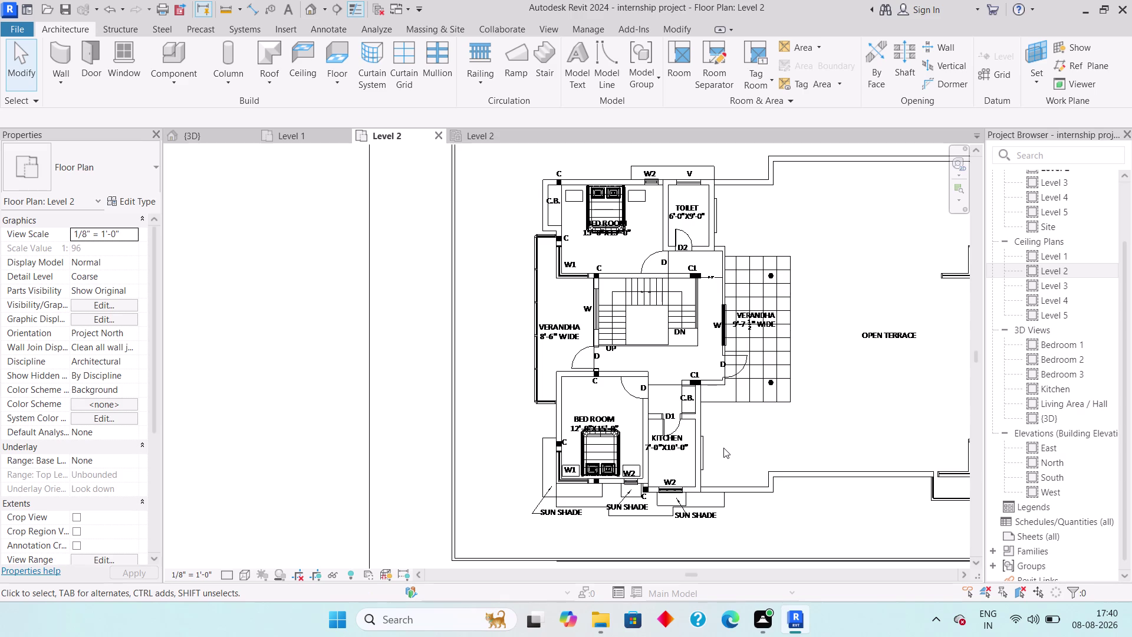
Pan and zoom the Level 2 plan over the lower bedroom, kitchen and staircase.
middle_drag(735, 431, 724, 445)
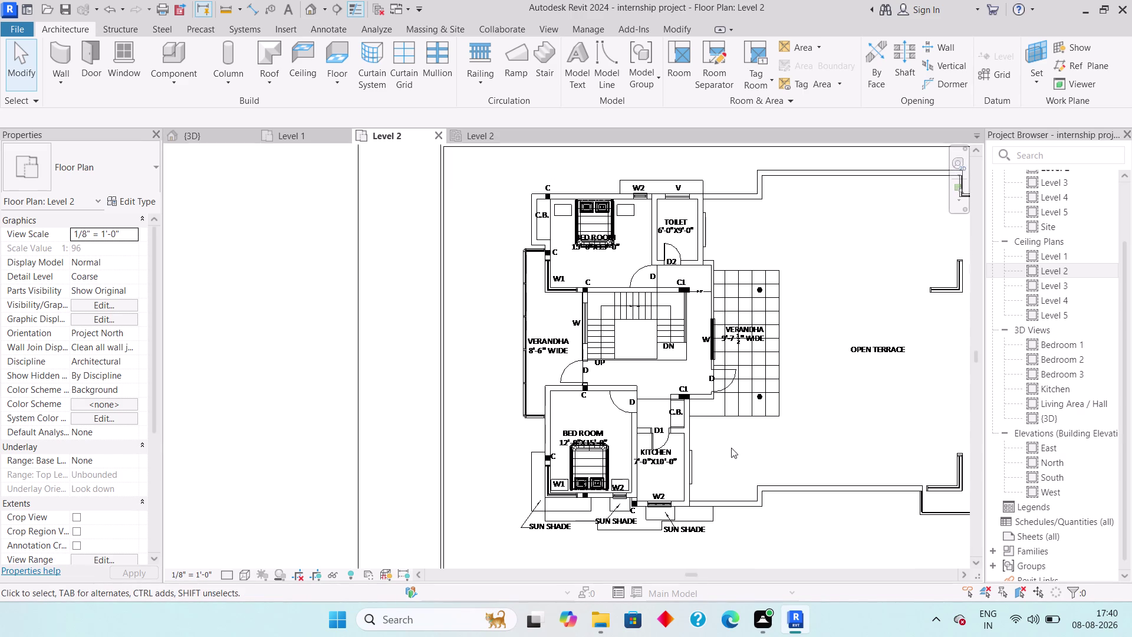
scroll(down, 3)
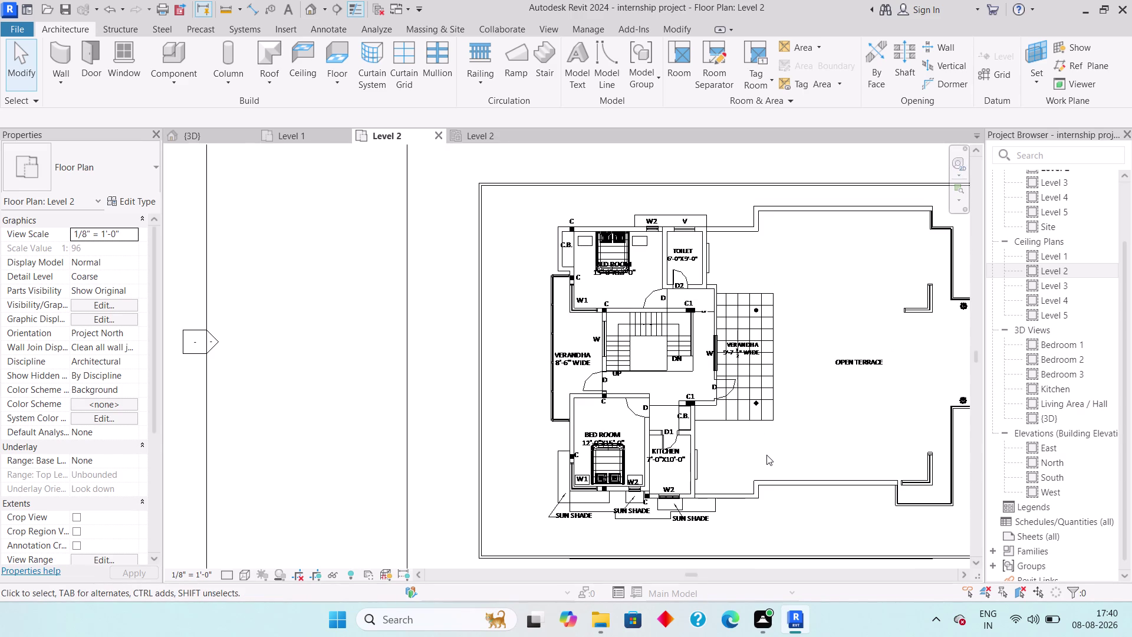
scroll(up, 3)
scroll(up, 3)
scroll(down, 3)
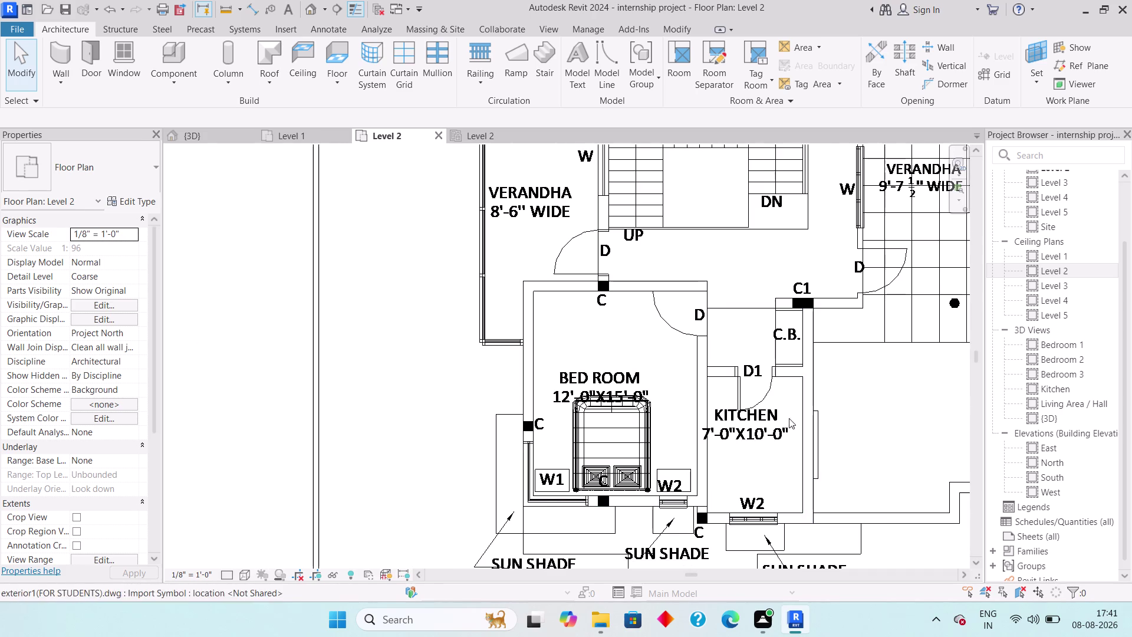
scroll(up, 3)
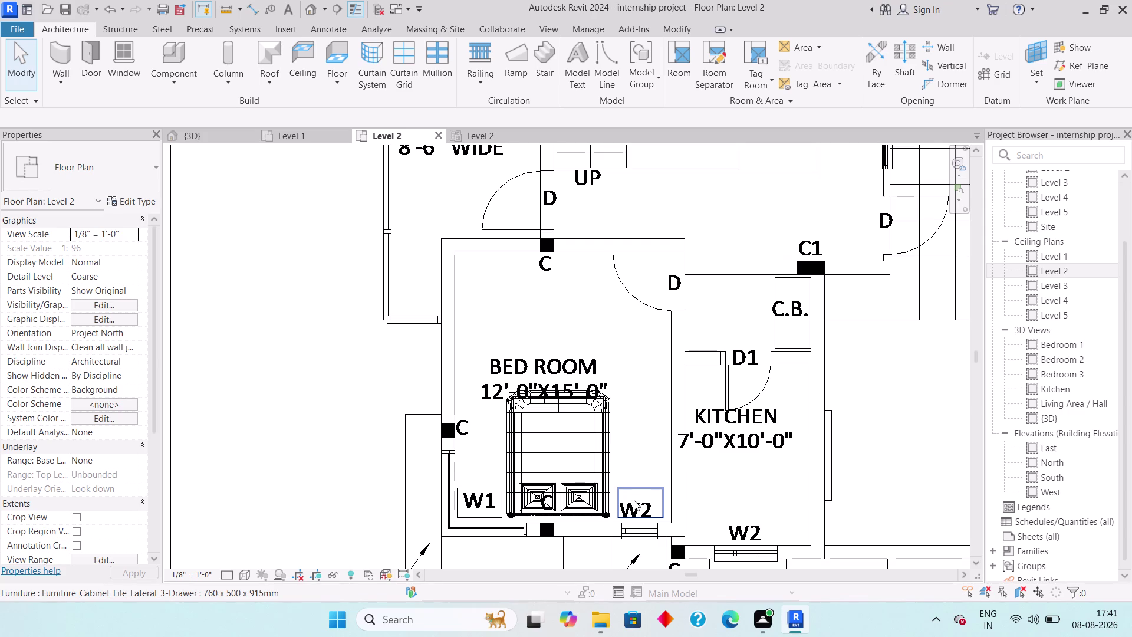
middle_drag(584, 312, 549, 505)
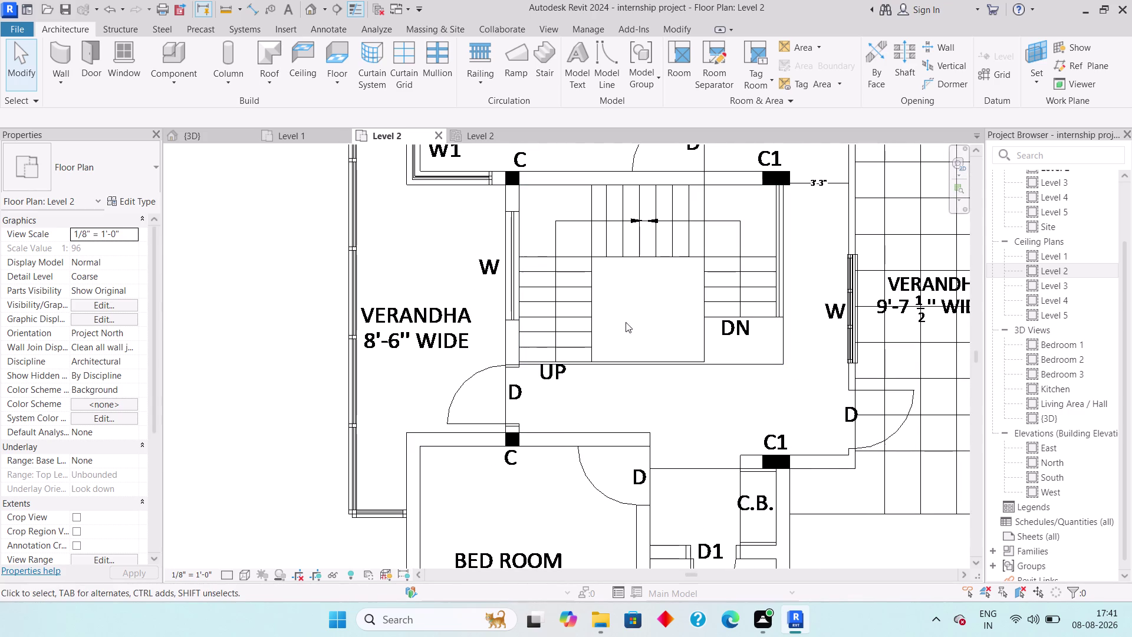
middle_drag(612, 290, 579, 475)
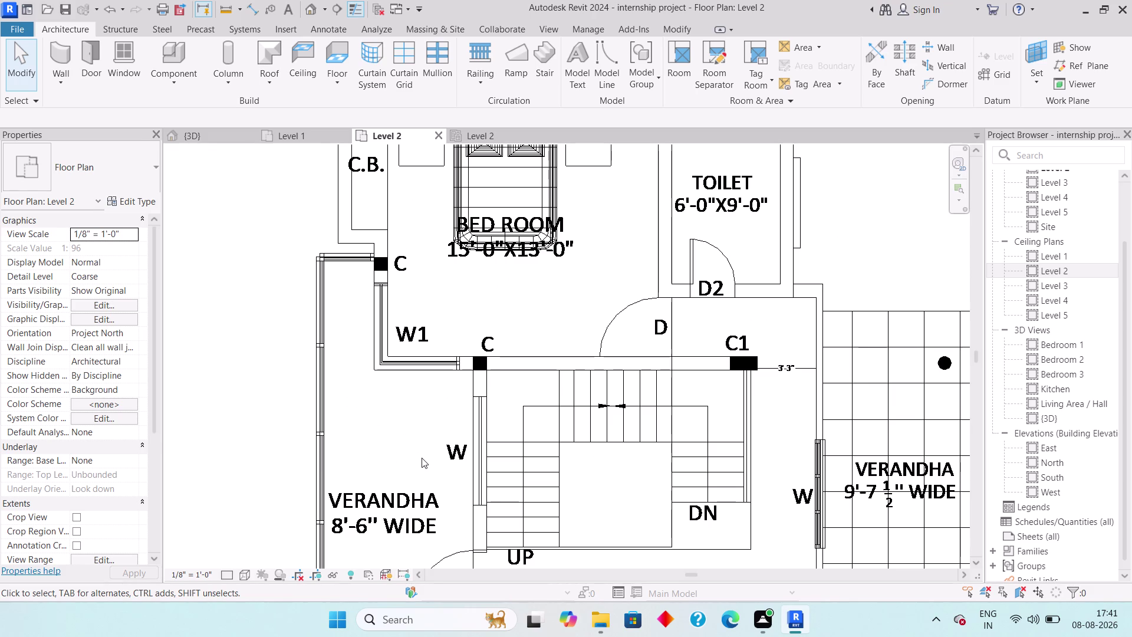
scroll(down, 3)
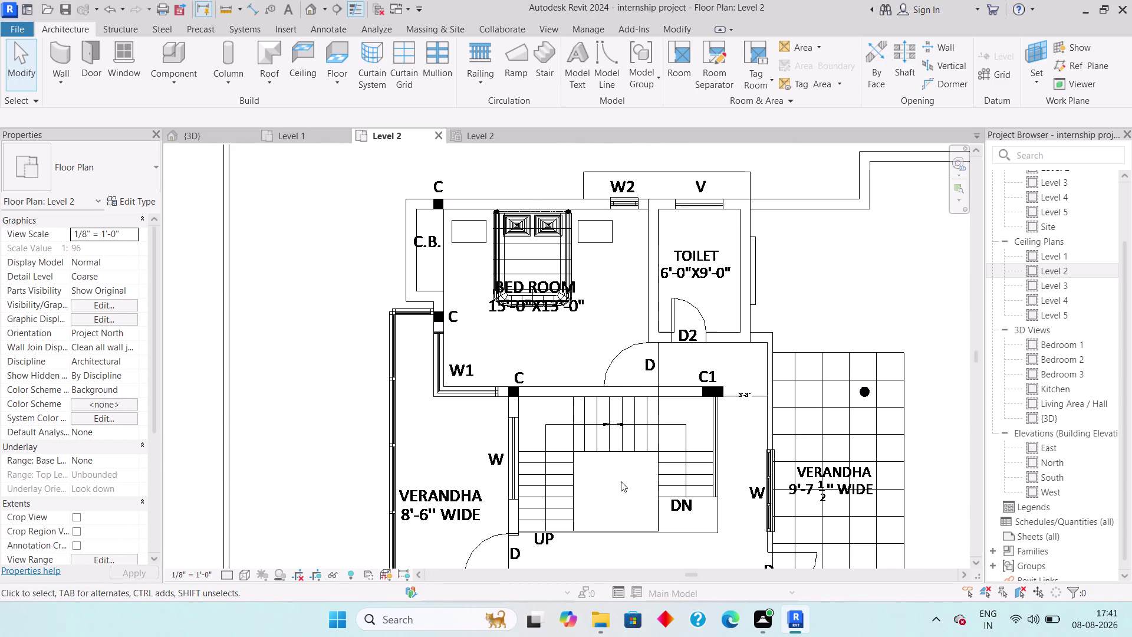
Survey the upper bedroom, toilet and open terrace, recentre the whole floor, then switch to 3D.
middle_drag(741, 479, 548, 375)
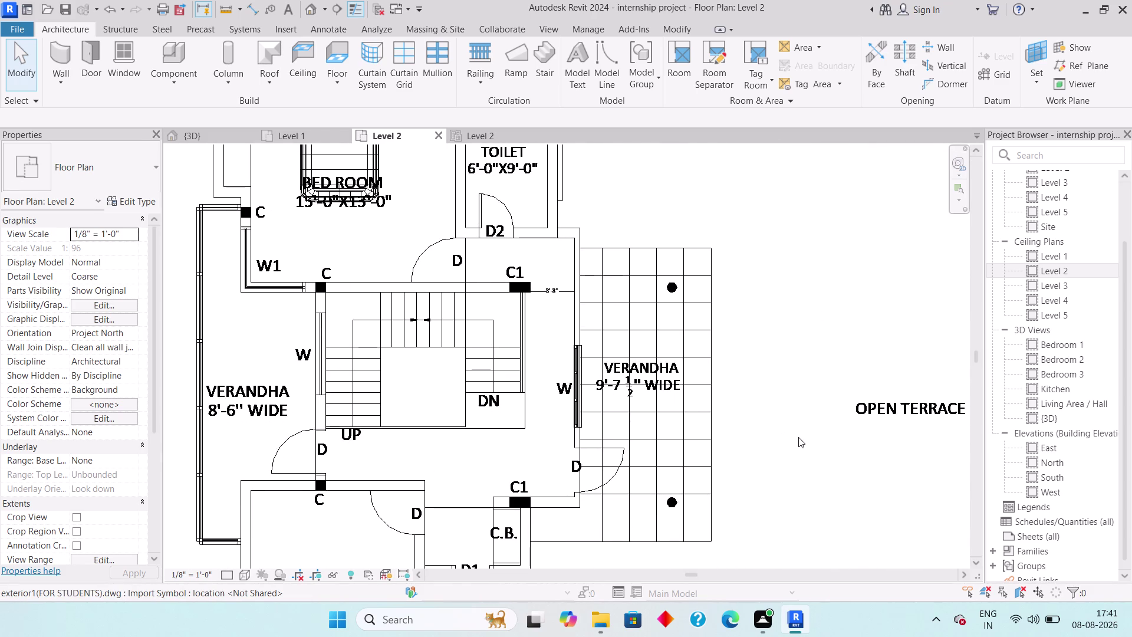
middle_drag(833, 471, 680, 463)
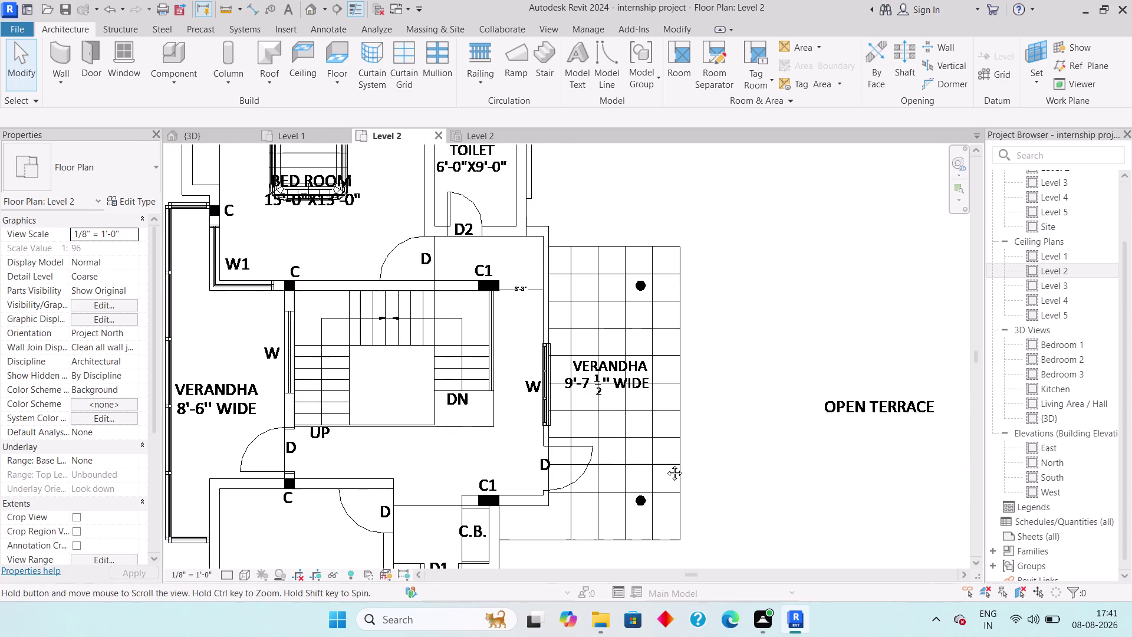
middle_drag(680, 464, 633, 466)
scroll(down, 3)
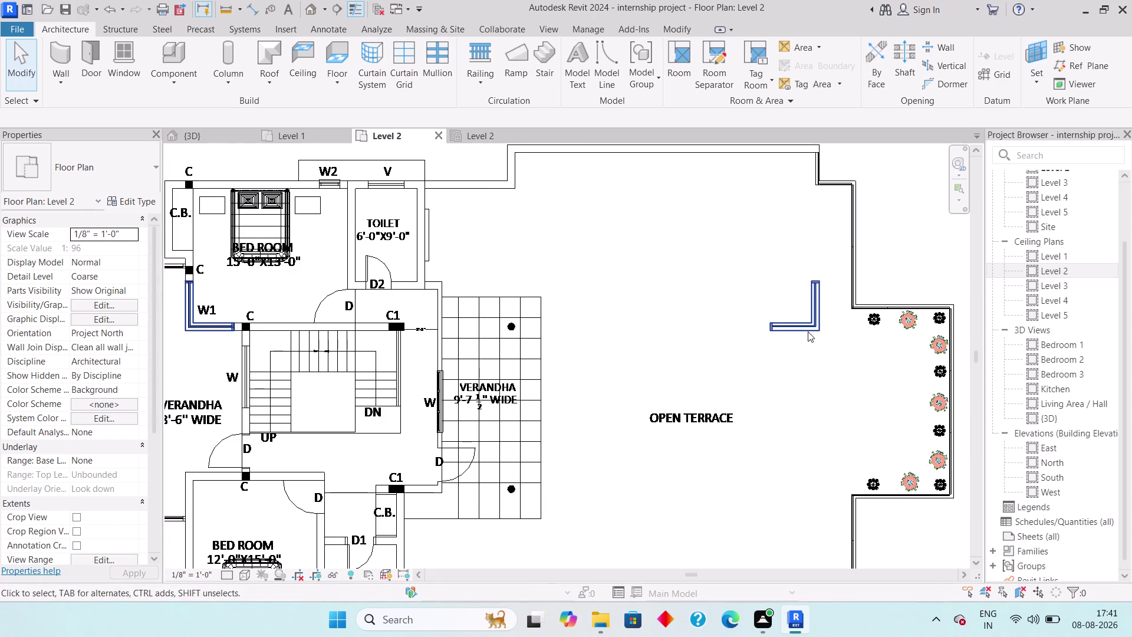
scroll(down, 3)
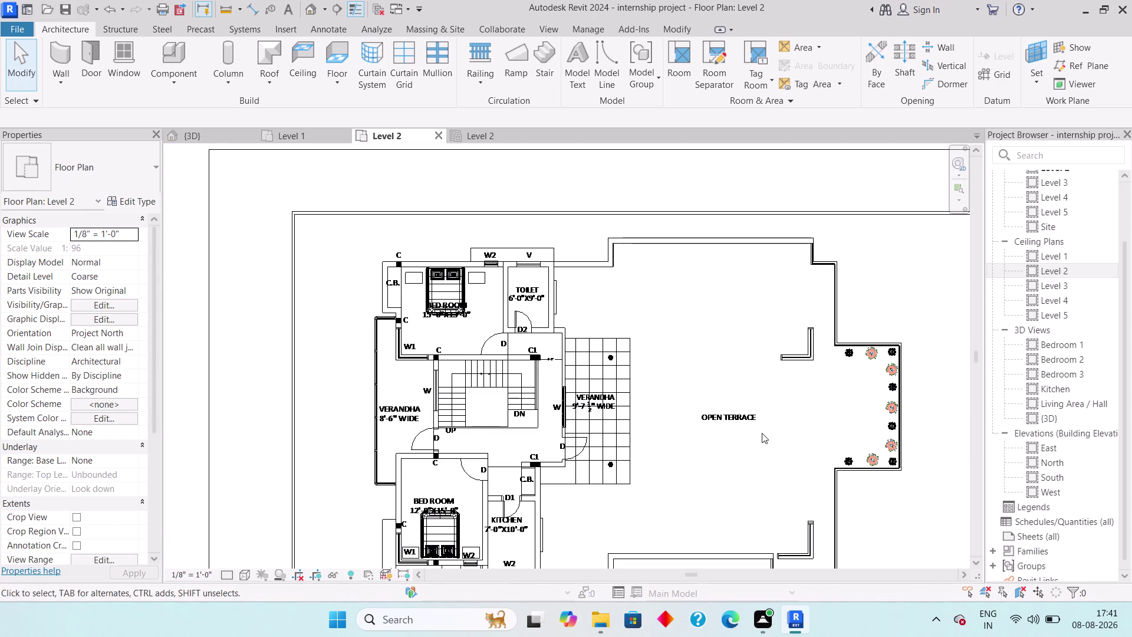
scroll(down, 3)
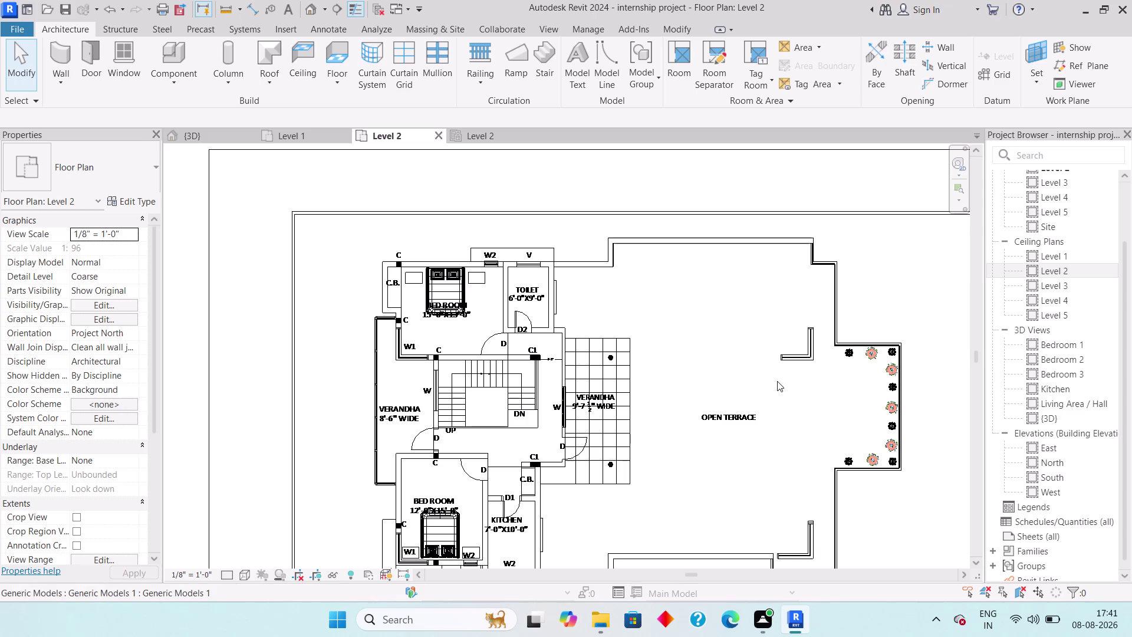
middle_drag(780, 437, 754, 357)
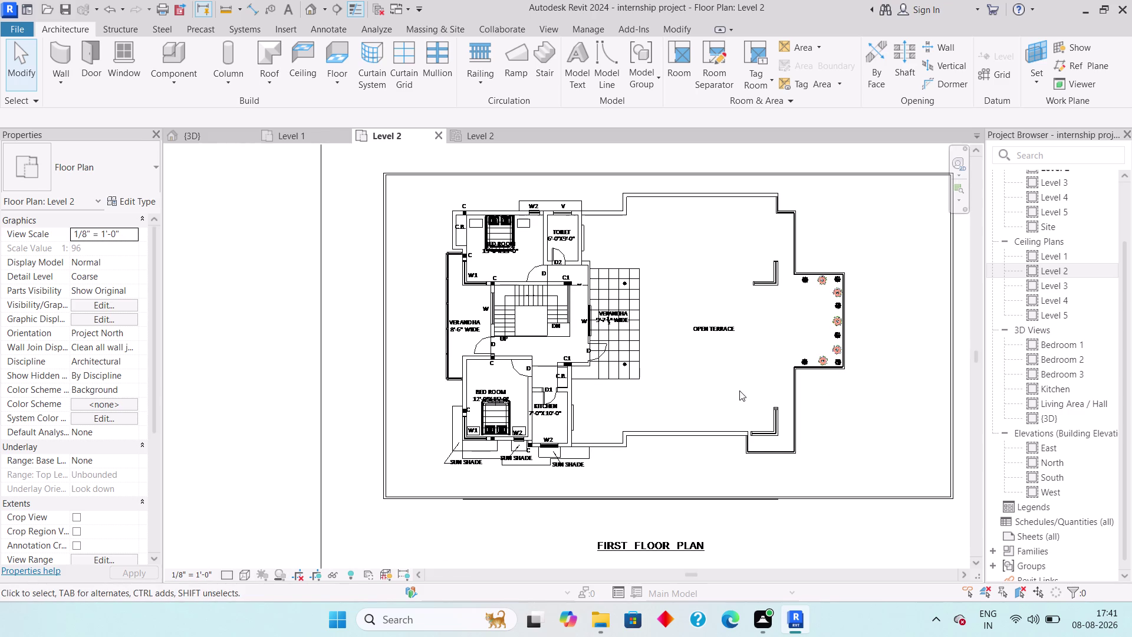
middle_drag(739, 390, 715, 336)
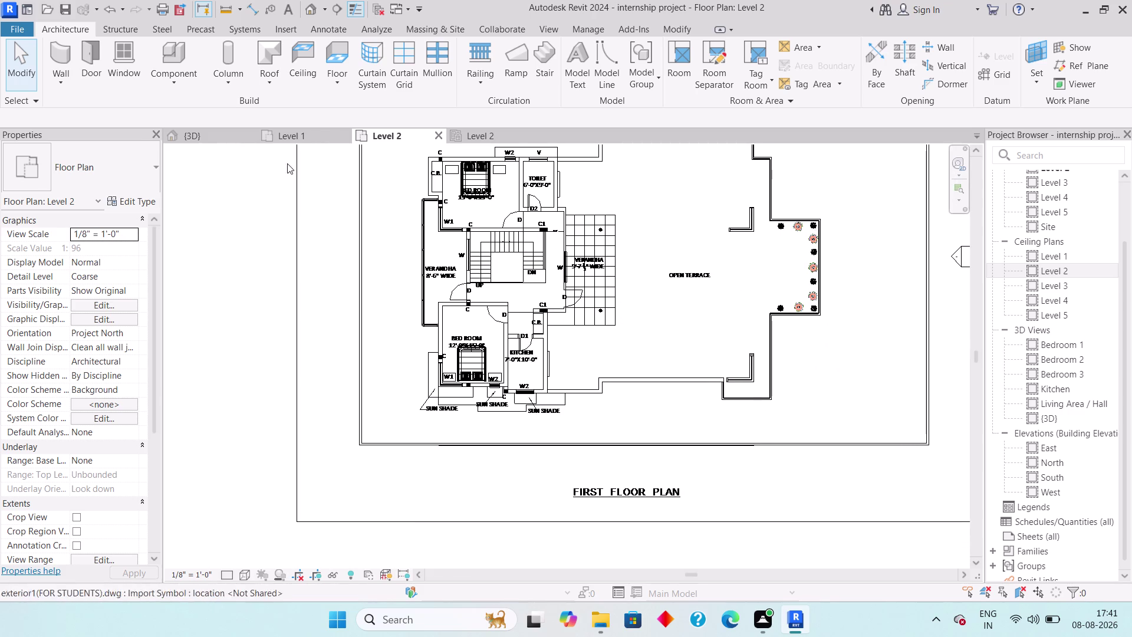
click(204, 134)
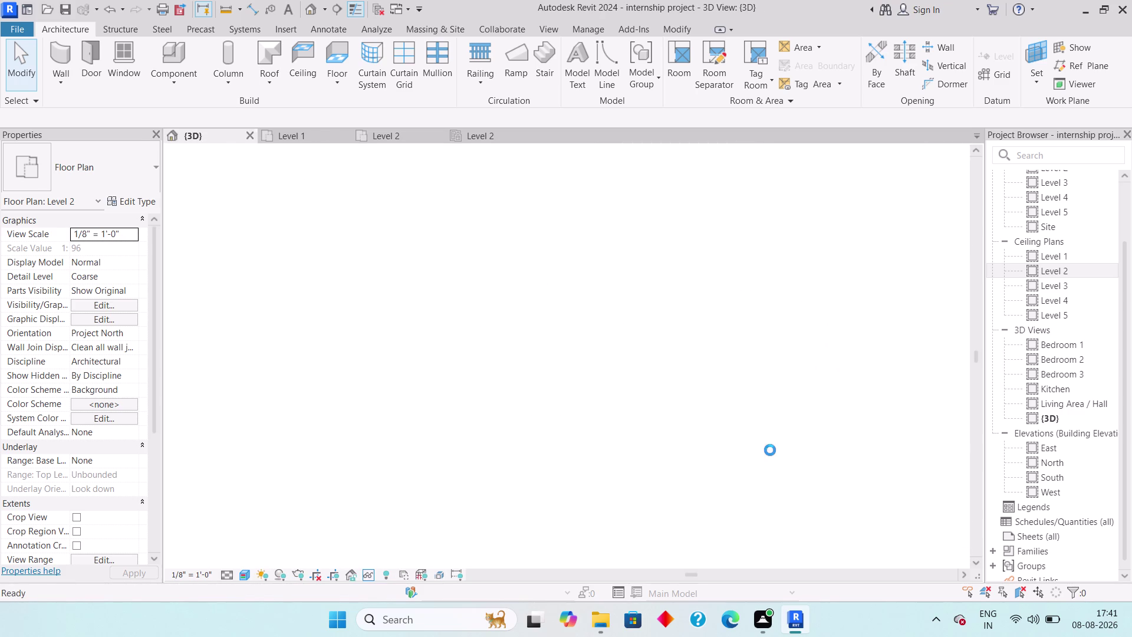
Orbit the house model around its side walls to a corner view.
middle_drag(723, 460, 689, 318)
middle_drag(657, 376, 626, 336)
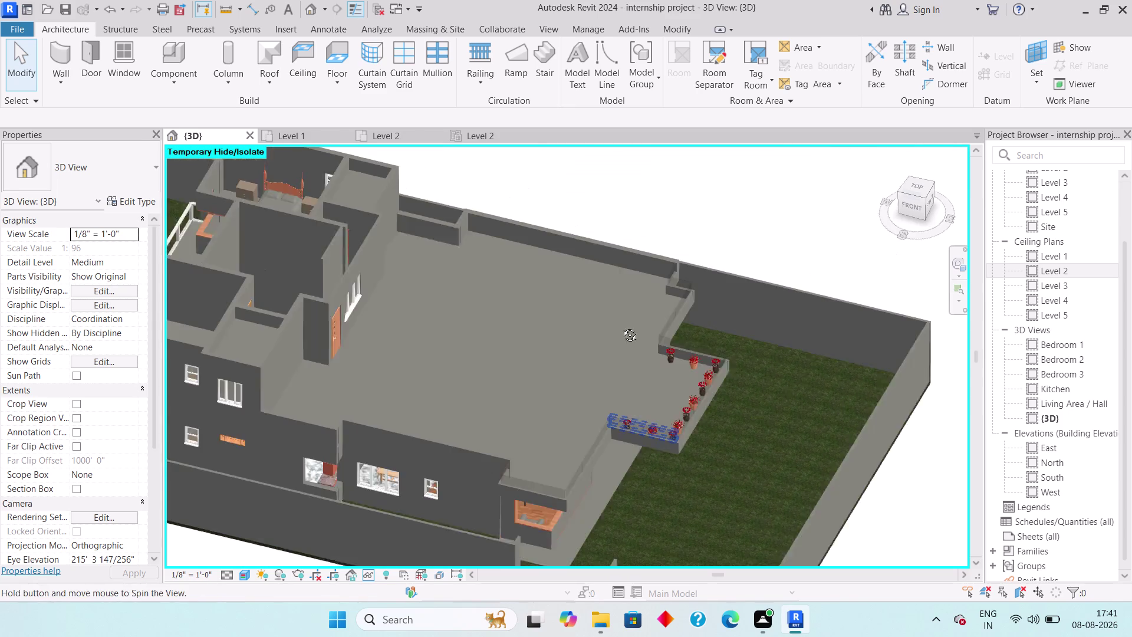
middle_drag(626, 336, 616, 315)
scroll(down, 3)
middle_drag(501, 427, 1131, 460)
middle_drag(966, 443, 1046, 453)
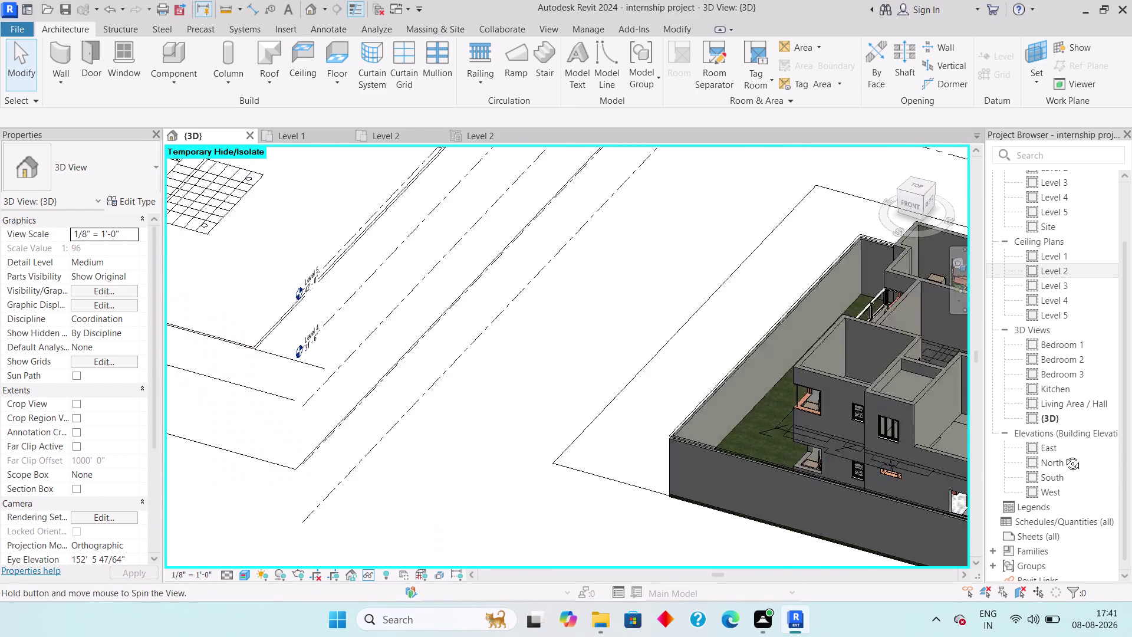
middle_drag(1046, 453, 1096, 457)
middle_drag(866, 455, 749, 448)
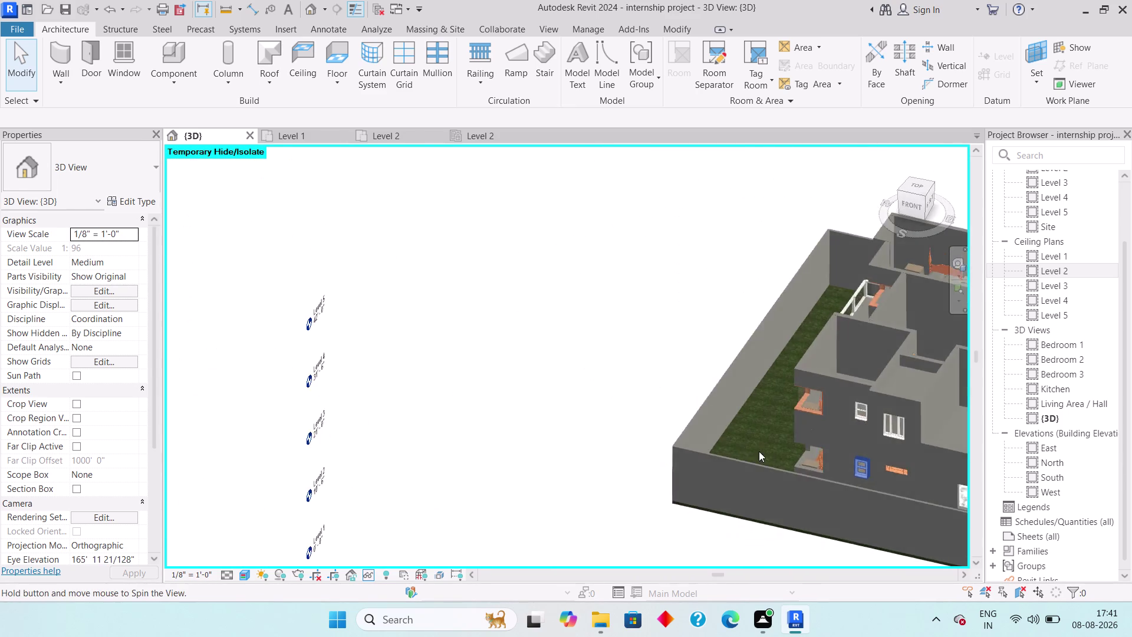
scroll(down, 3)
middle_drag(843, 458, 528, 385)
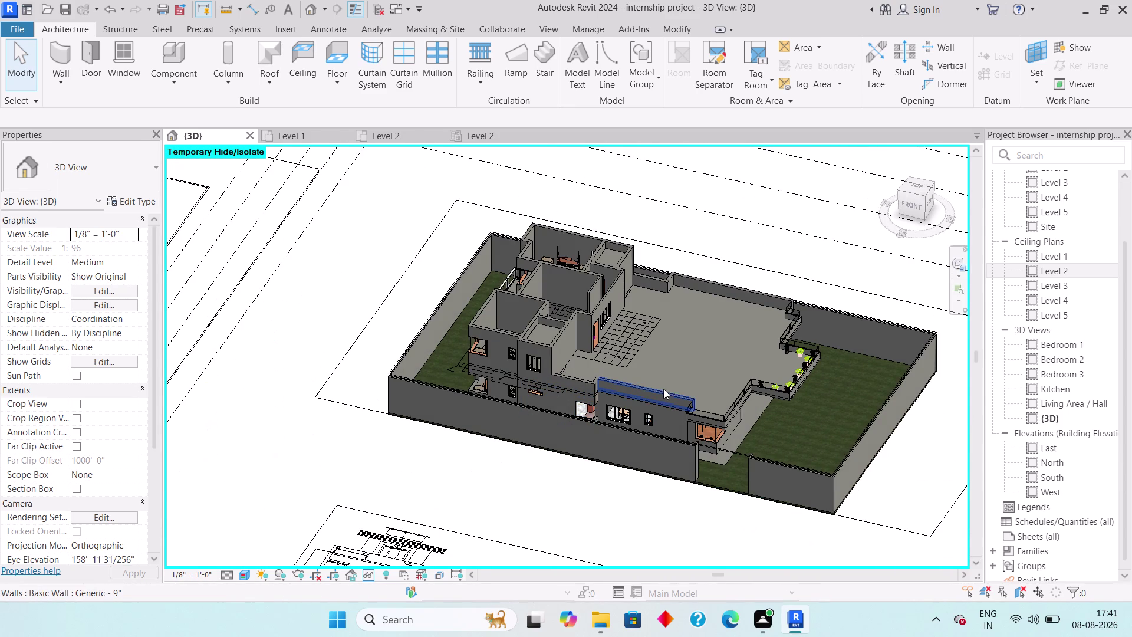
scroll(down, 3)
Orbit to a squared-up top-down view of the floors, then return to Level 2.
middle_drag(663, 316, 643, 397)
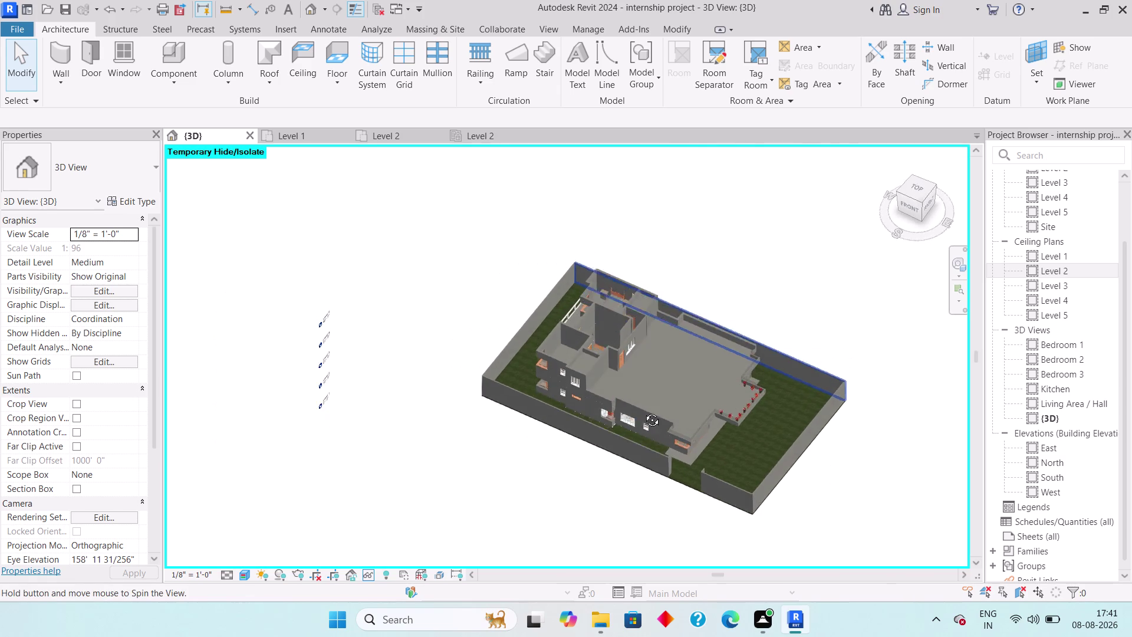
middle_drag(643, 396, 675, 527)
scroll(up, 3)
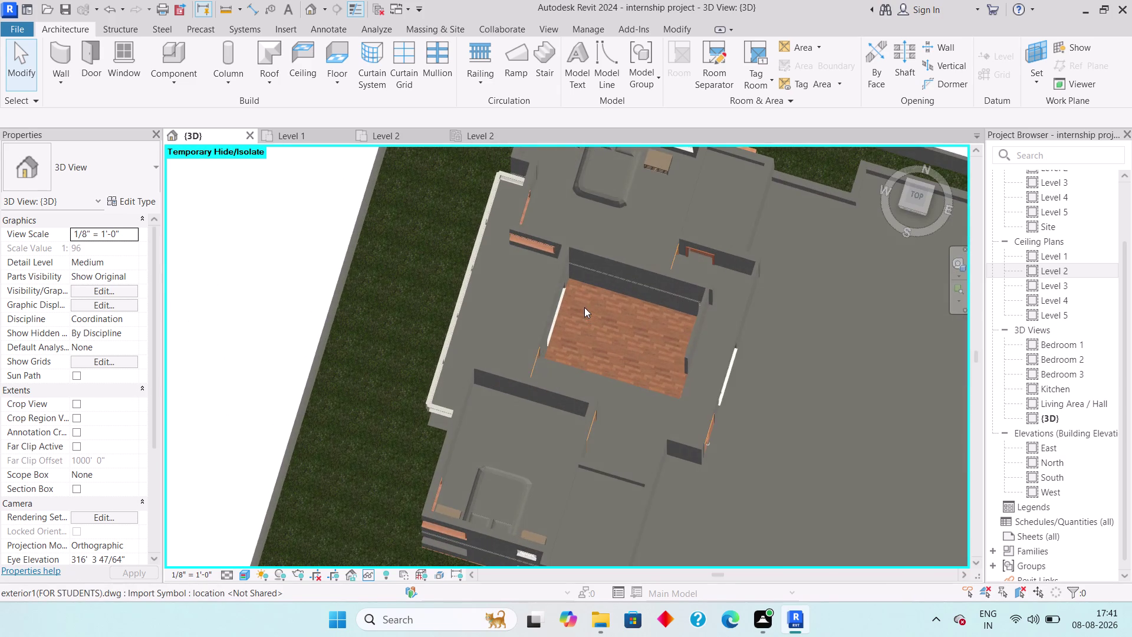
scroll(up, 3)
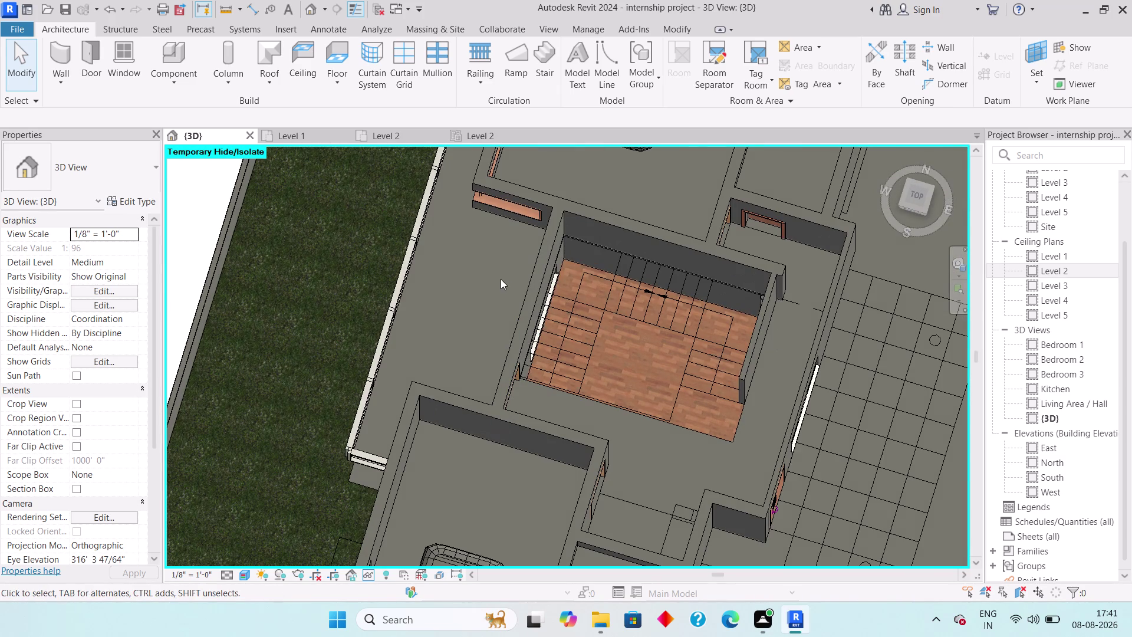
scroll(down, 3)
middle_drag(738, 414, 743, 403)
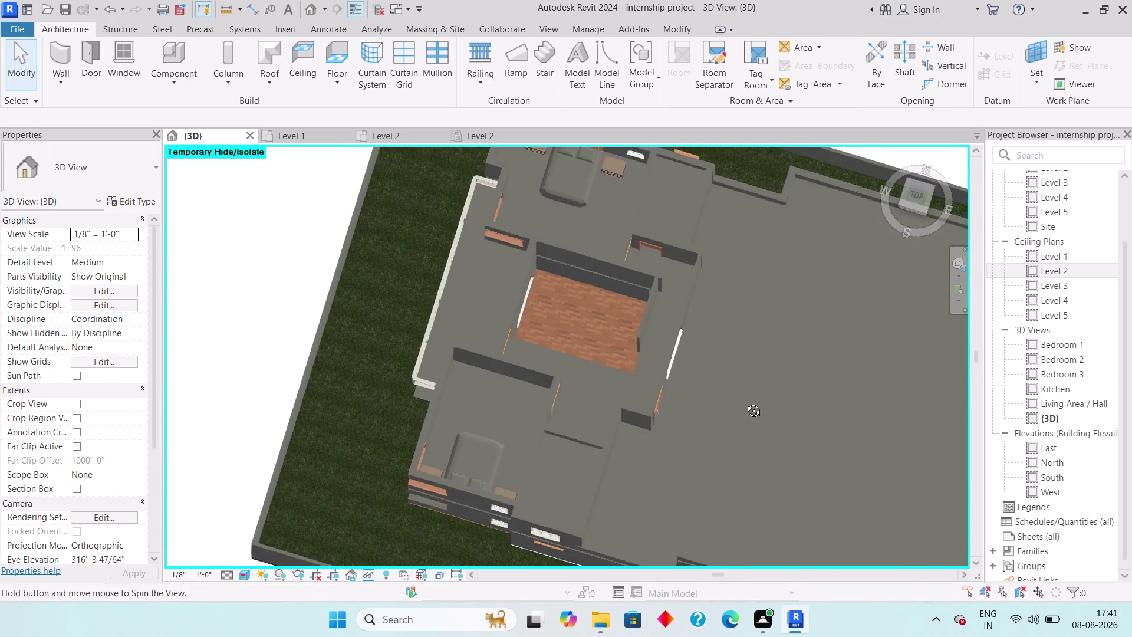
middle_drag(744, 403, 759, 376)
scroll(down, 3)
middle_drag(656, 449, 675, 380)
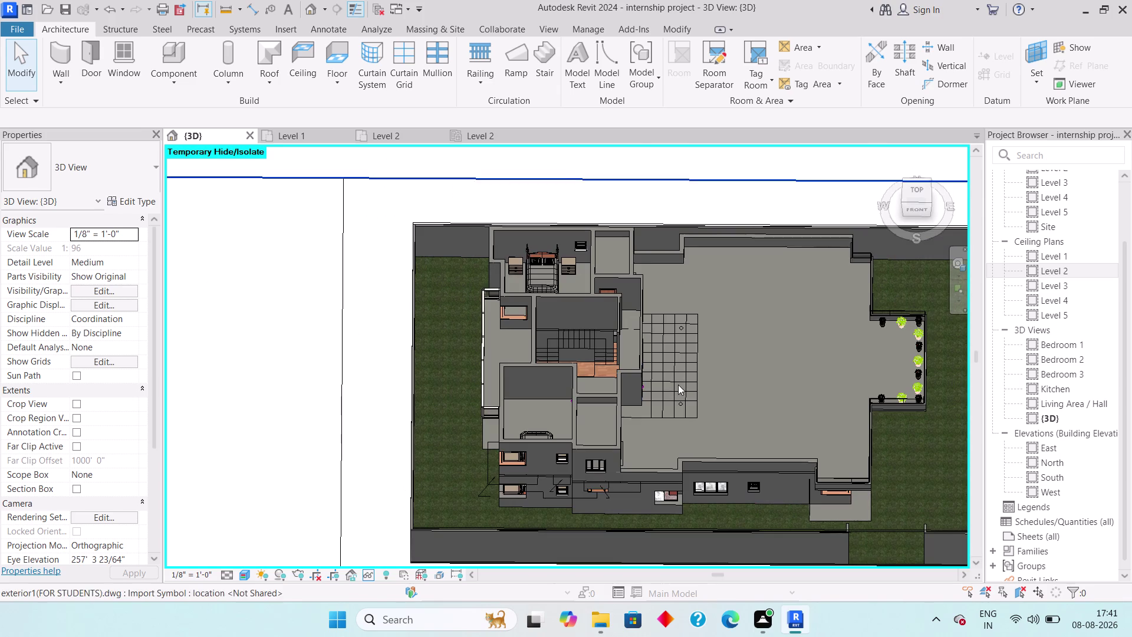
click(396, 132)
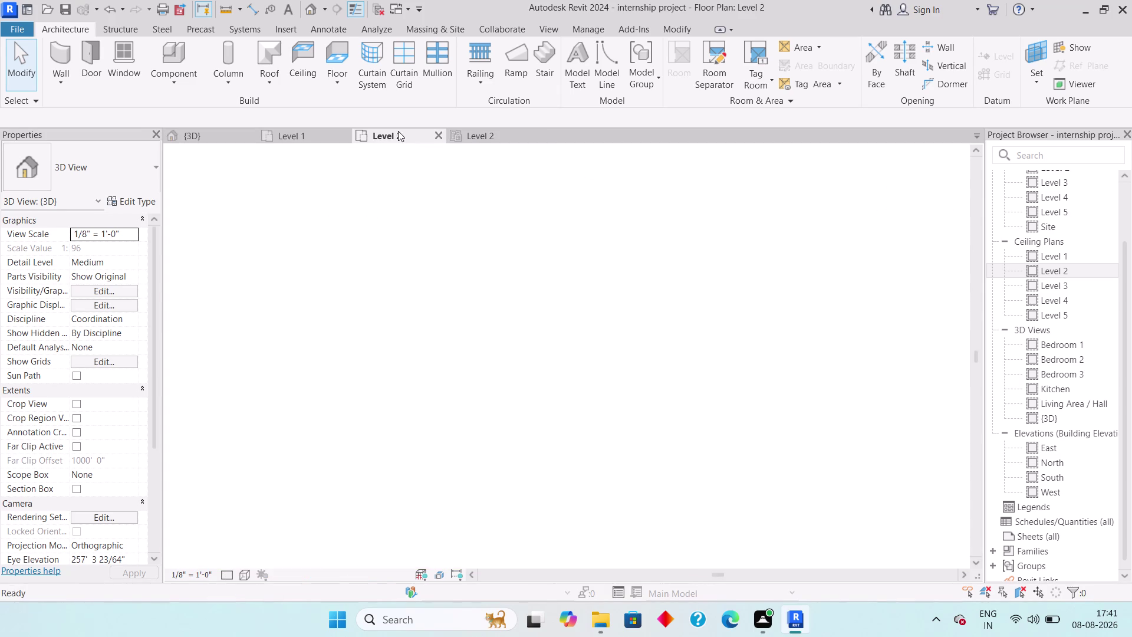
Pan and zoom the Level 2 plan to centre the rooms around the staircase.
middle_drag(596, 370, 582, 346)
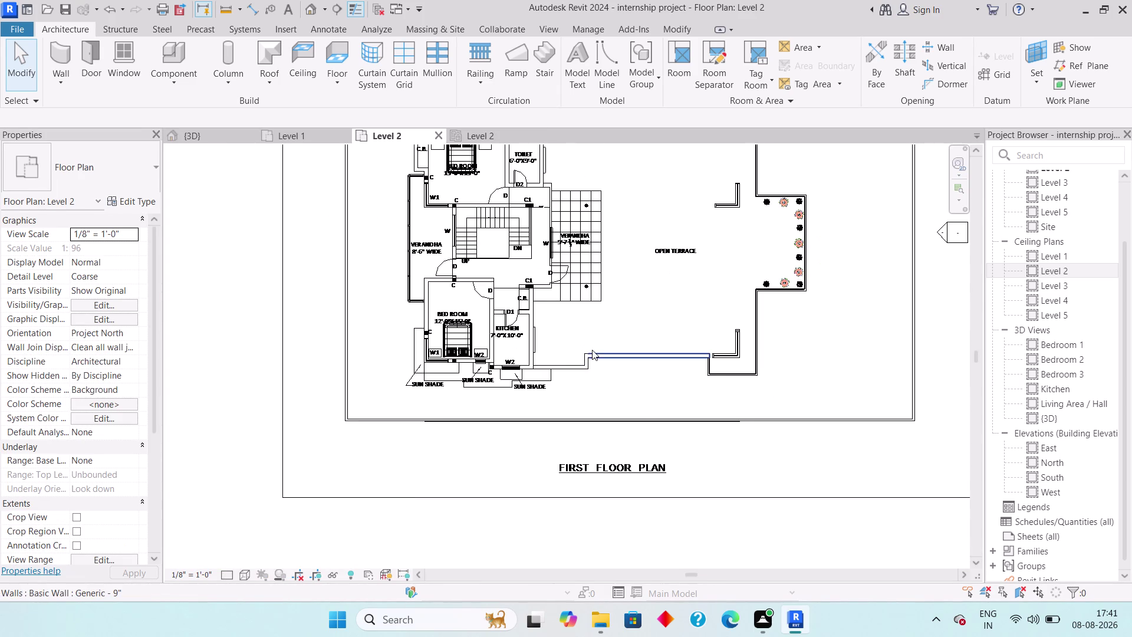
middle_drag(540, 318, 533, 427)
scroll(up, 3)
scroll(up, 3)
middle_drag(535, 370, 618, 417)
scroll(down, 3)
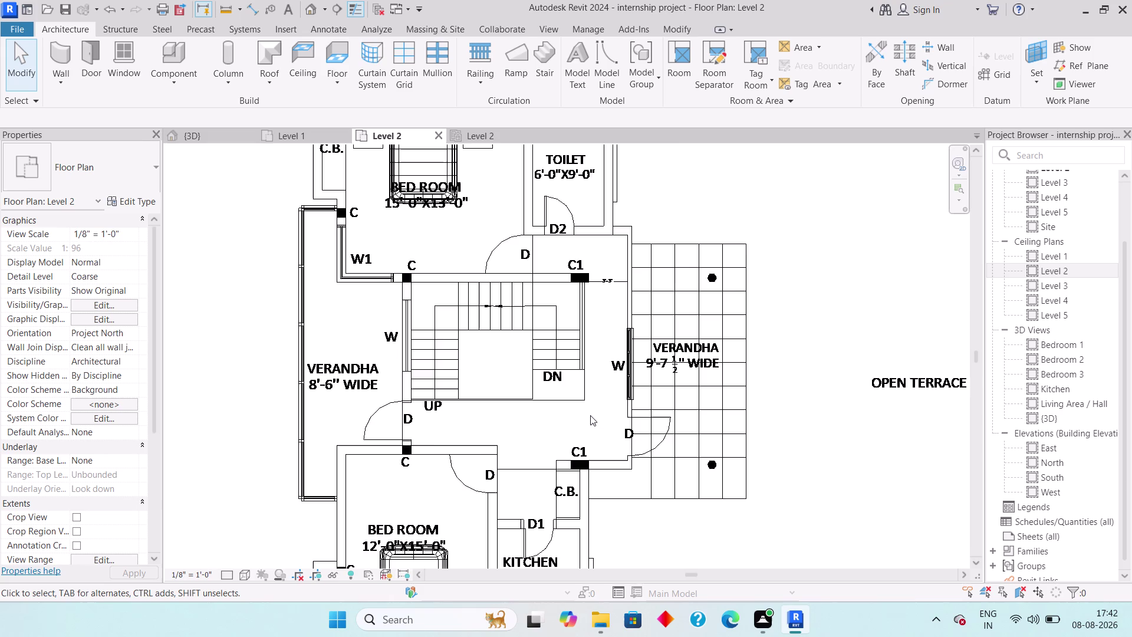
scroll(down, 3)
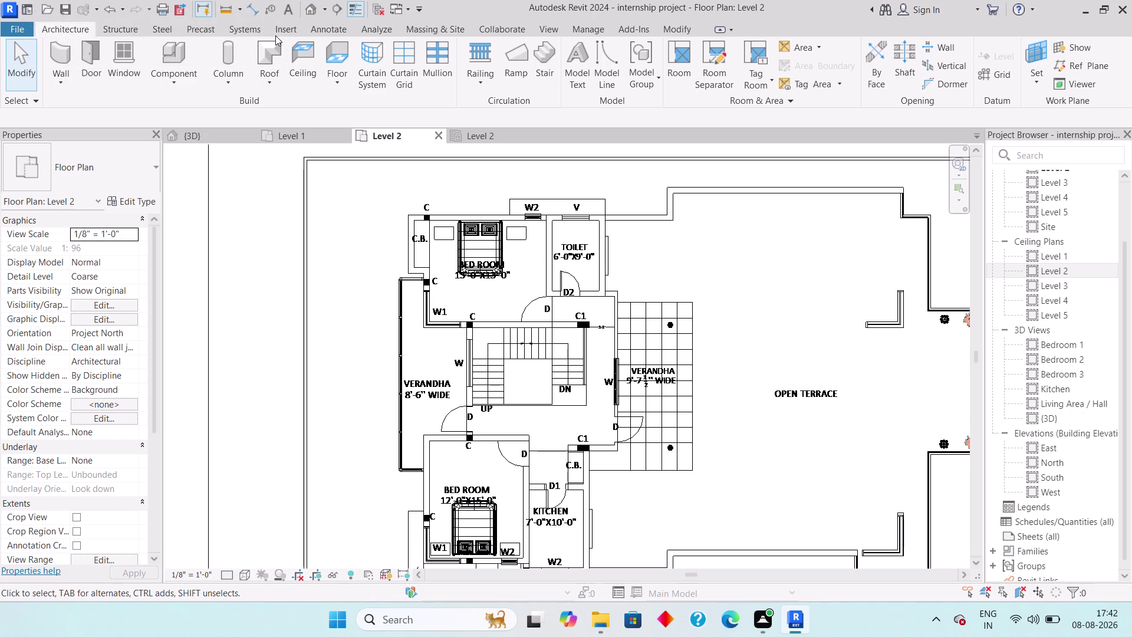
Check the visual style list, leave it unchanged, and switch to the Level 2 plan.
click(248, 572)
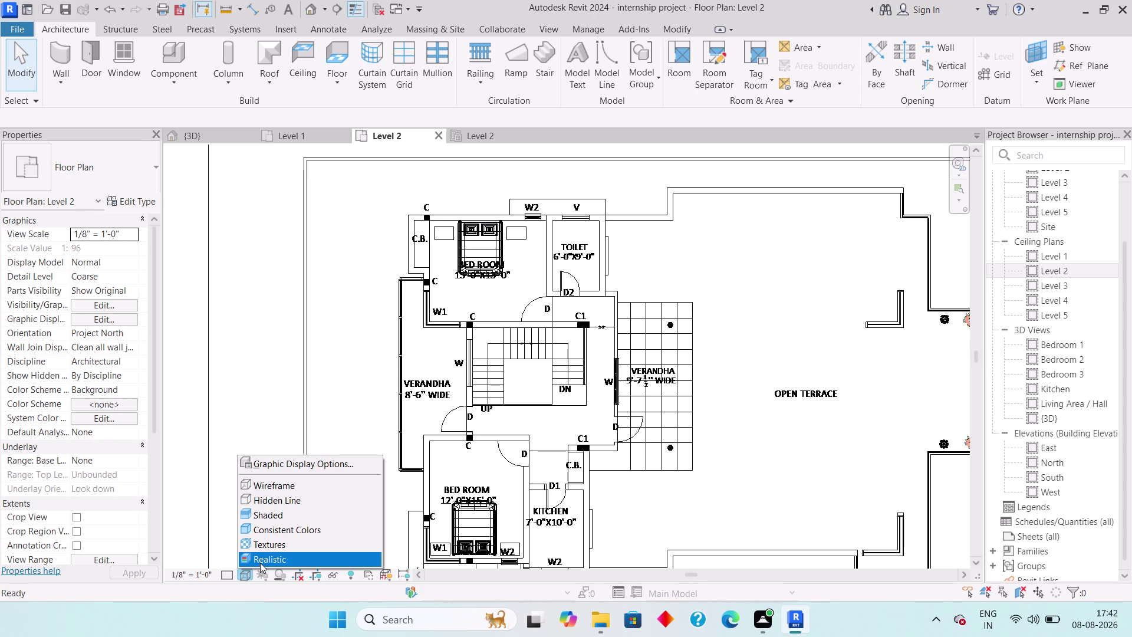
key(Escape)
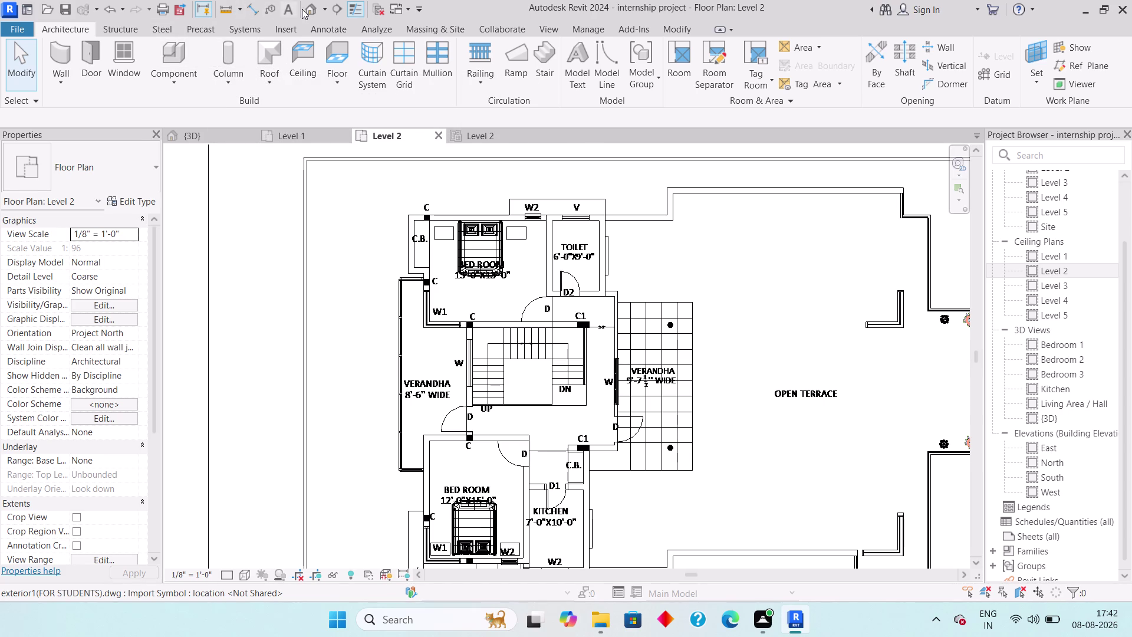
click(320, 7)
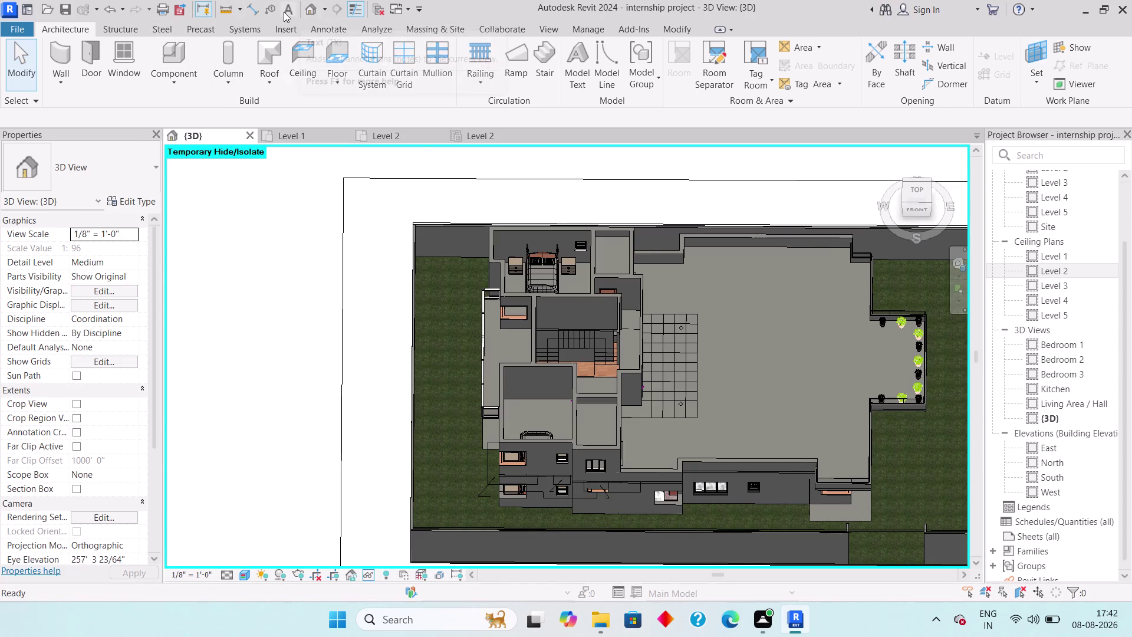
click(382, 132)
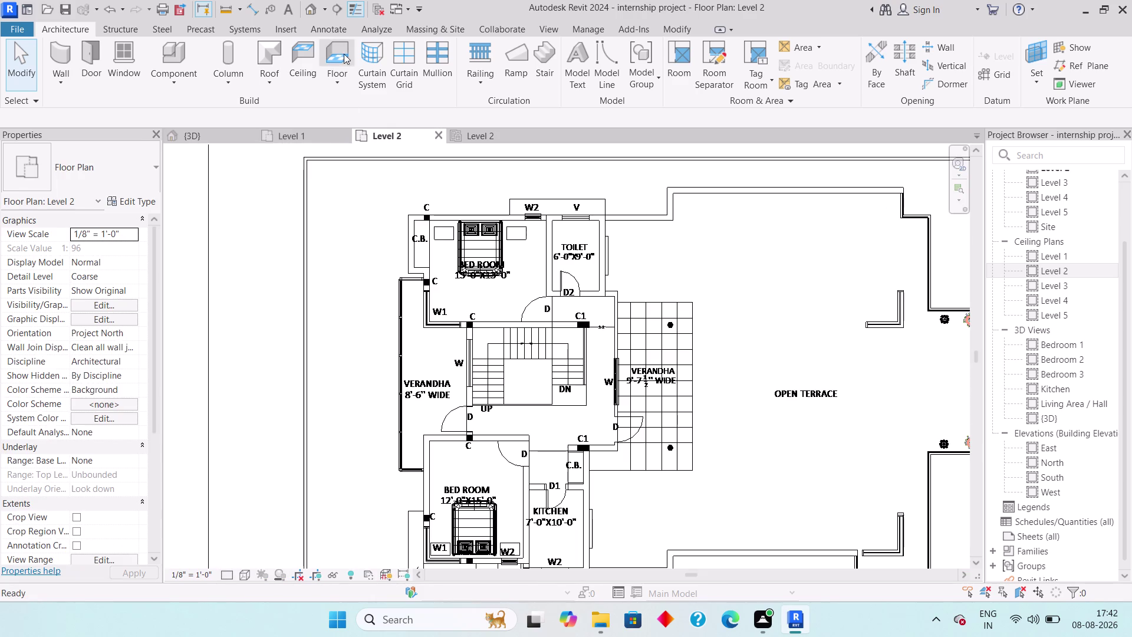
Place a camera with its eye in the bedroom corner, aimed toward the door.
click(323, 8)
click(353, 47)
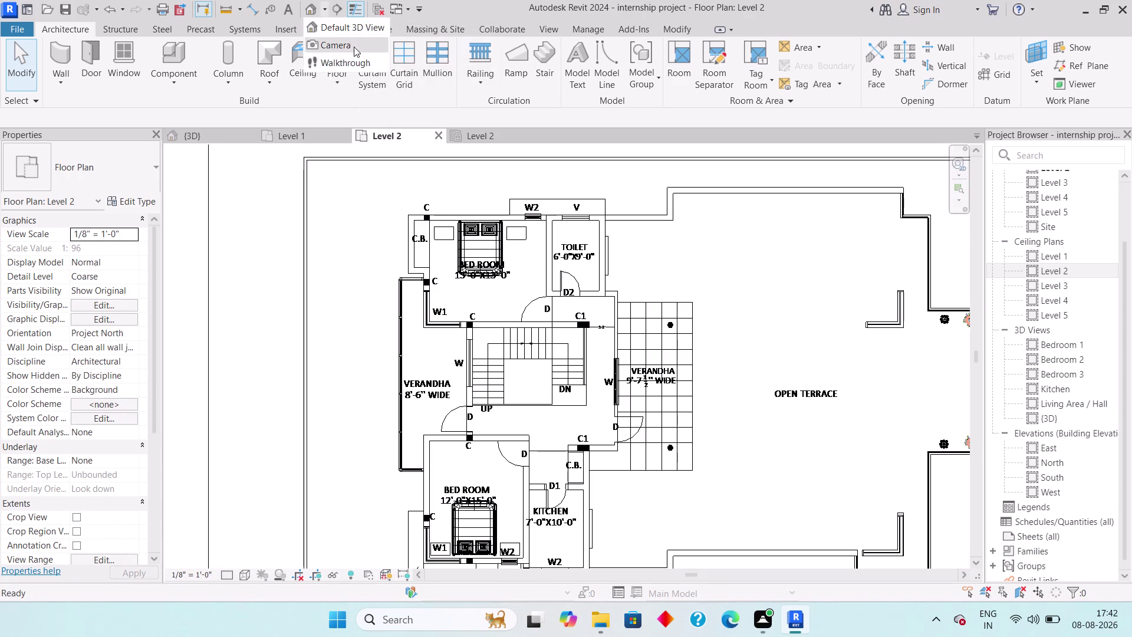
scroll(up, 3)
scroll(up, 3)
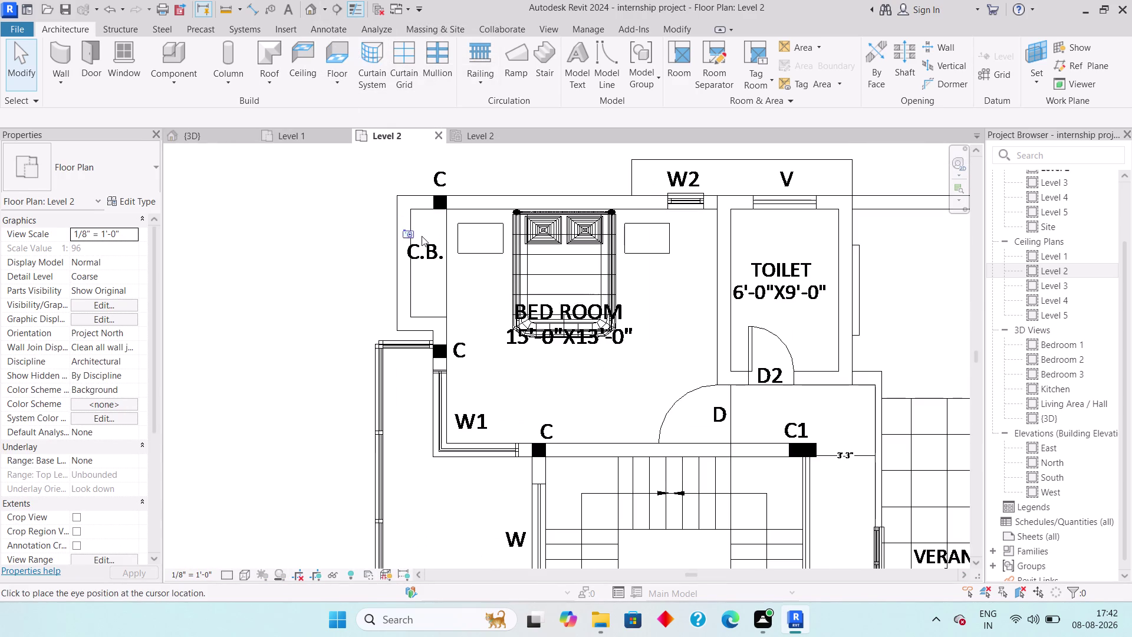
click(425, 219)
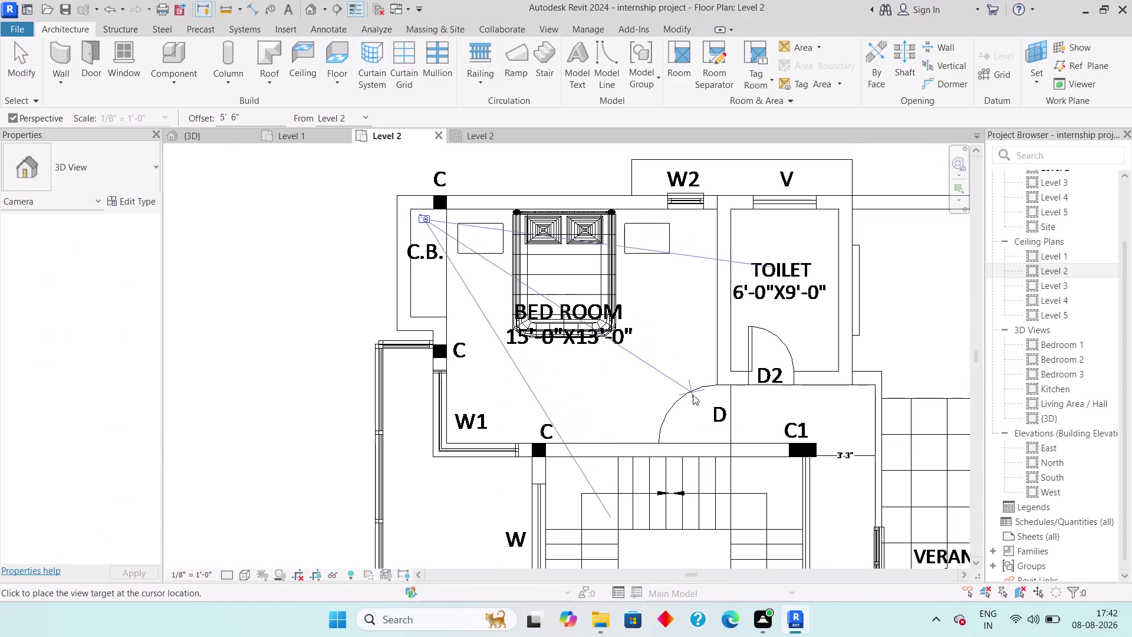
click(688, 394)
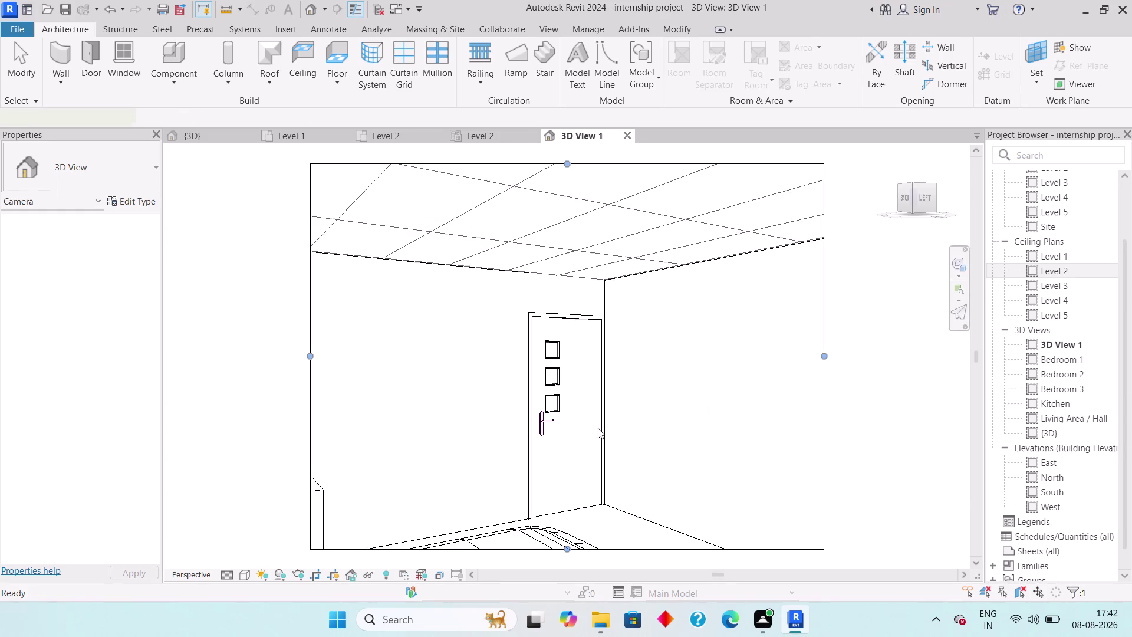
Widen the camera view's crop region on the left and extend it downward.
scroll(down, 3)
middle_drag(570, 474, 583, 364)
scroll(down, 3)
drag(590, 380, 591, 421)
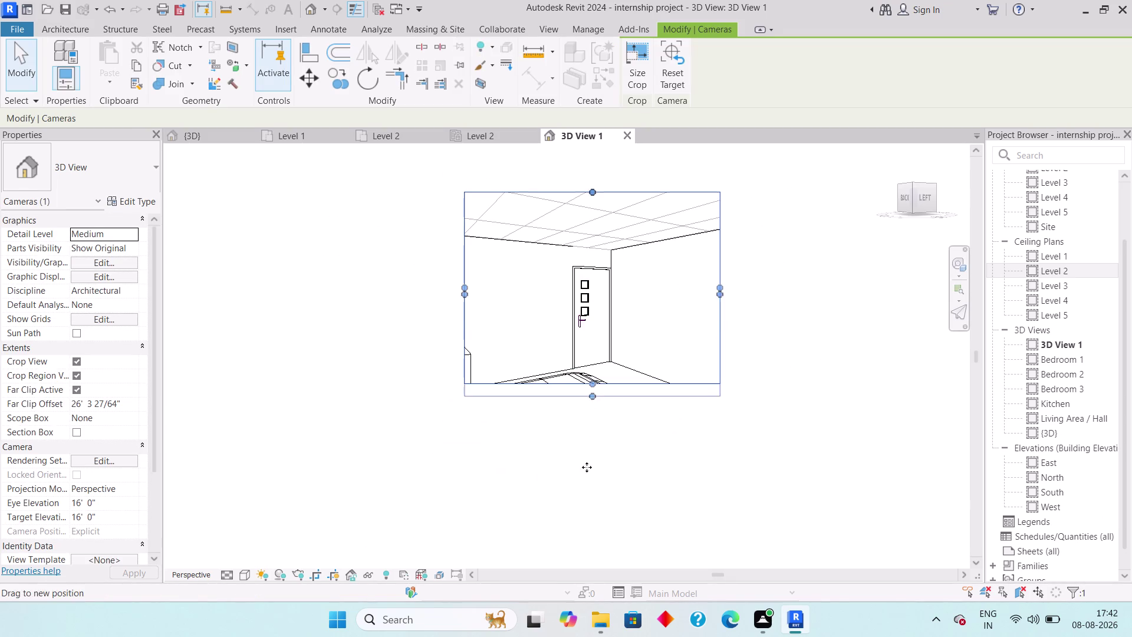
drag(591, 420, 586, 476)
drag(463, 329, 145, 340)
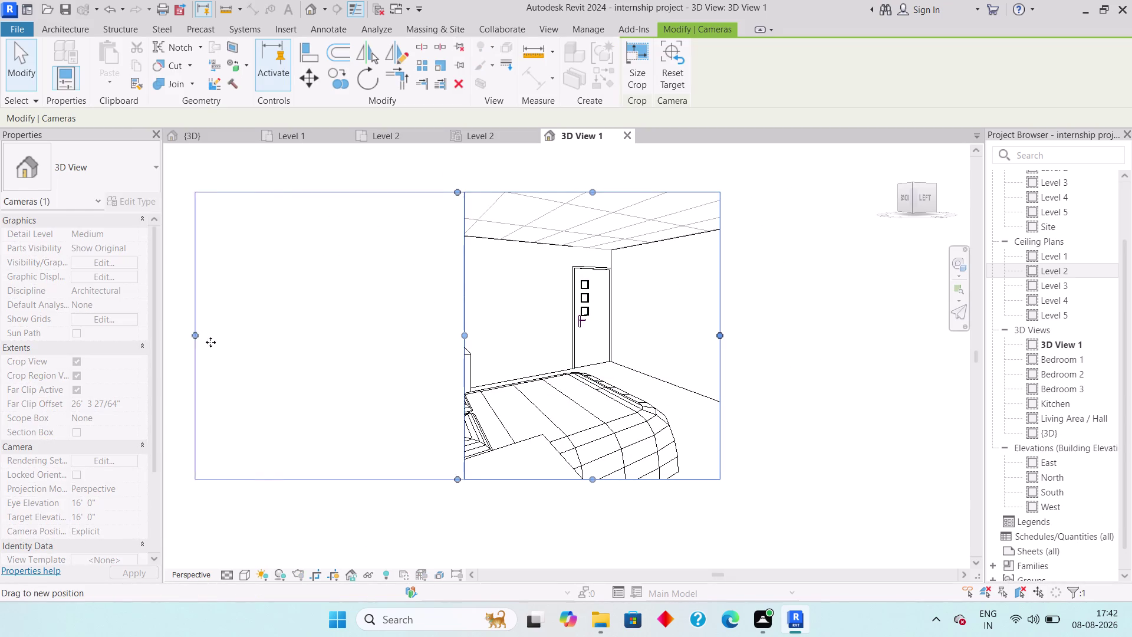
click(293, 362)
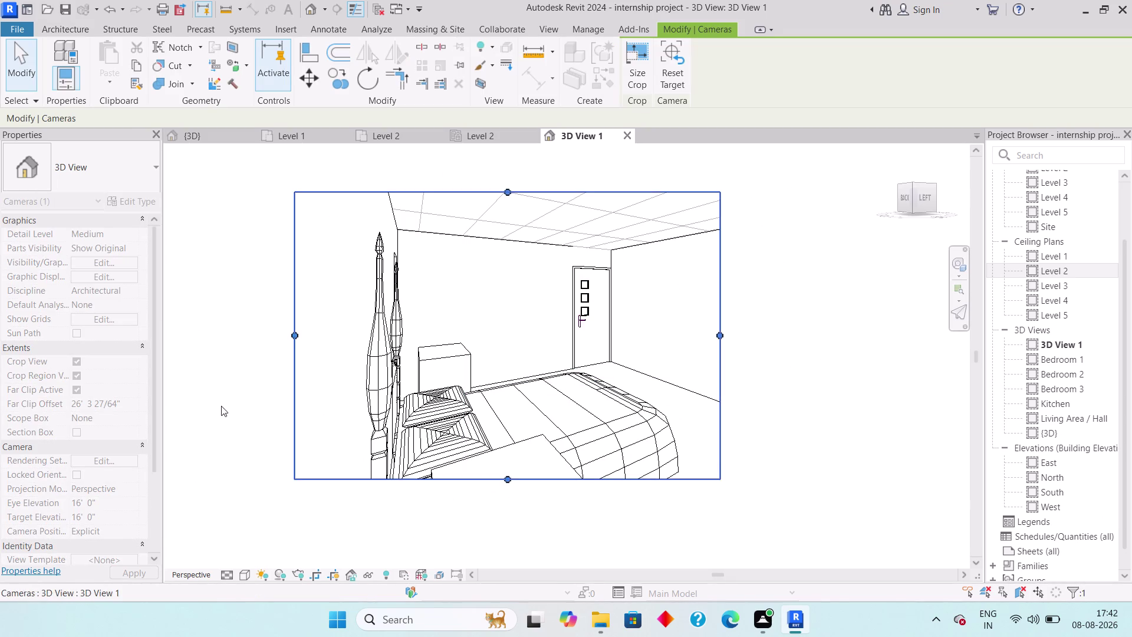
drag(293, 331, 314, 331)
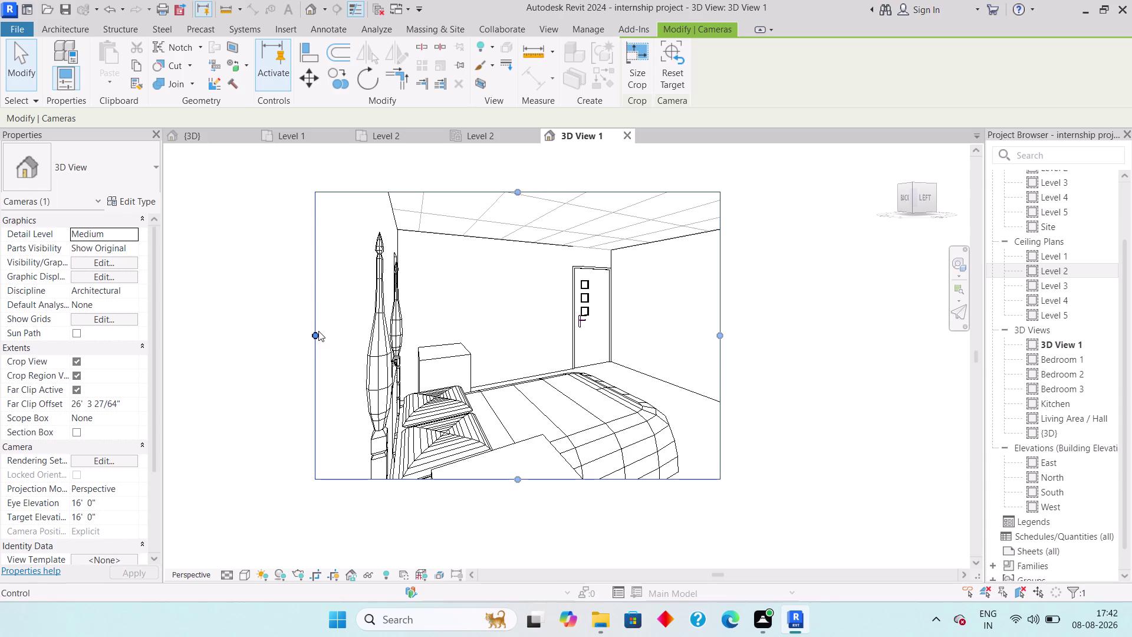
drag(313, 334, 331, 332)
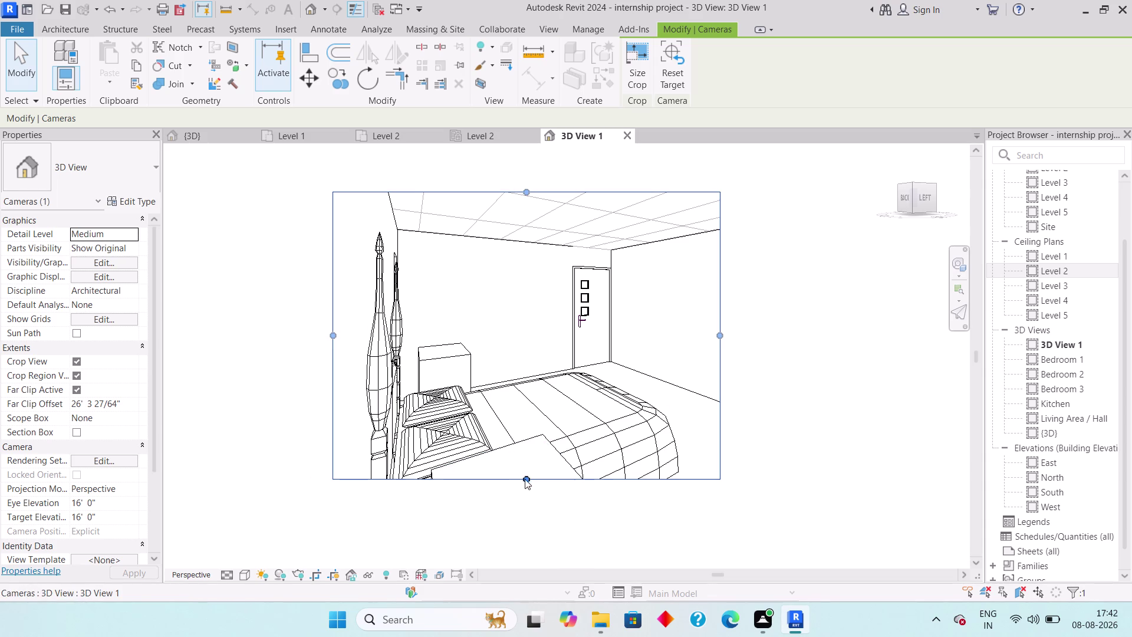
drag(527, 481, 507, 565)
middle_drag(510, 537, 533, 449)
middle_drag(740, 416, 681, 508)
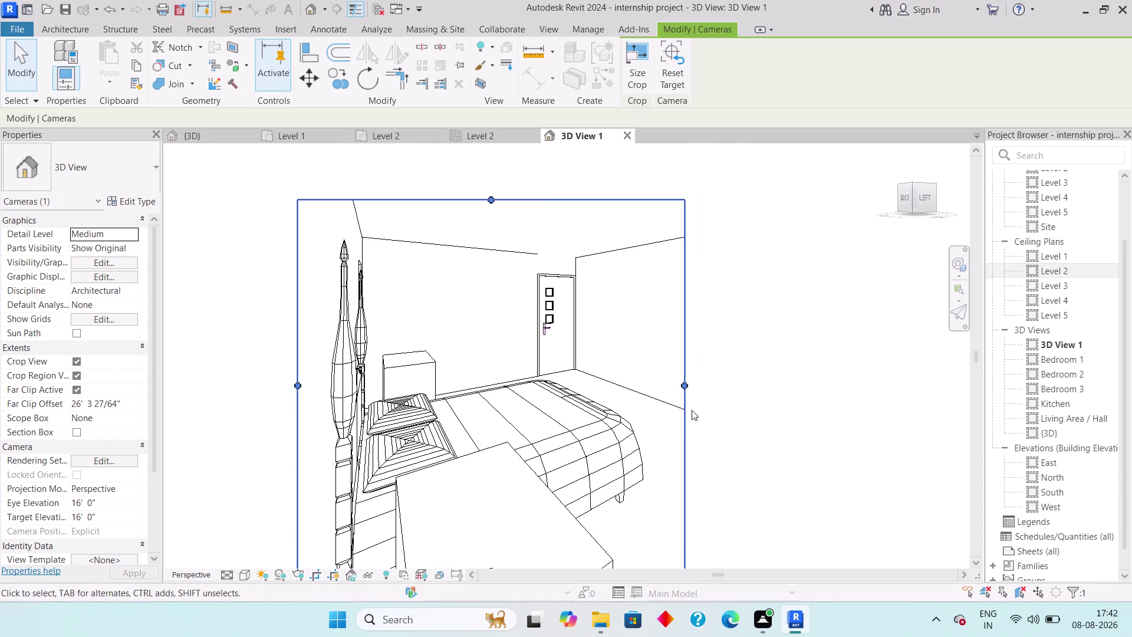
Extend the crop region right to include the window and adjust its top edge.
drag(684, 378, 746, 387)
middle_drag(712, 399, 706, 436)
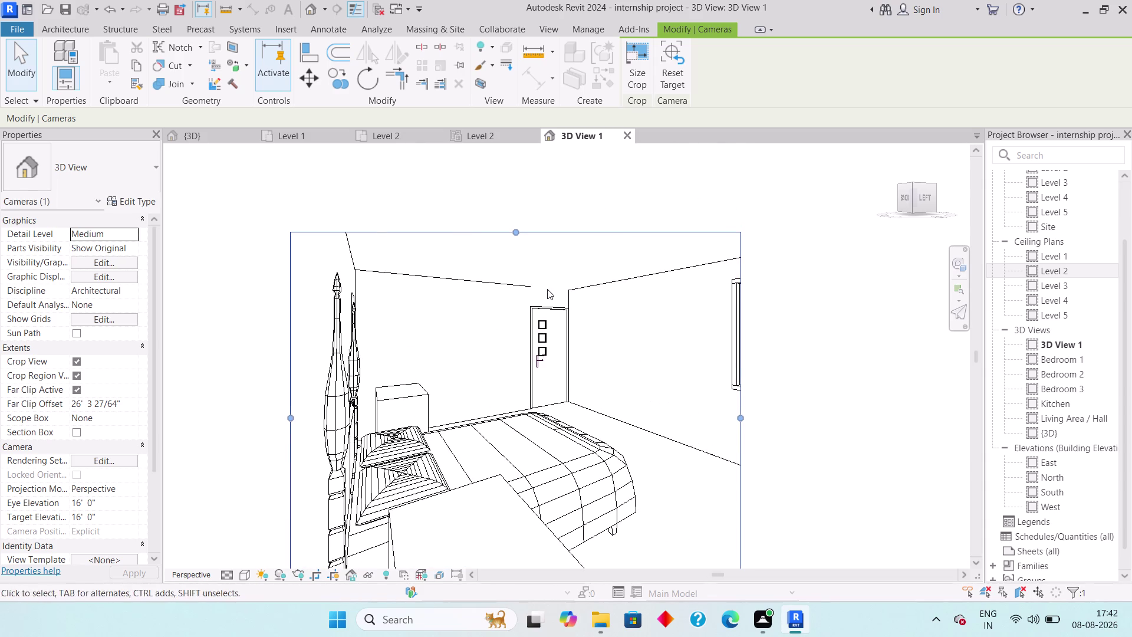
drag(511, 226, 511, 194)
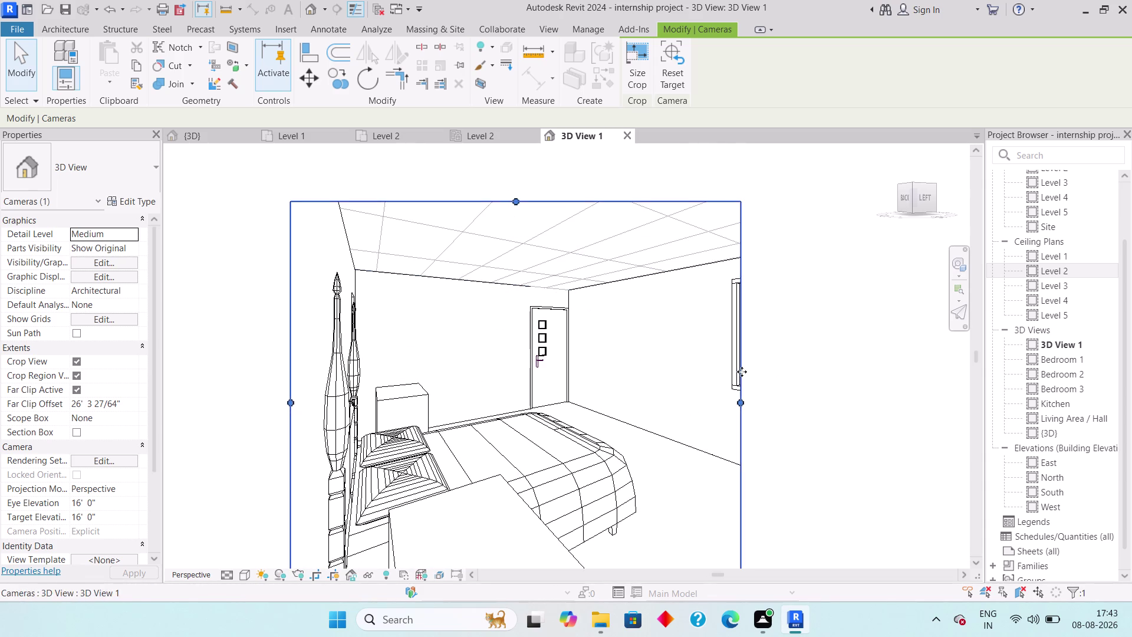
drag(739, 401, 793, 404)
middle_drag(773, 446, 782, 391)
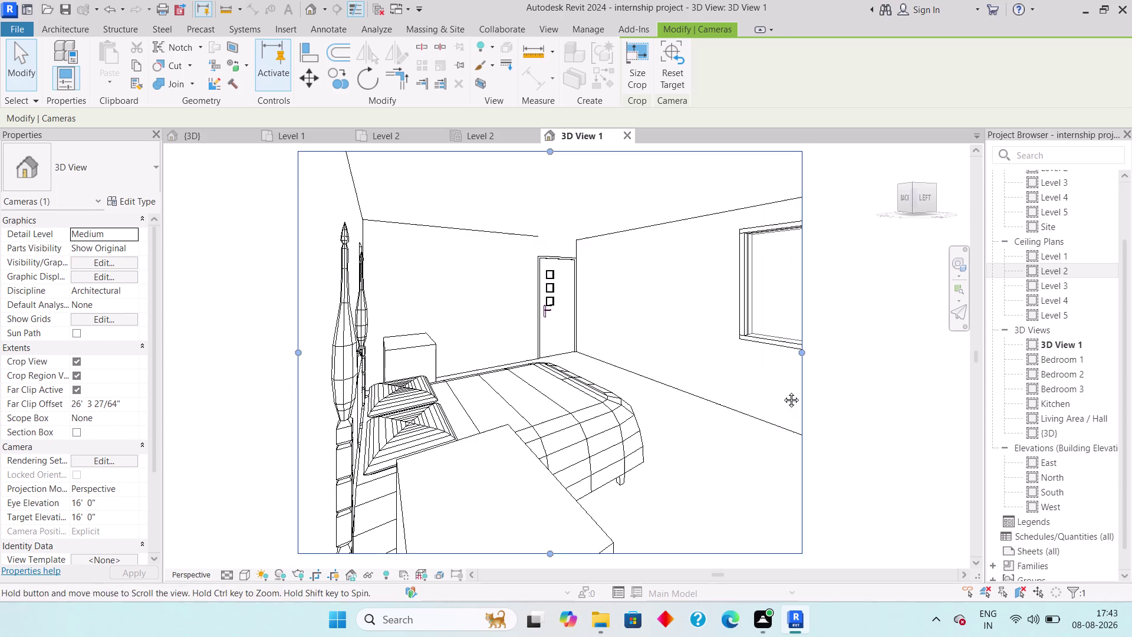
middle_drag(782, 392, 782, 391)
drag(803, 344, 863, 359)
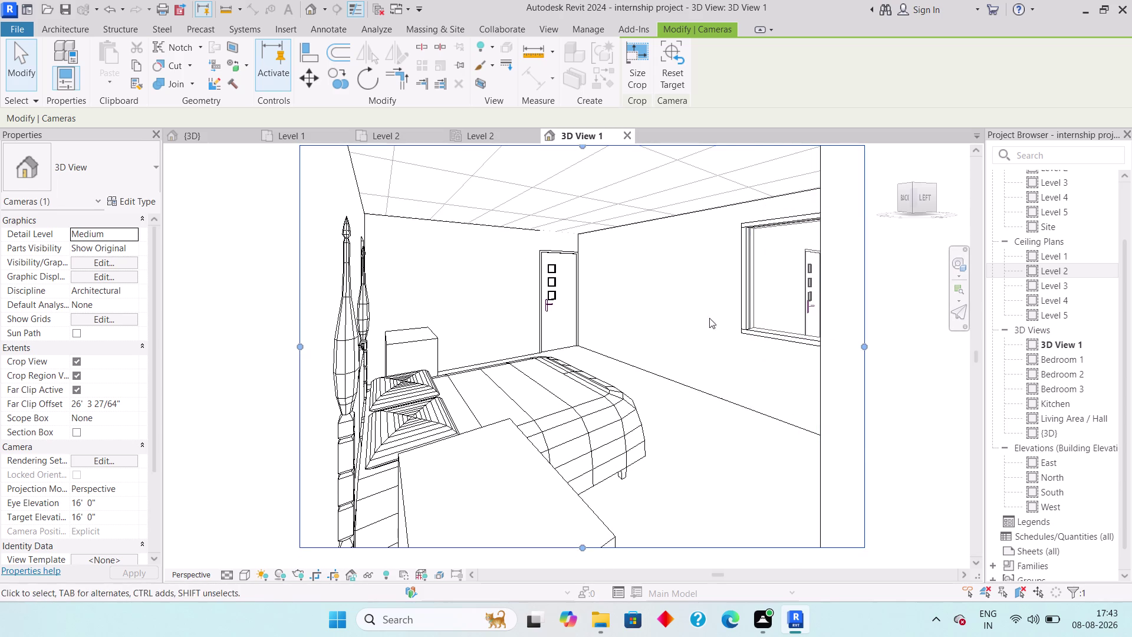
middle_drag(663, 296, 658, 351)
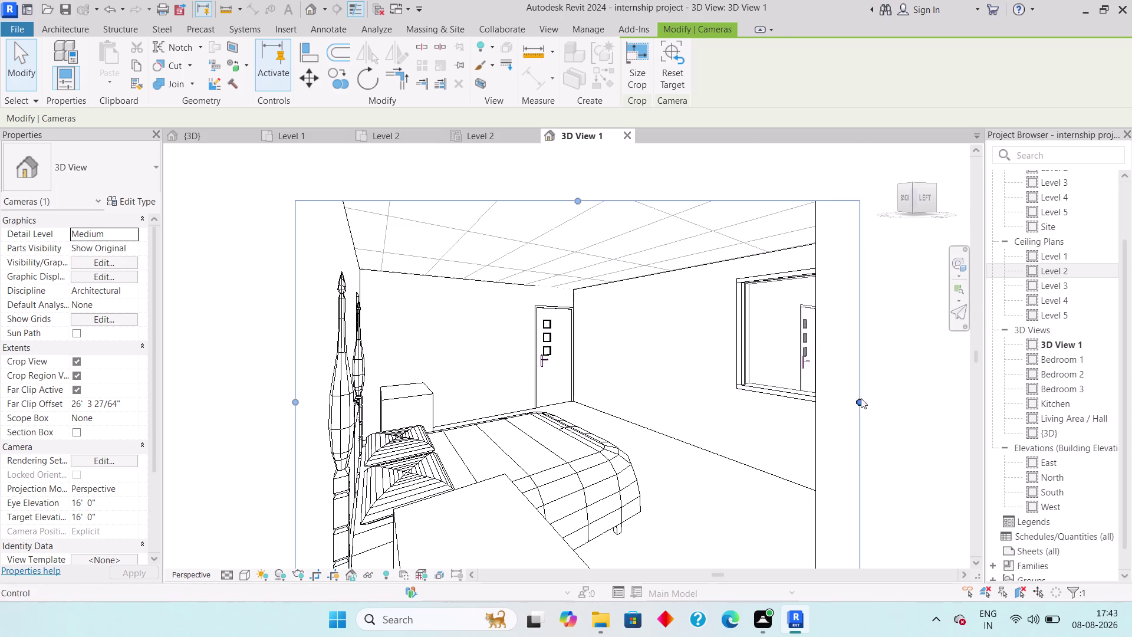
drag(859, 396, 799, 413)
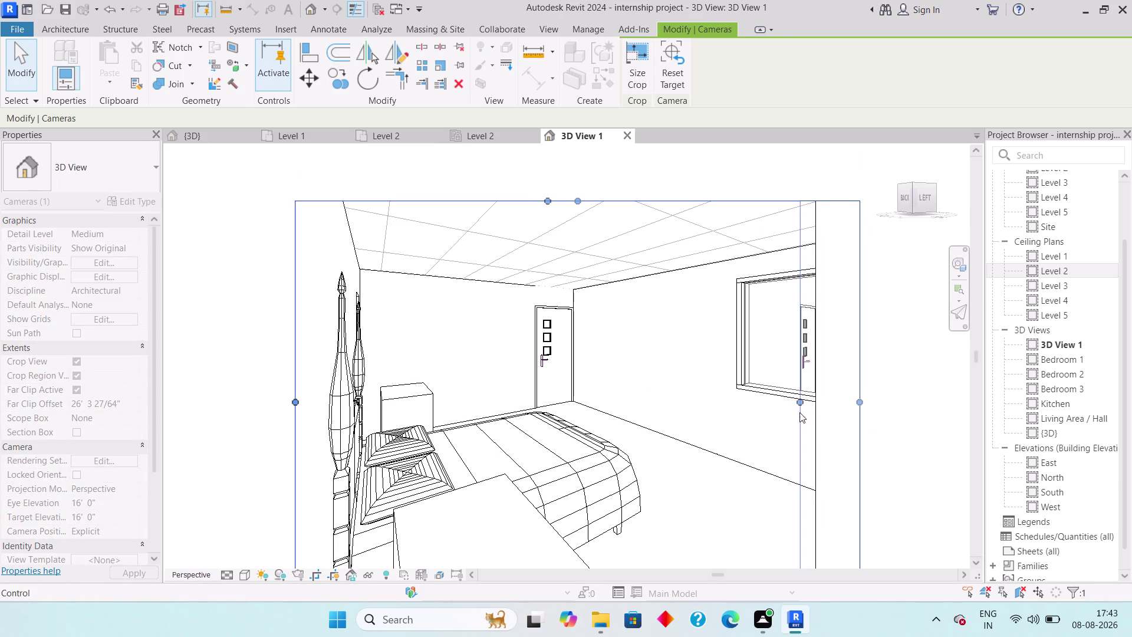
drag(541, 198, 545, 255)
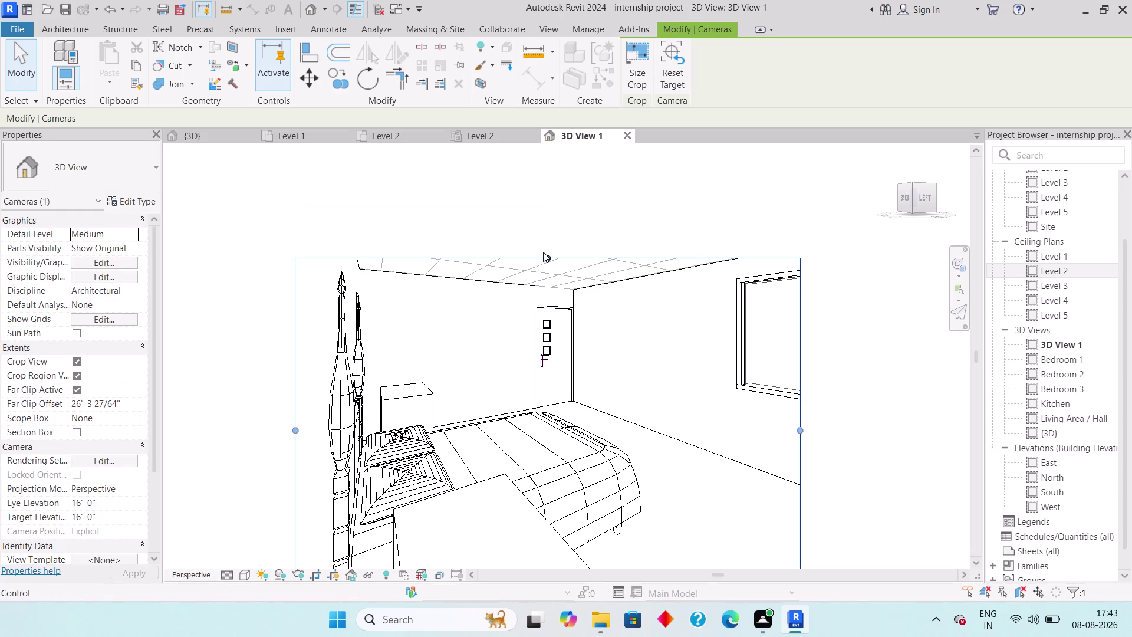
drag(543, 252, 546, 238)
middle_drag(553, 317, 581, 220)
middle_drag(572, 280, 570, 288)
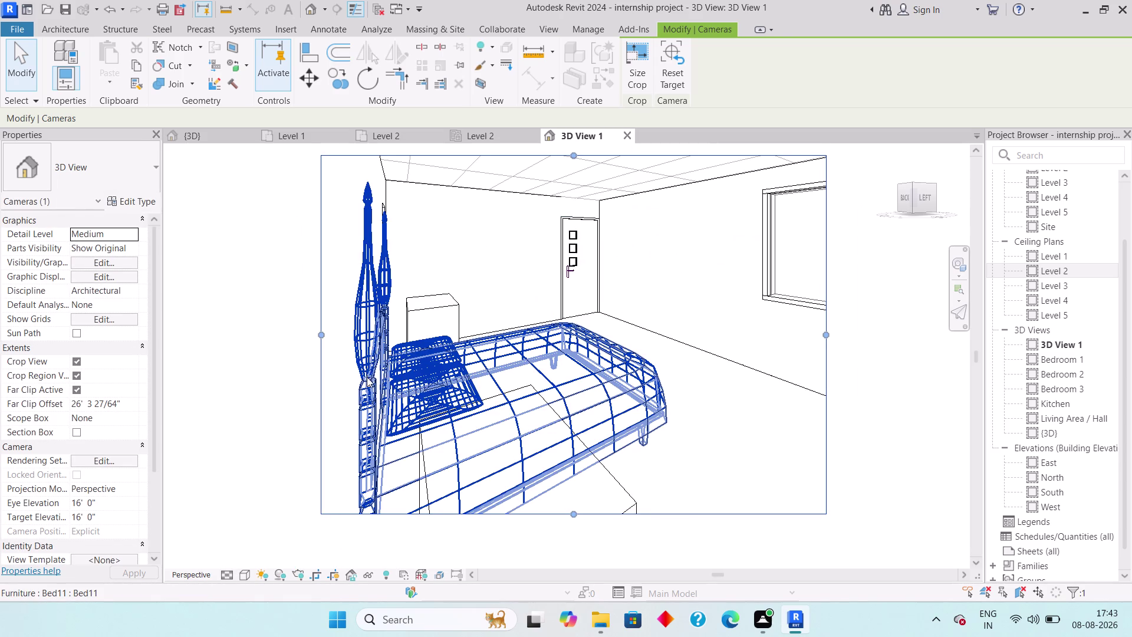
Set the bedroom camera view's visual style to Realistic.
click(248, 572)
click(263, 561)
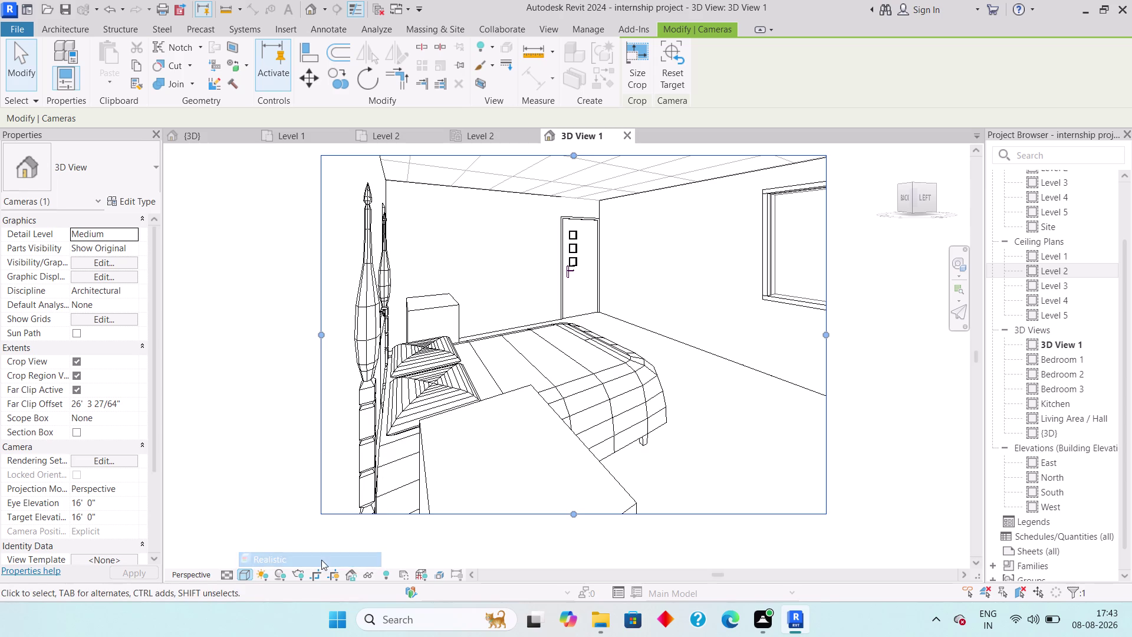
middle_drag(675, 412, 672, 482)
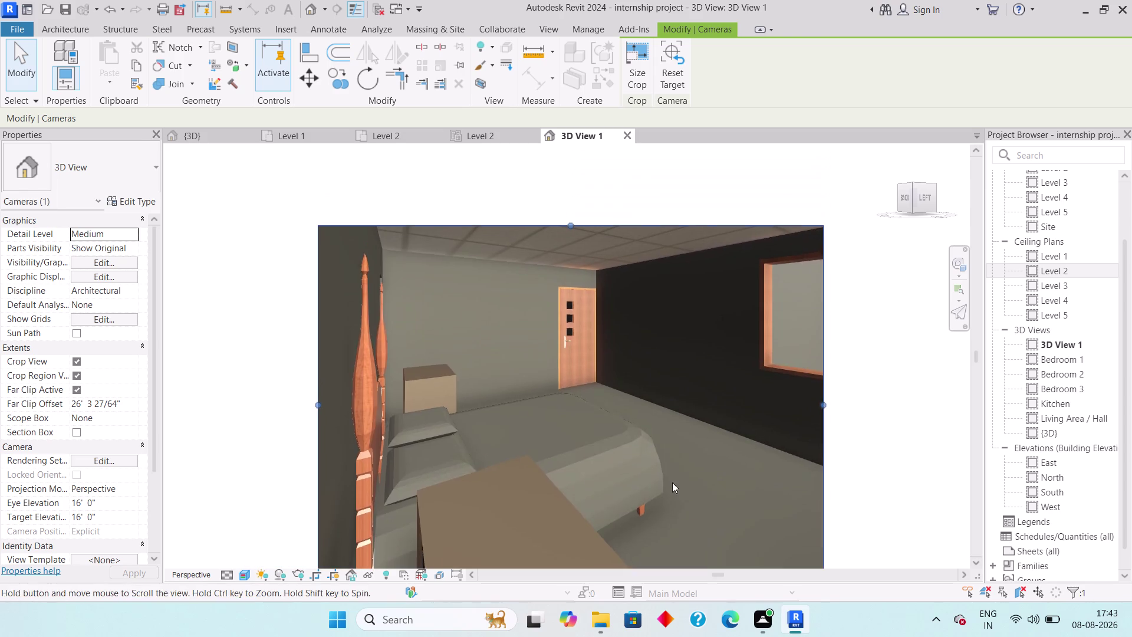
Paint the bedroom ceiling with the porcelain tile material using PT.
middle_drag(662, 450, 668, 427)
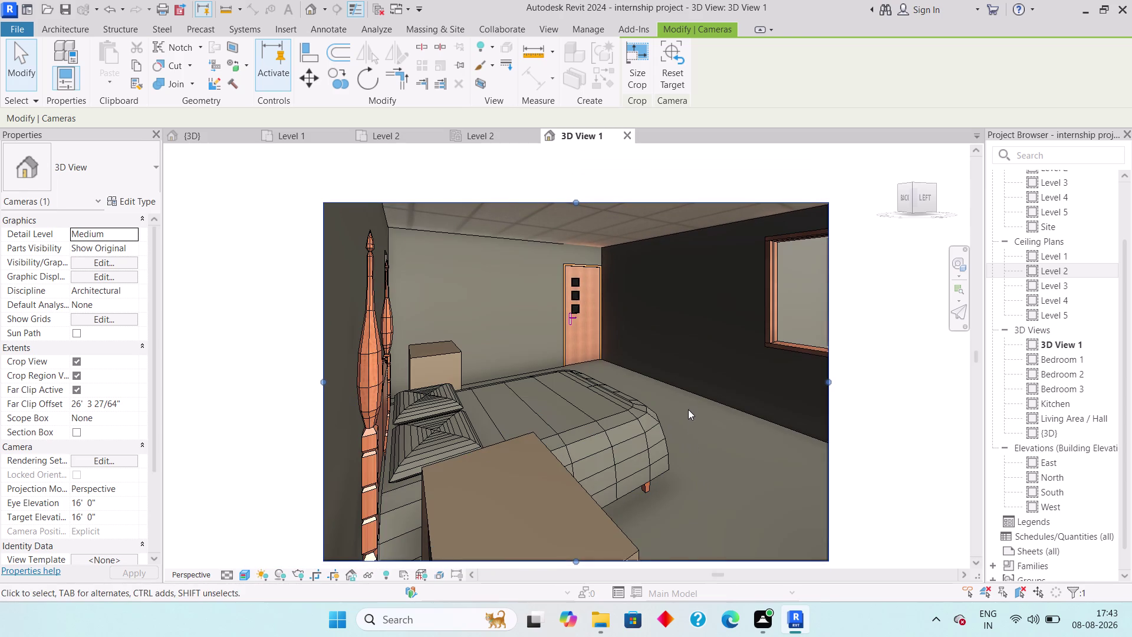
text(p)
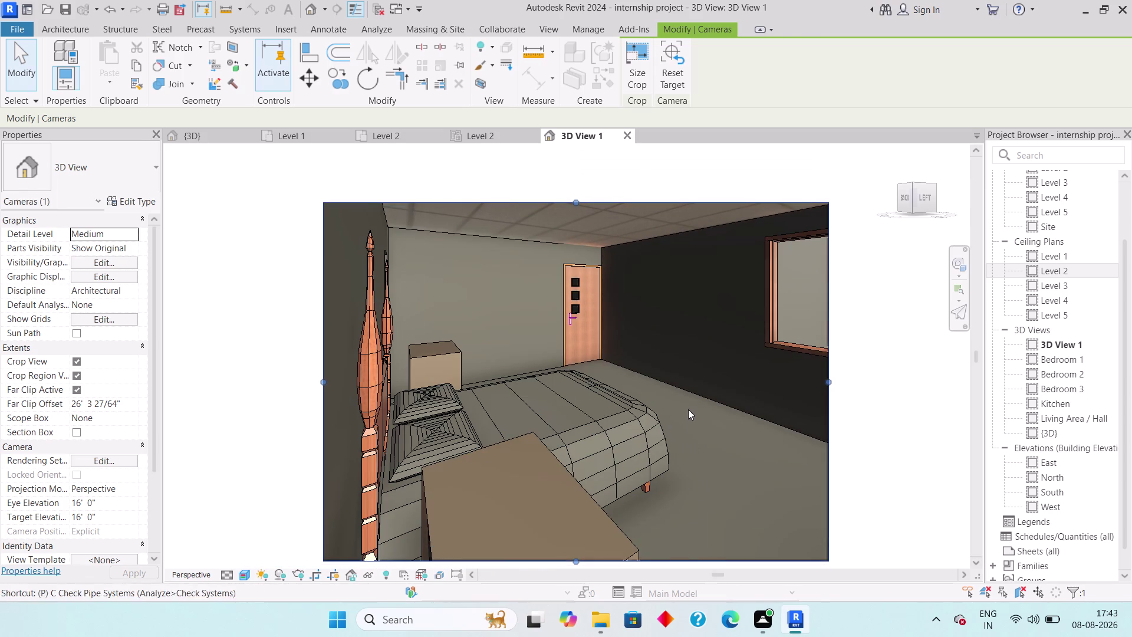
text(t)
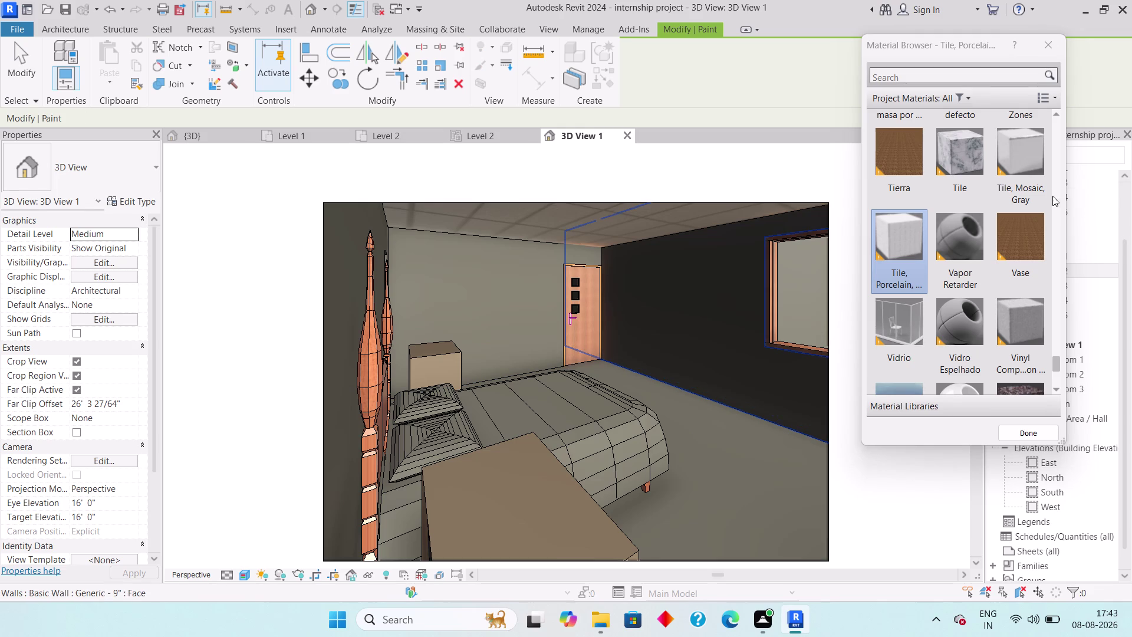
click(899, 261)
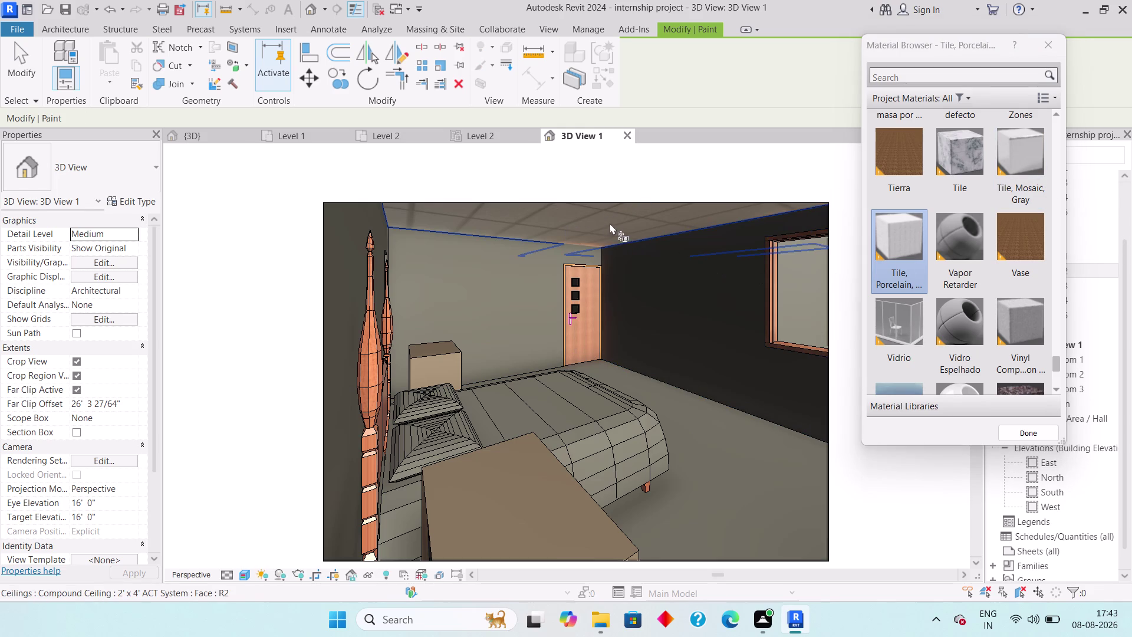
click(600, 212)
scroll(down, 3)
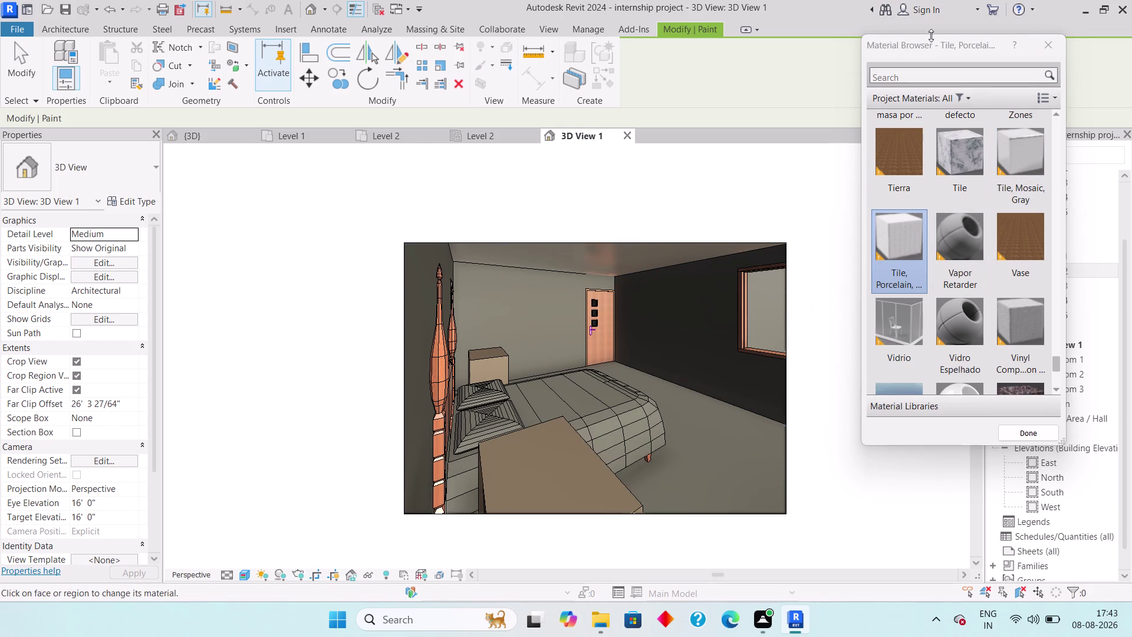
click(1044, 39)
scroll(up, 3)
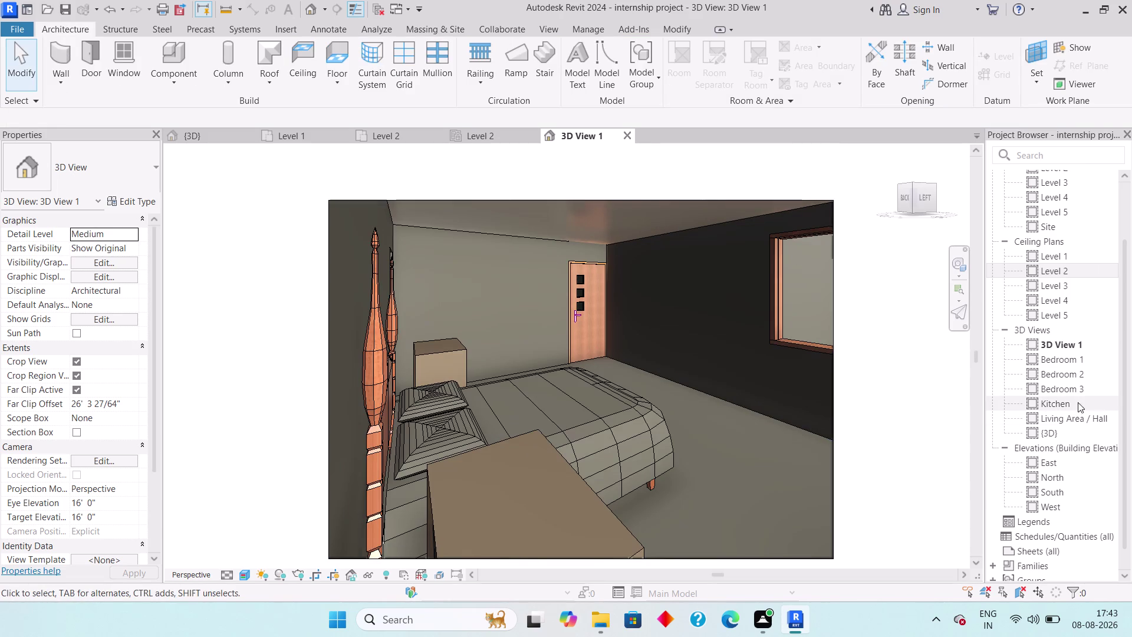
right_click(1068, 344)
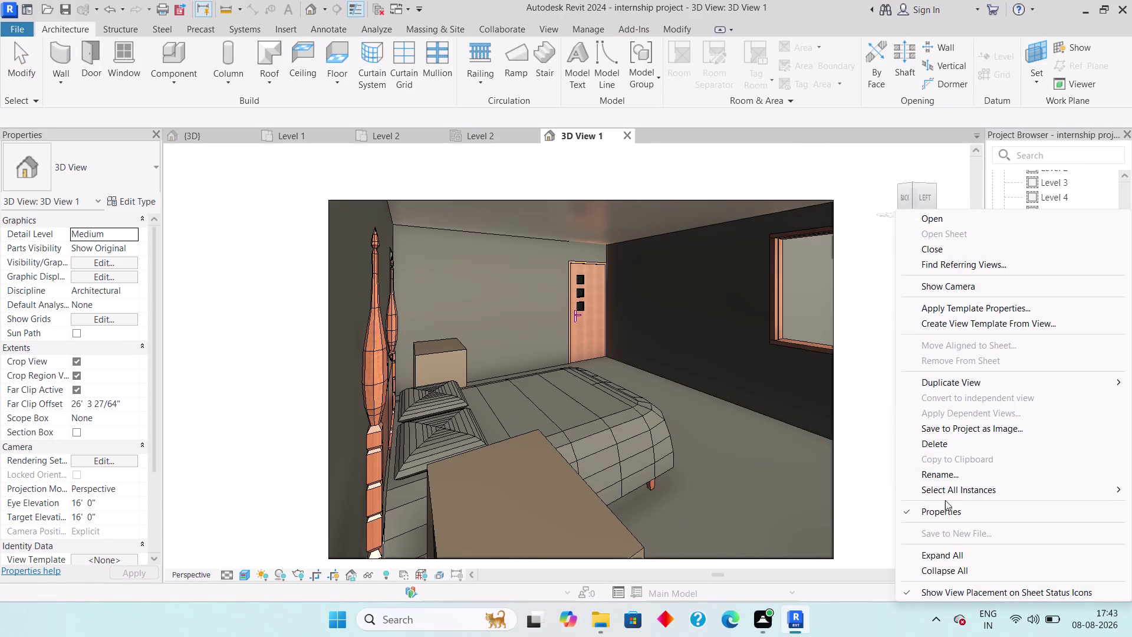
click(957, 479)
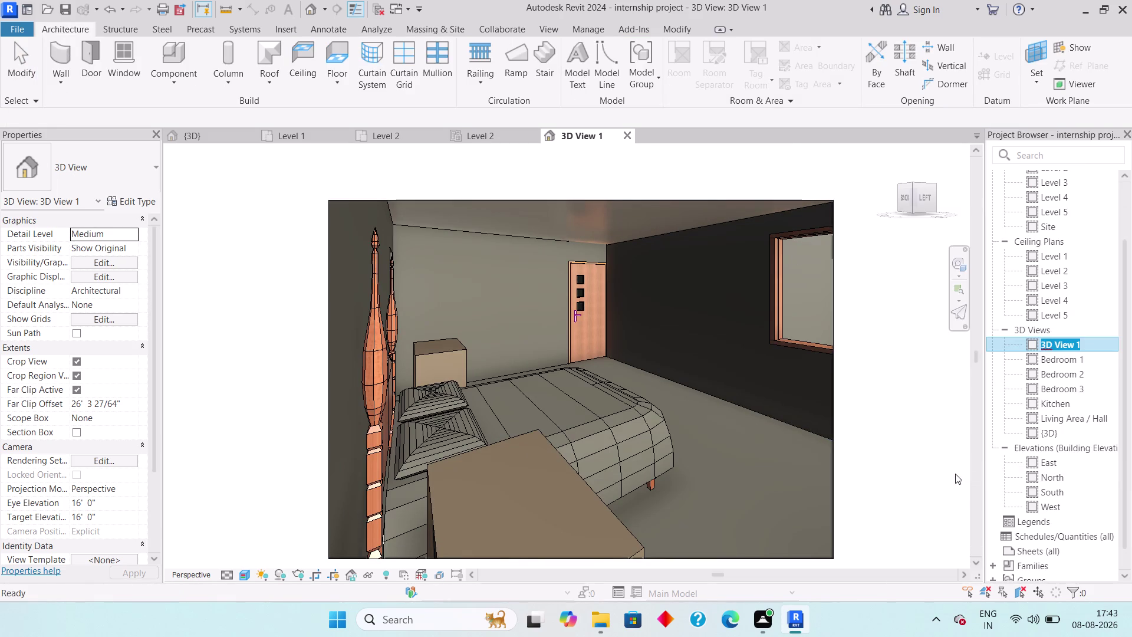
key(1)
text(st)
key(space)
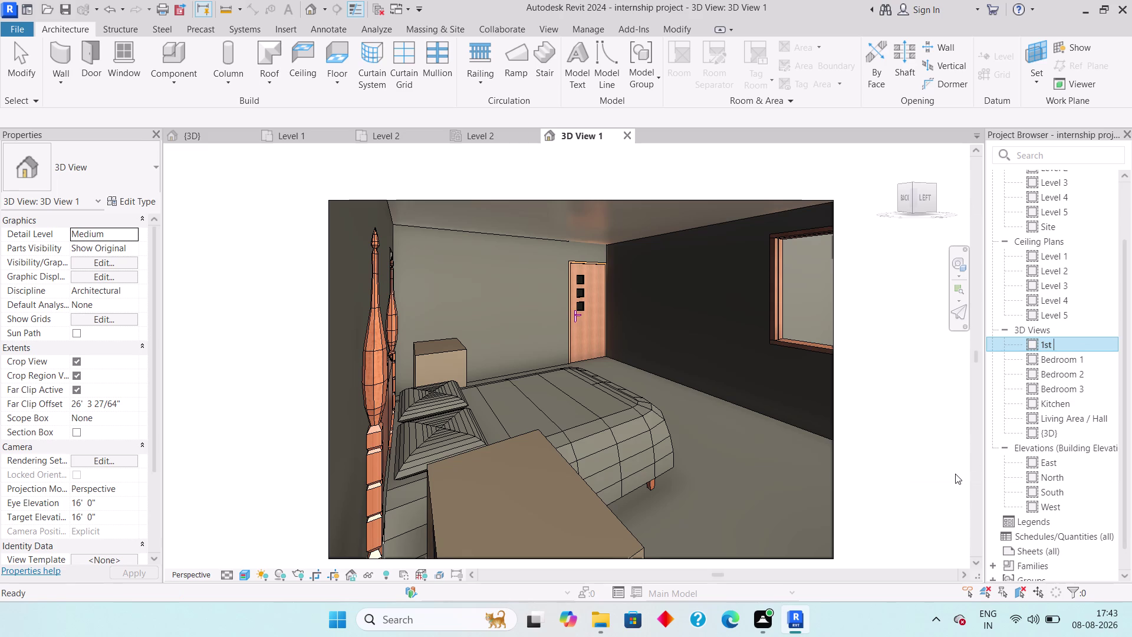
text(Floo)
text(r)
key(space)
text(B)
text(edroo)
text(m 1)
key(Return)
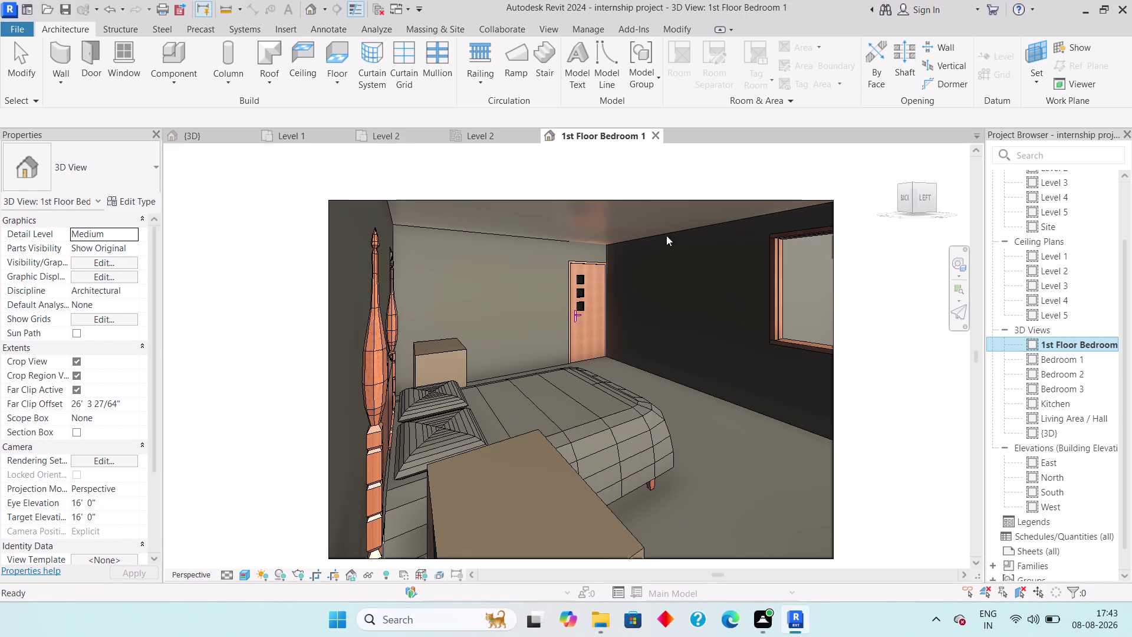
scroll(down, 3)
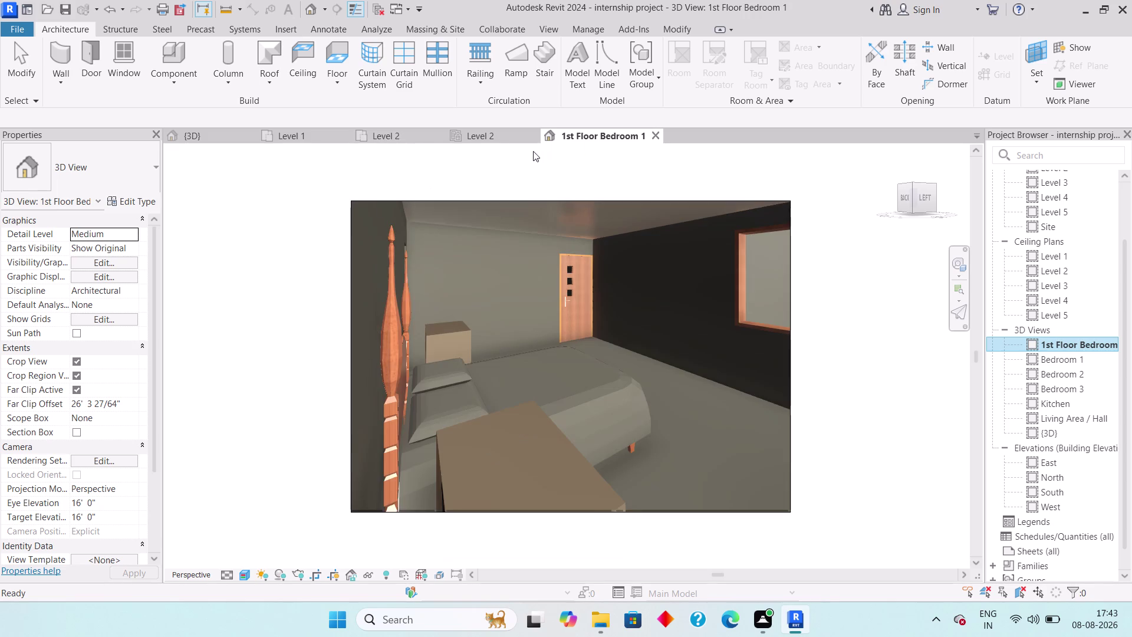
scroll(up, 3)
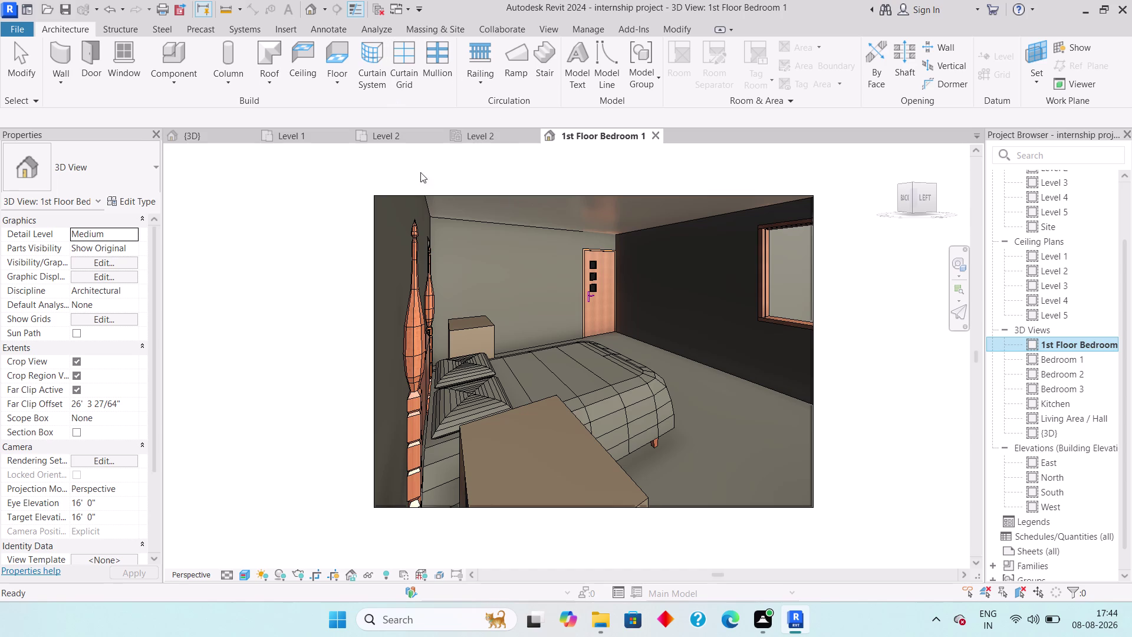
click(377, 135)
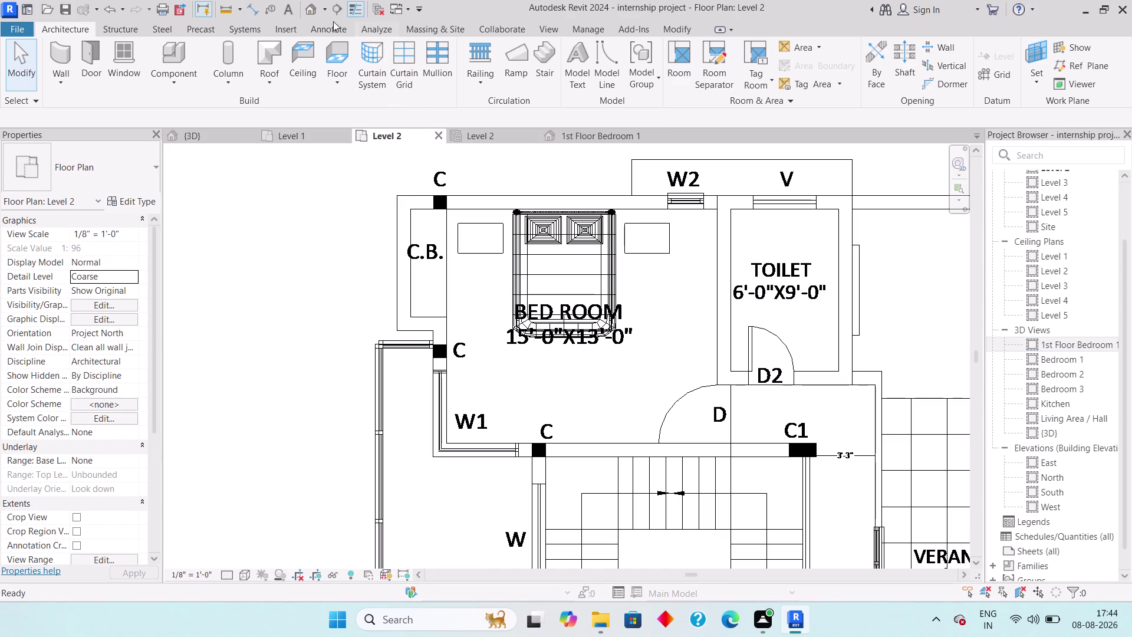
Place a camera in the lower bedroom corner aimed at window W2, creating 3D View 1.
click(322, 7)
click(333, 49)
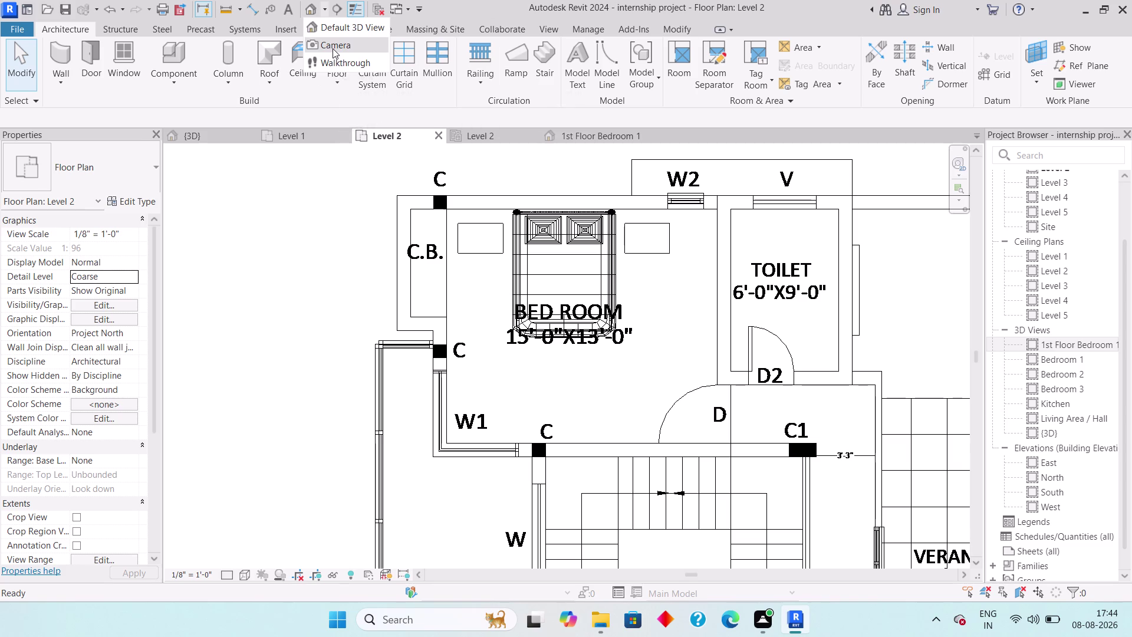
middle_drag(557, 423, 521, 234)
scroll(down, 3)
middle_drag(531, 436, 531, 436)
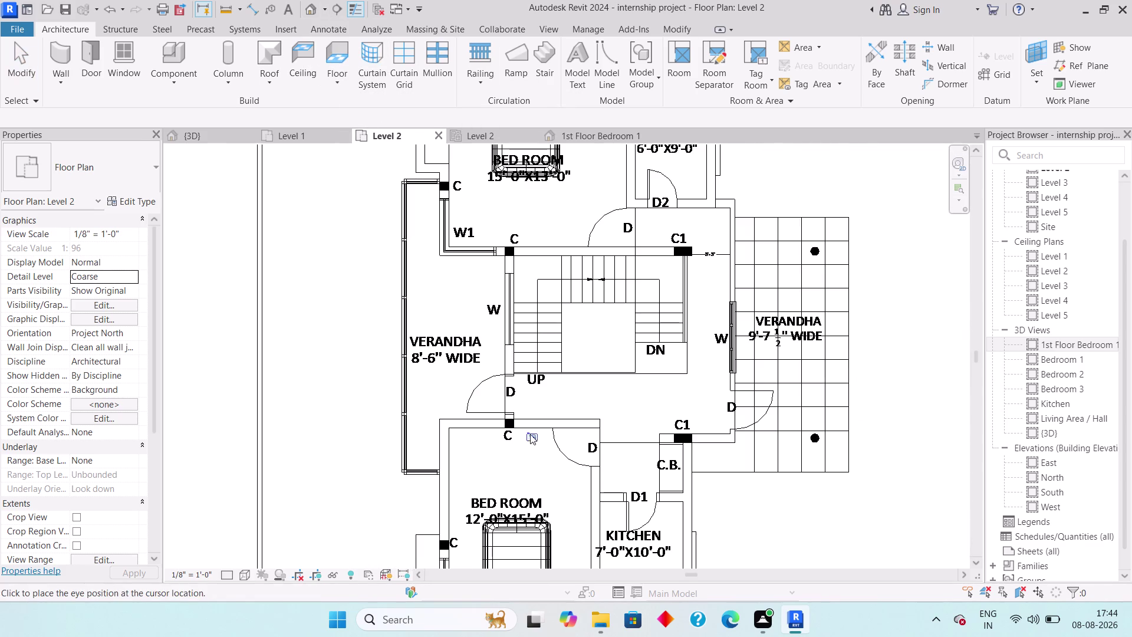
middle_drag(531, 435, 531, 326)
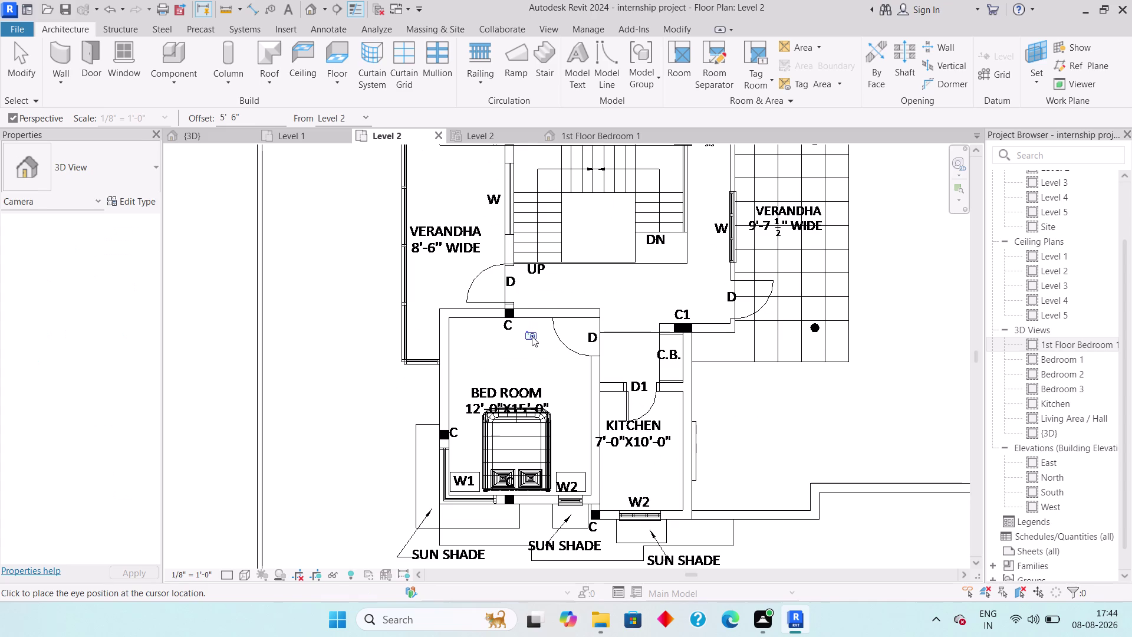
click(459, 323)
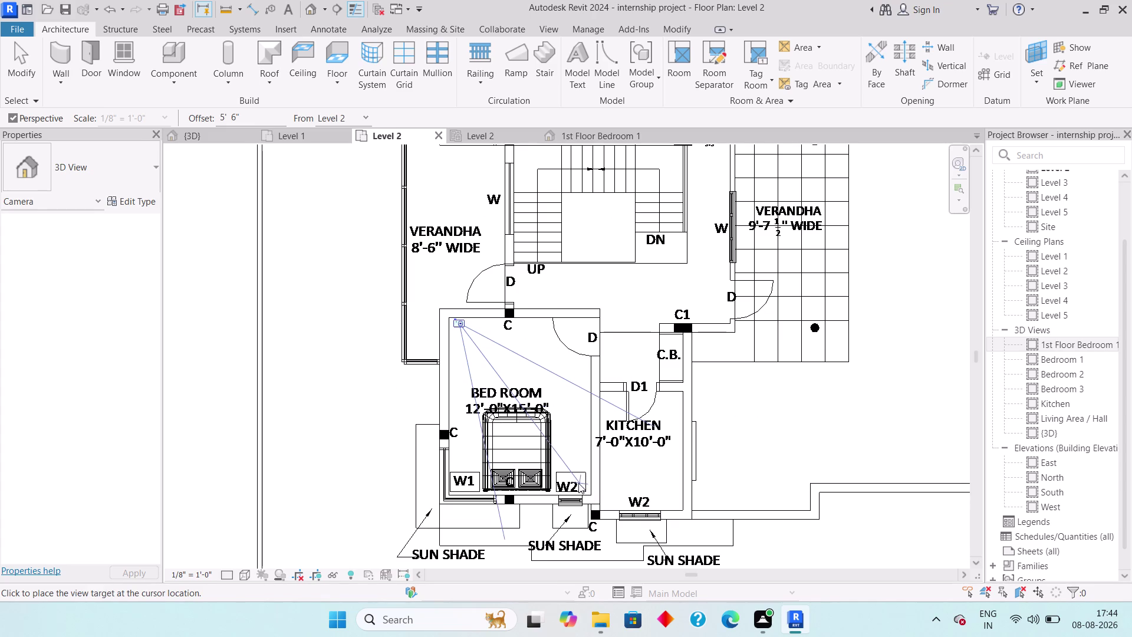
click(577, 482)
scroll(down, 3)
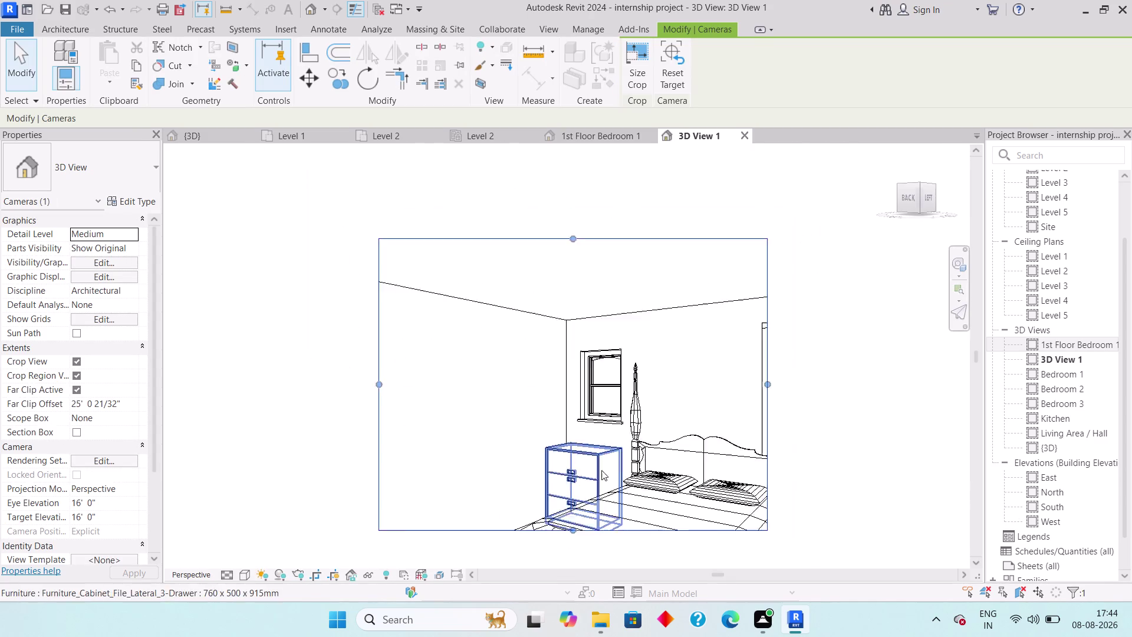
Frame 3D View 1's crop region around the bed, right-hand dresser, ceiling and floor.
scroll(down, 3)
middle_drag(646, 467, 589, 351)
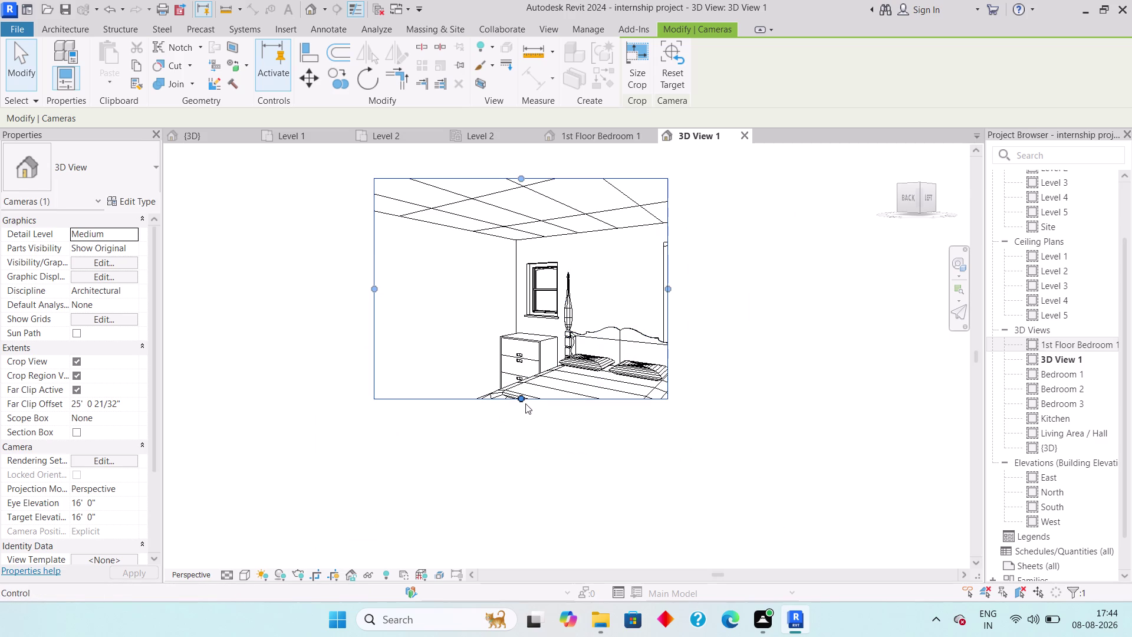
drag(520, 396, 528, 518)
middle_drag(540, 501, 512, 410)
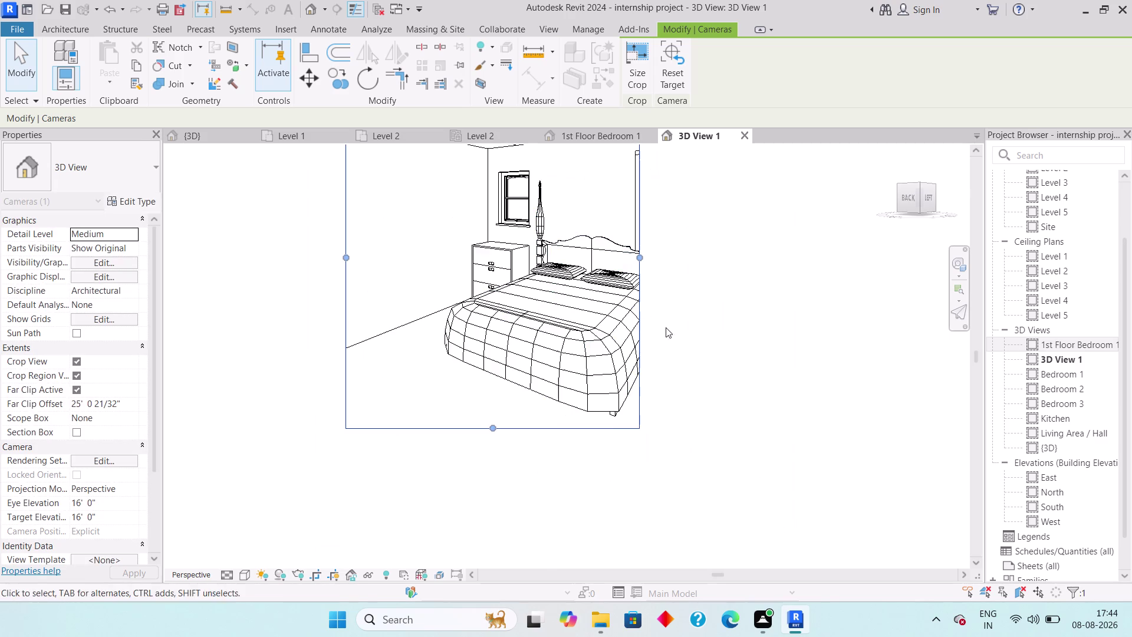
middle_drag(685, 342, 603, 514)
scroll(down, 3)
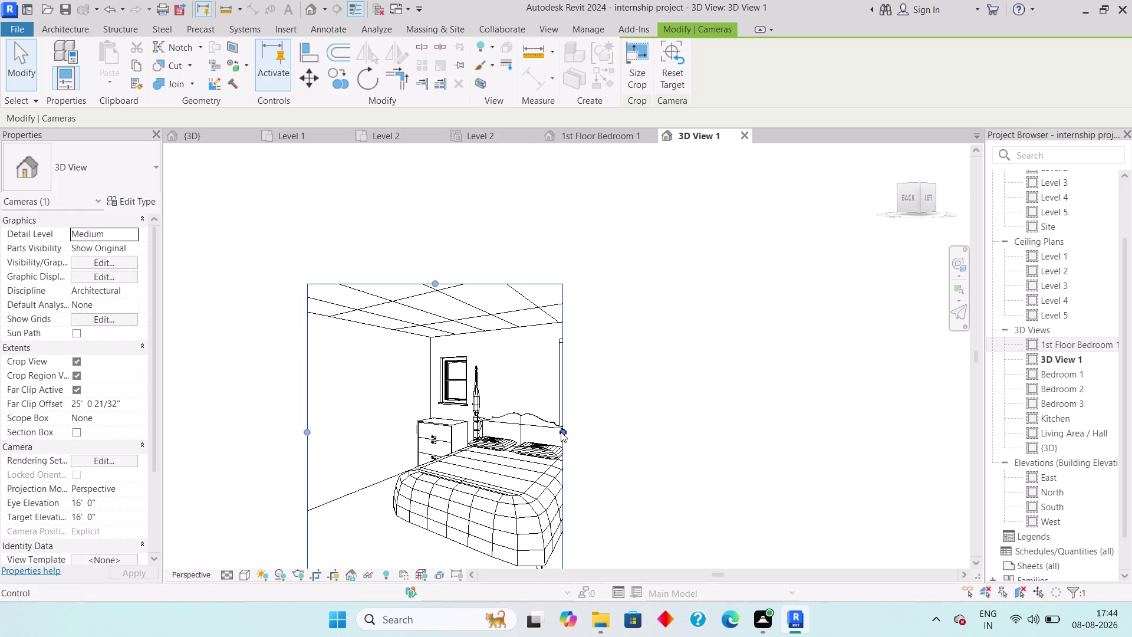
drag(561, 430, 689, 440)
middle_drag(695, 449, 746, 410)
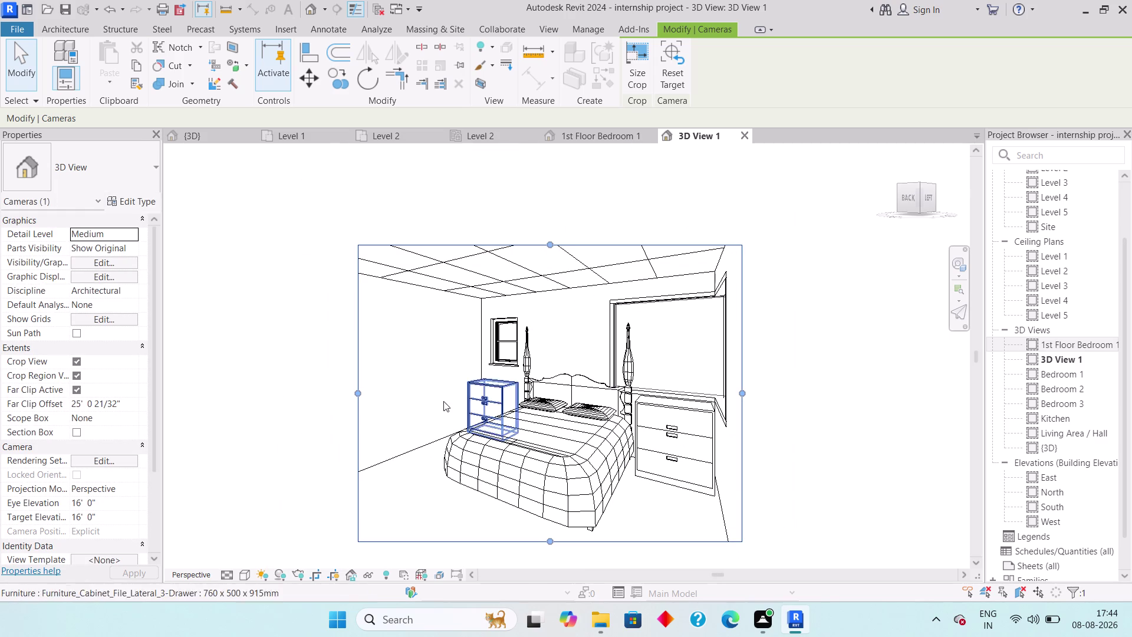
drag(357, 395, 408, 408)
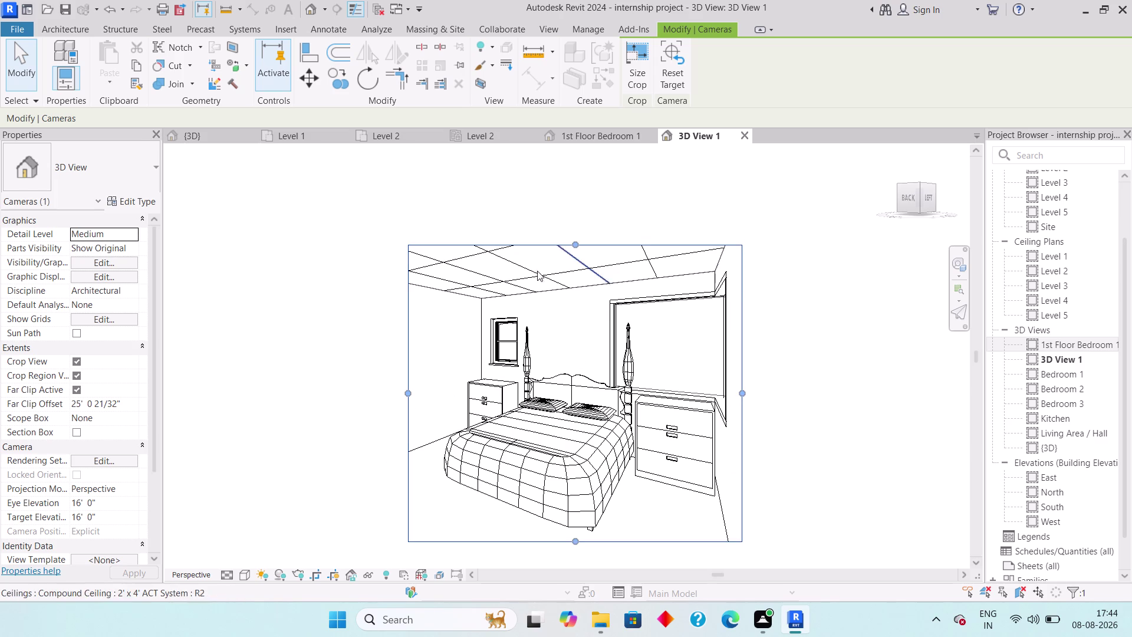
drag(571, 240, 588, 219)
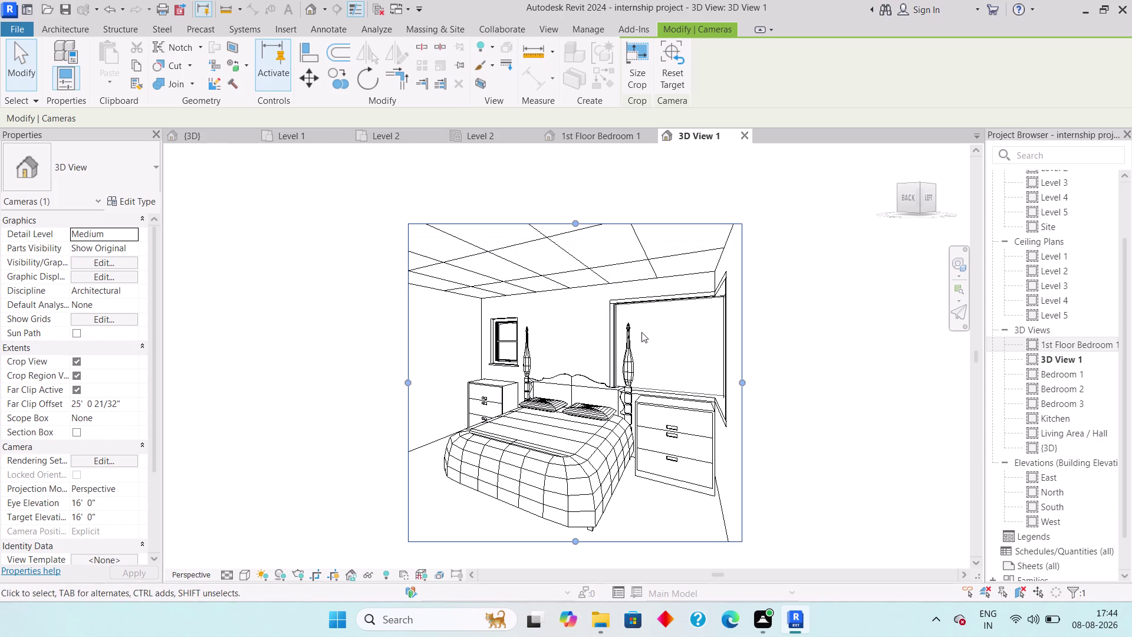
middle_drag(642, 332, 565, 272)
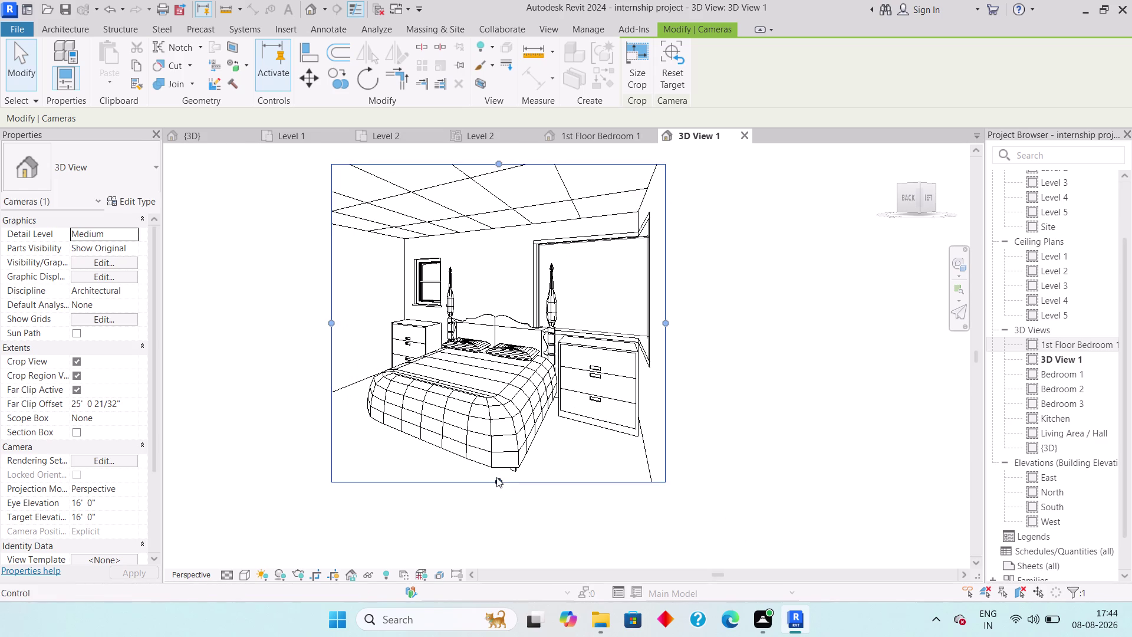
drag(496, 476, 495, 500)
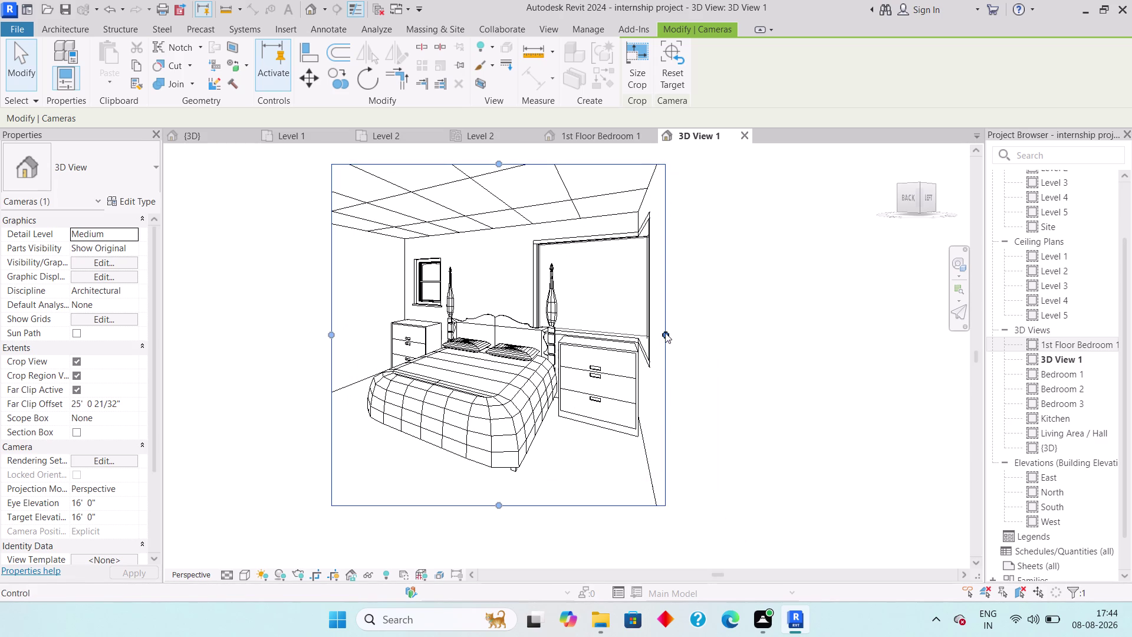
Set 3D View 1's visual style to Realistic.
click(668, 333)
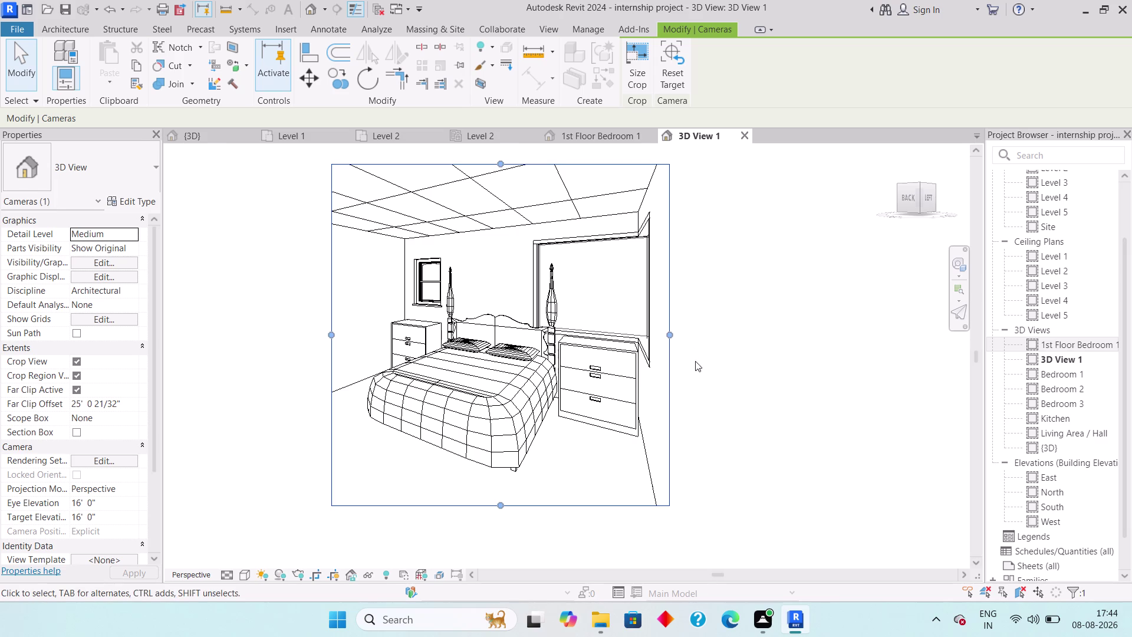
click(246, 572)
click(275, 557)
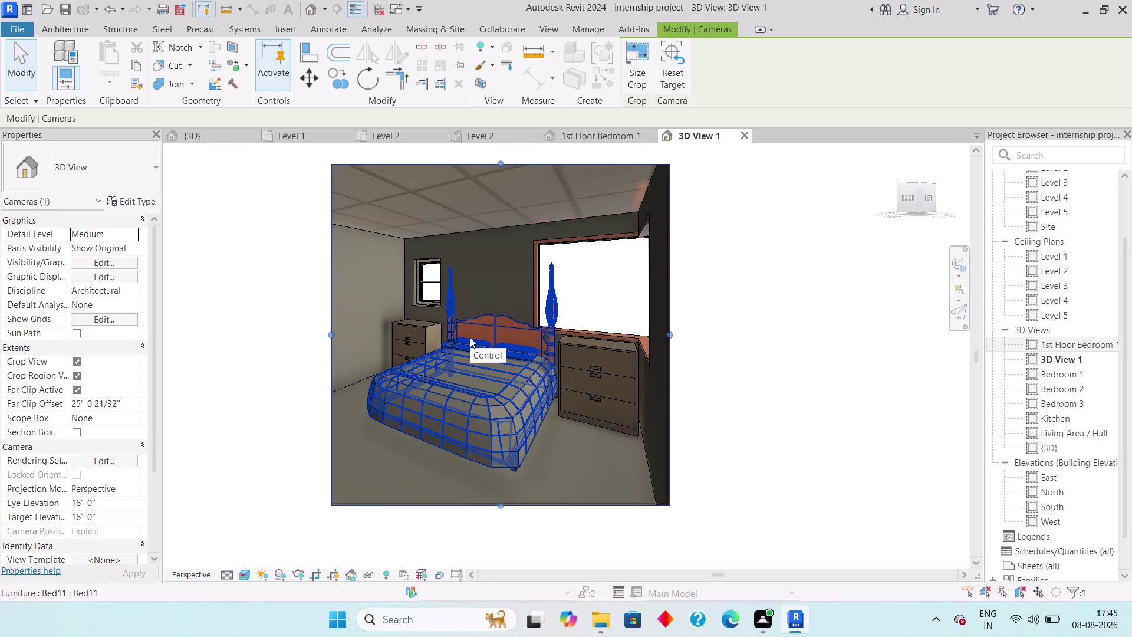
Paint the ceiling with the porcelain tile material using PT.
text(pt)
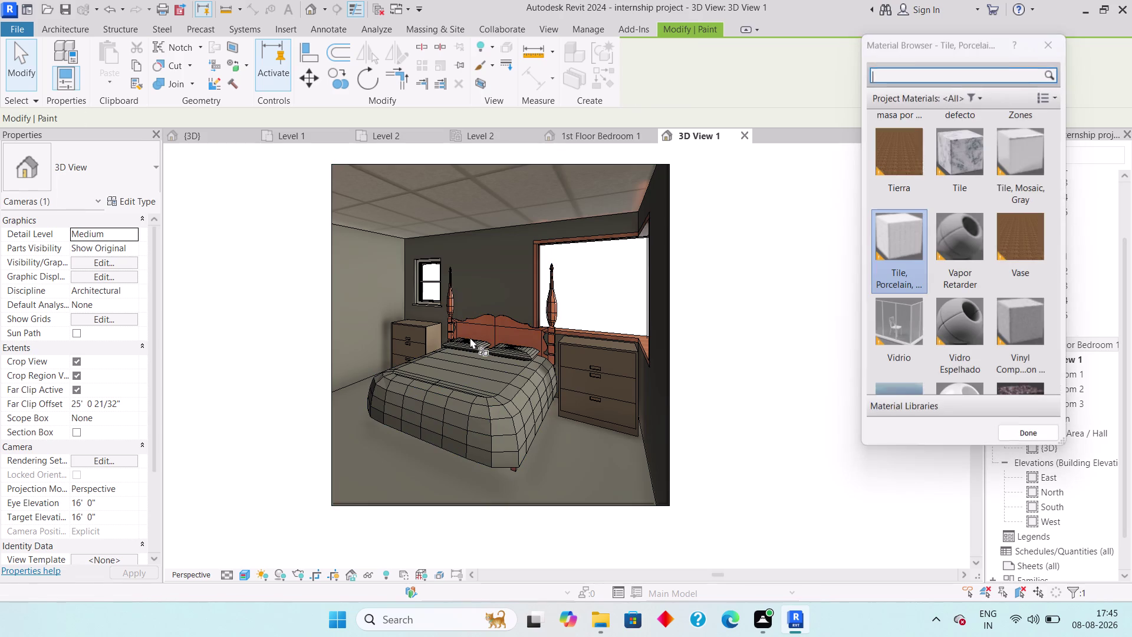
click(892, 232)
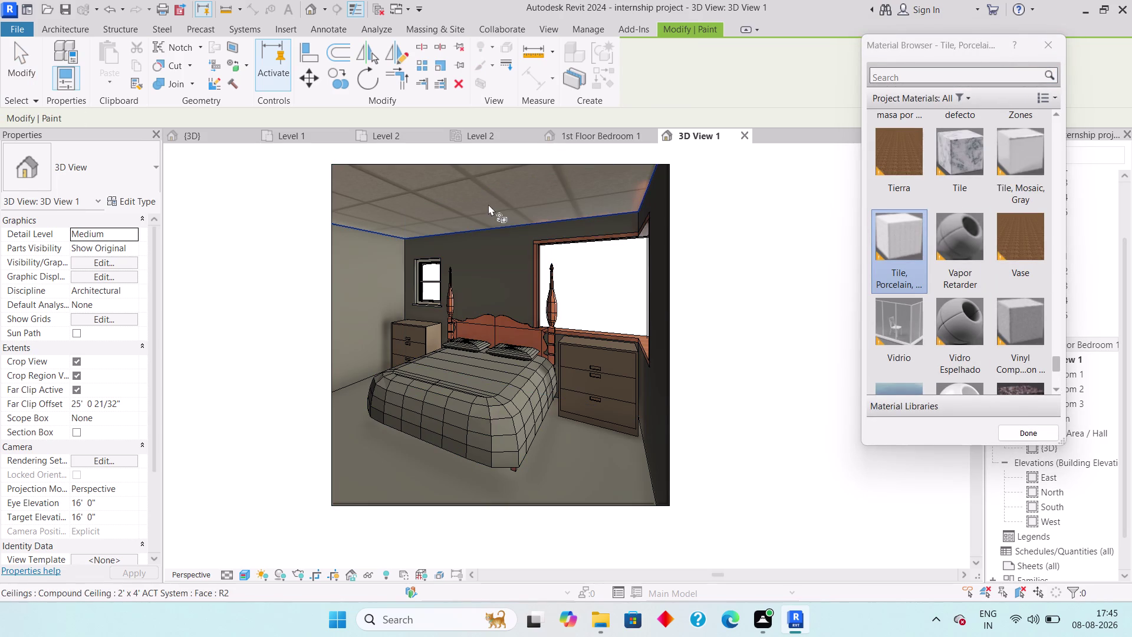
click(488, 204)
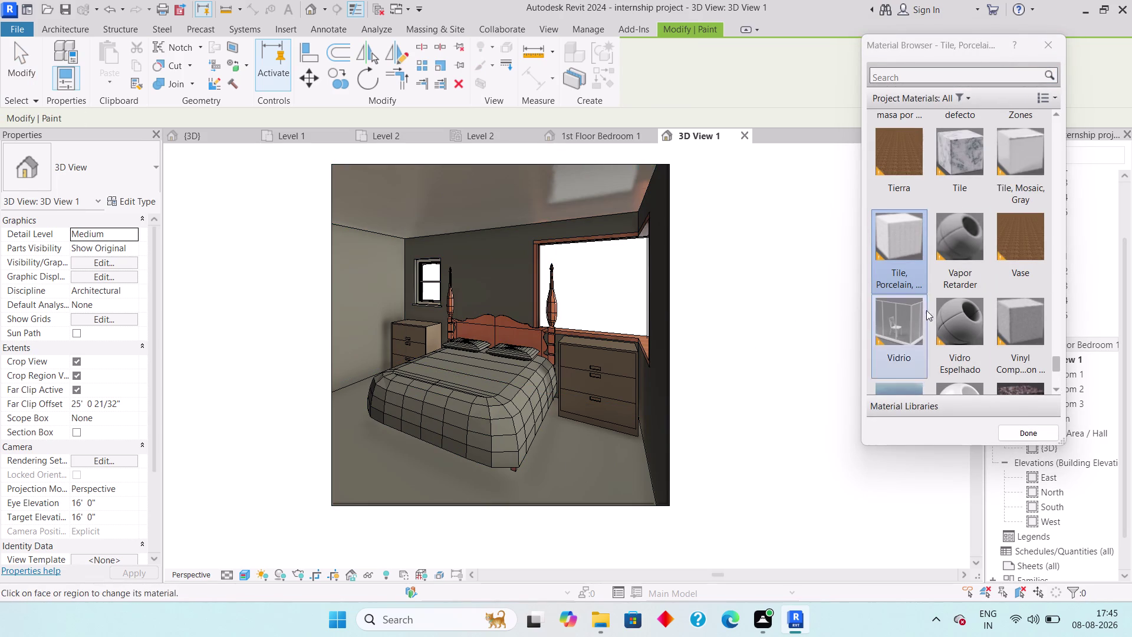
Paint the bedroom floor with Wood Planks.
scroll(down, 3)
click(910, 346)
click(603, 449)
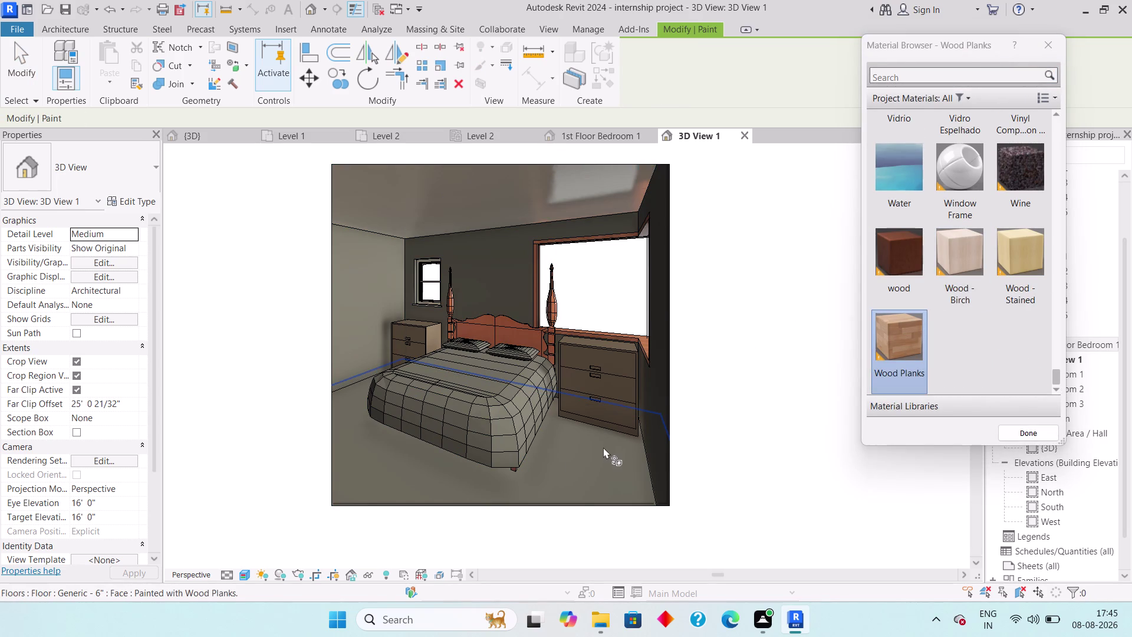
click(583, 133)
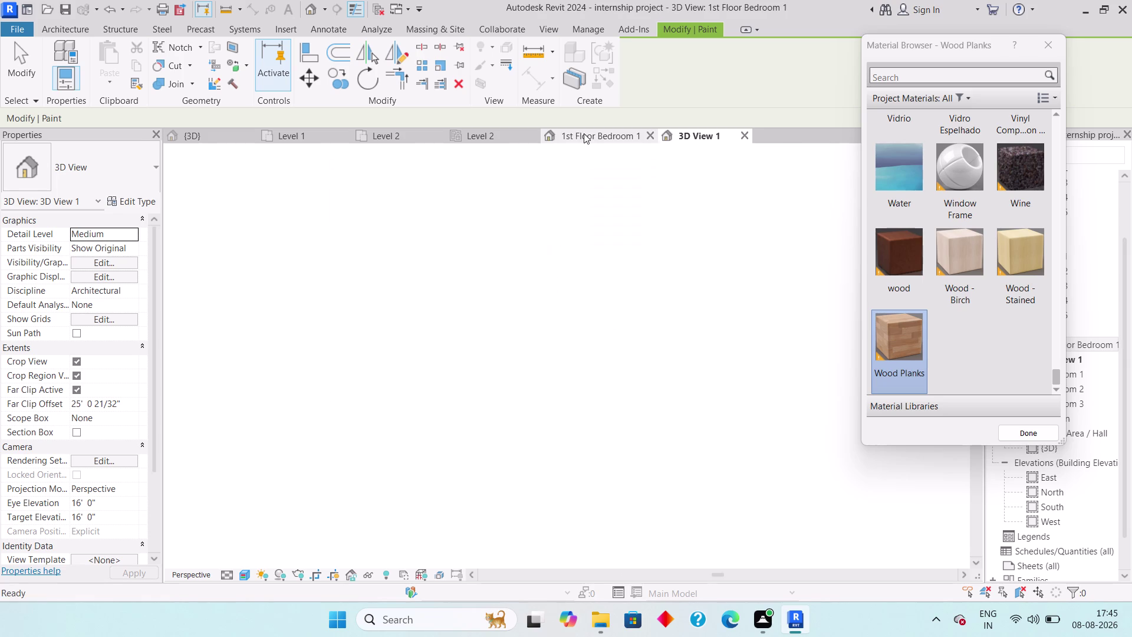
Check the 1st Floor Bedroom 1 view, then return to 3D View 1.
click(719, 445)
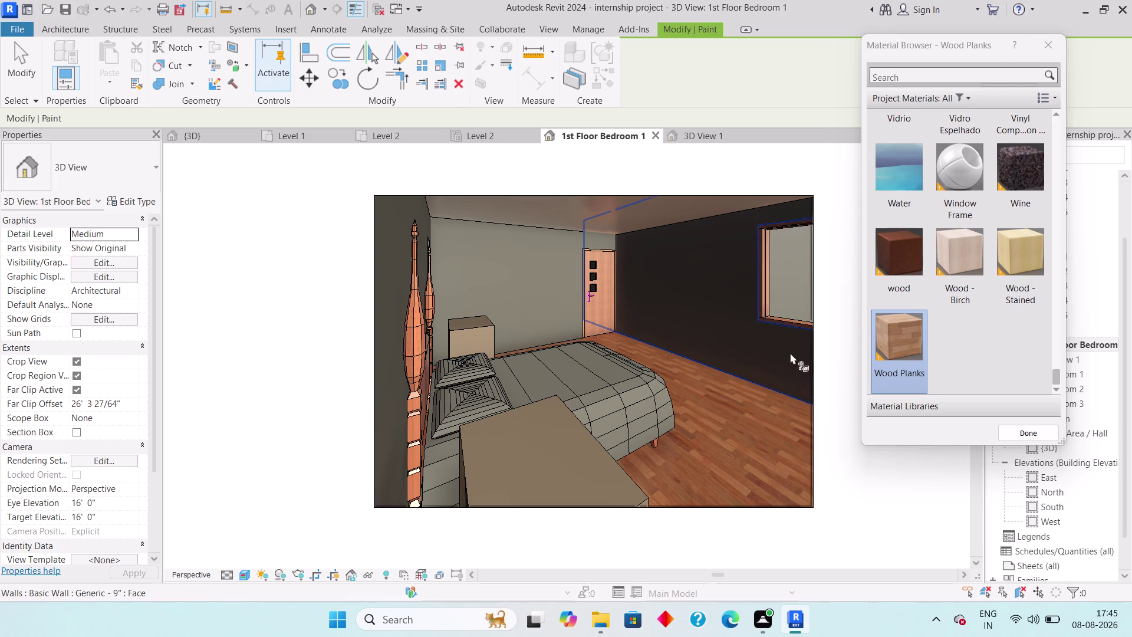
click(696, 135)
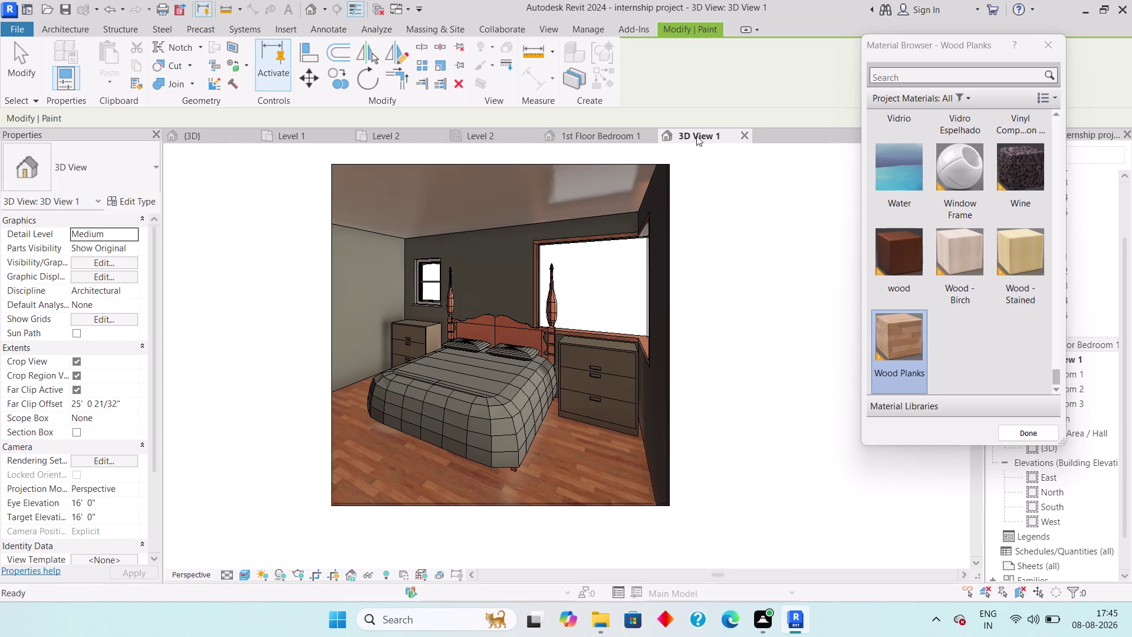
click(1037, 52)
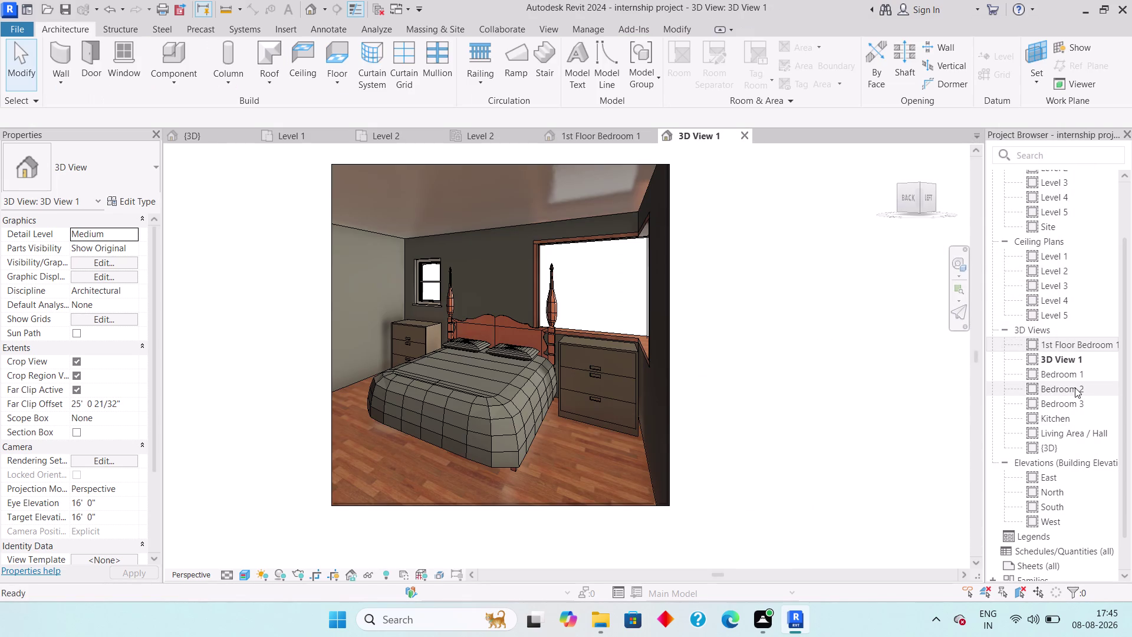
Move 3D View 1's left crop edge outward and back, ending near its earlier width.
click(326, 365)
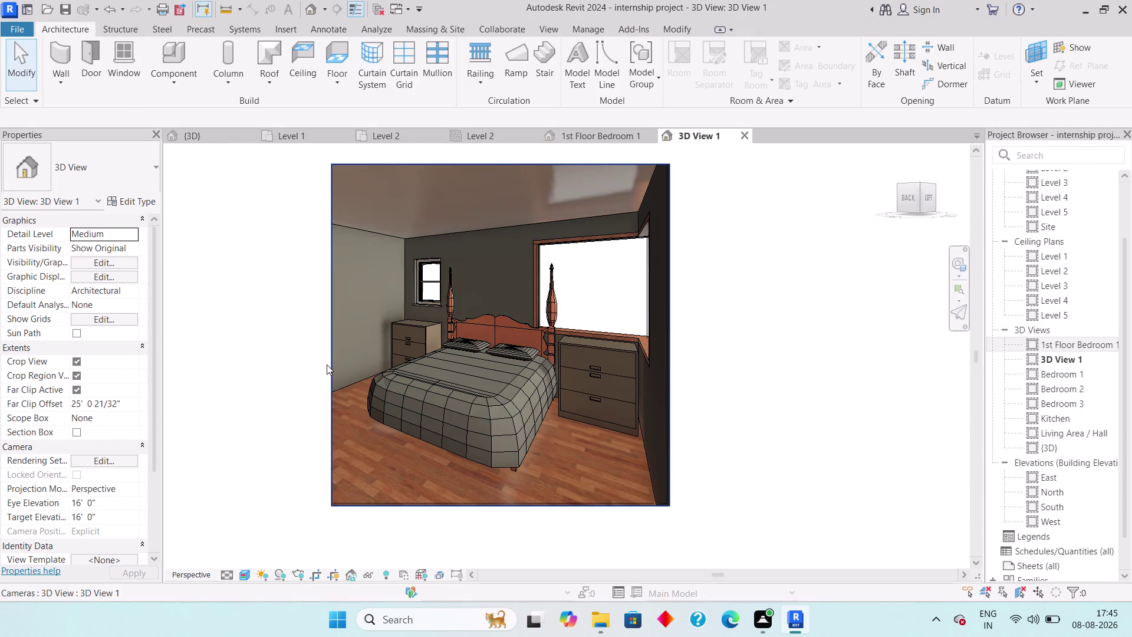
drag(327, 330, 289, 336)
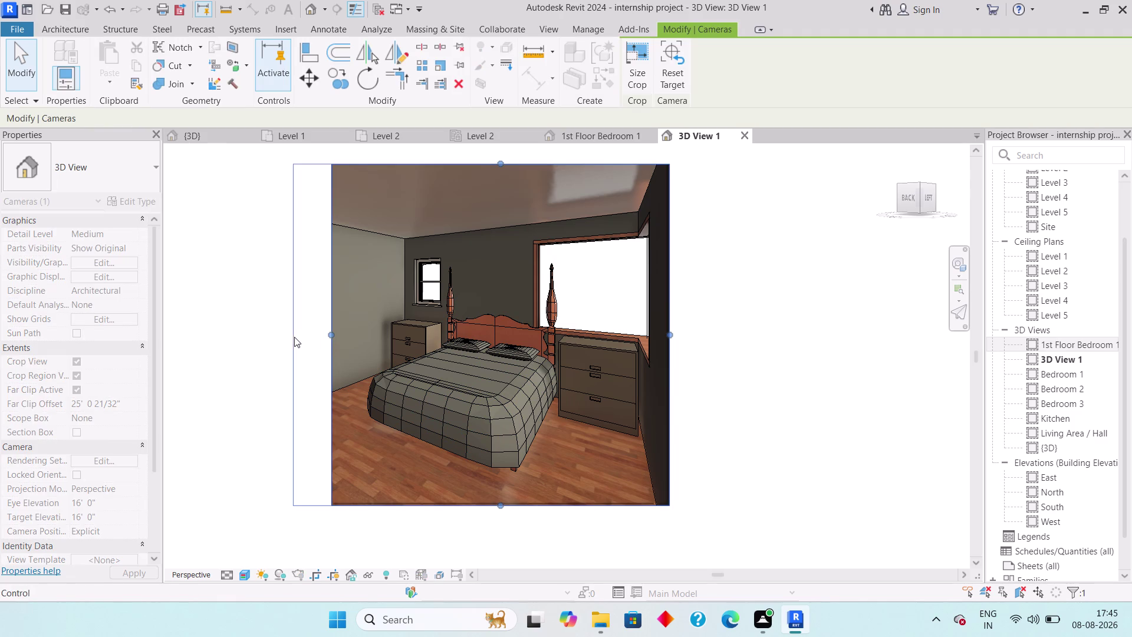
drag(308, 330, 323, 330)
click(289, 337)
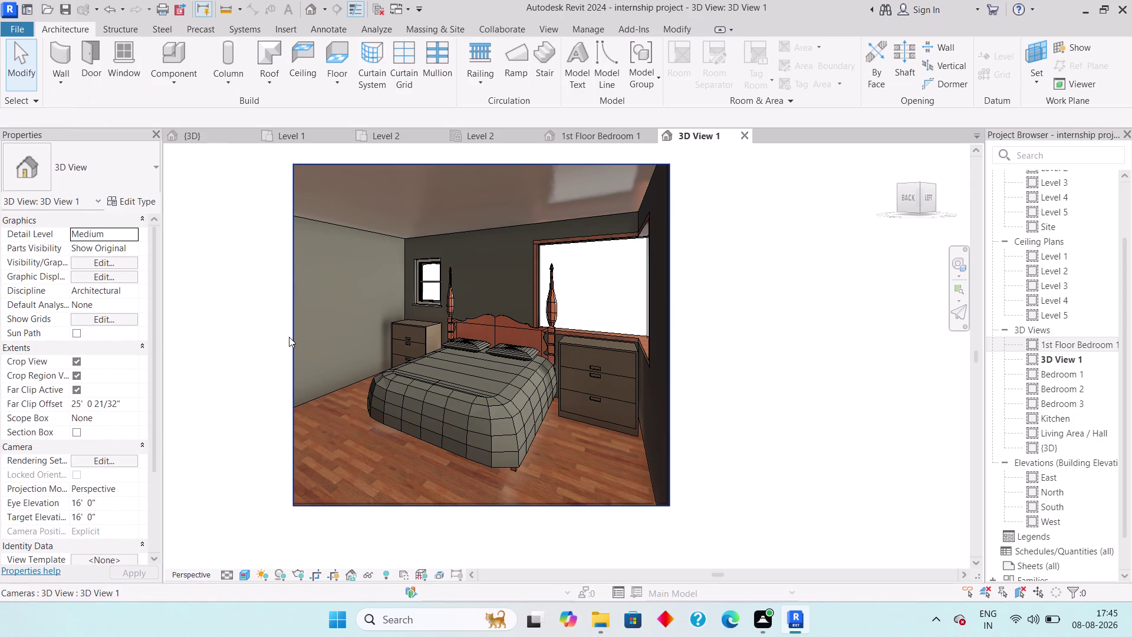
drag(288, 332, 354, 337)
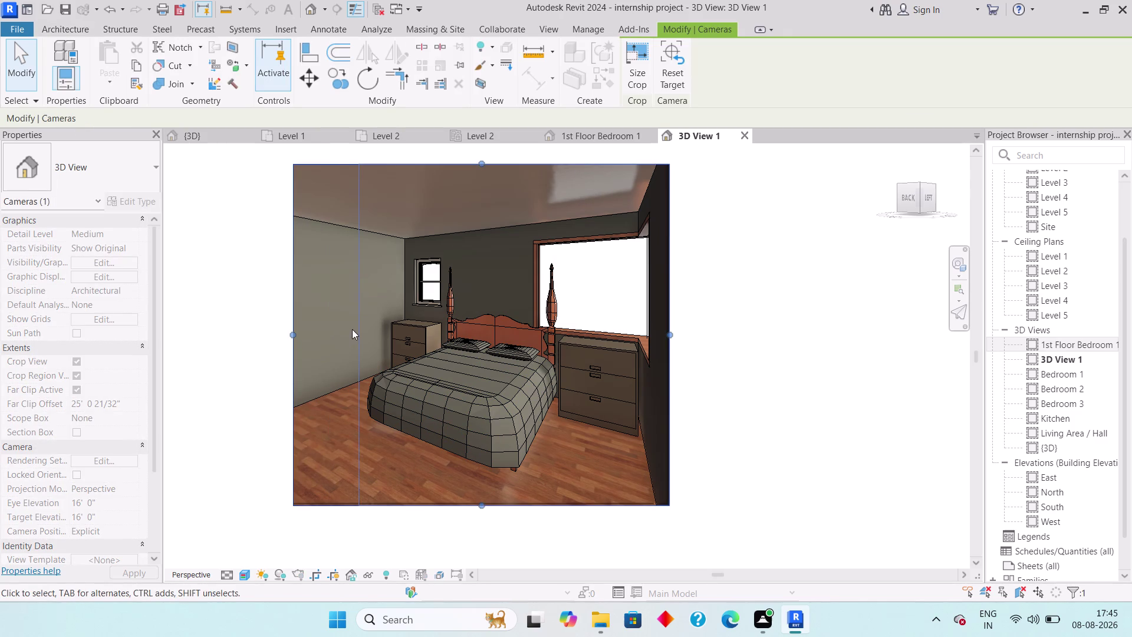
drag(355, 331, 336, 335)
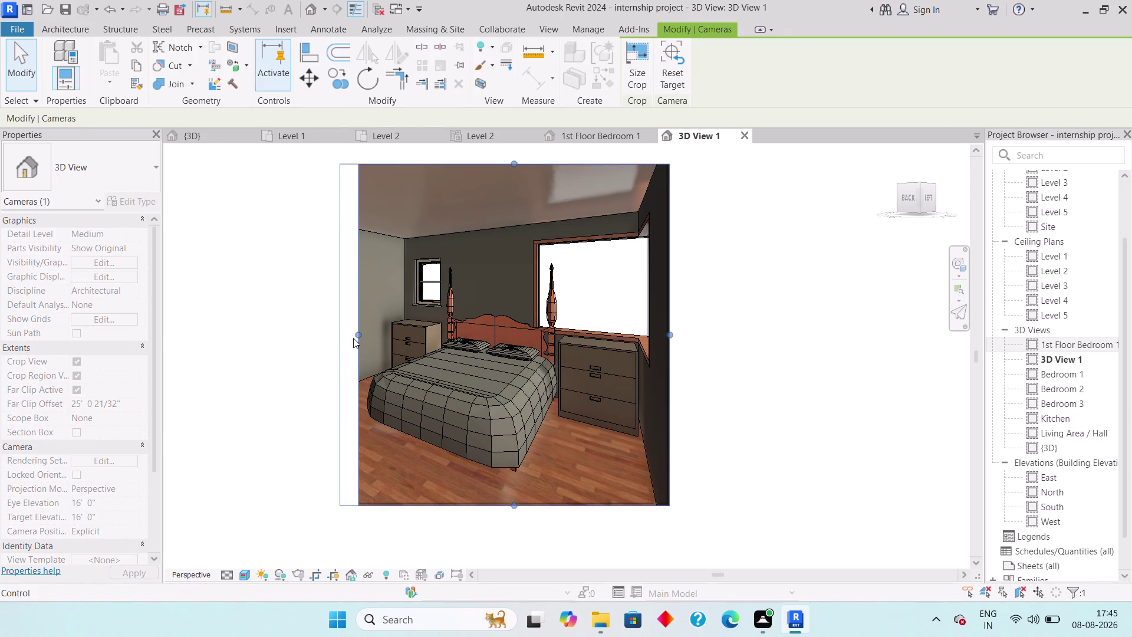
drag(336, 331, 325, 332)
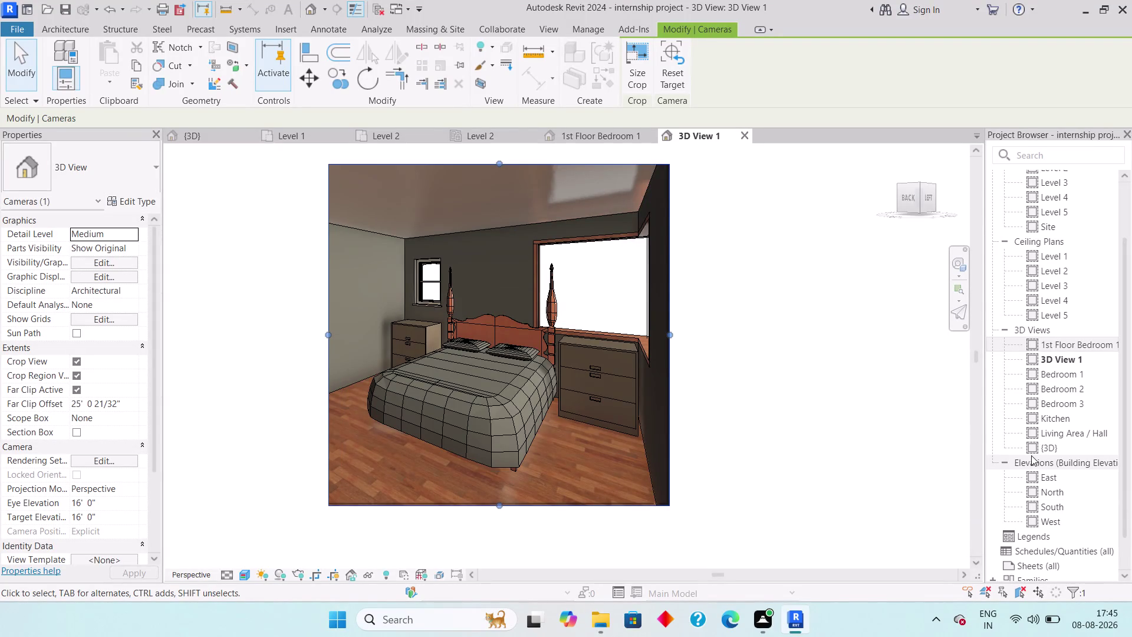
Back out of a rename started on the wrong view.
right_click(1059, 340)
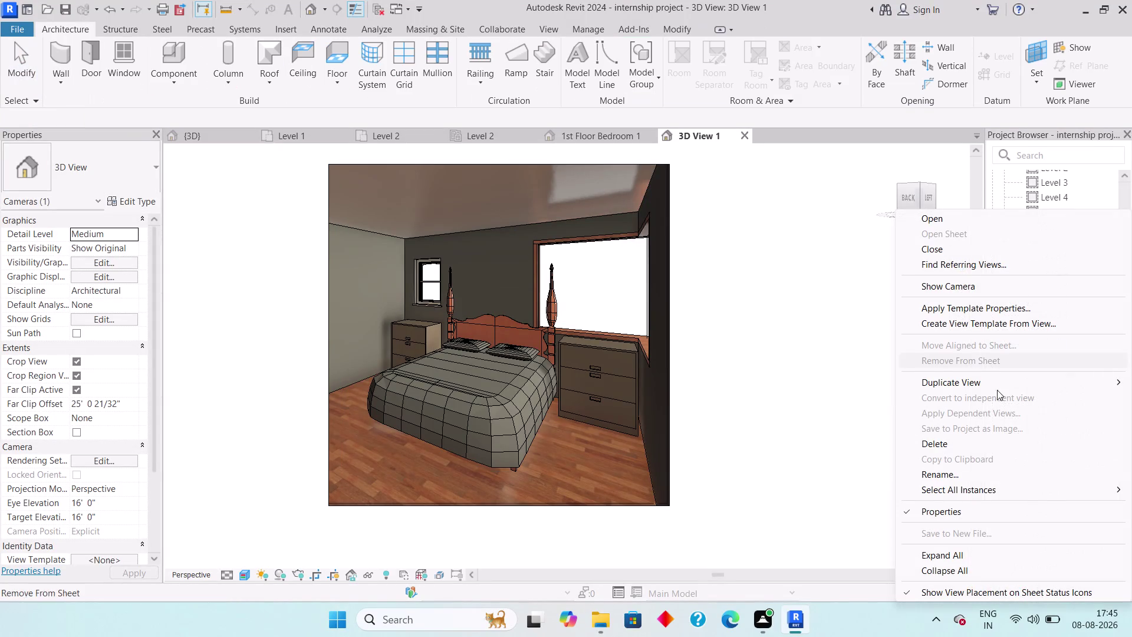
click(945, 473)
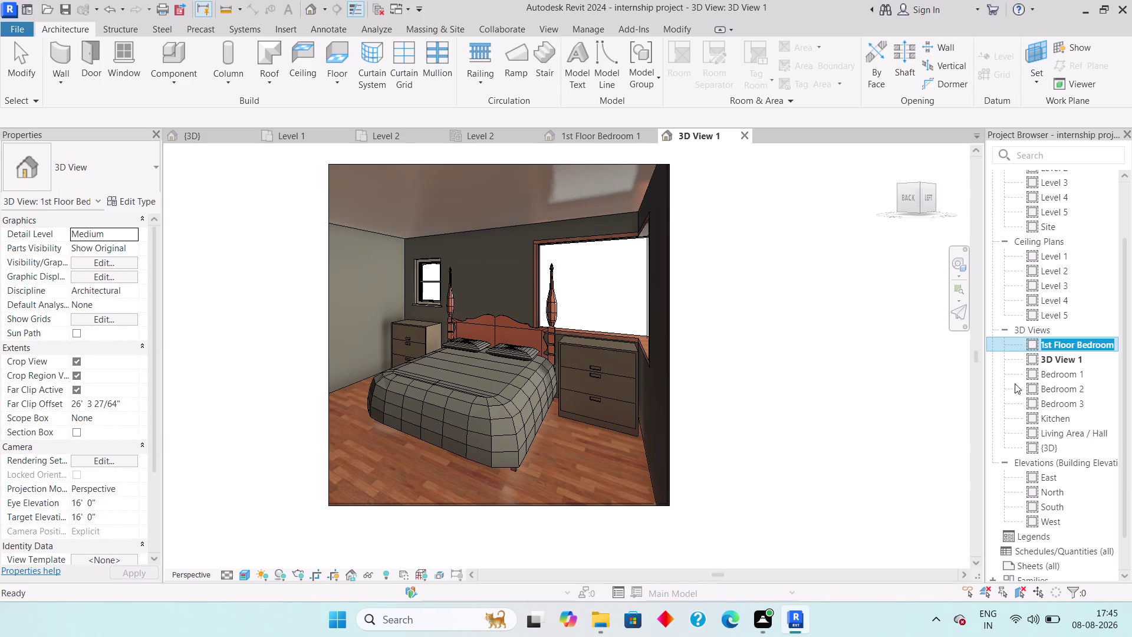
key(Escape)
Rename 3D View 1 to '1st Floor Bedroom 2'.
right_click(1083, 361)
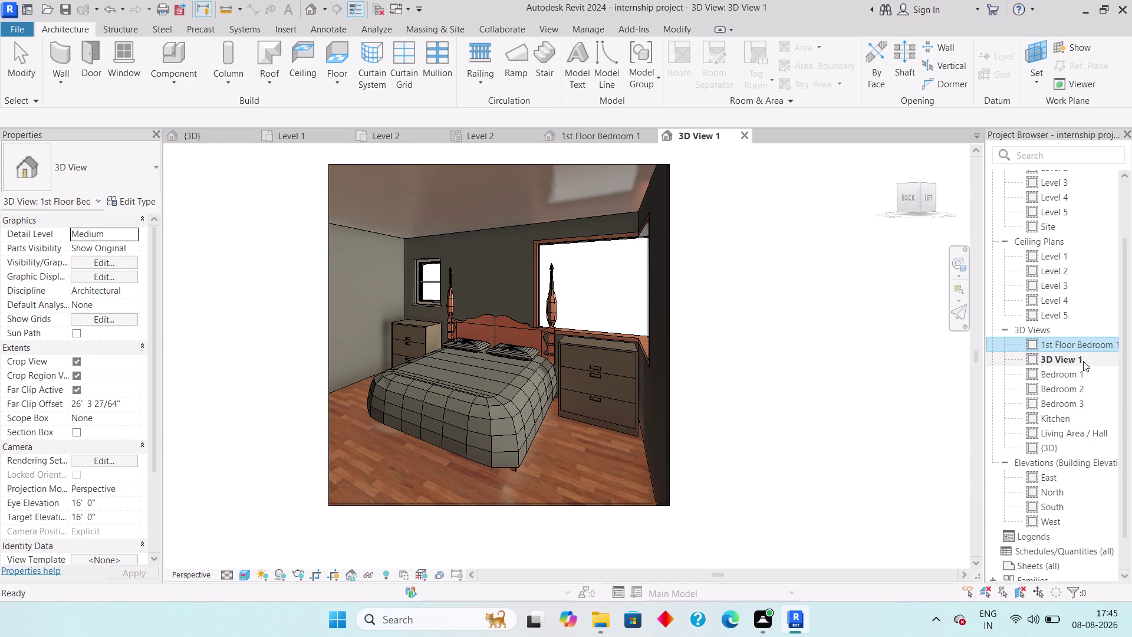
click(948, 474)
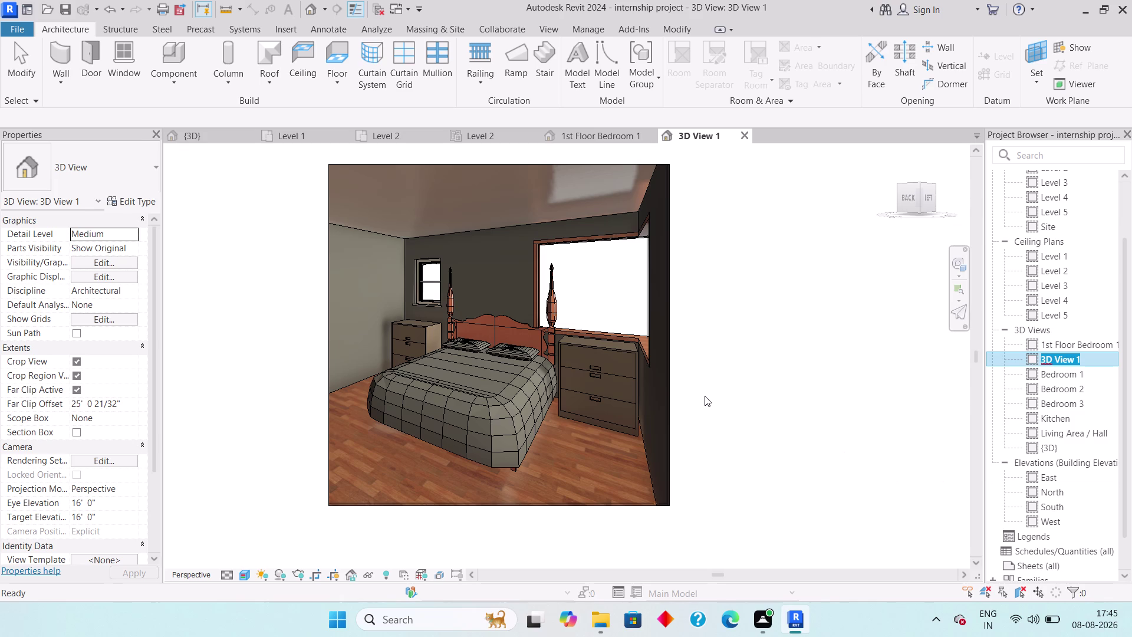
key(1)
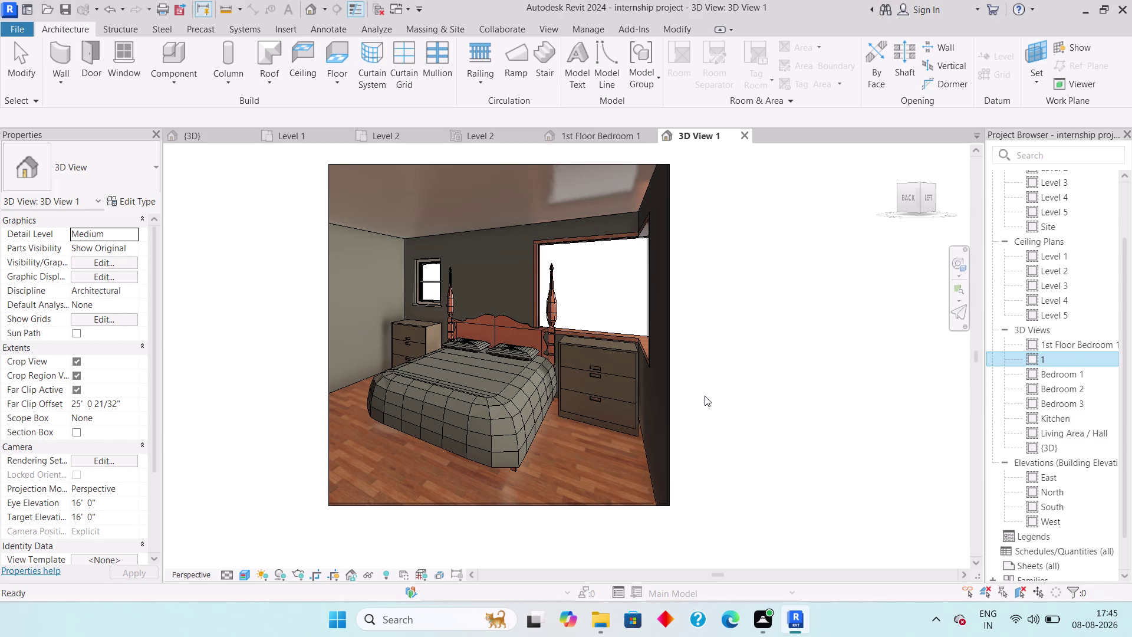
text(st)
key(space)
key(shift+f)
text(l)
text(oor)
key(space)
text(Bedr)
text(oom)
key(space)
key(2)
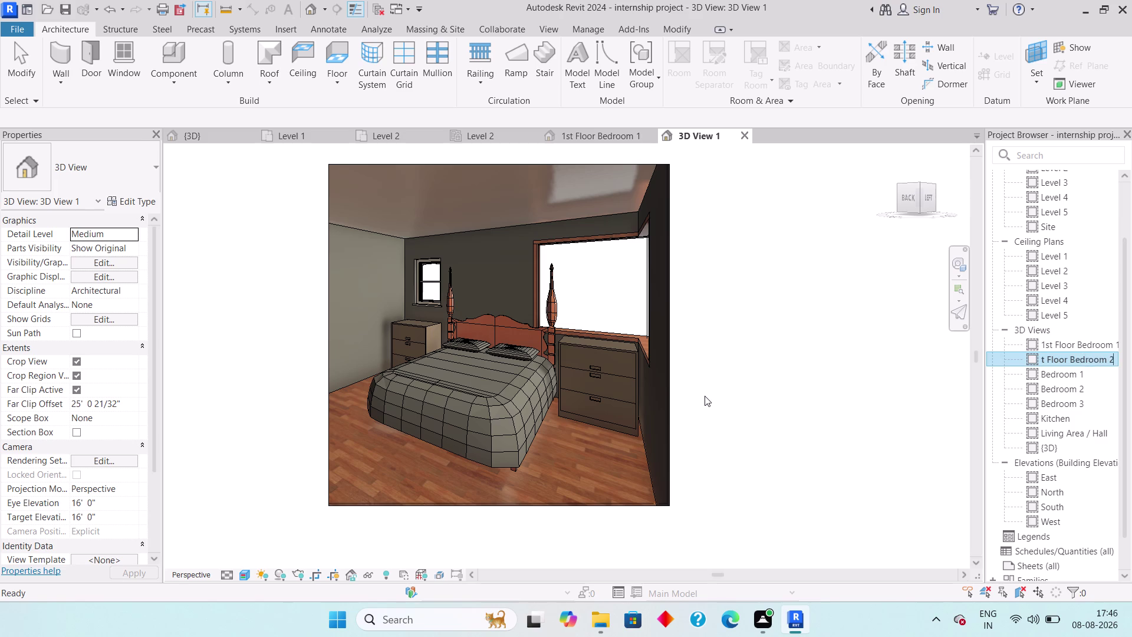
key(Return)
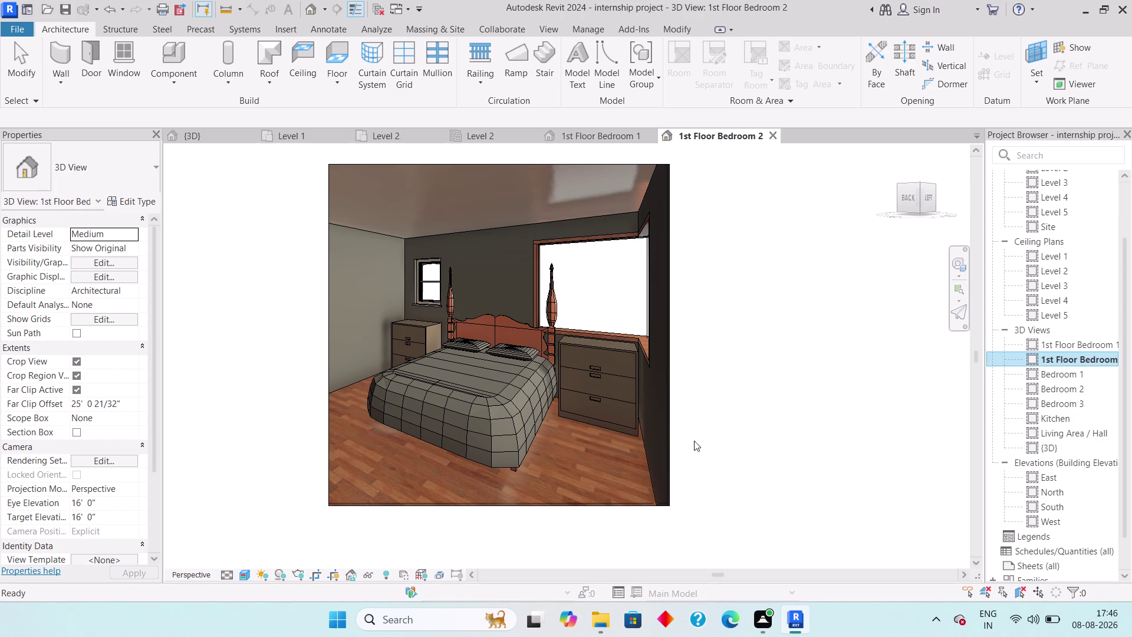
Recentre the bedroom camera view in the window.
scroll(down, 3)
middle_drag(710, 464, 749, 528)
middle_drag(747, 479, 759, 501)
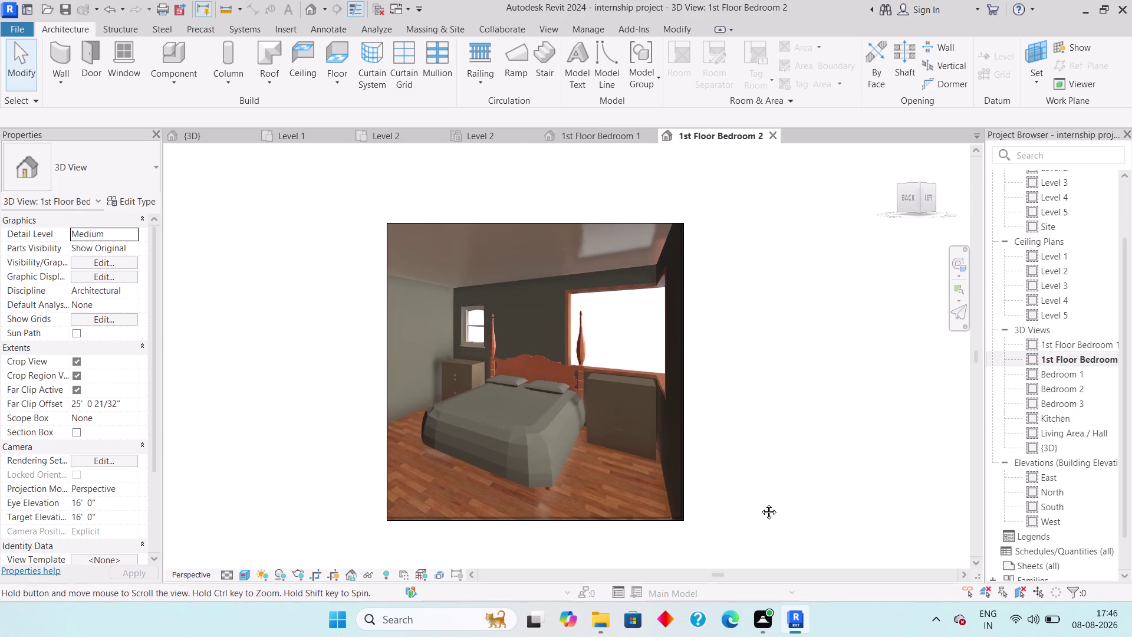
middle_drag(758, 501, 760, 503)
scroll(up, 3)
middle_drag(741, 470, 771, 486)
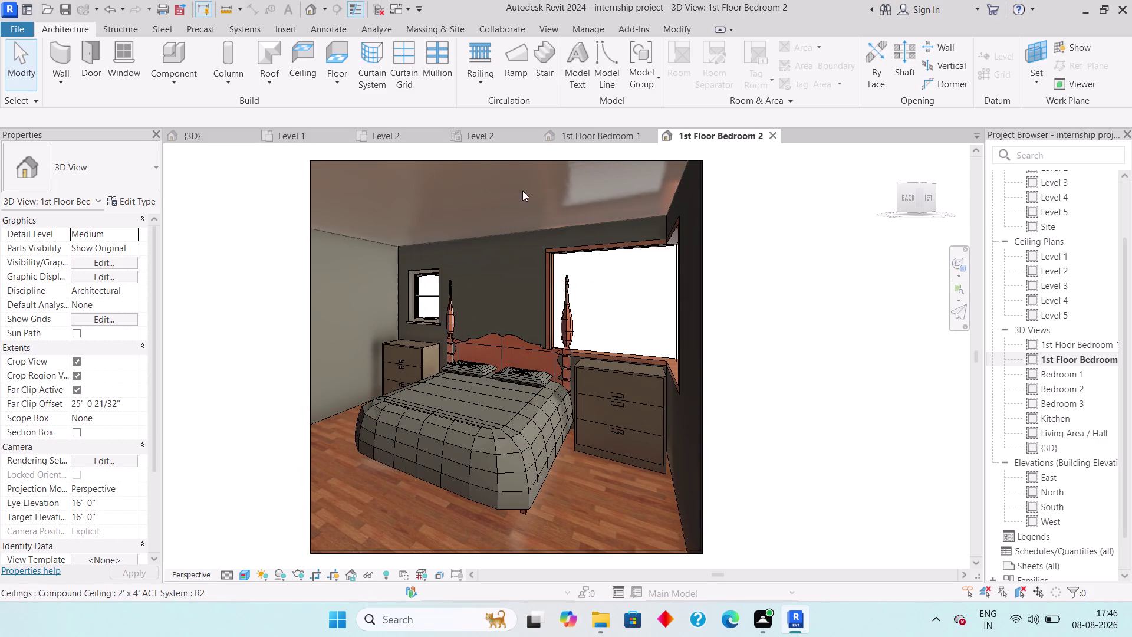
Close the Level 2 ceiling plan, then move through Level 2 and Level 1 to {3D}.
click(491, 138)
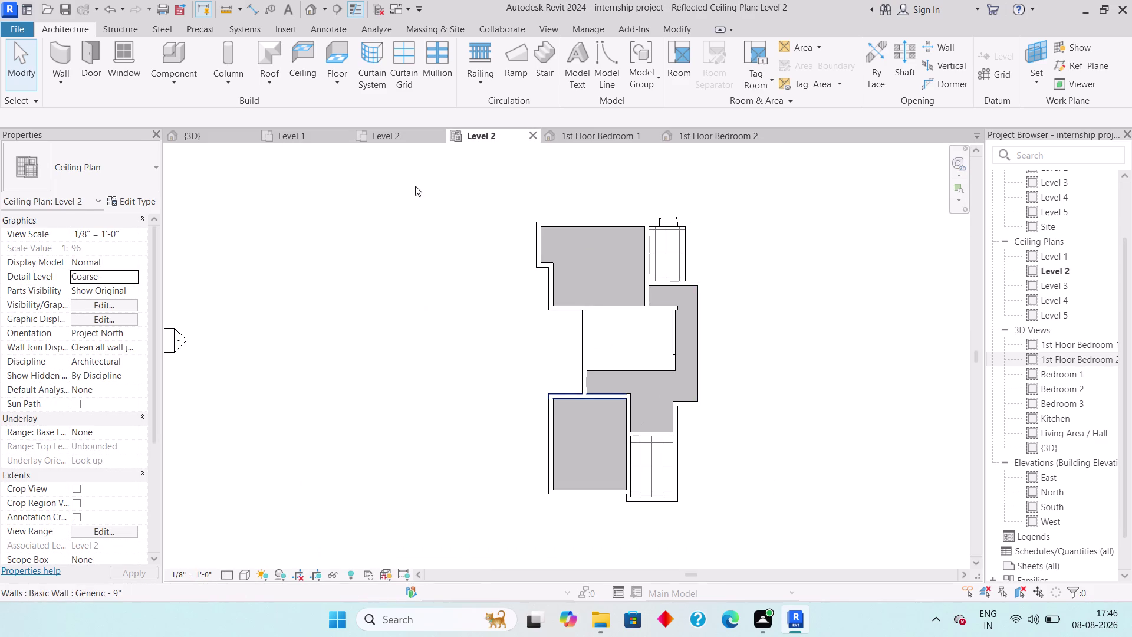
click(532, 131)
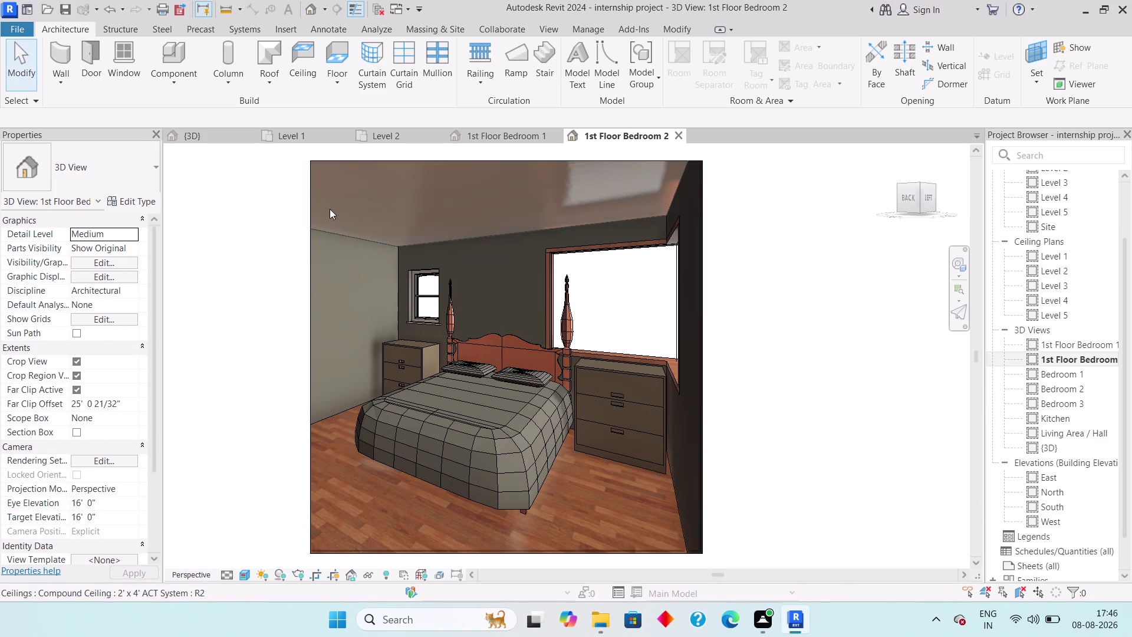
click(376, 138)
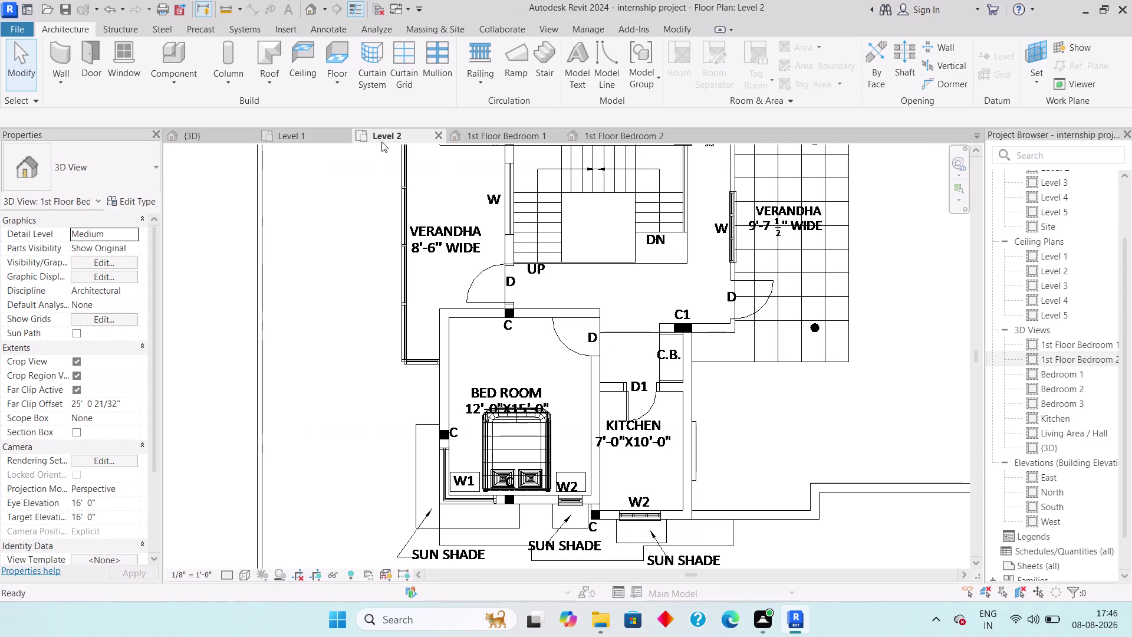
click(317, 132)
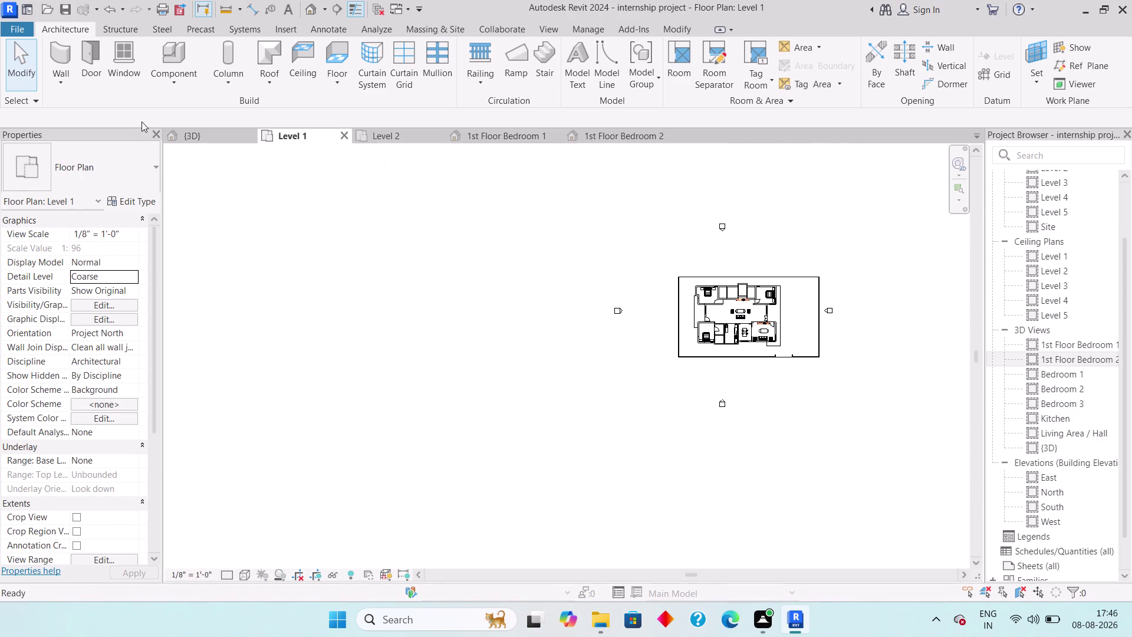
click(201, 130)
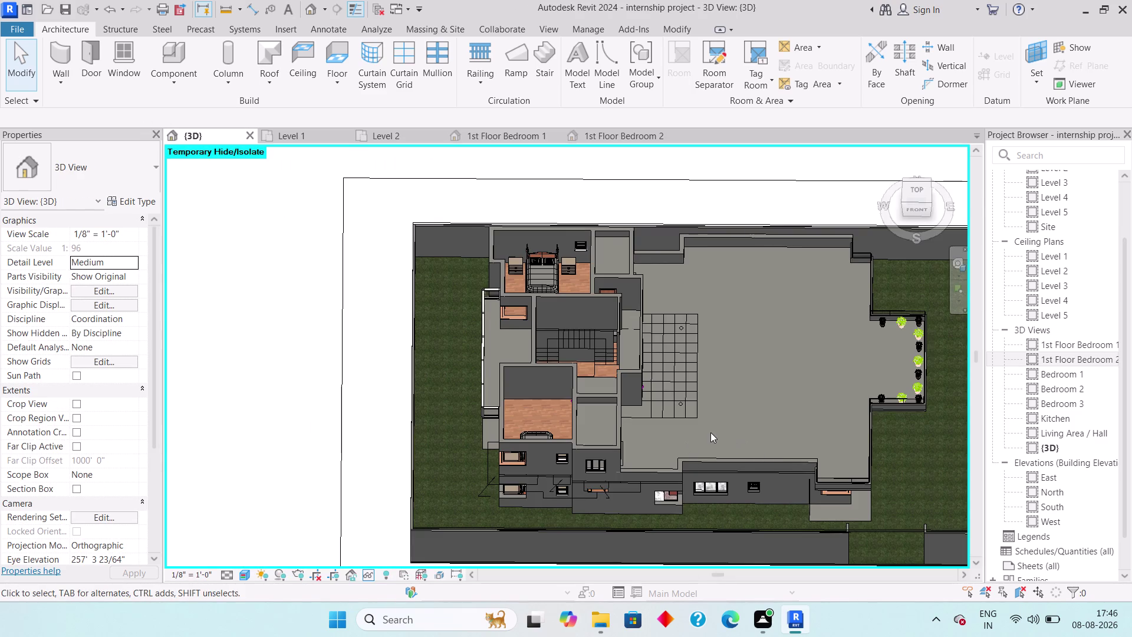
Move toward the bedrooms and set the {3D} view to TOP on the ViewCube.
middle_drag(711, 432, 687, 460)
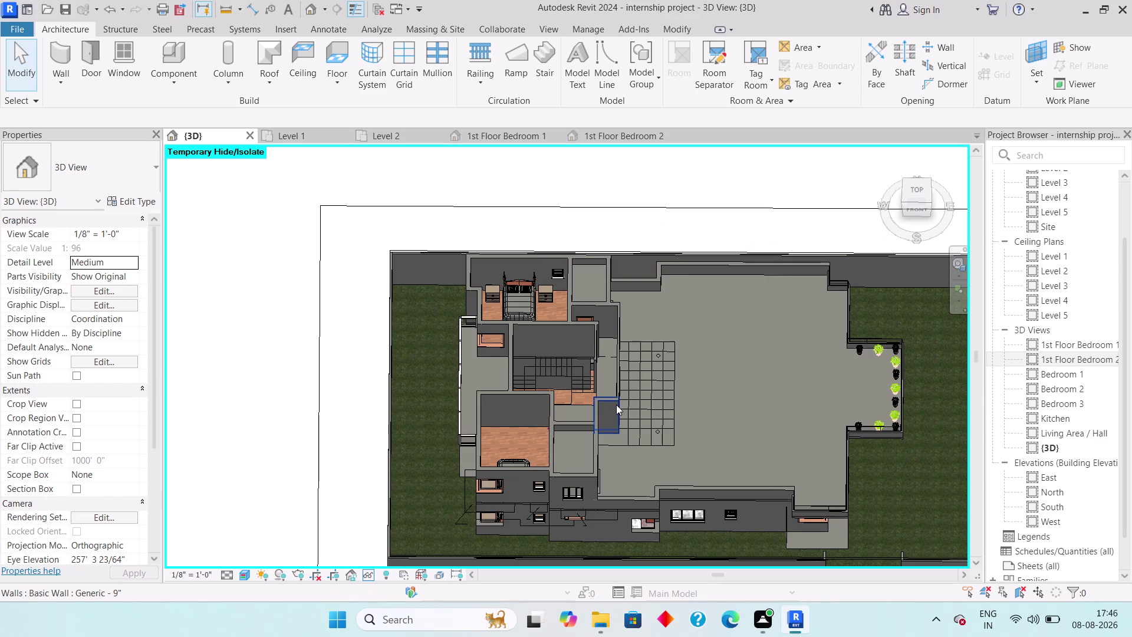
middle_drag(619, 382, 624, 455)
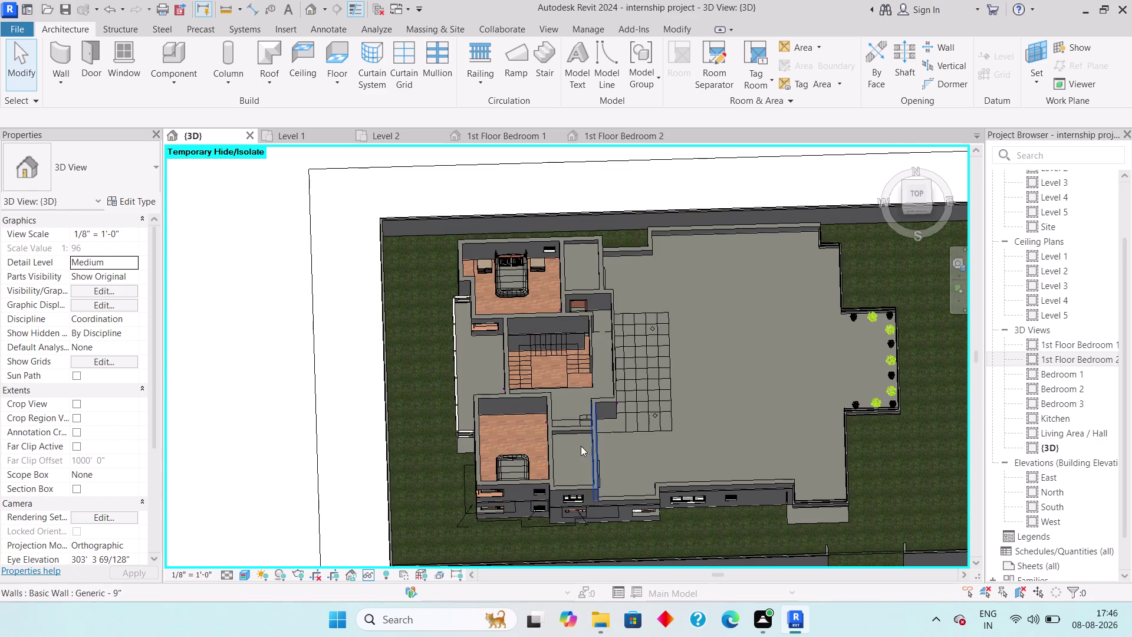
scroll(up, 3)
middle_drag(609, 459, 612, 507)
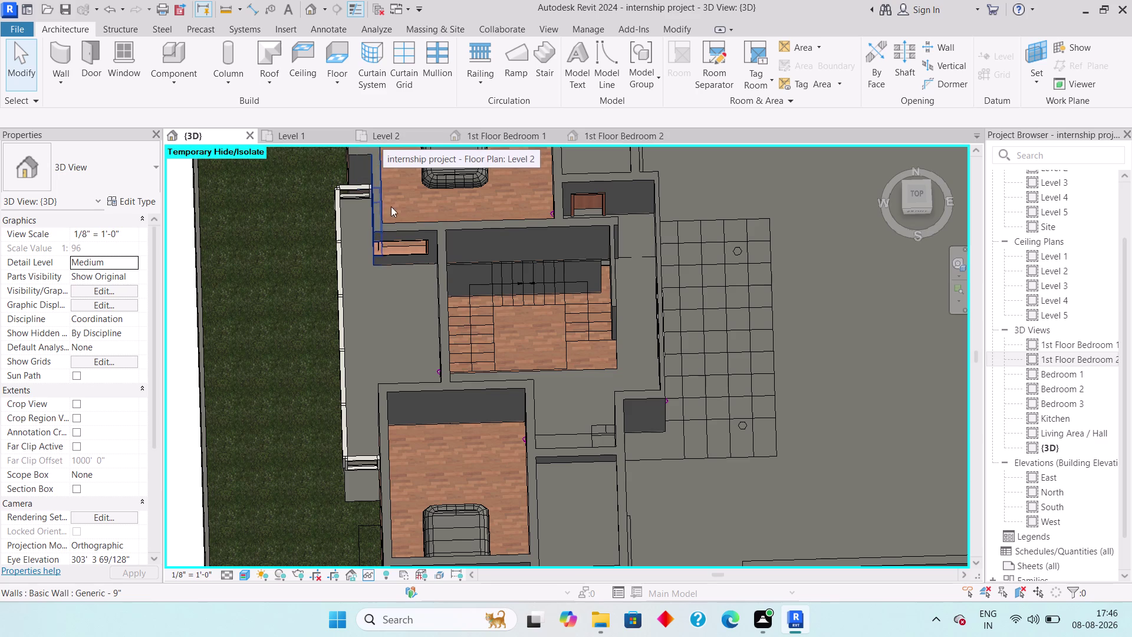
click(912, 190)
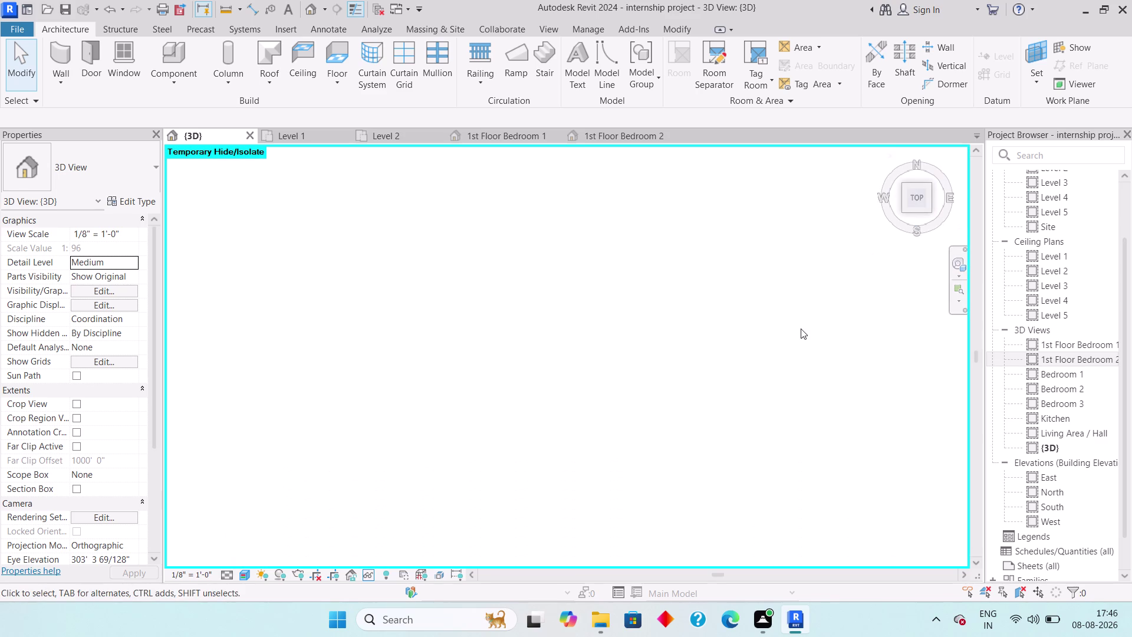
Centre the house and zoom in on the upper bedroom.
scroll(up, 3)
scroll(up, 3)
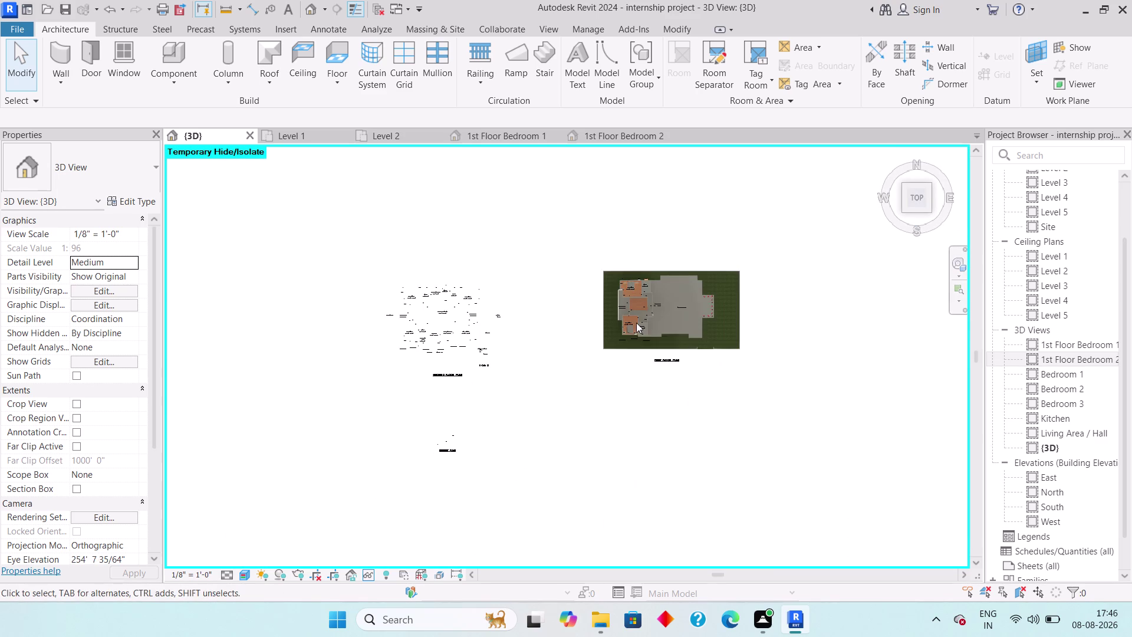
middle_drag(613, 279, 500, 495)
scroll(up, 3)
scroll(up, 3)
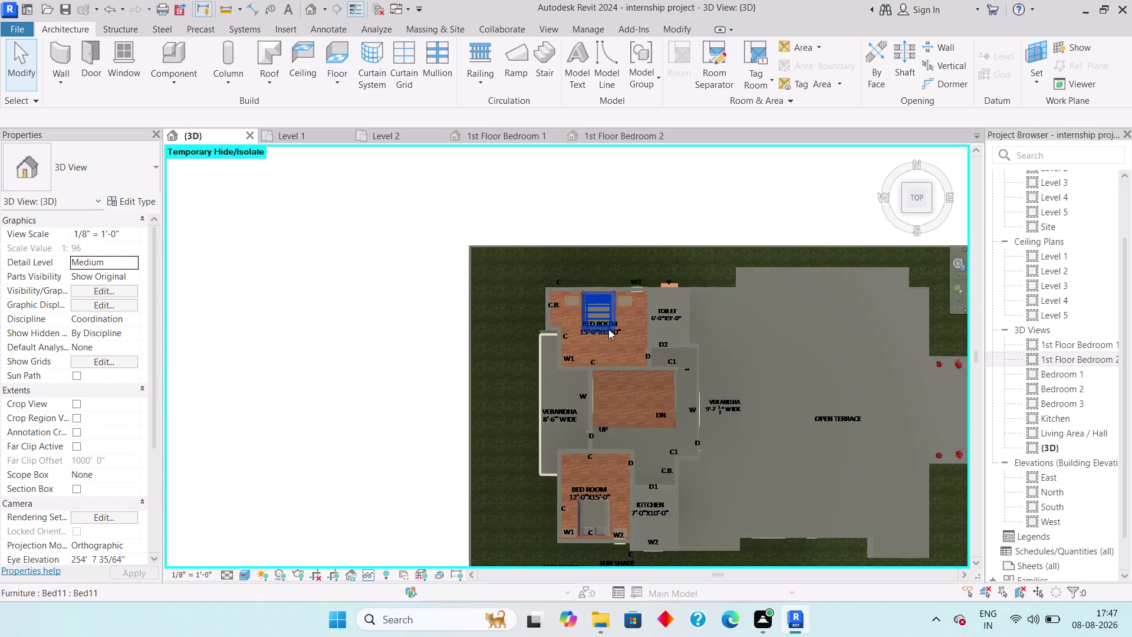
scroll(up, 3)
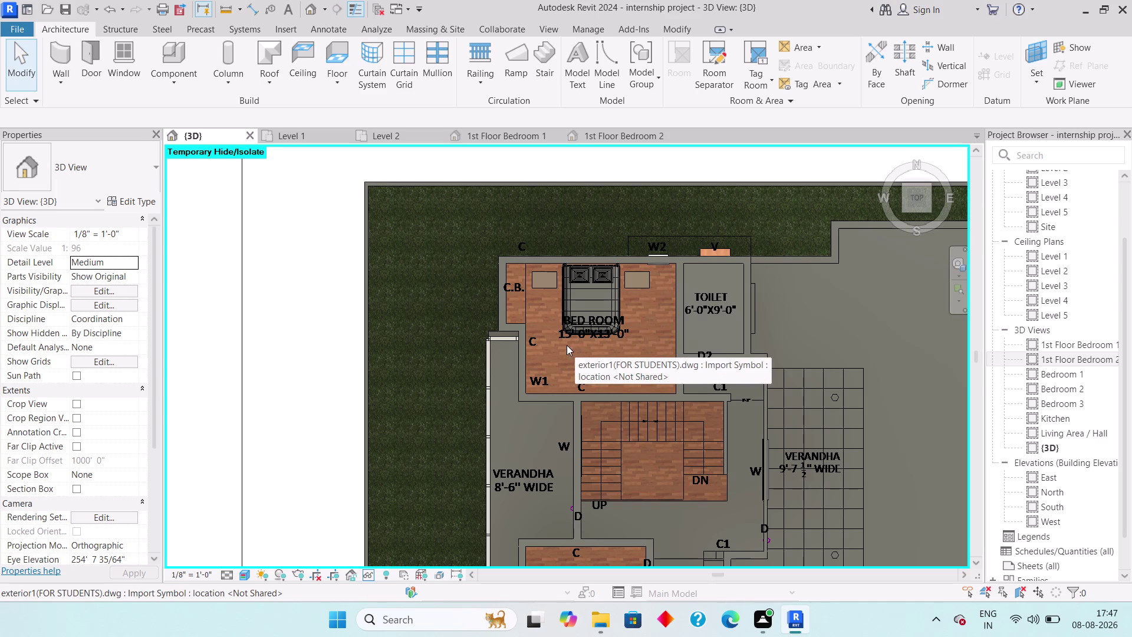
scroll(up, 3)
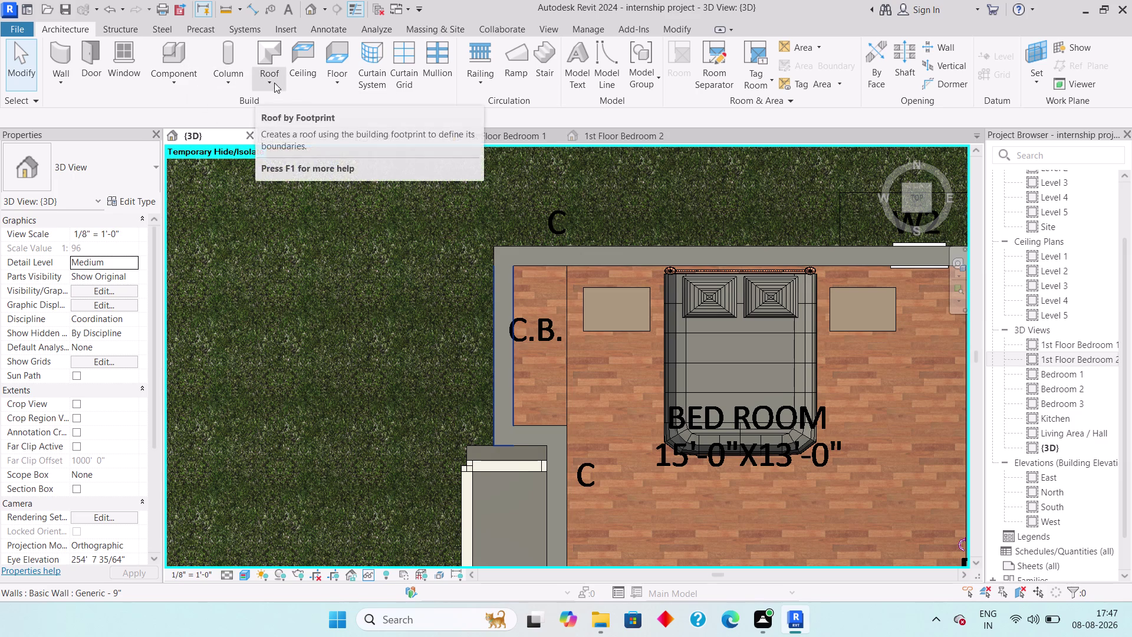
Start a Generic 6" floor sketch on Level 1 and set its work plane.
click(336, 76)
click(356, 107)
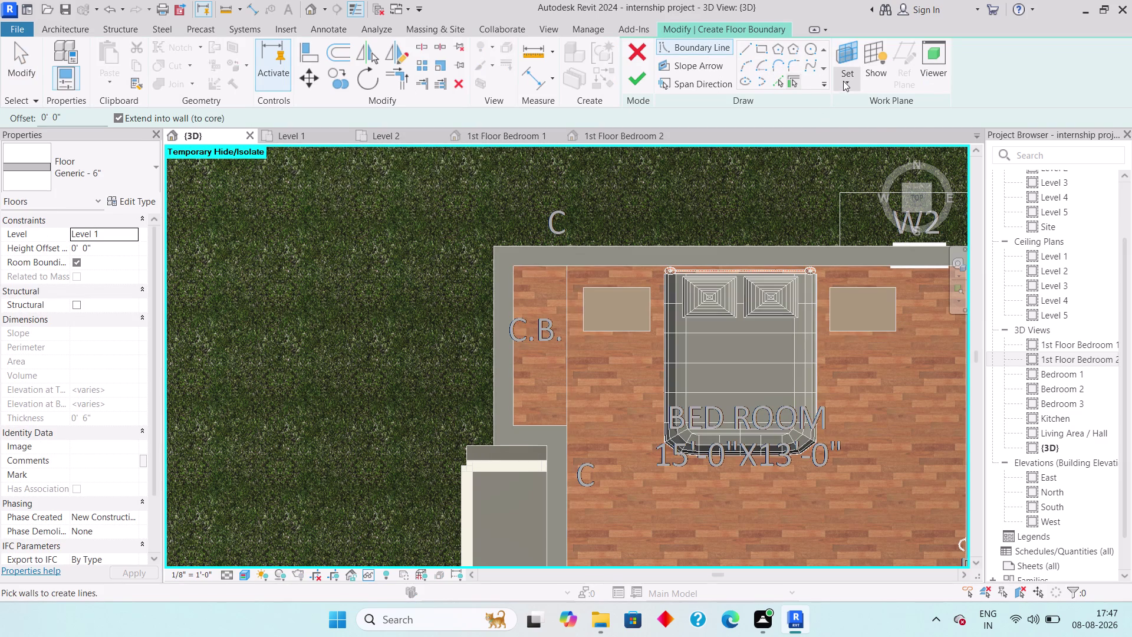
click(843, 81)
click(862, 132)
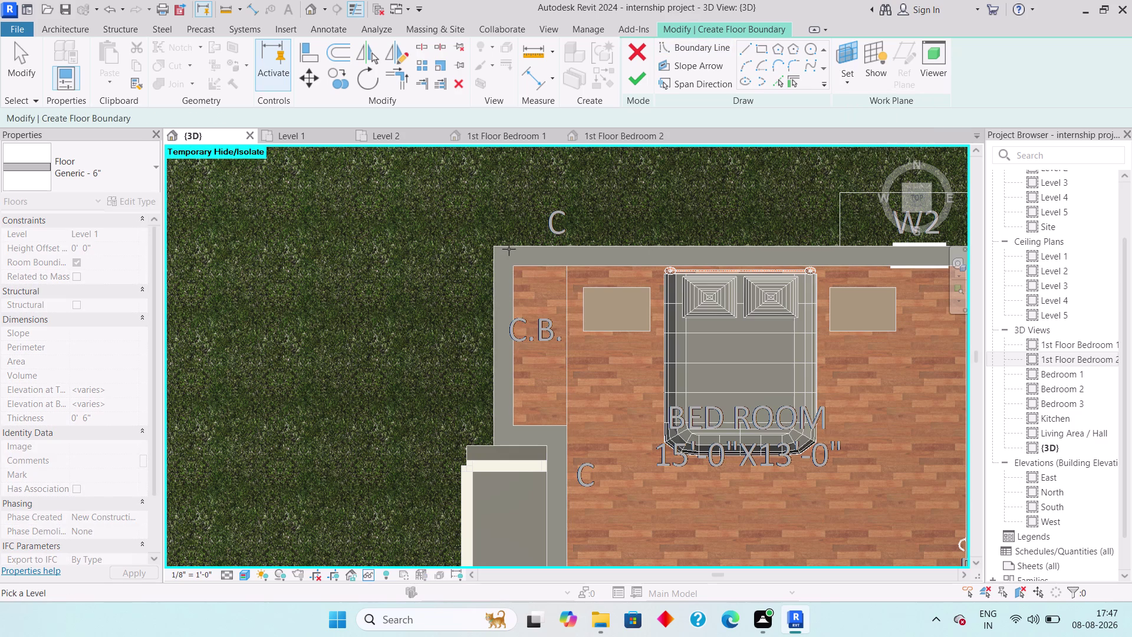
Orbit and pan around the bedroom and lawn, returning toward a top view.
scroll(down, 3)
middle_drag(527, 246, 514, 218)
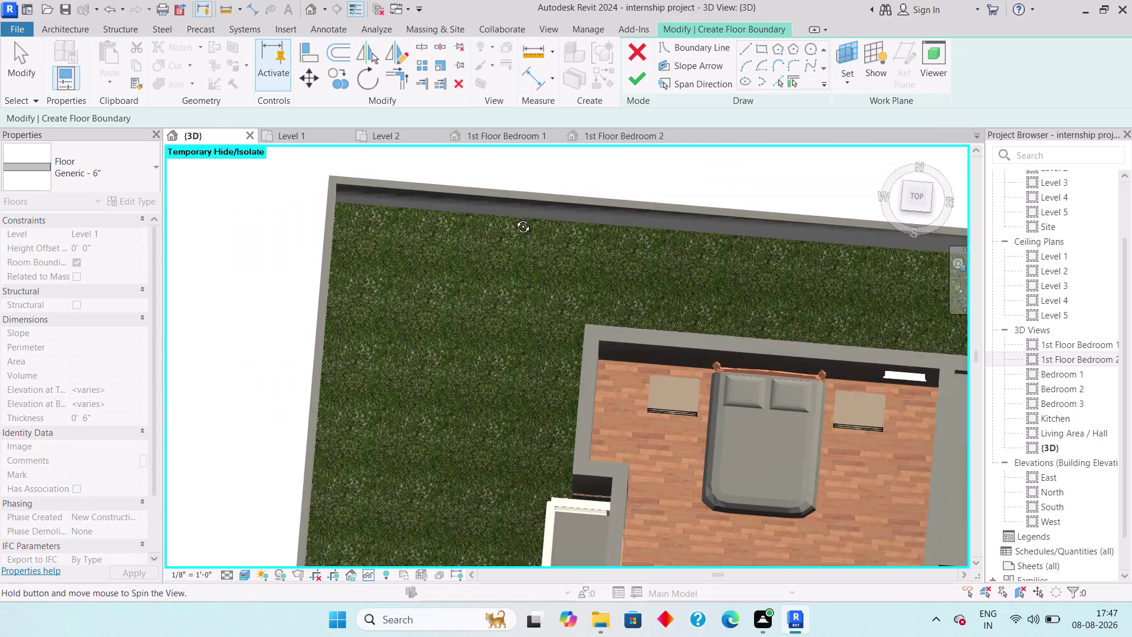
middle_drag(514, 218, 513, 216)
scroll(up, 3)
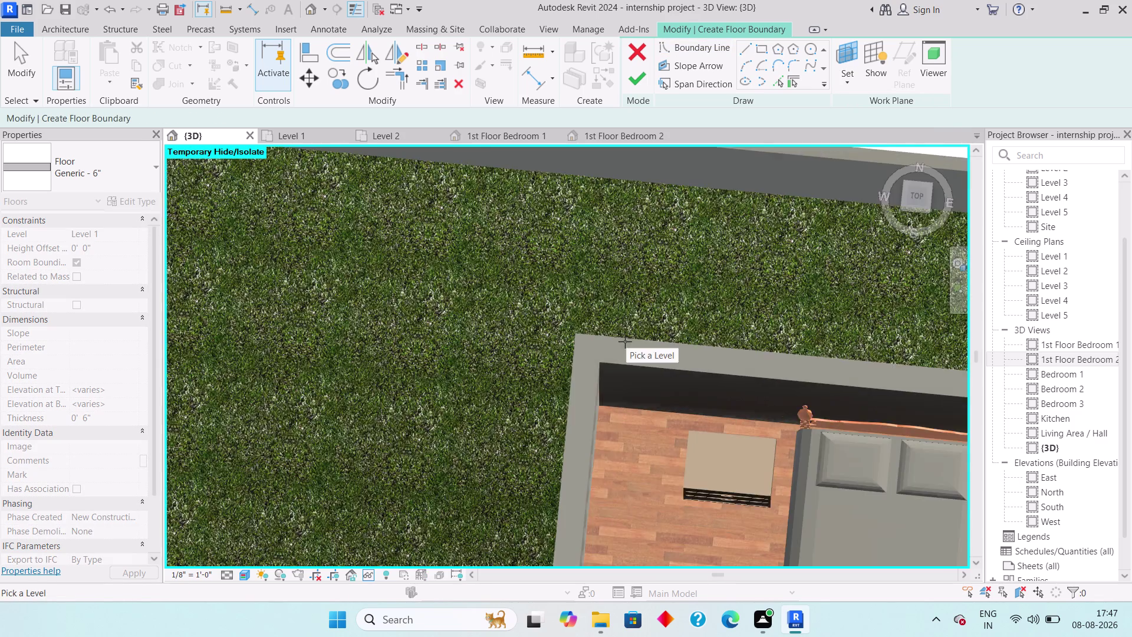
middle_drag(613, 333, 596, 306)
middle_drag(650, 394, 451, 115)
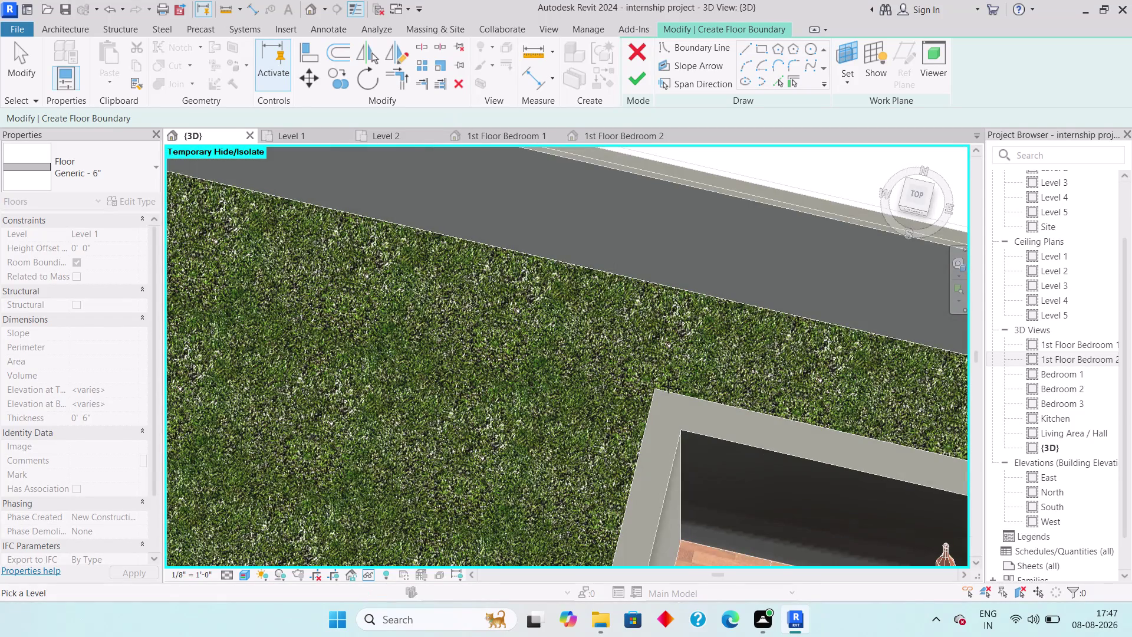
scroll(down, 3)
middle_drag(677, 347, 735, 415)
scroll(down, 3)
middle_drag(723, 363, 699, 335)
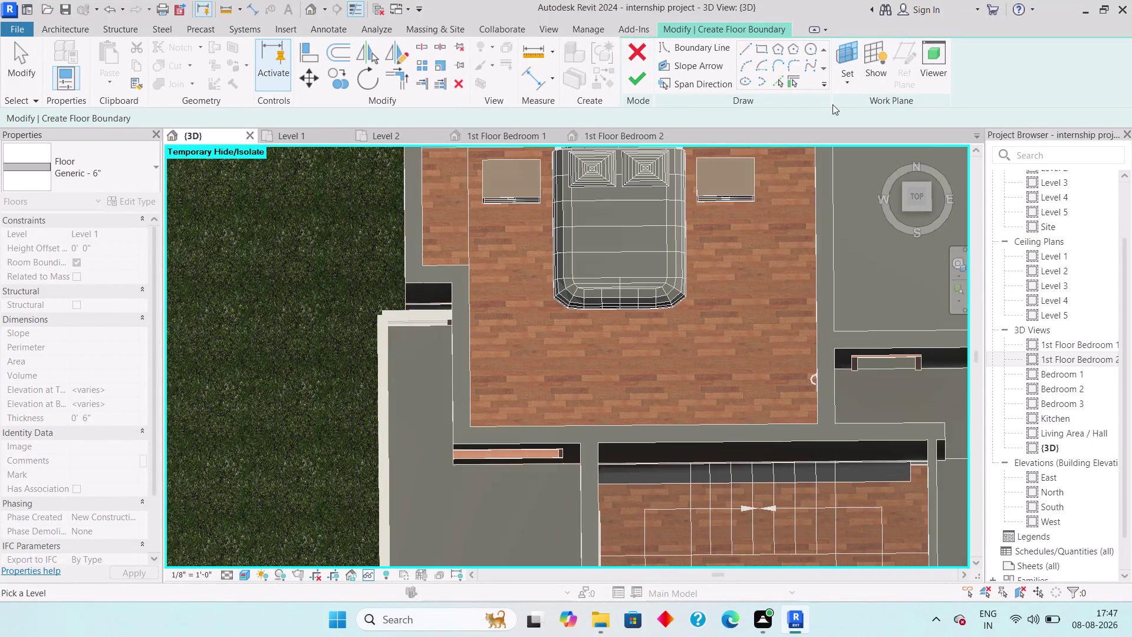
Set the 3D view to look straight down from TOP on the ViewCube.
click(911, 197)
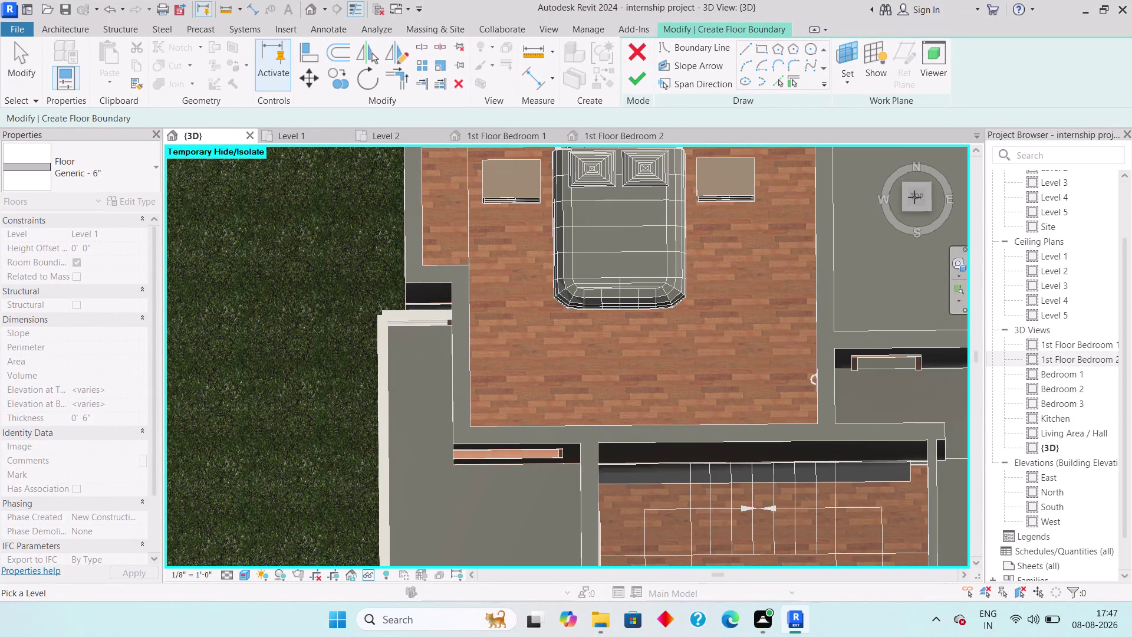
click(922, 198)
scroll(down, 3)
key(Escape)
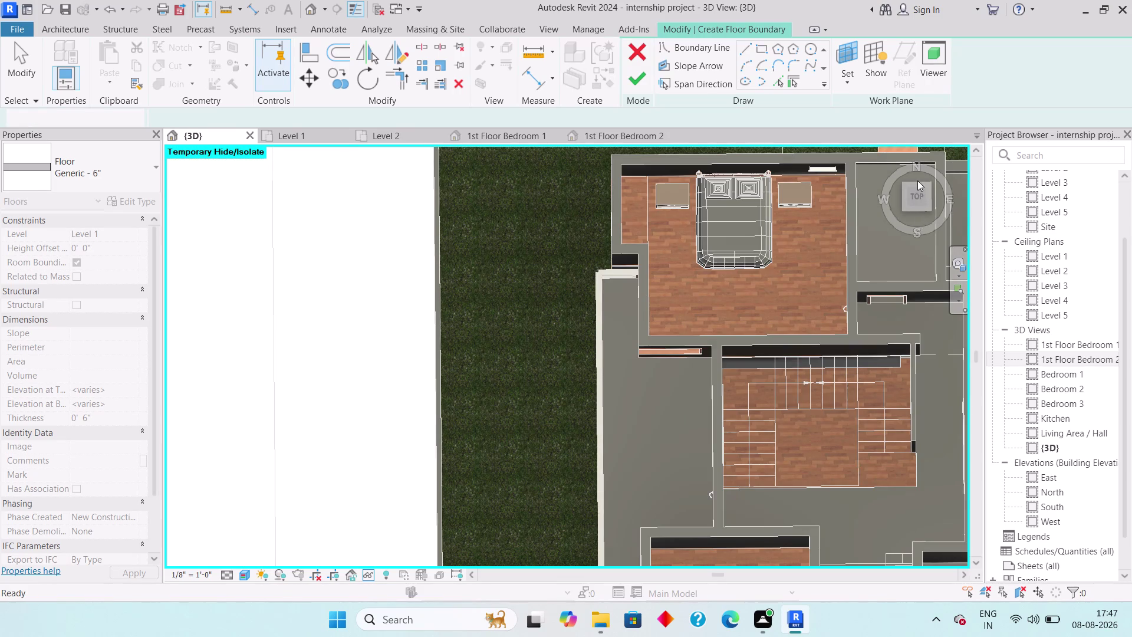
click(917, 193)
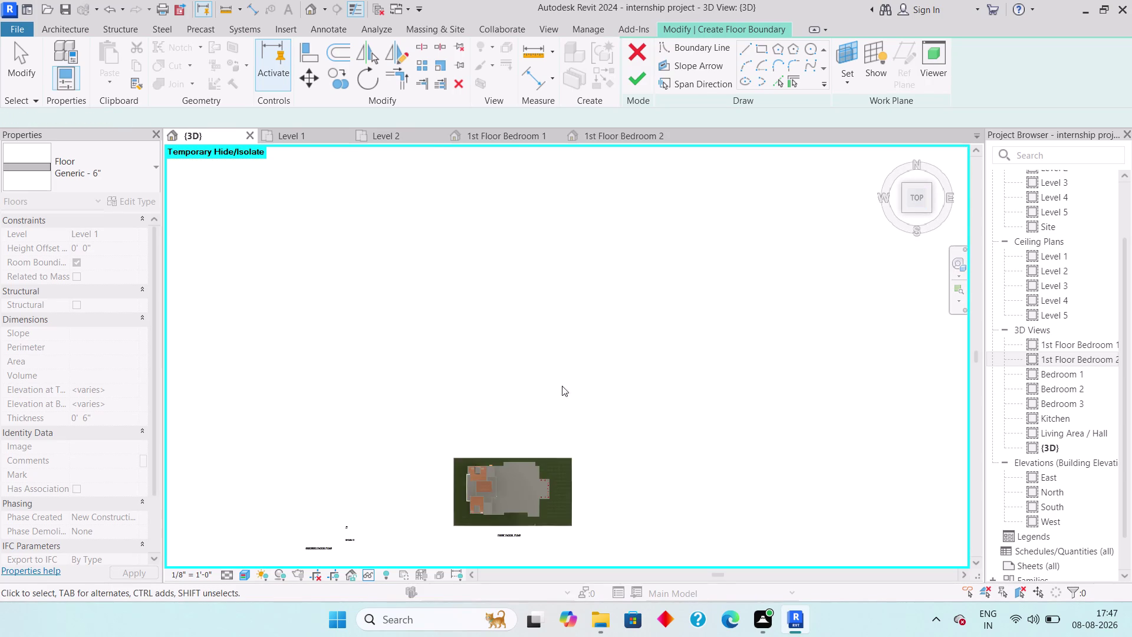
scroll(up, 3)
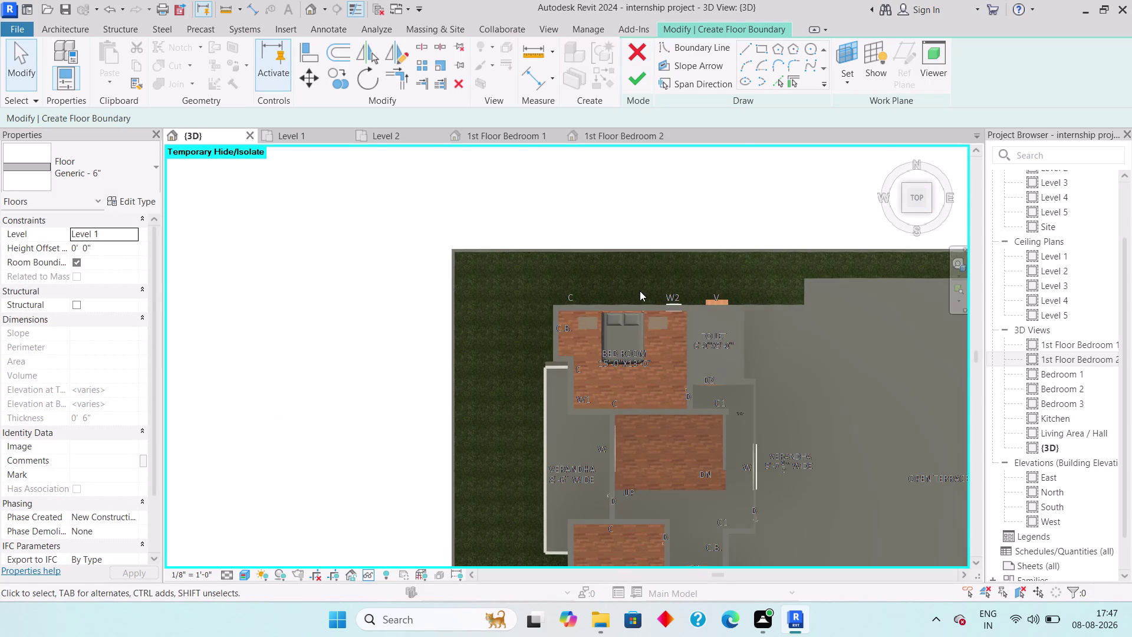
Check the Architecture tools, then pick the Boundary Line Line tool.
click(68, 25)
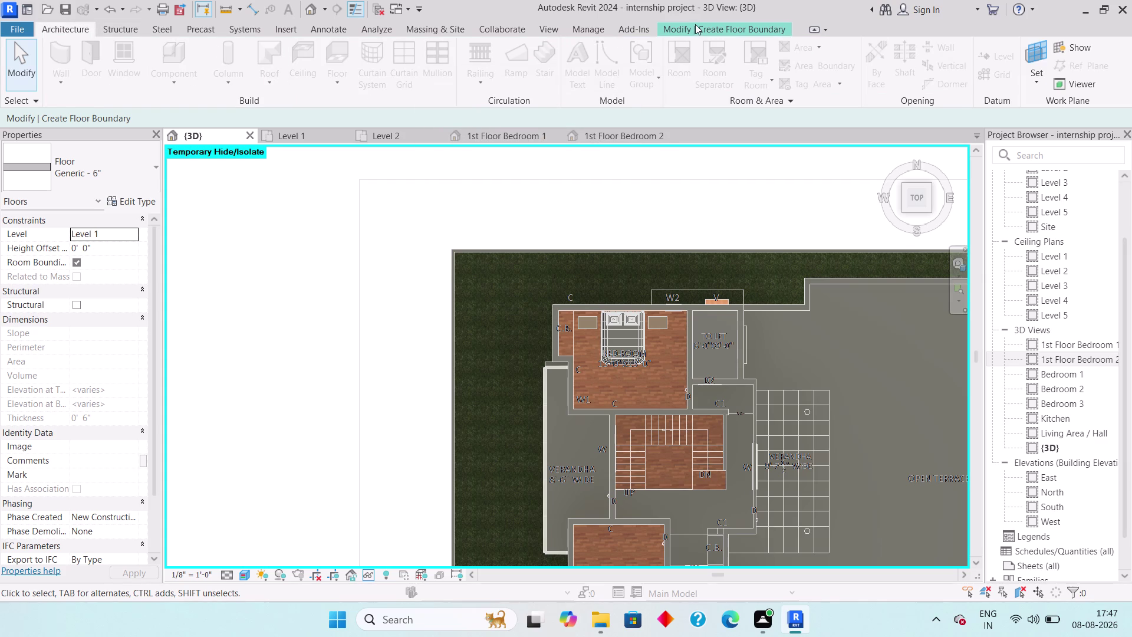
click(696, 24)
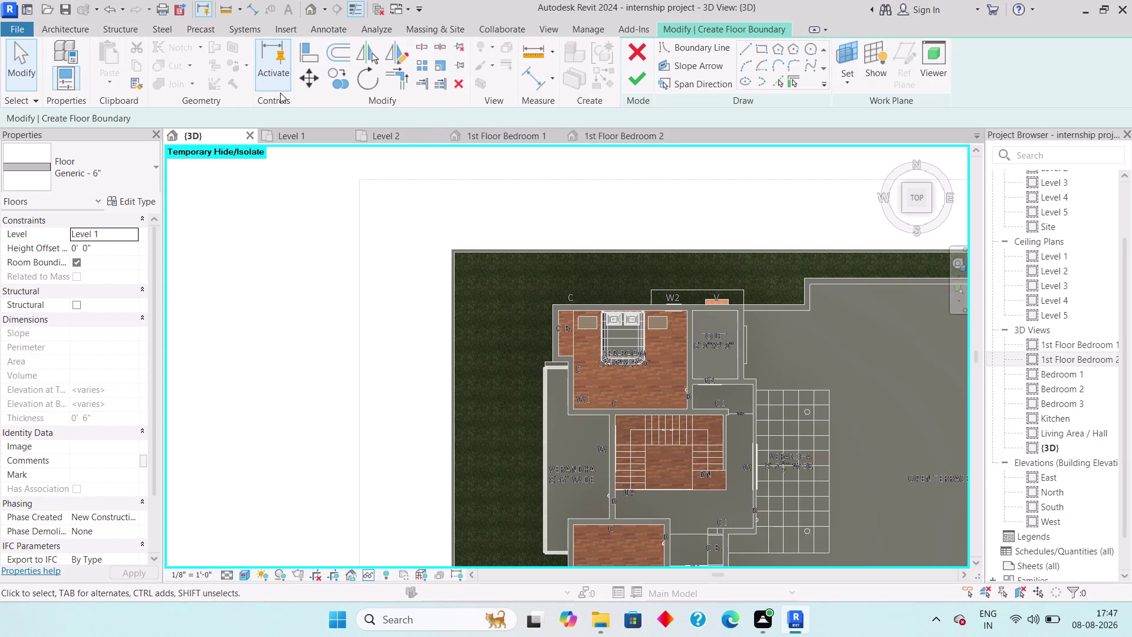
click(56, 31)
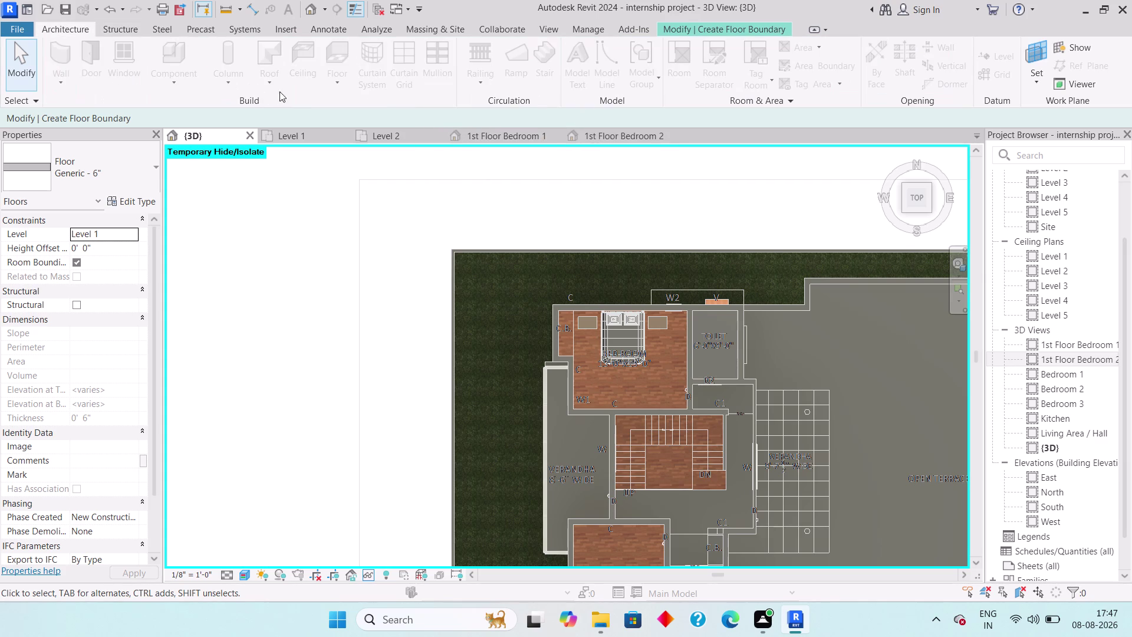
click(698, 25)
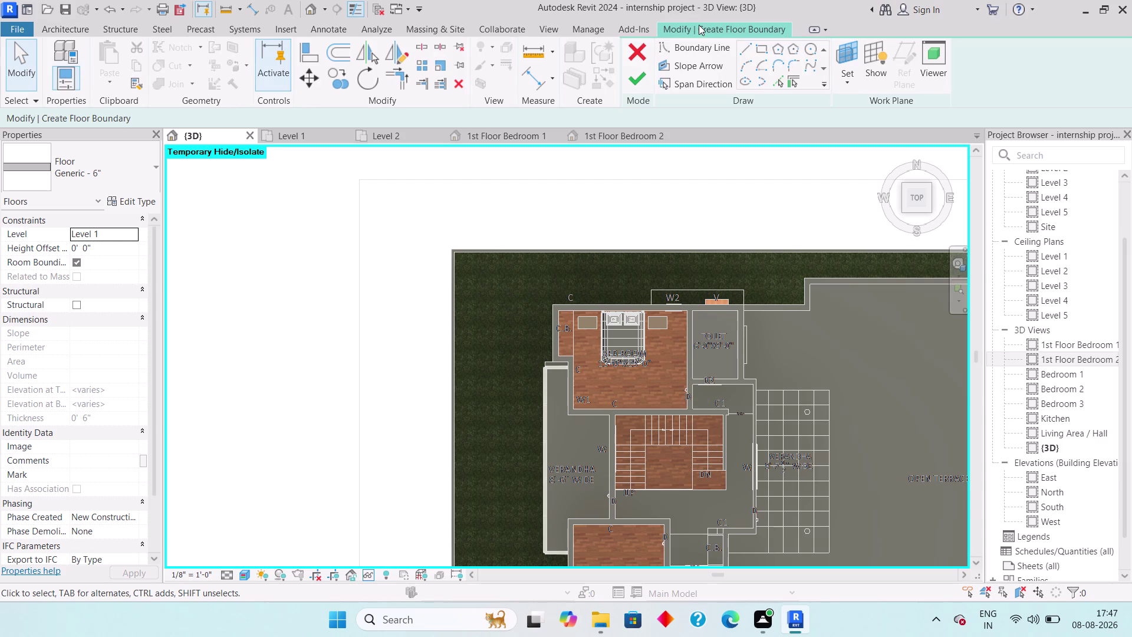
click(764, 51)
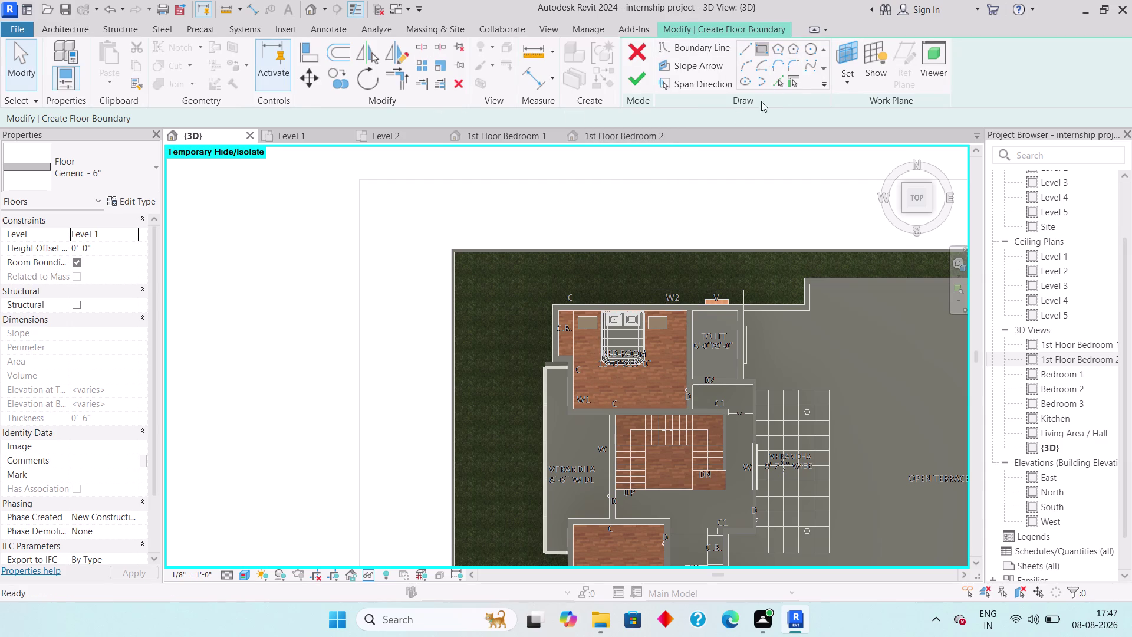
click(747, 47)
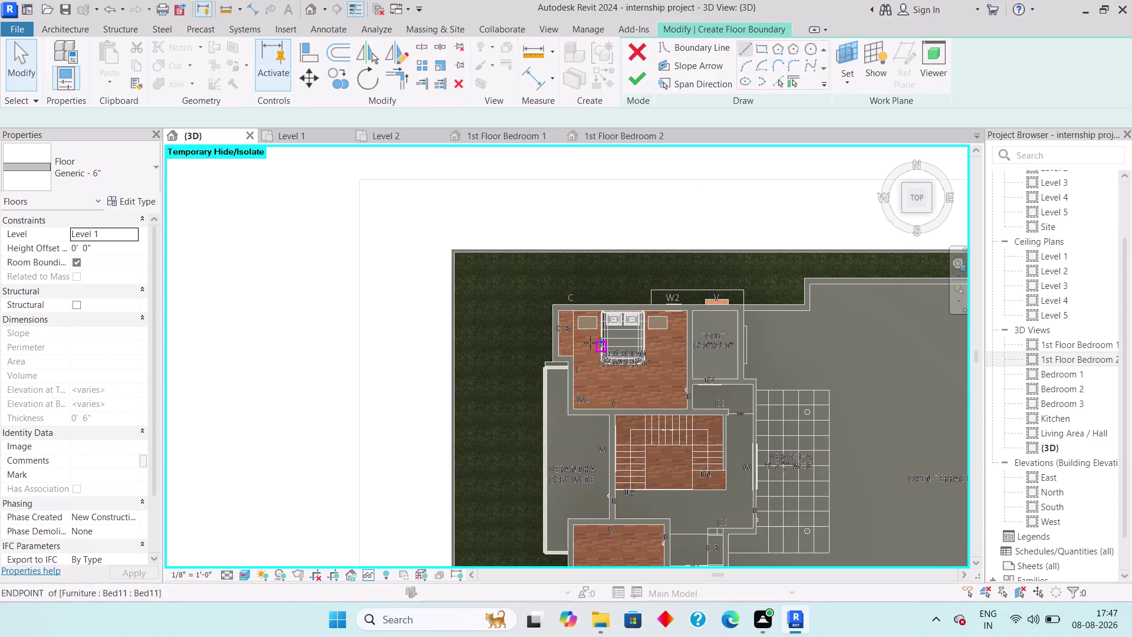
Sketch the top outline edge from the bedroom's top-left past the toilet, then down.
scroll(up, 3)
middle_drag(584, 302, 560, 324)
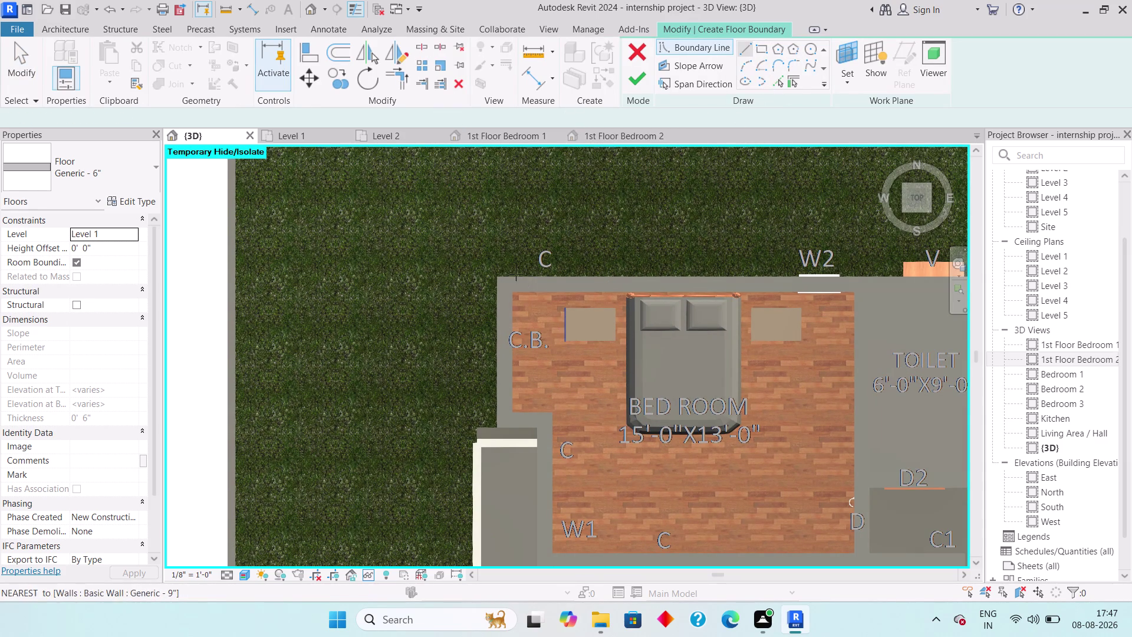
click(499, 275)
middle_drag(649, 286, 374, 269)
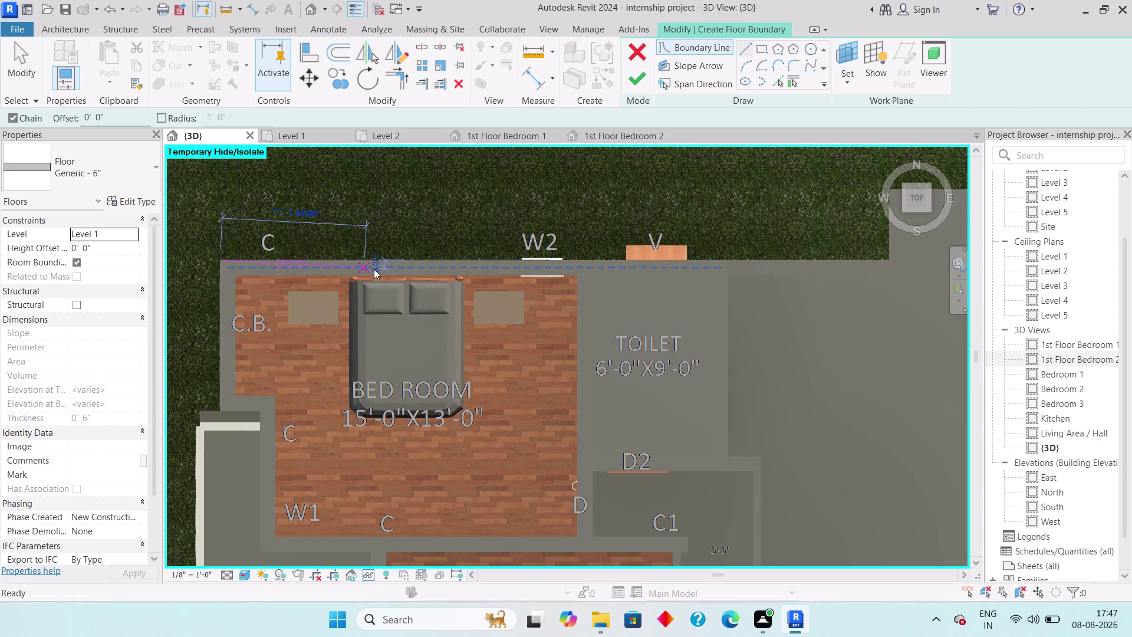
click(729, 255)
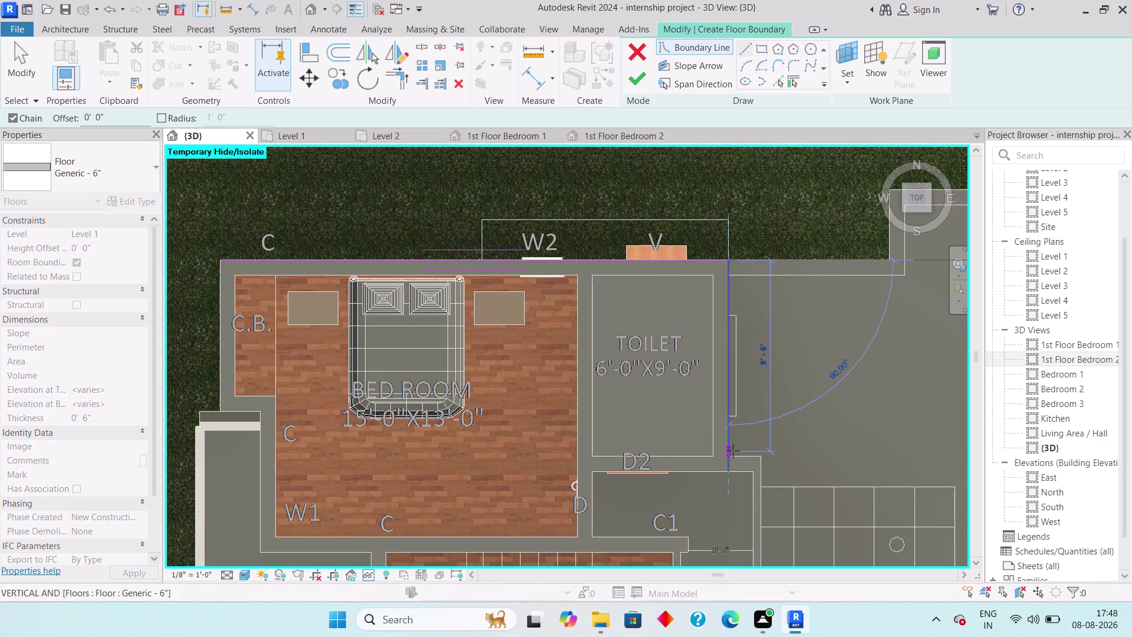
click(732, 452)
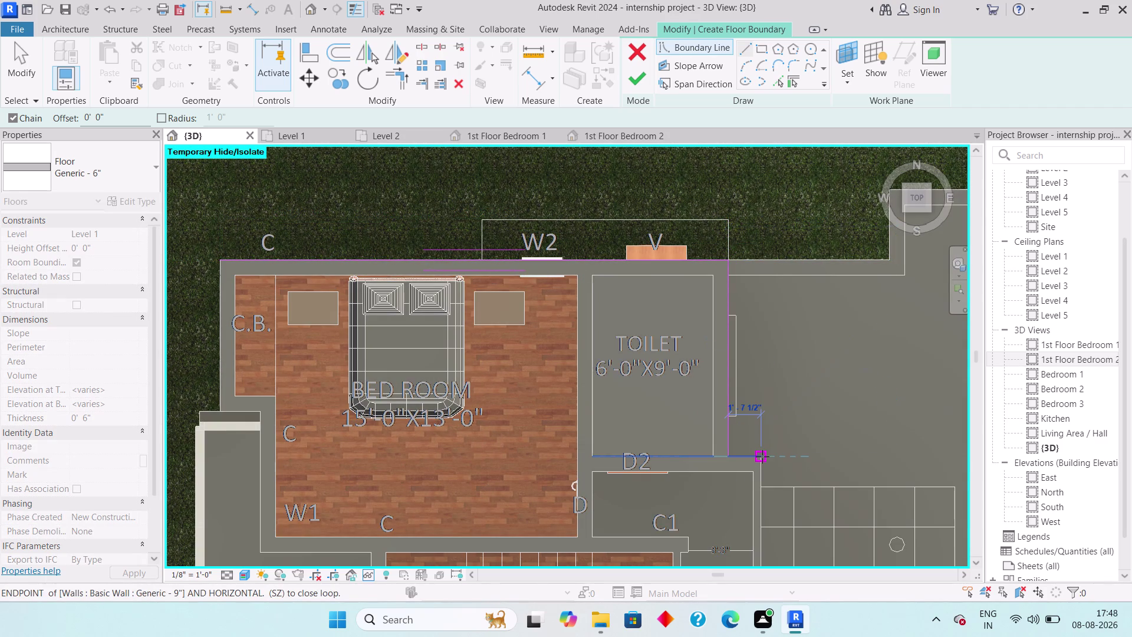
click(762, 456)
Continue the outline to opening C1 and down the verandah edge.
middle_drag(754, 443, 727, 217)
scroll(down, 3)
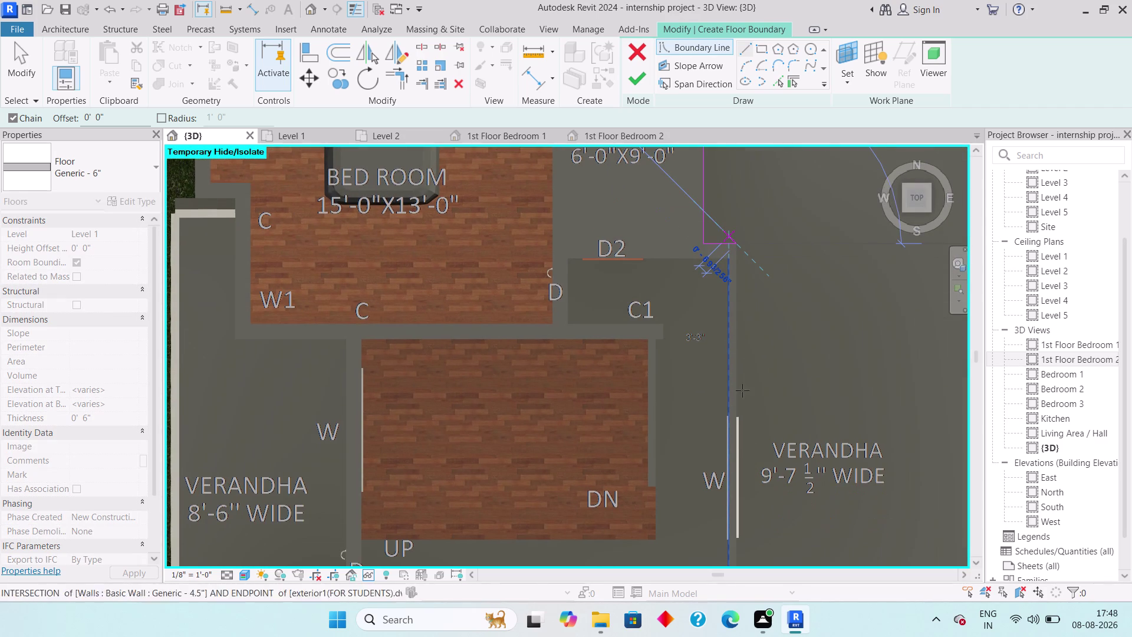
middle_drag(745, 453, 735, 296)
scroll(down, 3)
scroll(up, 3)
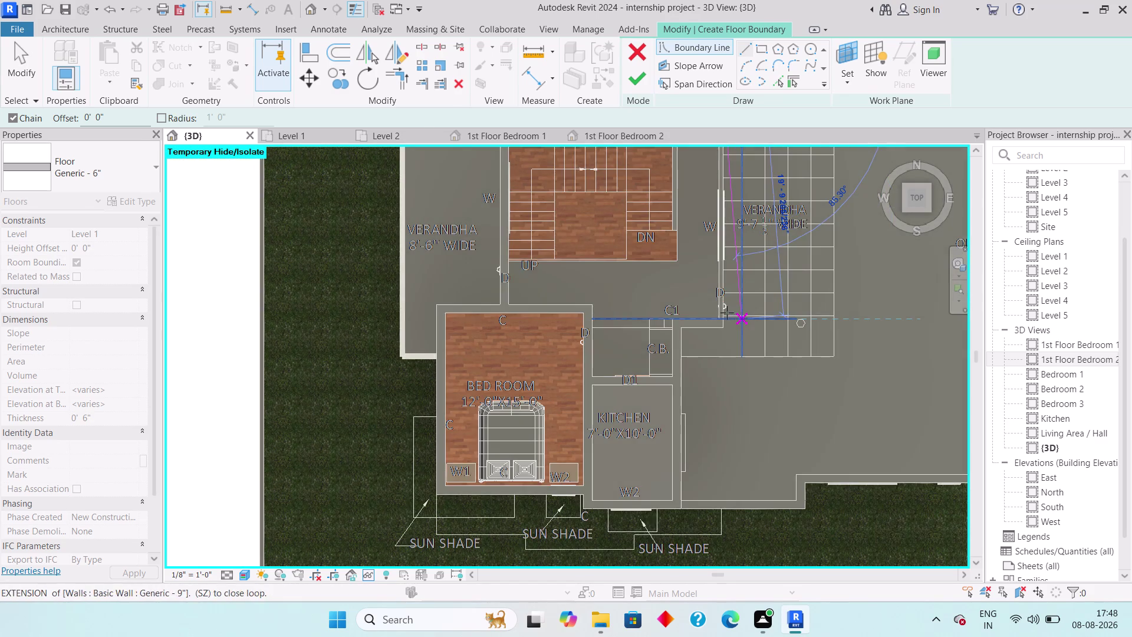
scroll(up, 3)
click(714, 354)
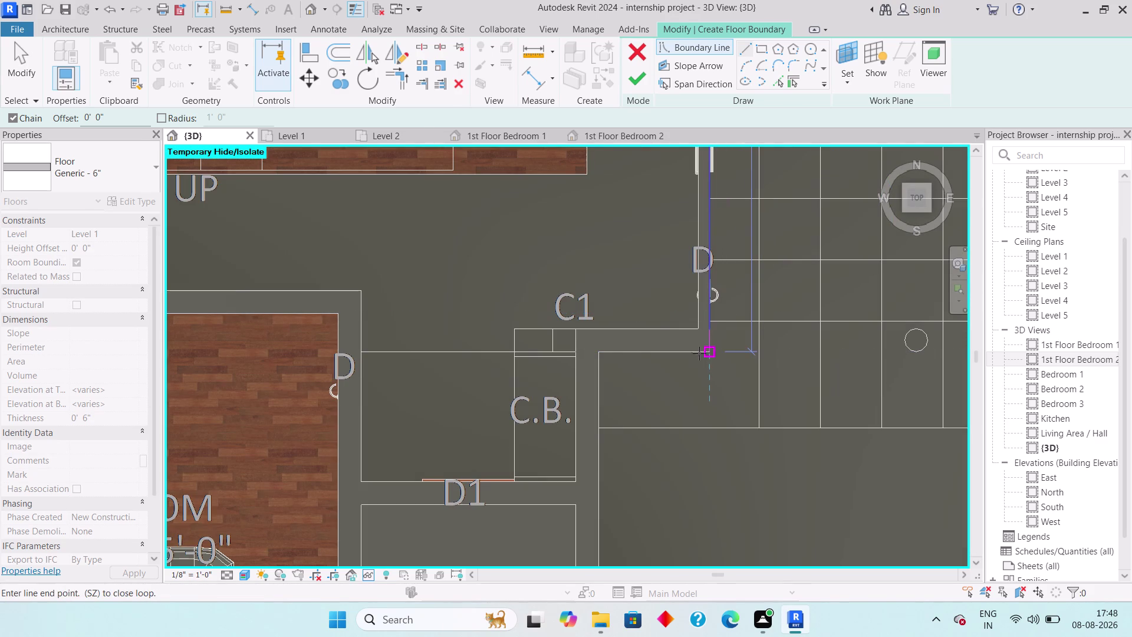
click(599, 351)
Trace the outline west along the bottom exterior wall to the bottom-left corner.
middle_drag(599, 451, 596, 185)
scroll(down, 3)
middle_drag(579, 370, 569, 250)
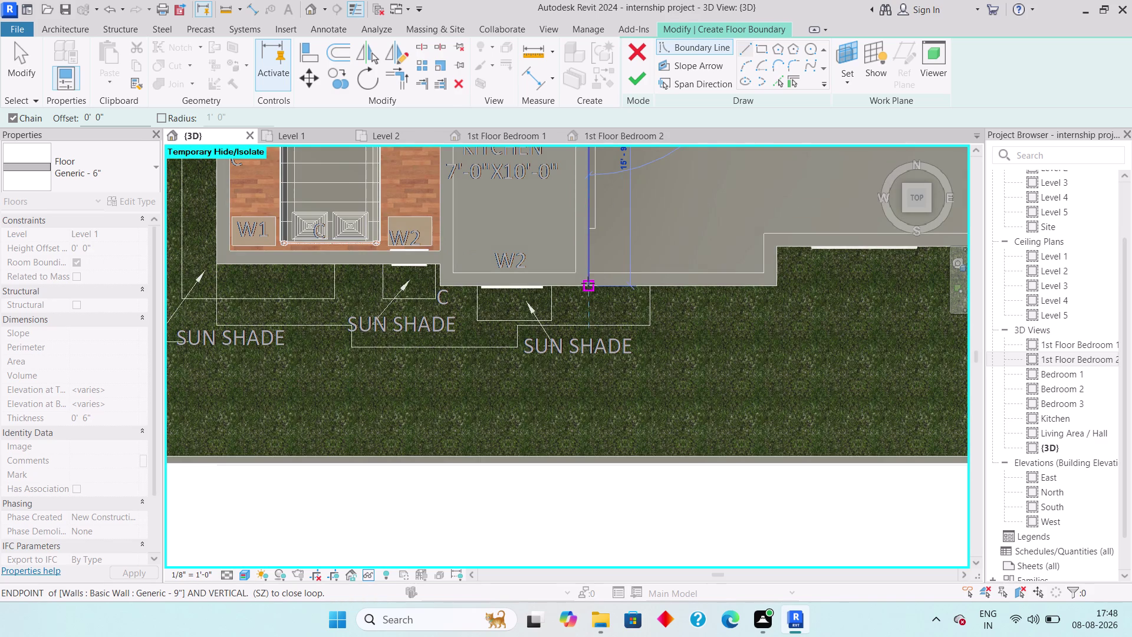
scroll(up, 3)
click(590, 284)
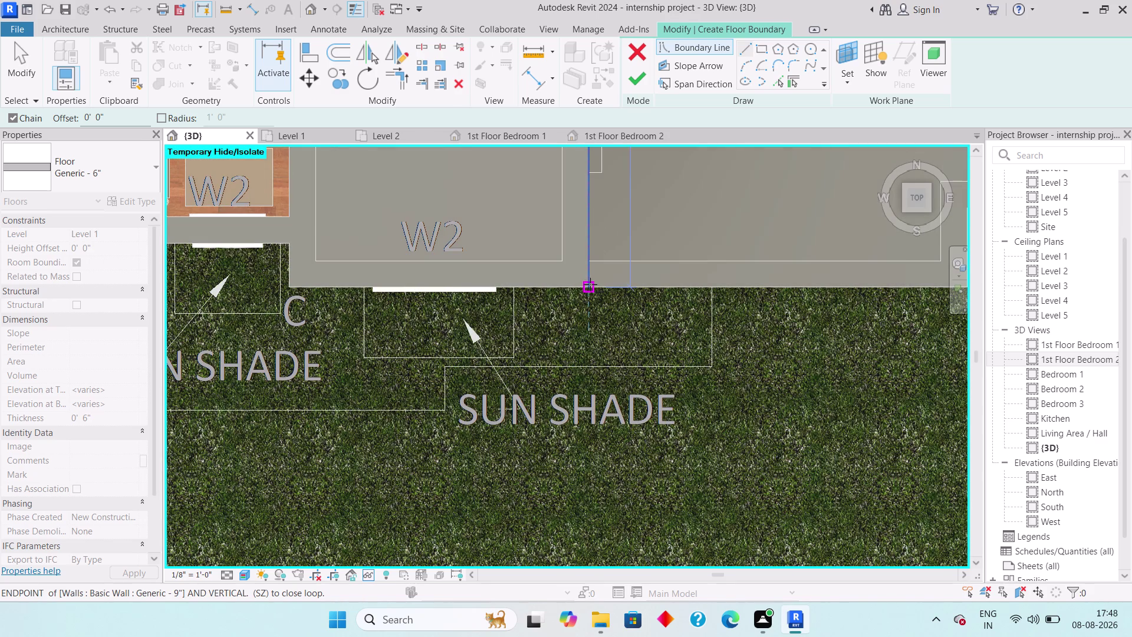
click(284, 287)
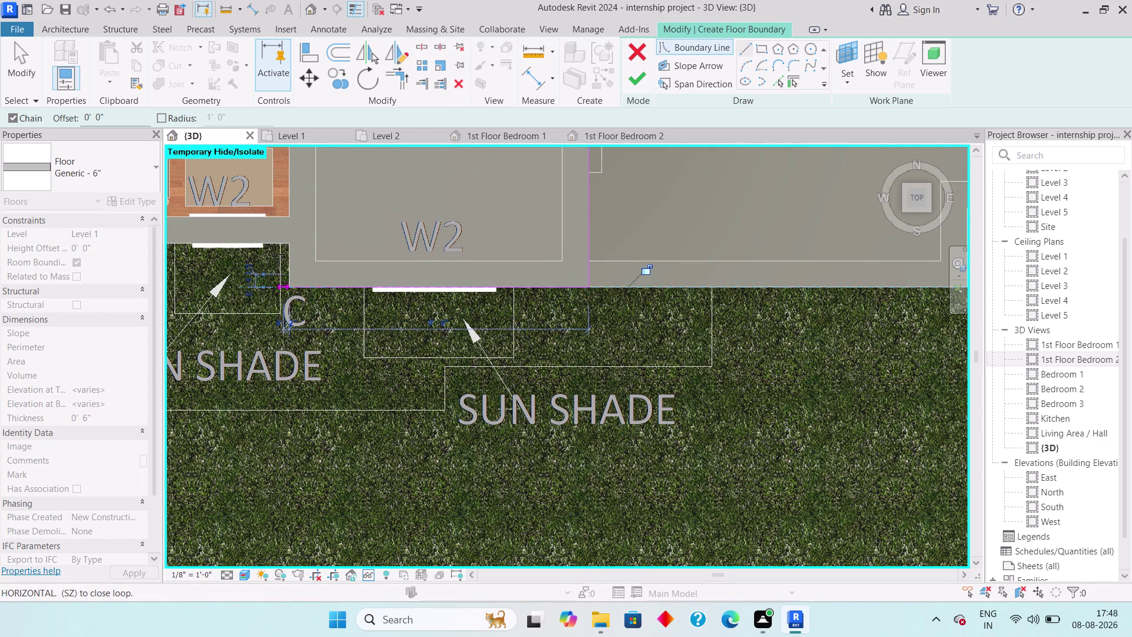
click(286, 243)
middle_drag(302, 254, 997, 352)
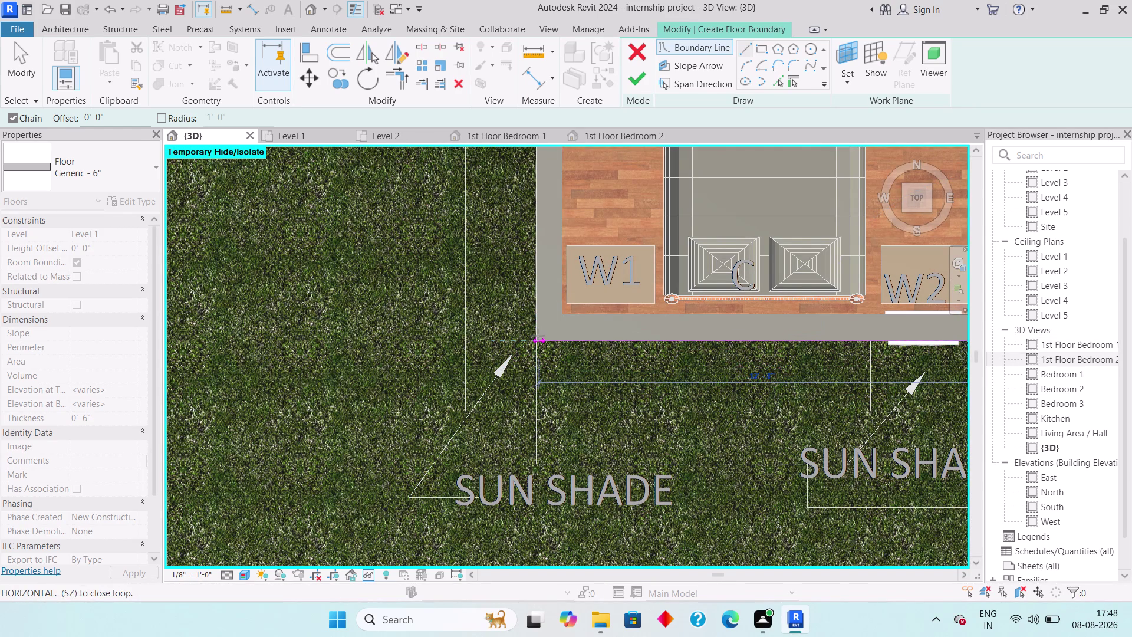
scroll(up, 3)
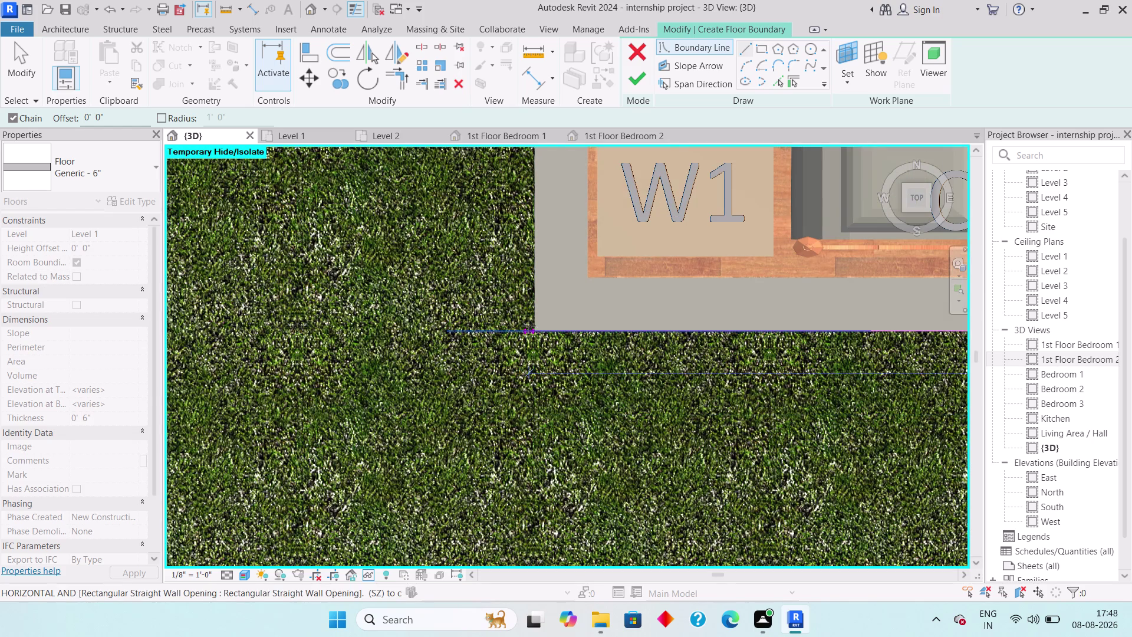
click(538, 328)
Run the outline up the west wall to the verandah corner.
middle_drag(540, 294, 532, 462)
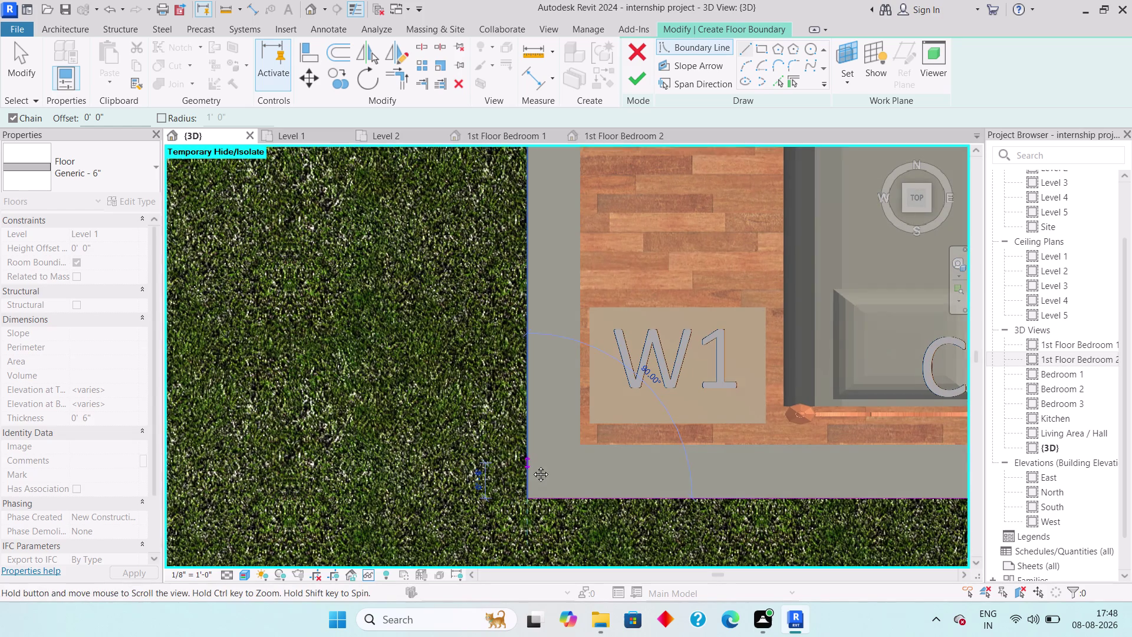
middle_drag(532, 463, 531, 466)
scroll(down, 3)
scroll(down, 3)
middle_drag(533, 251, 504, 517)
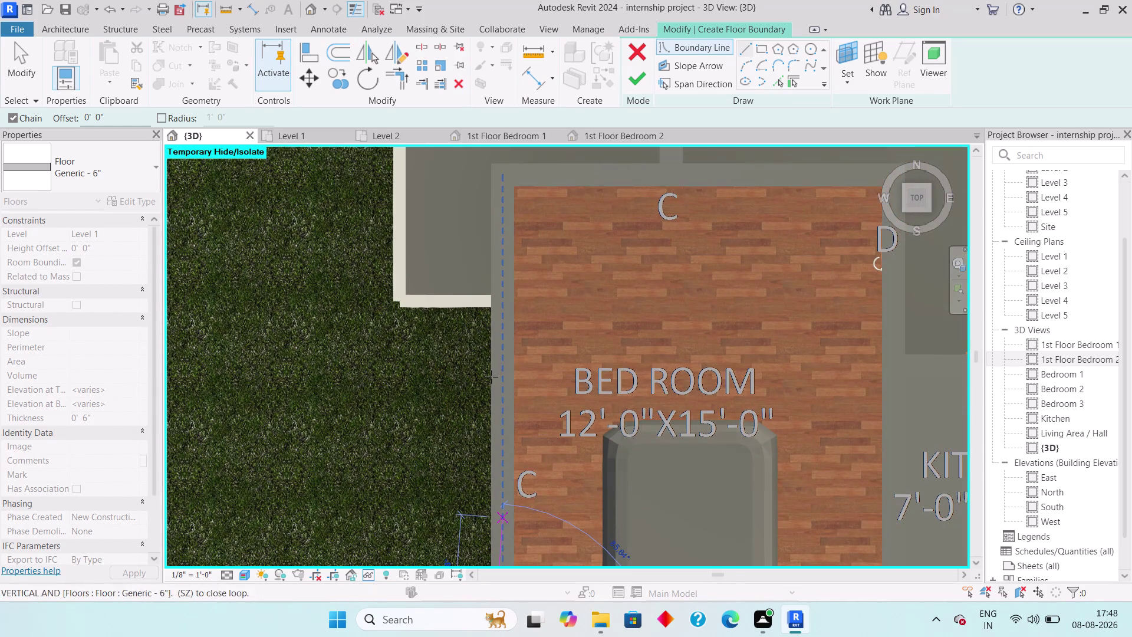
middle_drag(515, 322, 483, 490)
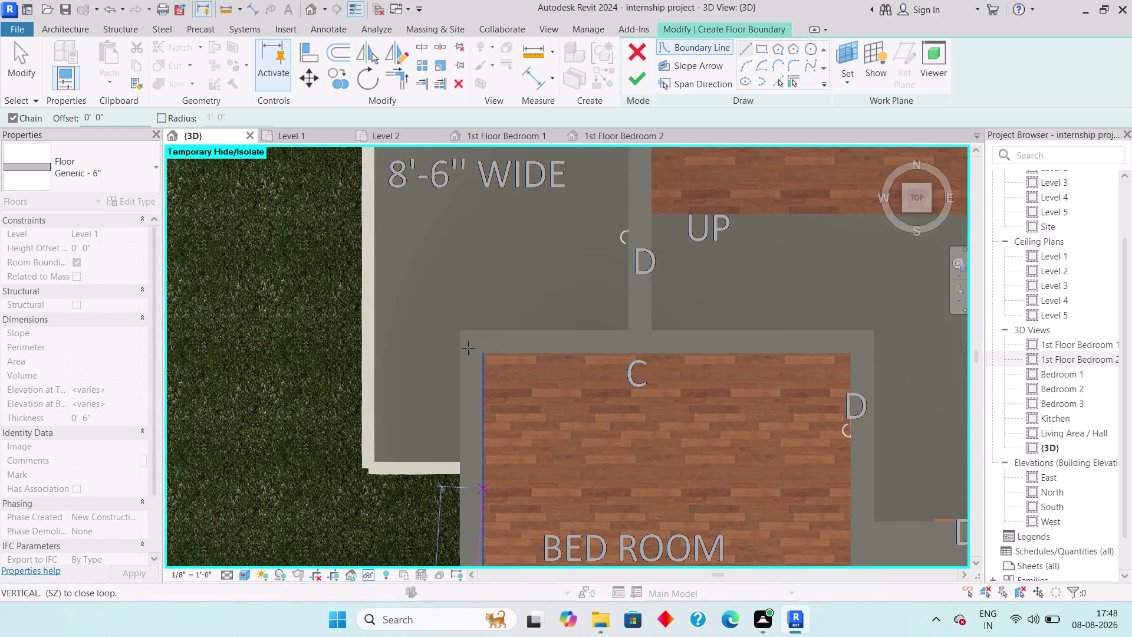
click(460, 333)
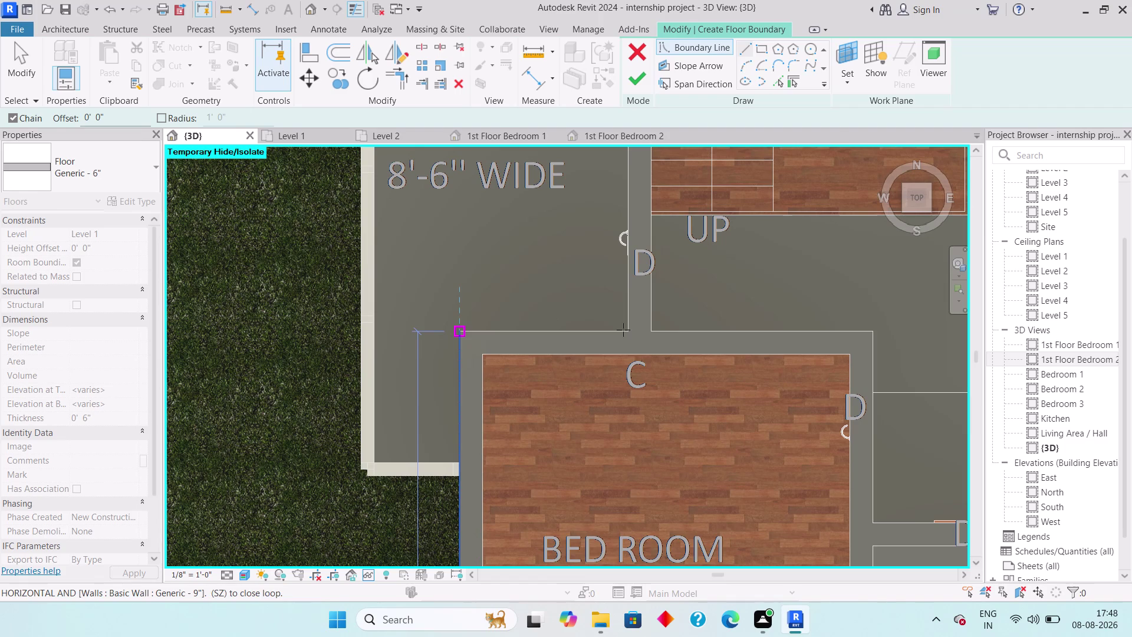
click(623, 330)
Continue up the verandah and west along the upper bedroom's lower wall.
middle_drag(644, 273, 643, 537)
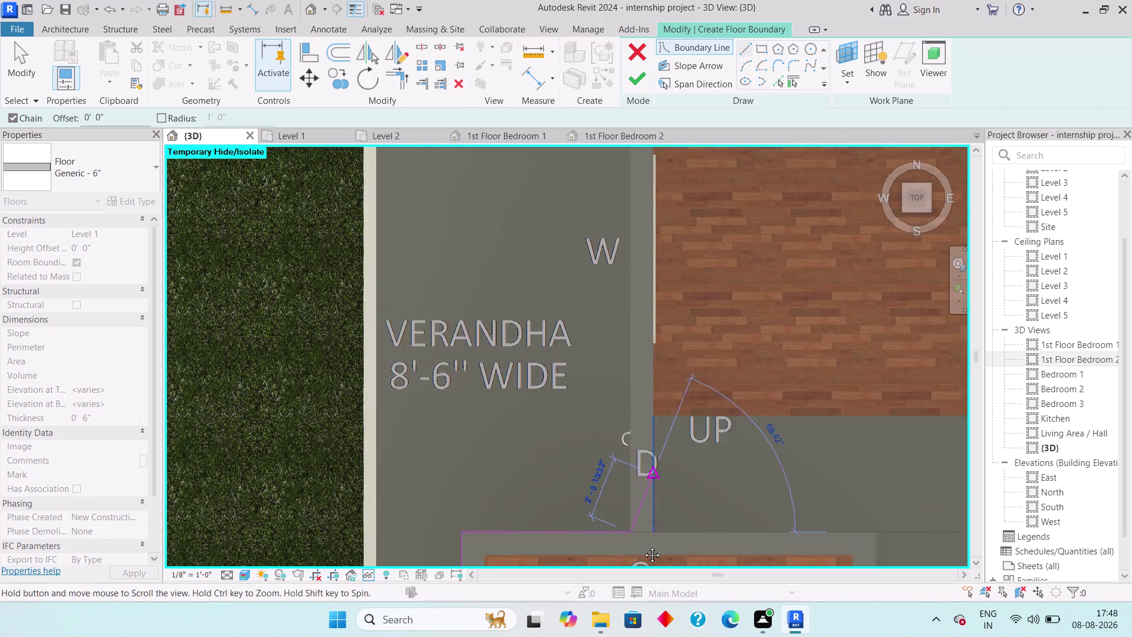
middle_drag(643, 536, 642, 562)
scroll(down, 3)
middle_drag(614, 296, 618, 412)
scroll(up, 3)
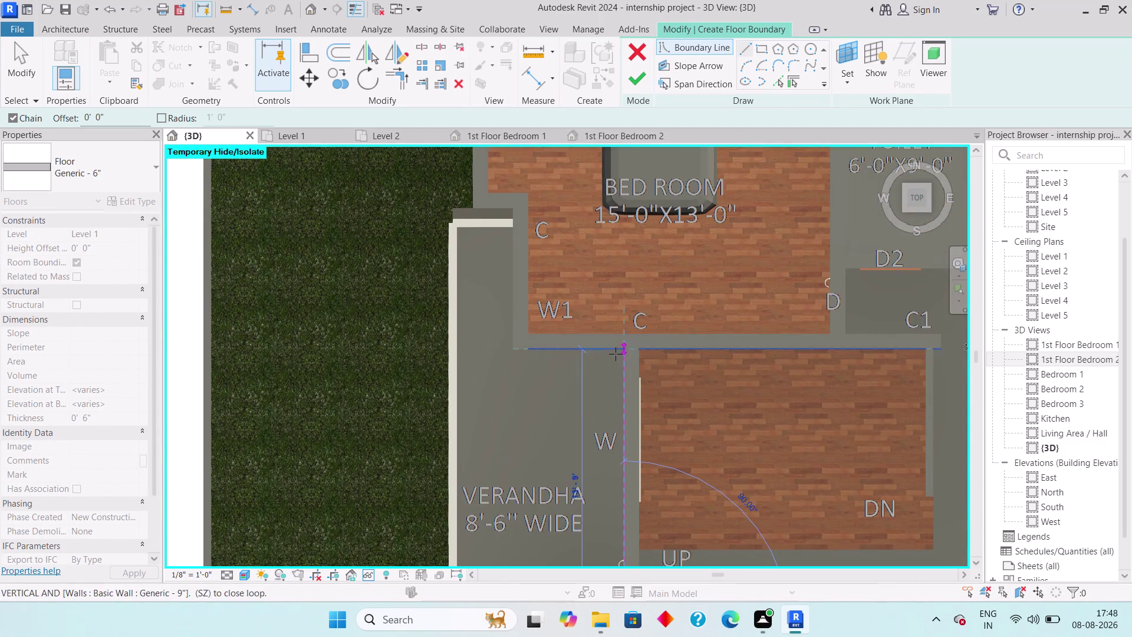
scroll(up, 3)
scroll(up, 3)
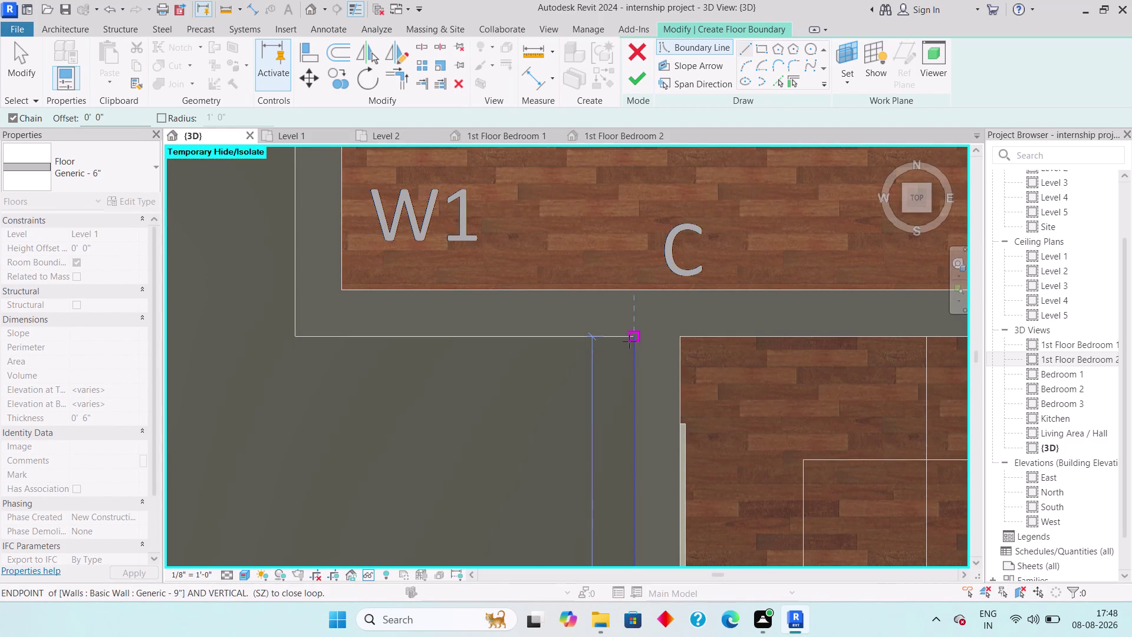
click(629, 341)
click(294, 337)
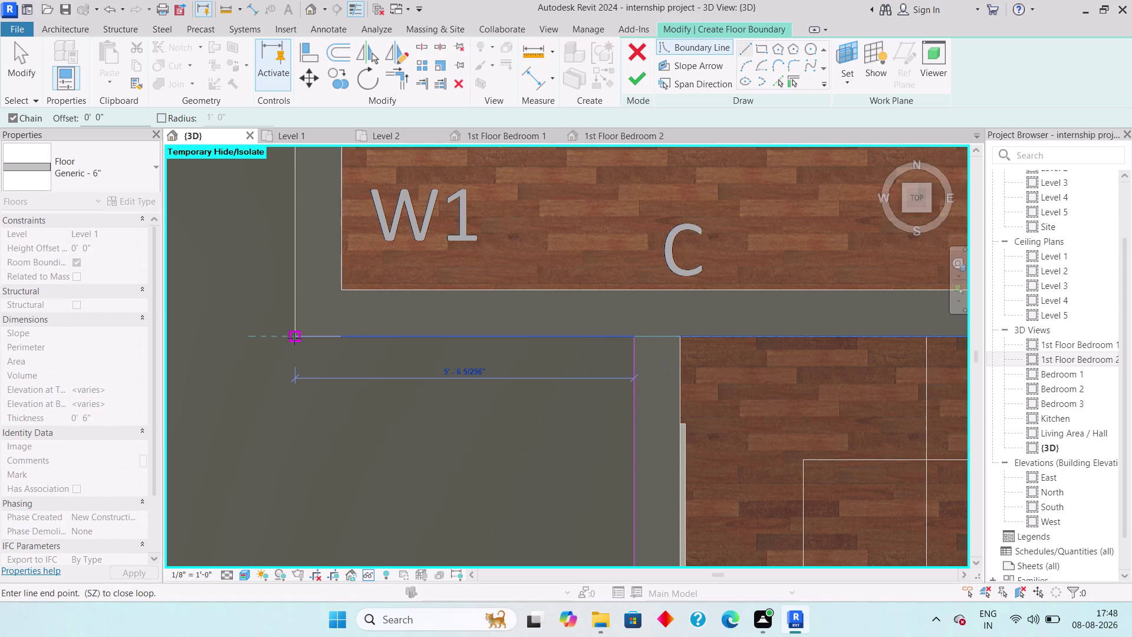
Close the outline along the upper bedroom's west and top walls, then finish the floor.
middle_drag(330, 265, 397, 564)
scroll(down, 3)
middle_drag(370, 286, 400, 458)
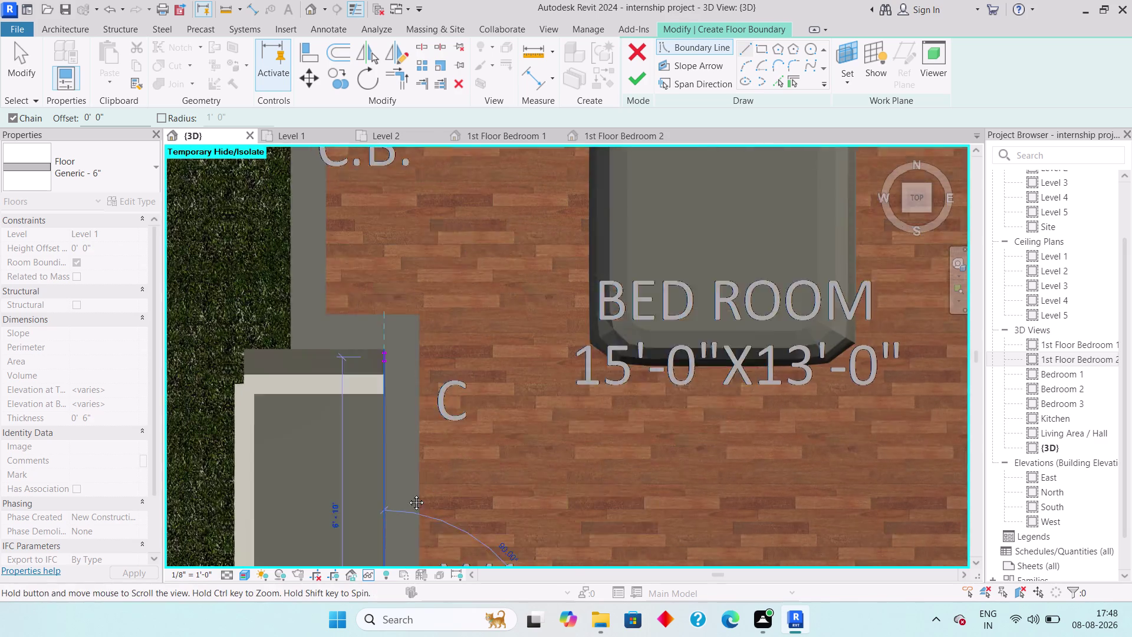
middle_drag(400, 458, 409, 497)
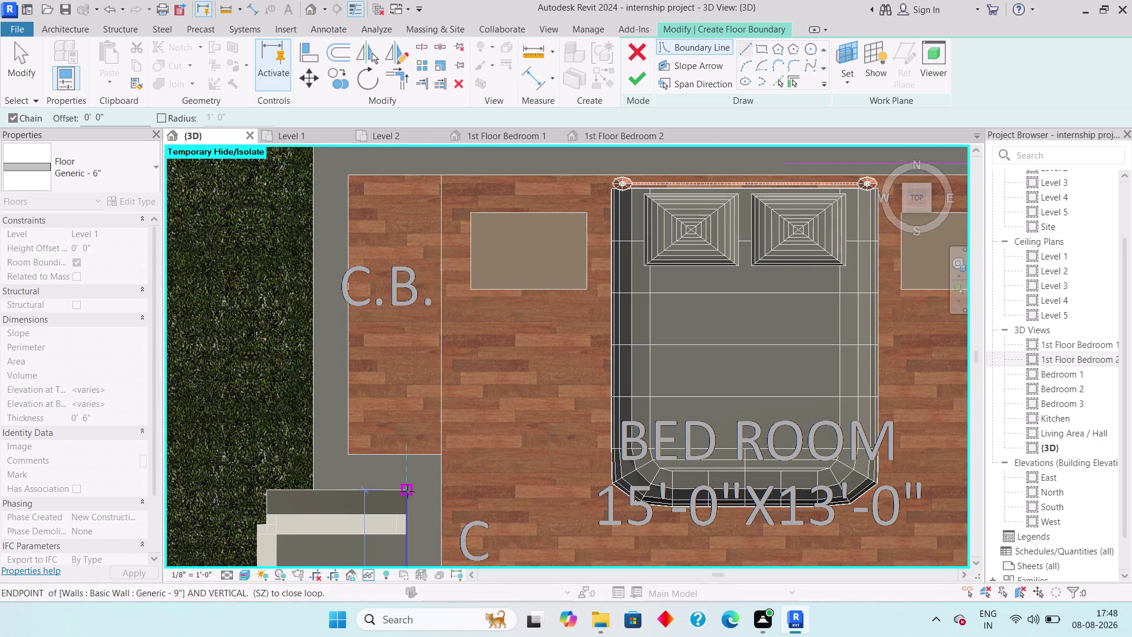
click(408, 491)
click(316, 488)
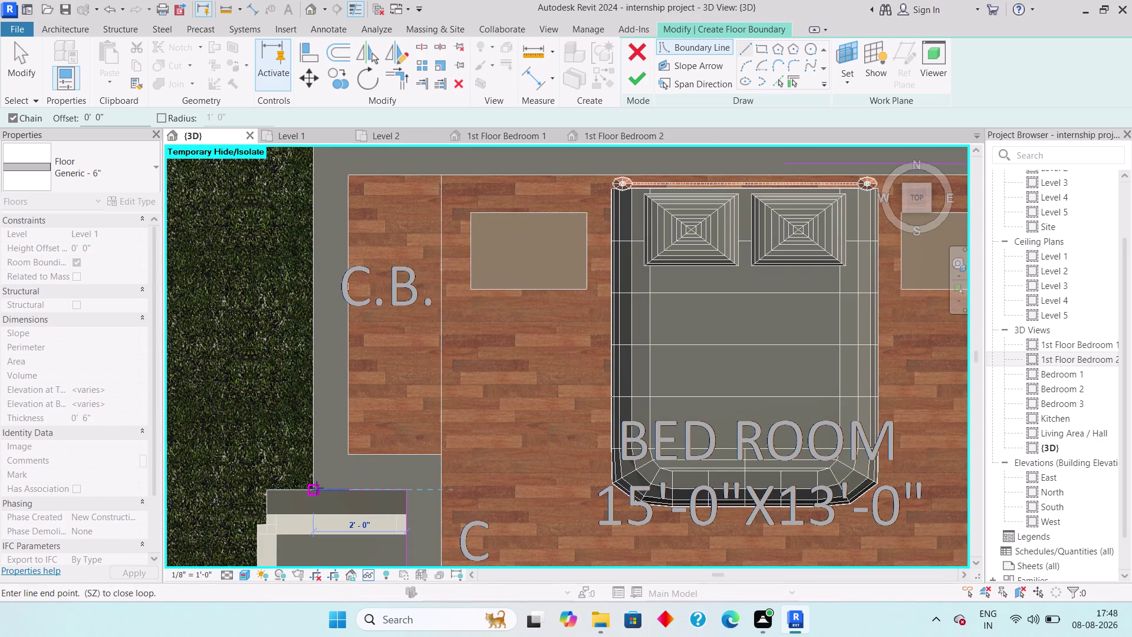
middle_drag(326, 253, 319, 461)
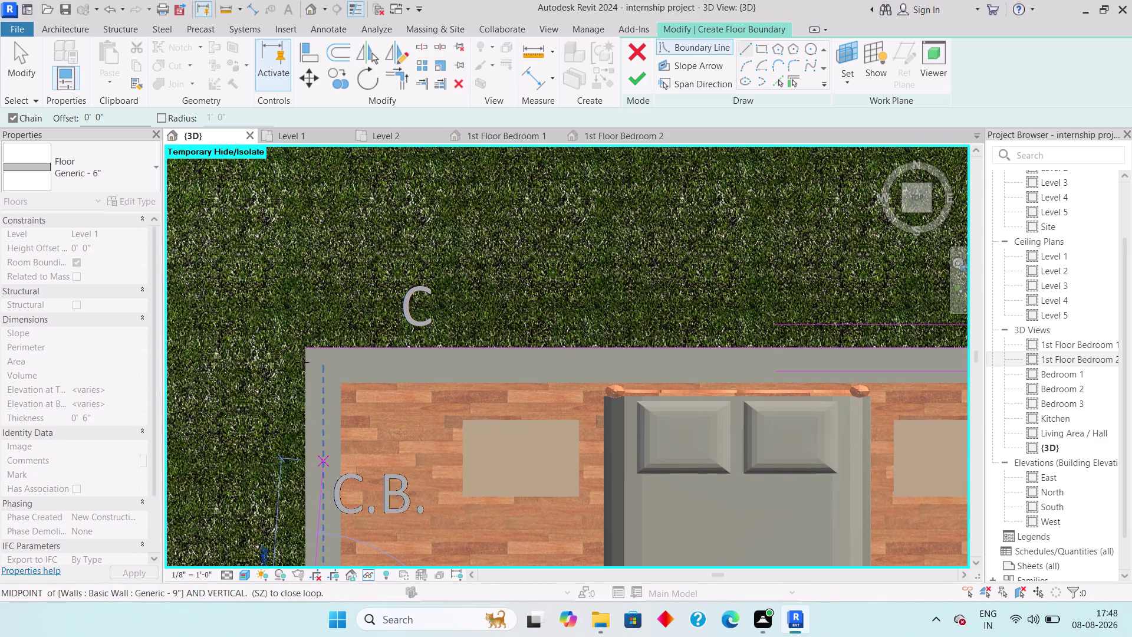
click(307, 348)
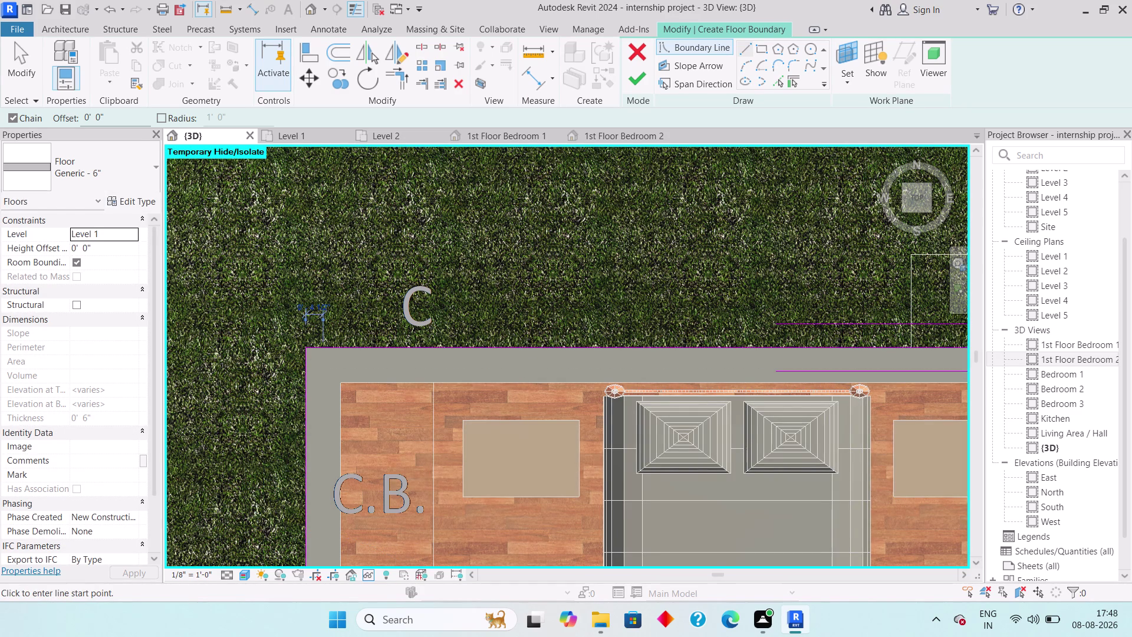
click(635, 83)
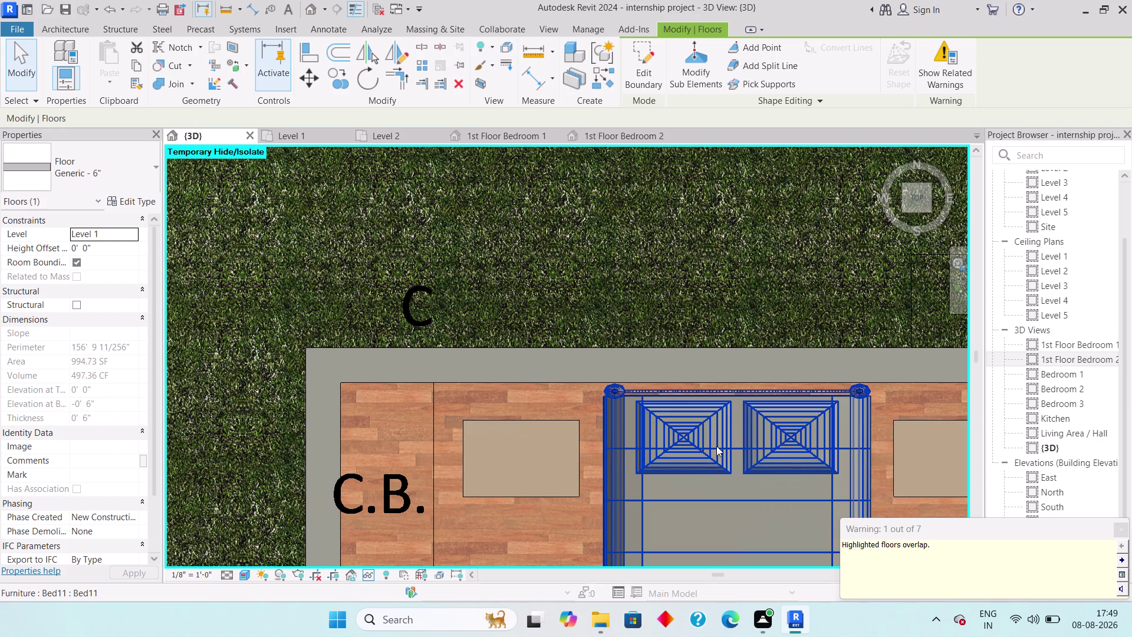
Orbit out to see the whole house and its upper rooms.
scroll(down, 3)
middle_drag(668, 459, 638, 403)
scroll(down, 3)
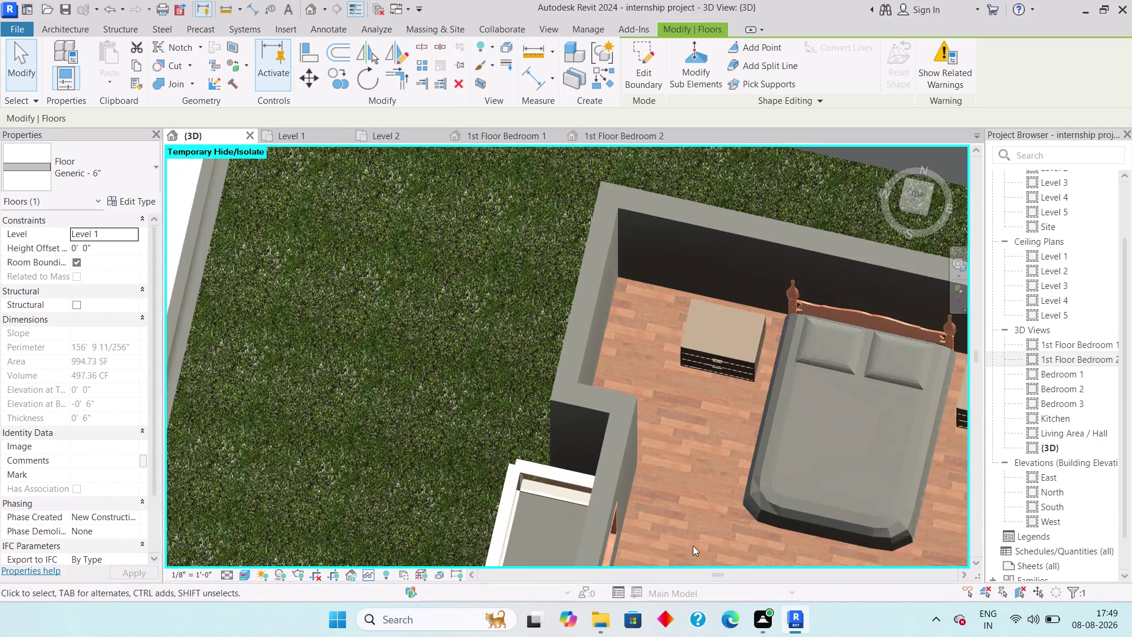
scroll(down, 3)
middle_drag(685, 551, 673, 395)
scroll(down, 3)
middle_drag(658, 496, 653, 400)
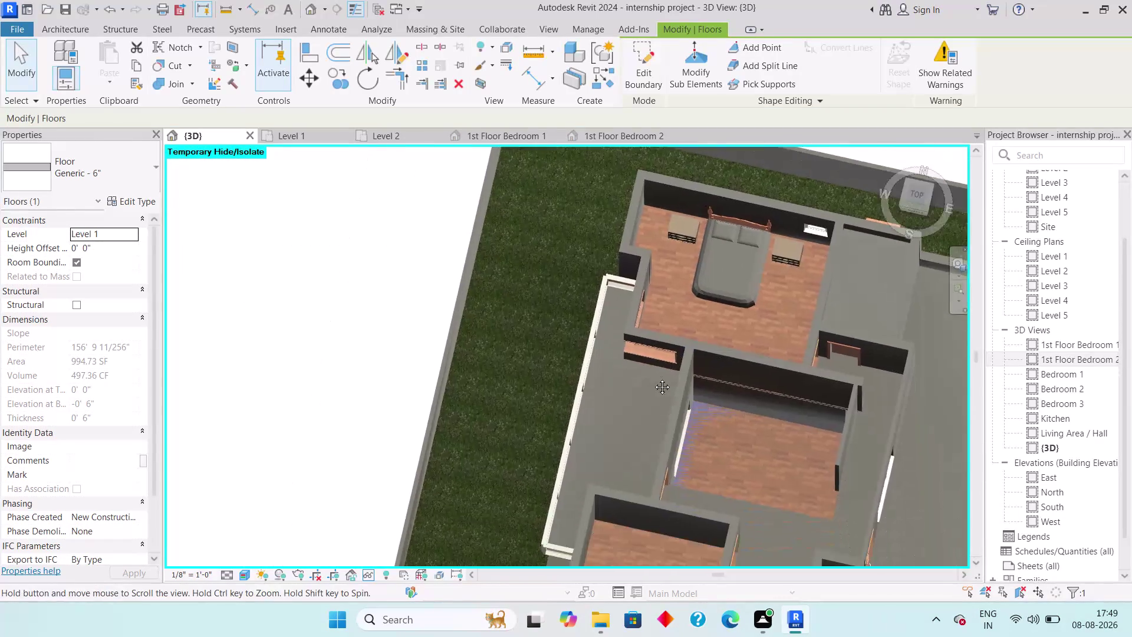
middle_drag(653, 400, 659, 322)
scroll(down, 3)
middle_drag(698, 424, 701, 318)
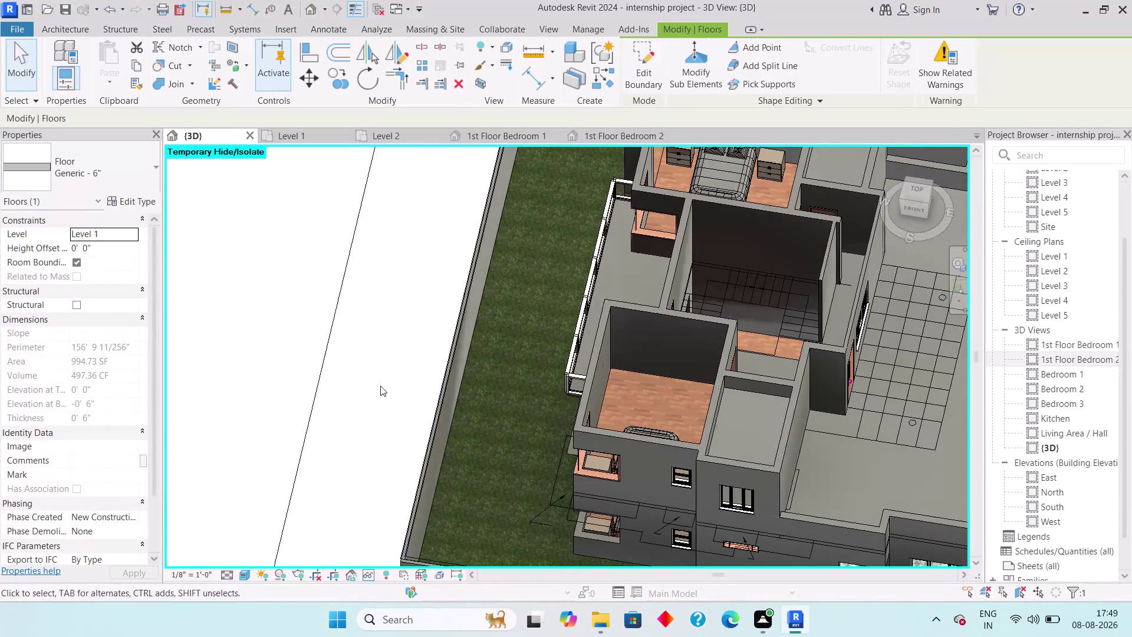
Set the new floor's Level to Level 2 in Properties.
click(116, 234)
click(128, 233)
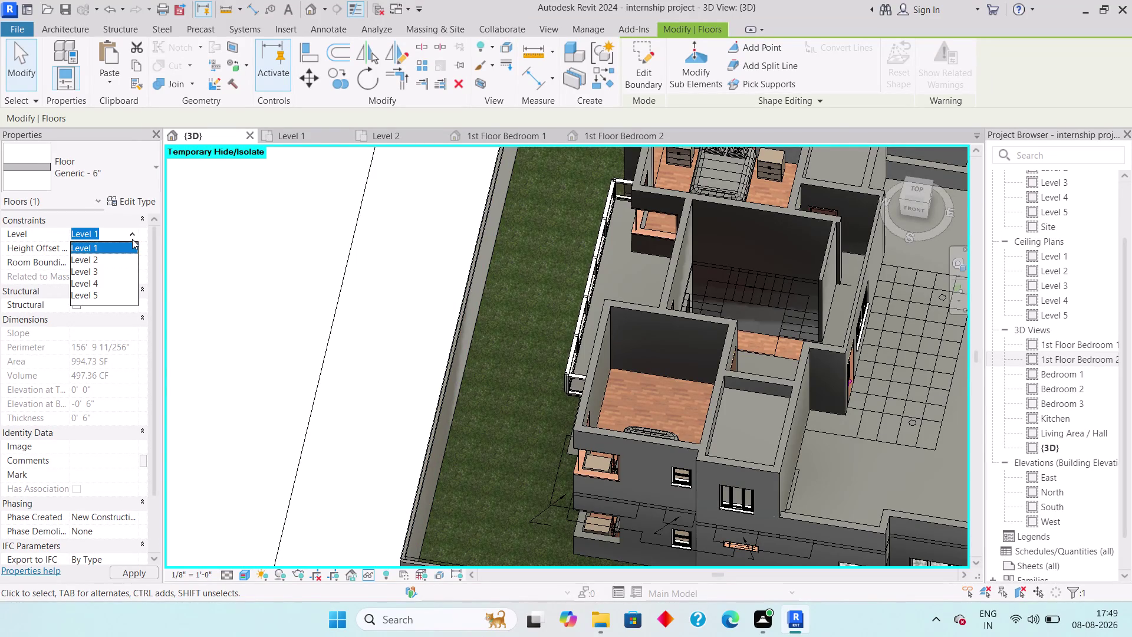
click(124, 262)
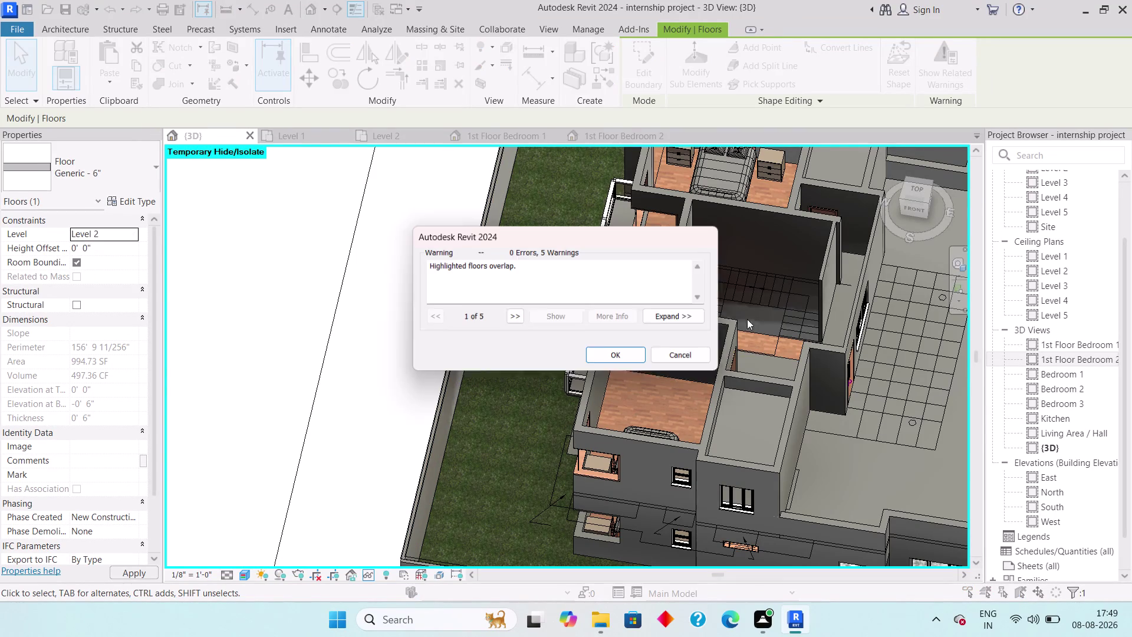
Dismiss the overlap warning and set Height Offset From Level to 10' 6".
click(628, 357)
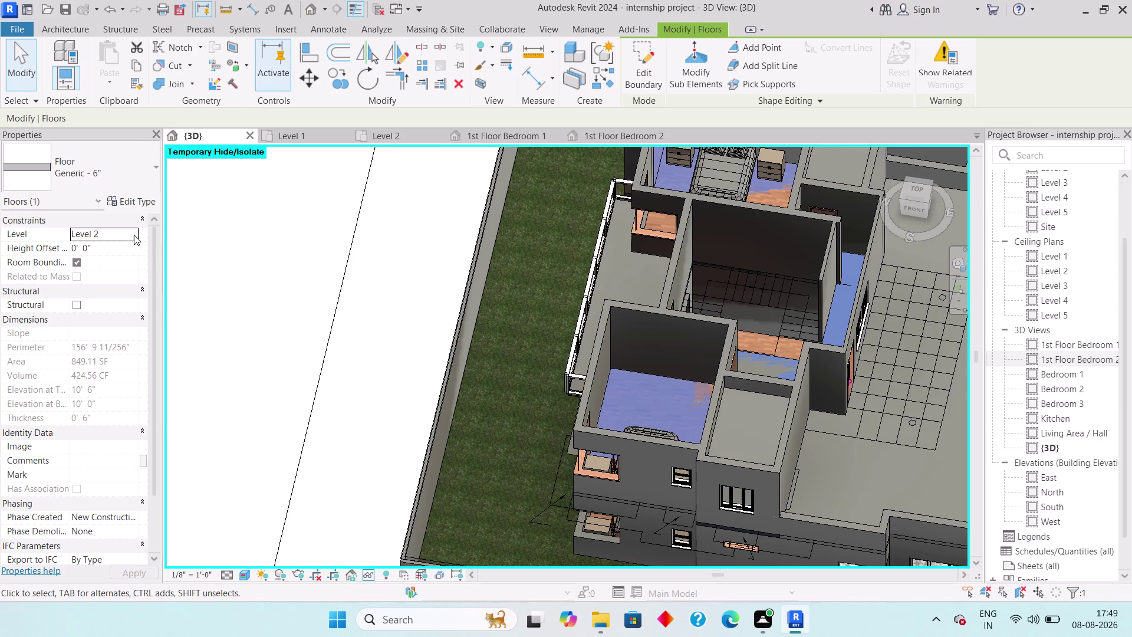
click(110, 246)
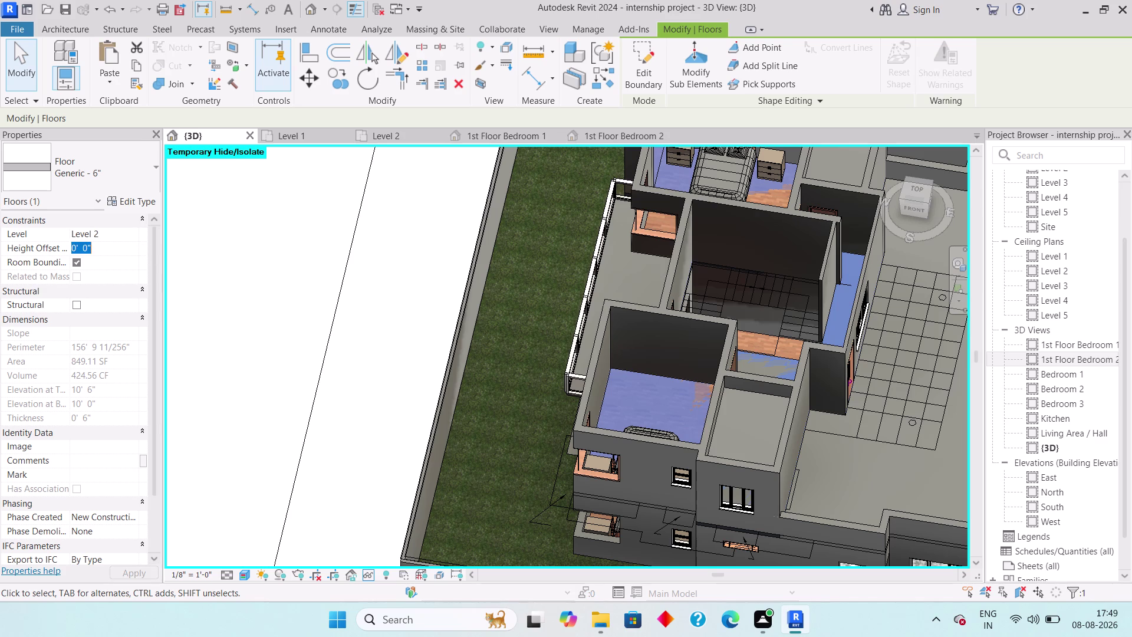
text(10'6)
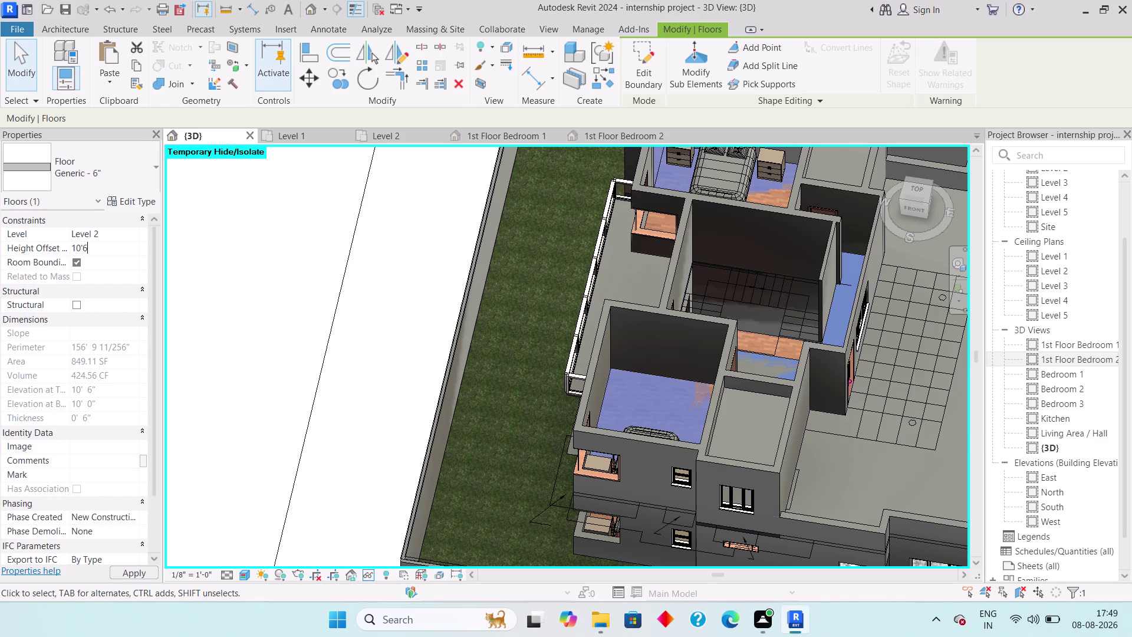
text(")
key(Return)
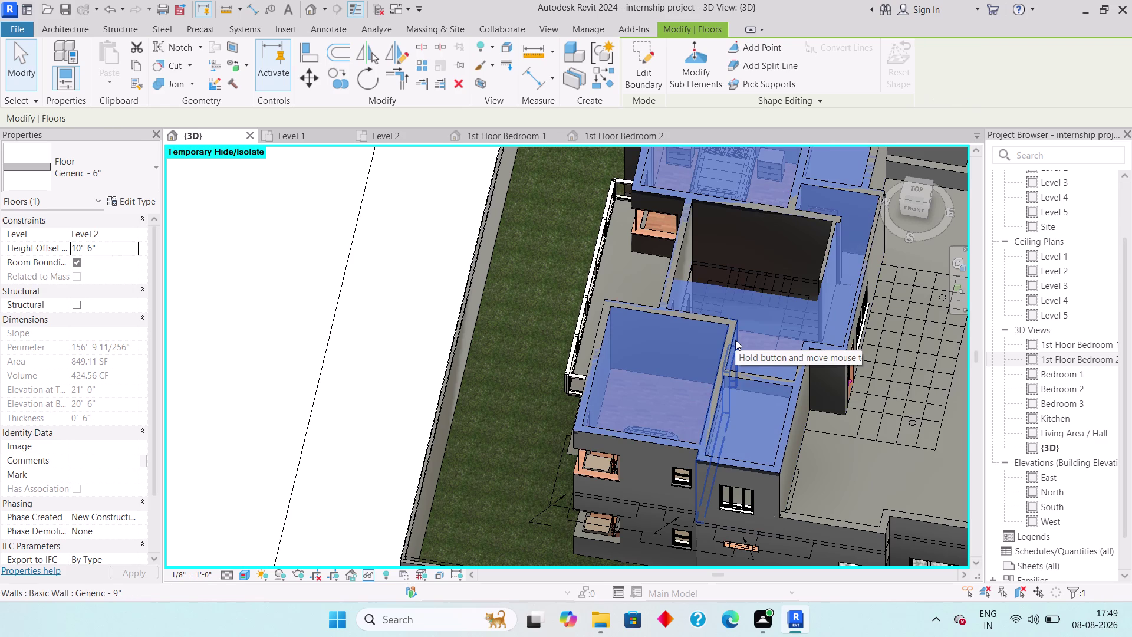
key(Escape)
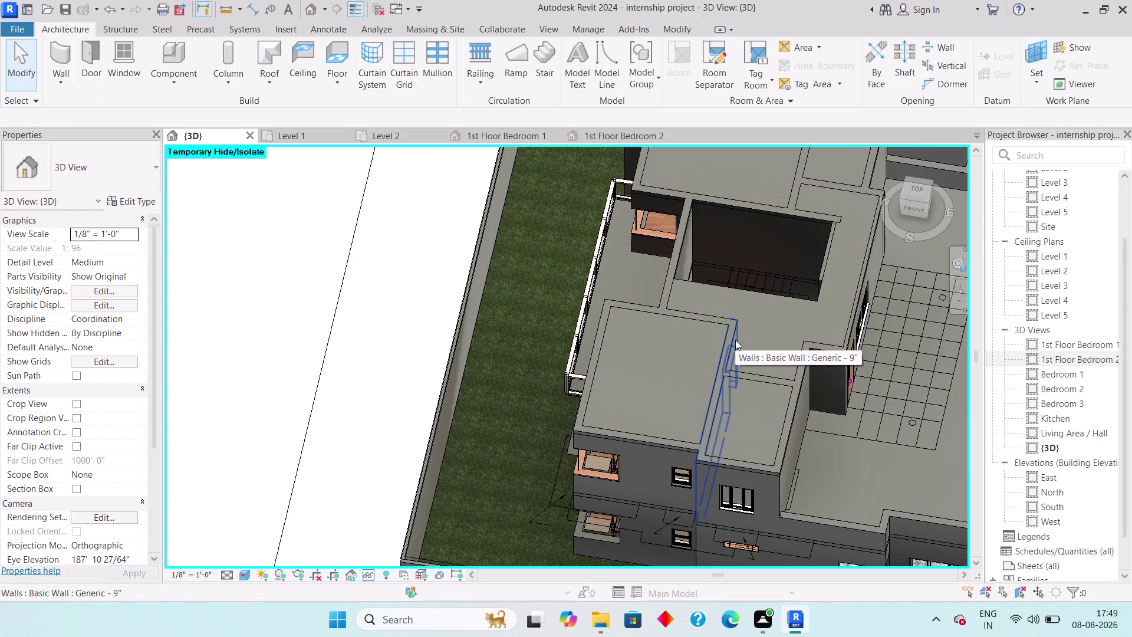
Orbit to the upper slab, pick four protruding walls, then clear that selection.
scroll(down, 3)
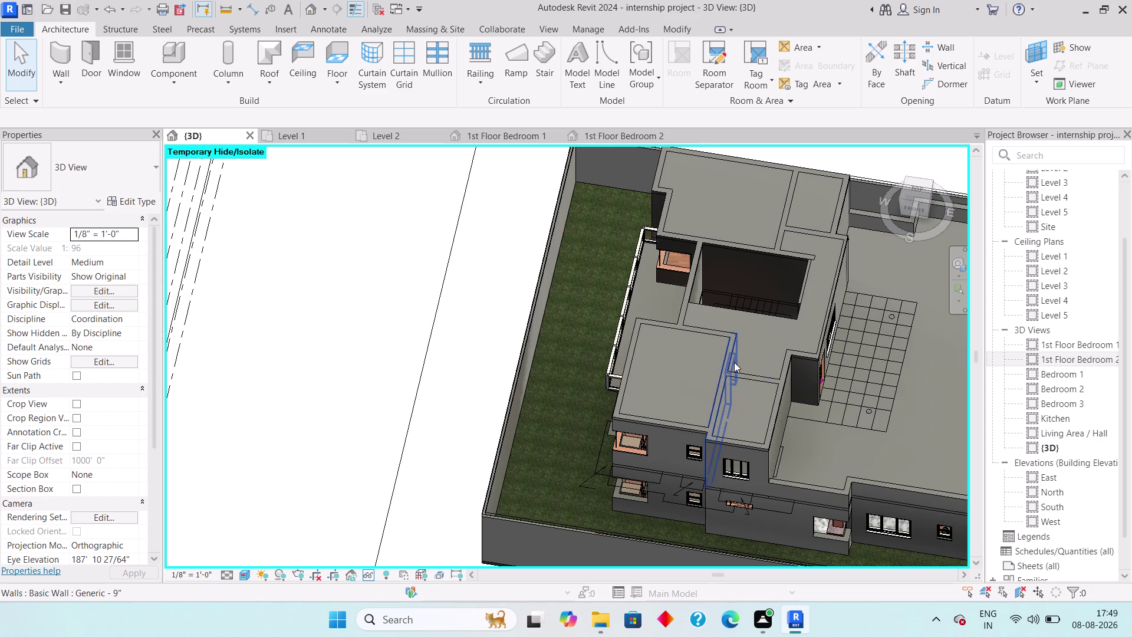
middle_drag(734, 361, 660, 263)
scroll(up, 3)
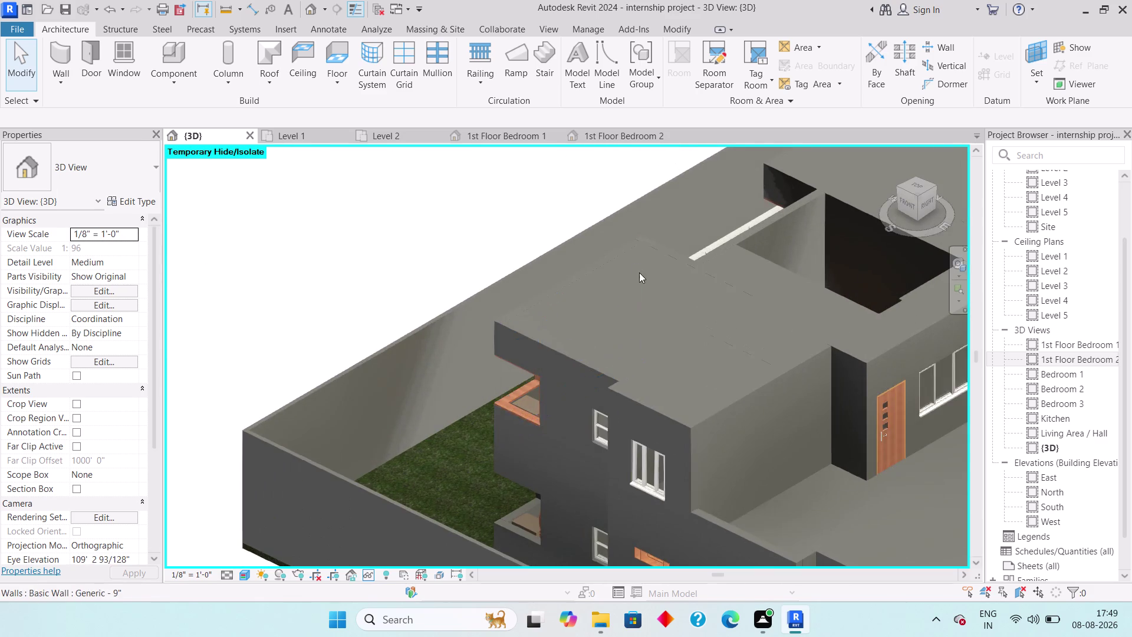
middle_drag(652, 270, 505, 373)
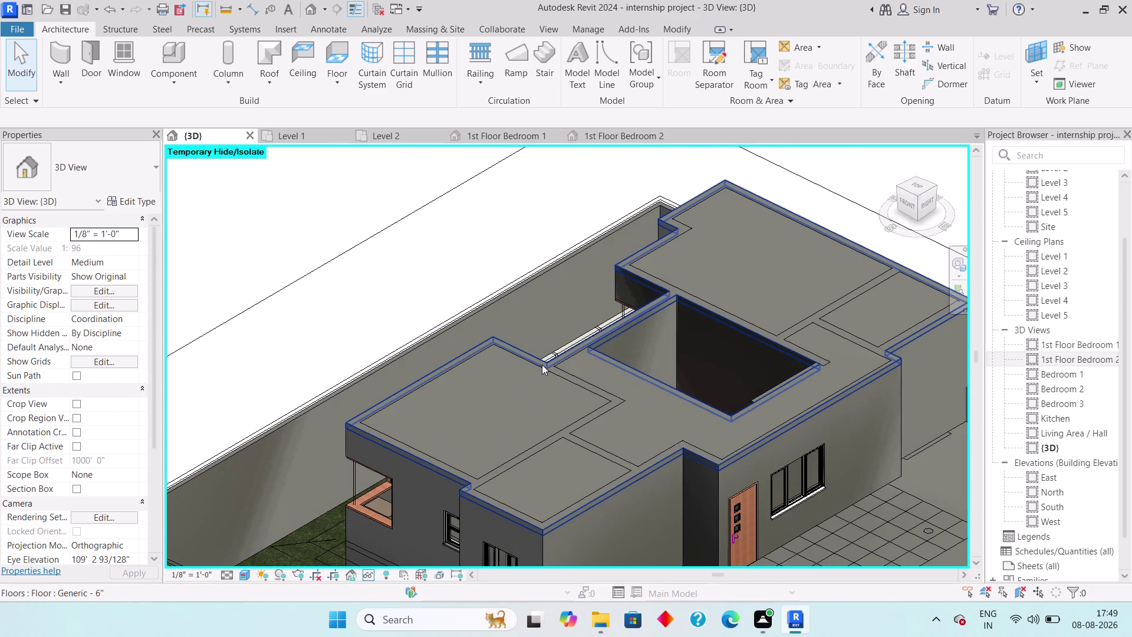
click(542, 366)
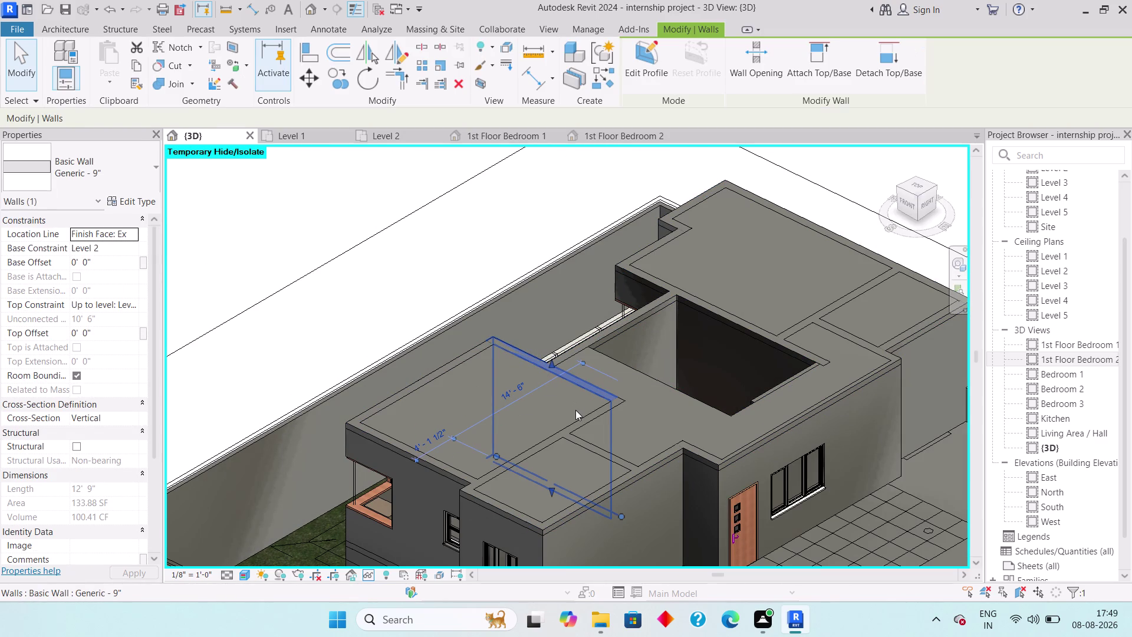
click(575, 416)
click(419, 378)
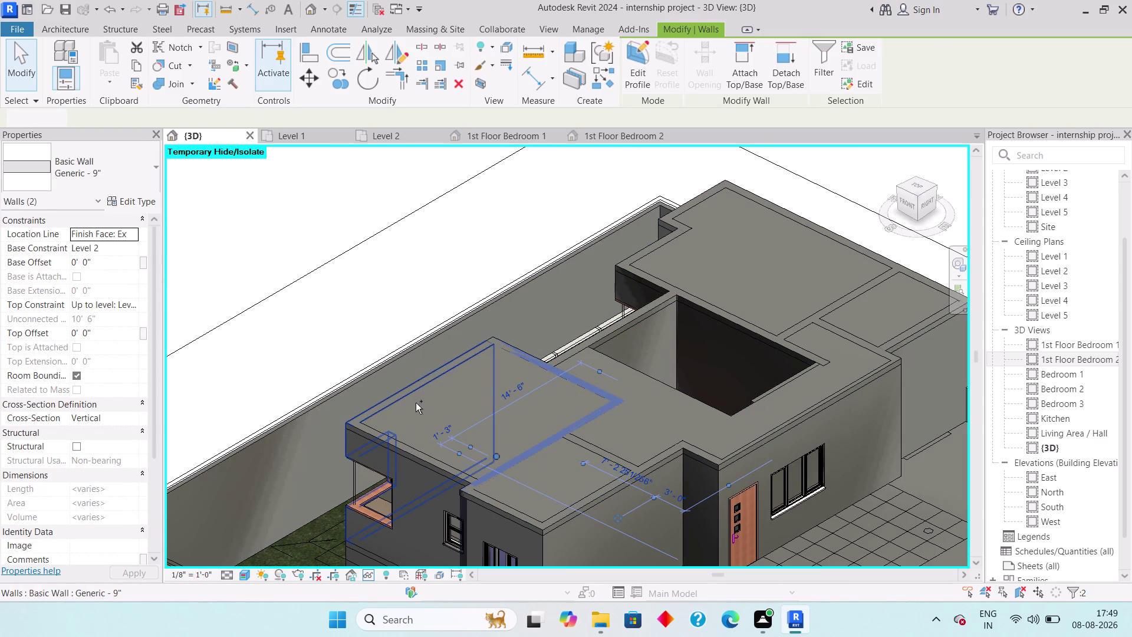
click(408, 447)
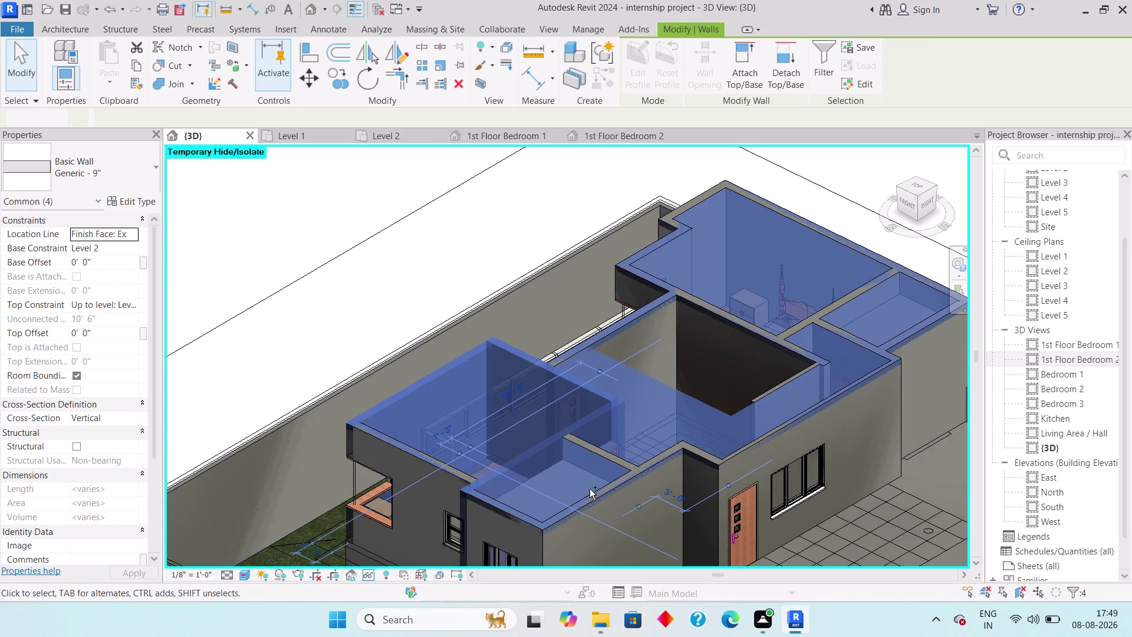
key(Escape)
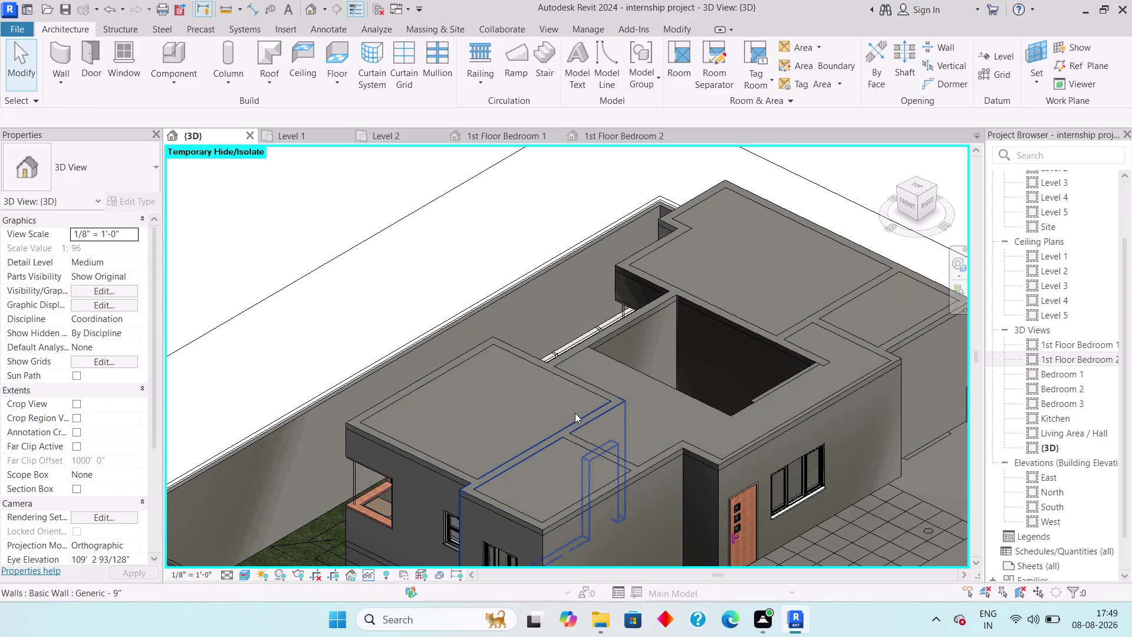
Reselect the five protruding Generic 9" Level 2 walls together as one group.
click(573, 380)
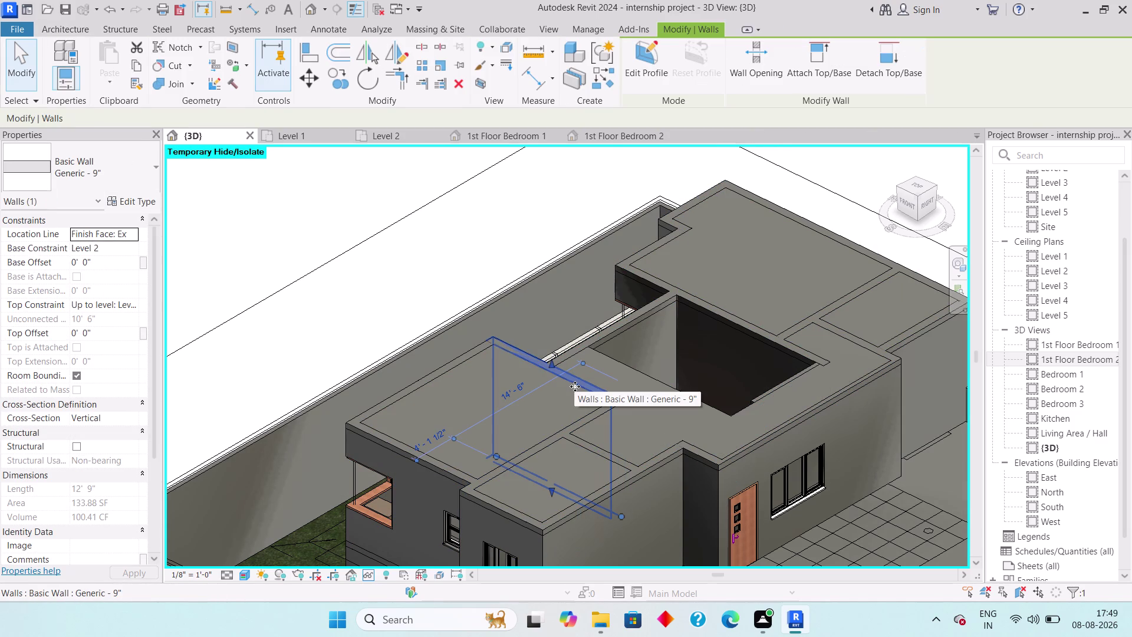
click(587, 412)
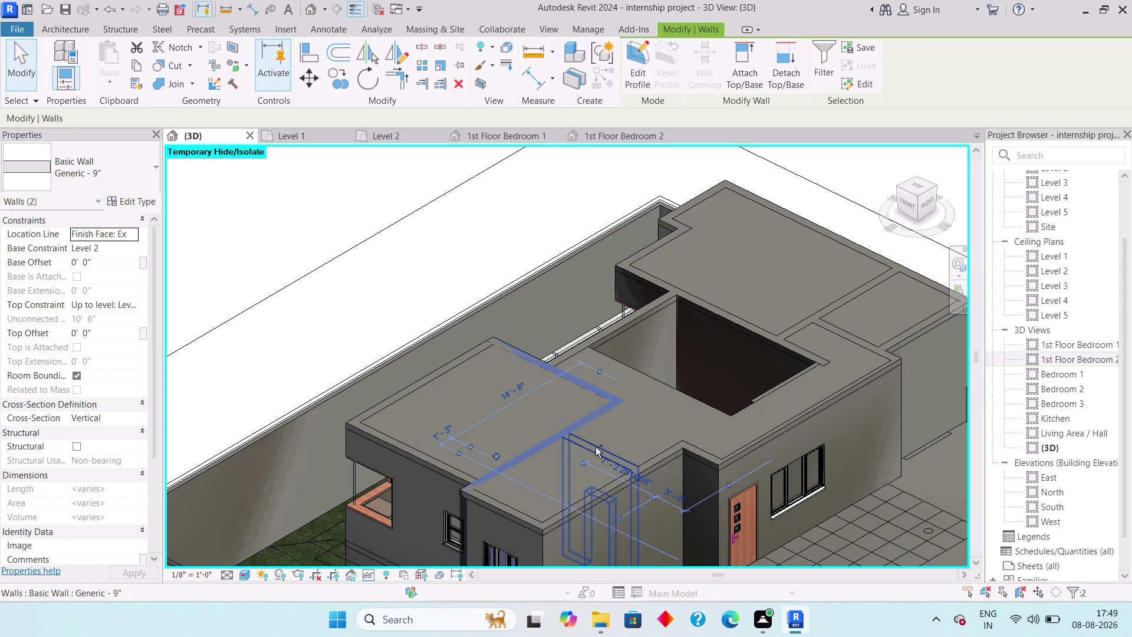
click(596, 447)
click(409, 382)
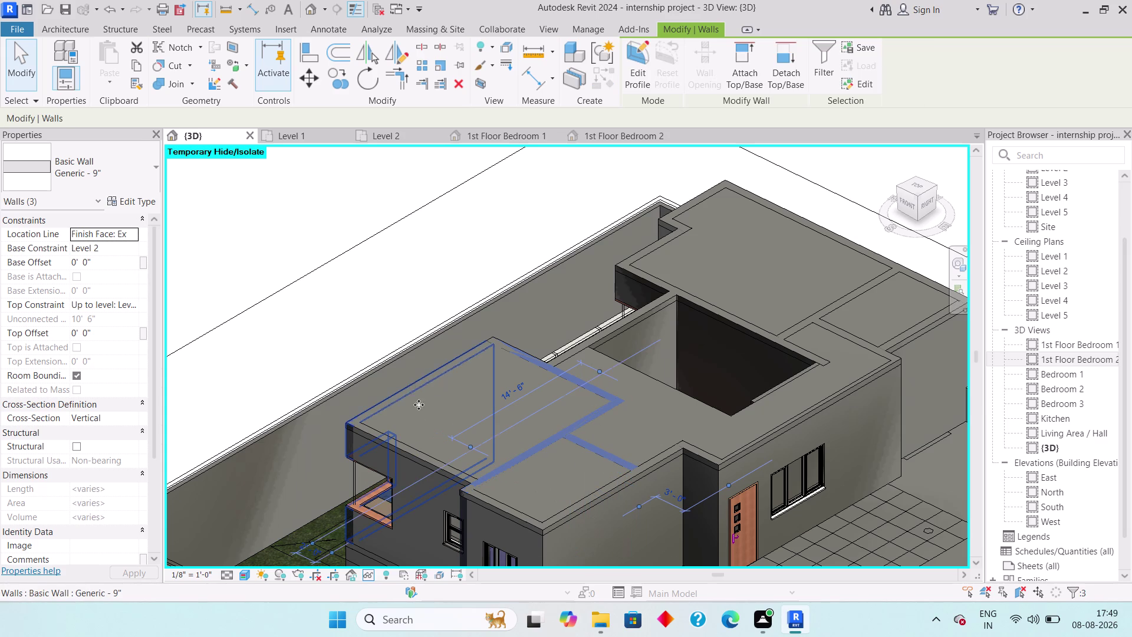
click(423, 450)
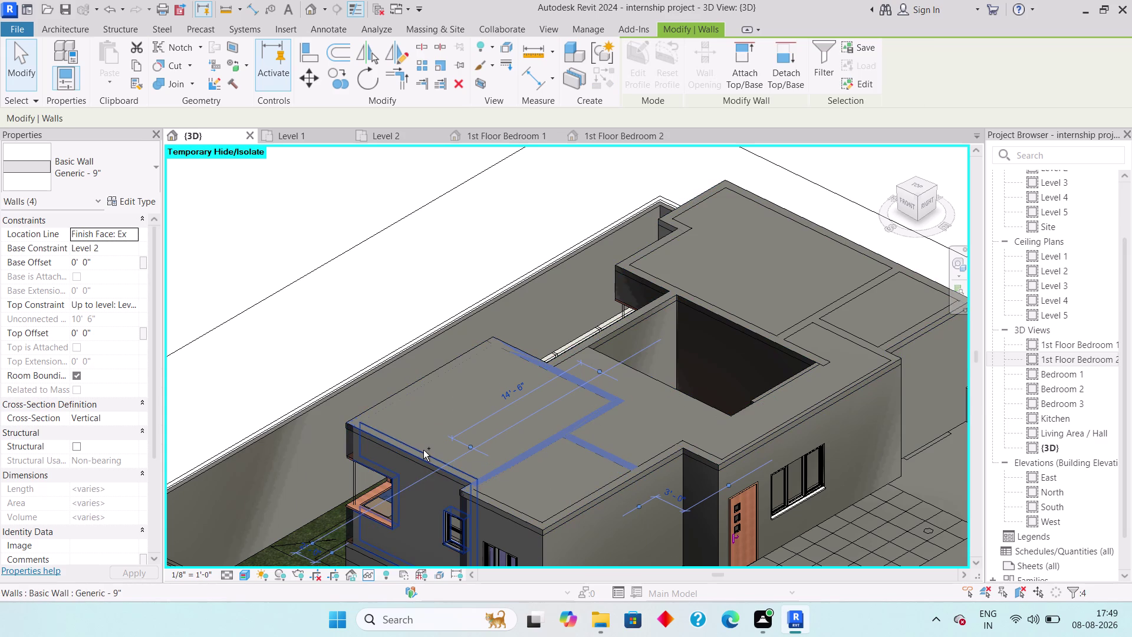
scroll(up, 3)
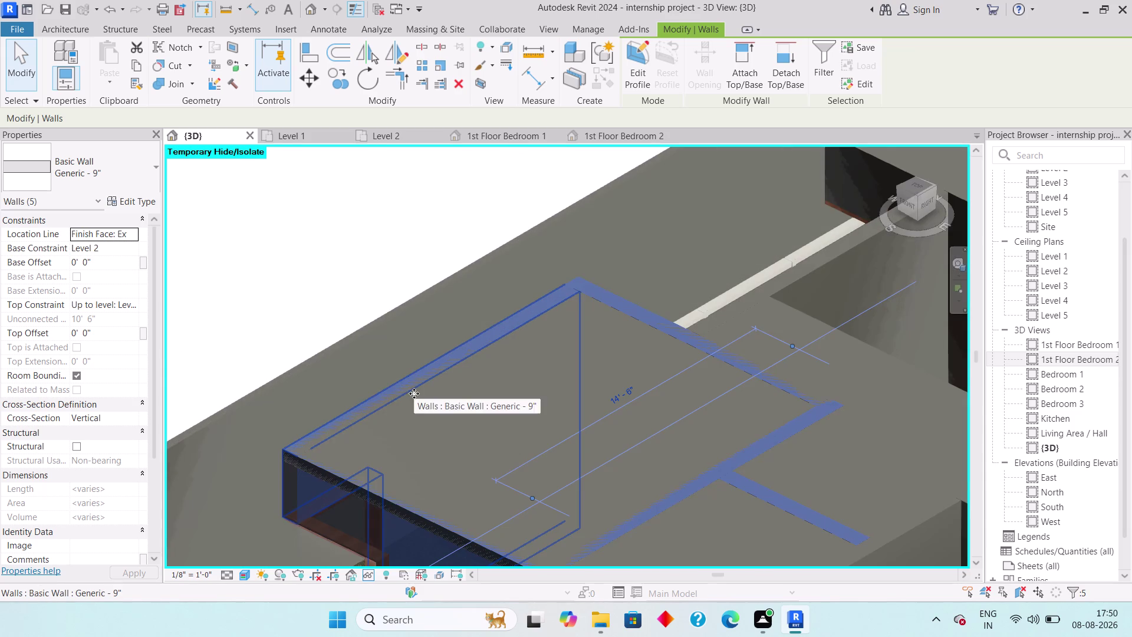
scroll(down, 3)
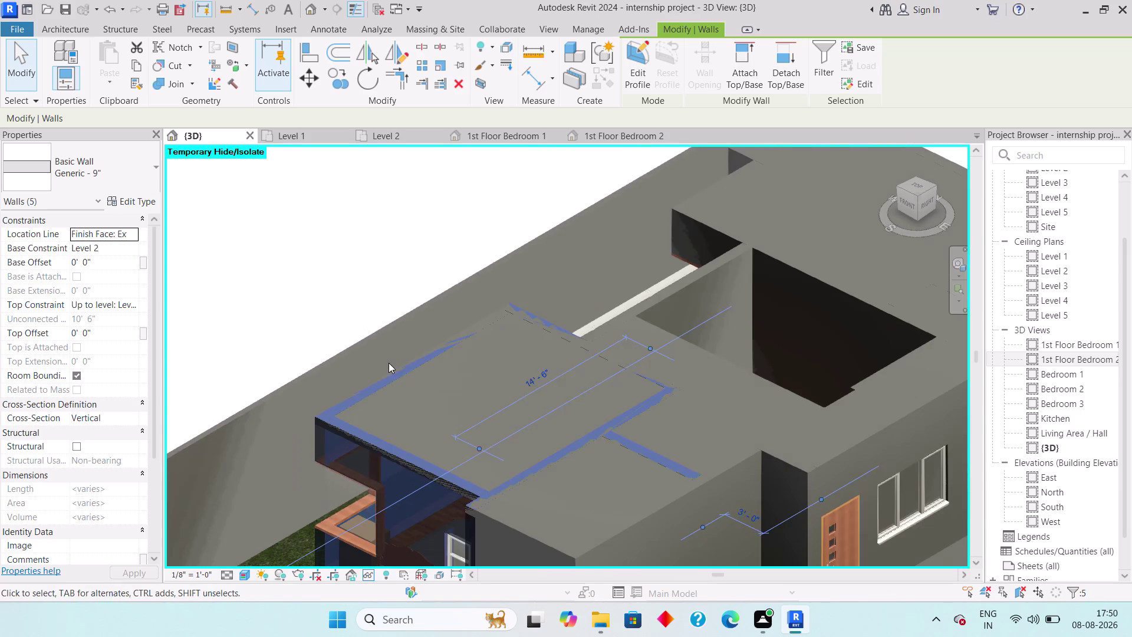
click(736, 78)
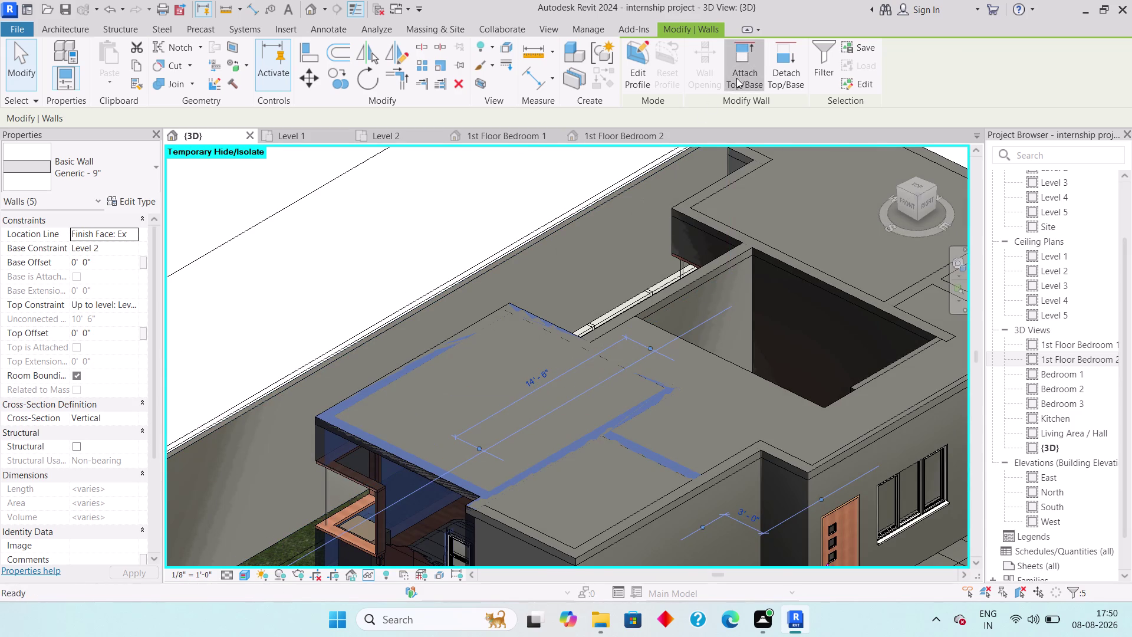
Attach the five selected walls' tops to the new upper slab and check the result.
click(395, 455)
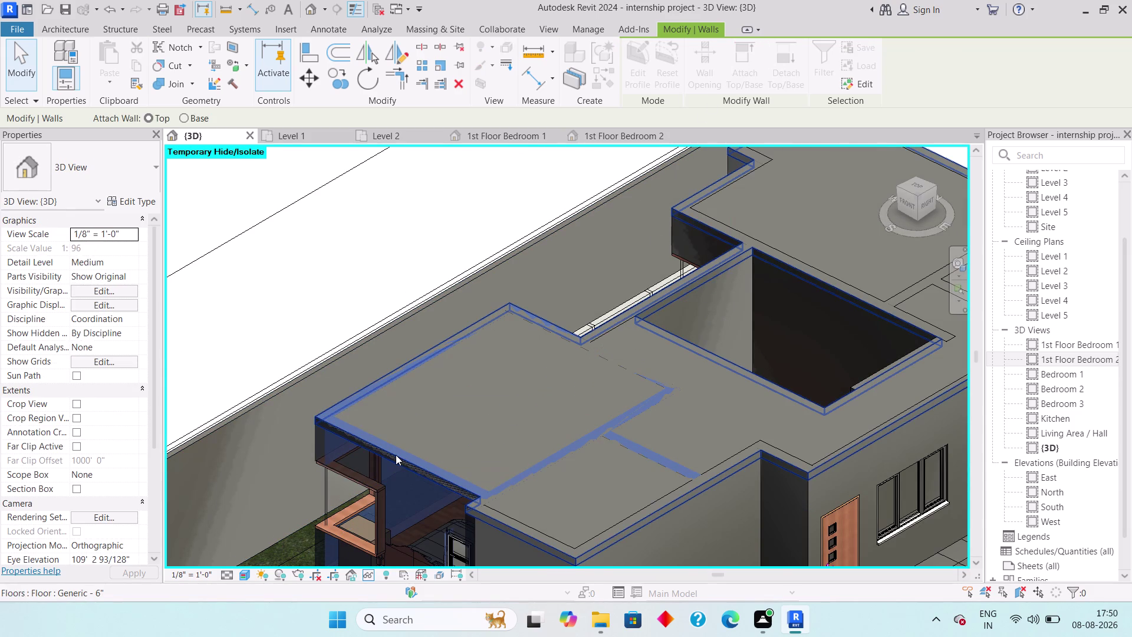
scroll(down, 3)
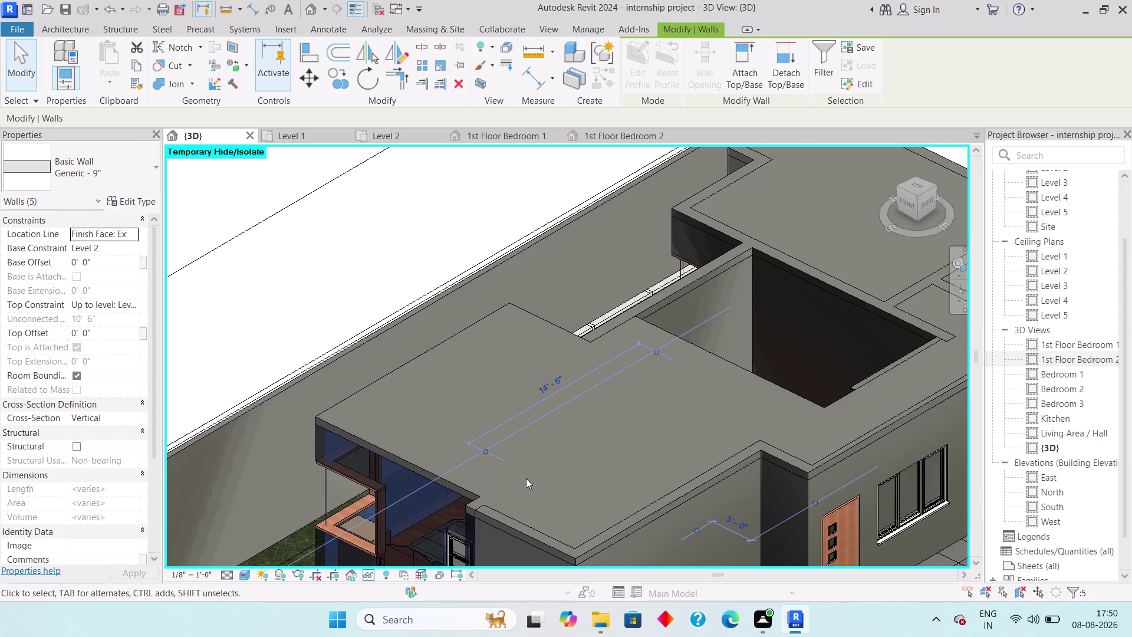
scroll(down, 3)
middle_drag(542, 467, 537, 458)
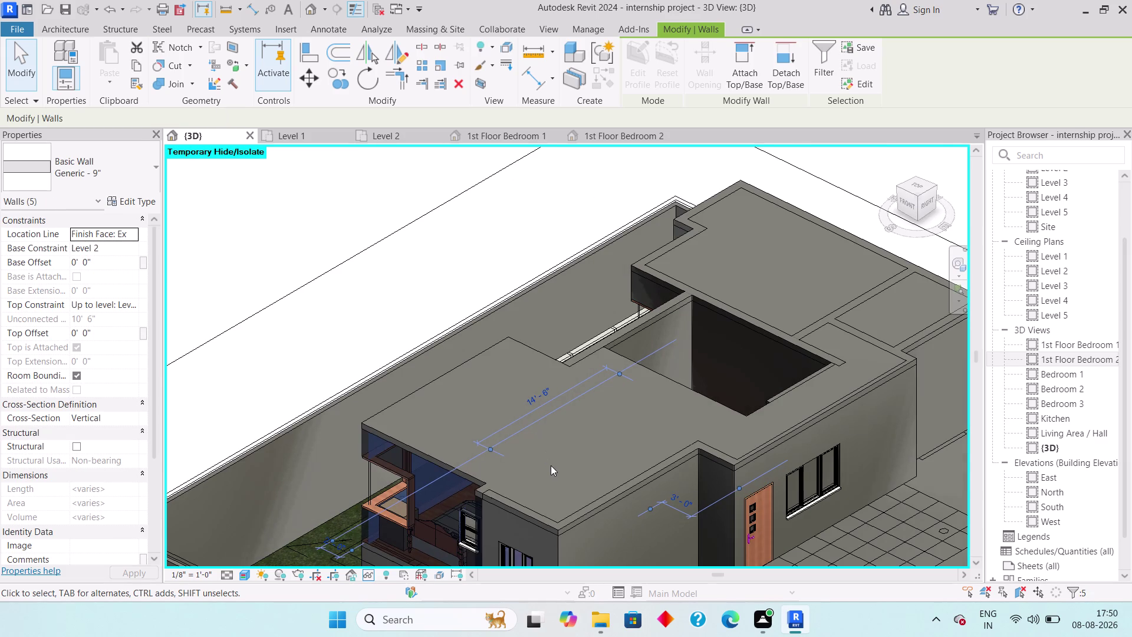
scroll(up, 3)
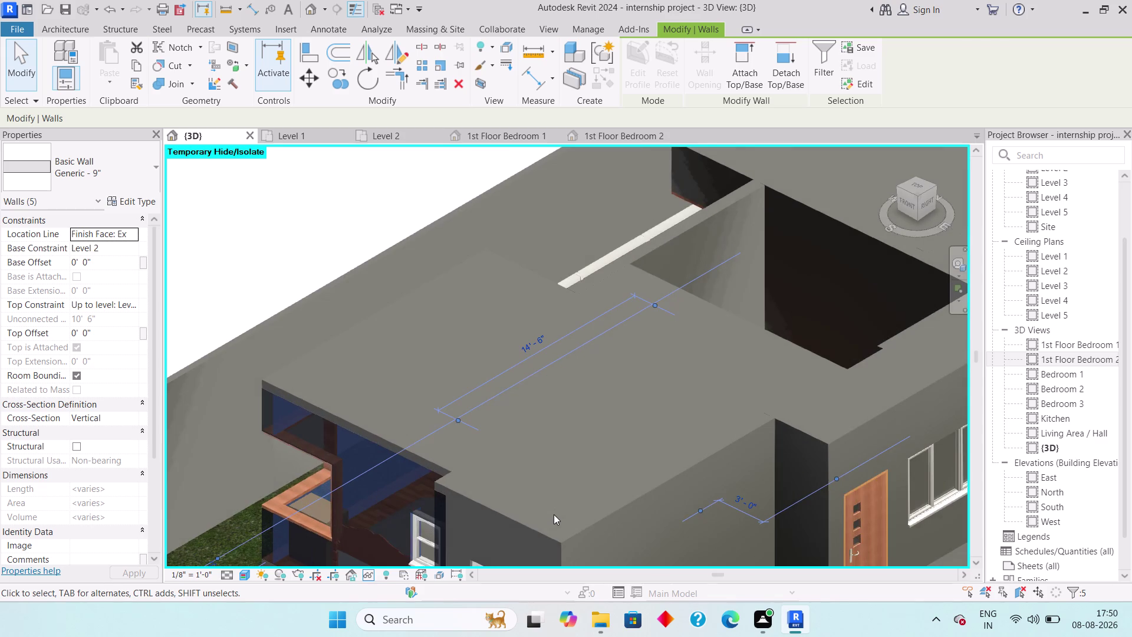
middle_drag(552, 506, 550, 443)
key(Escape)
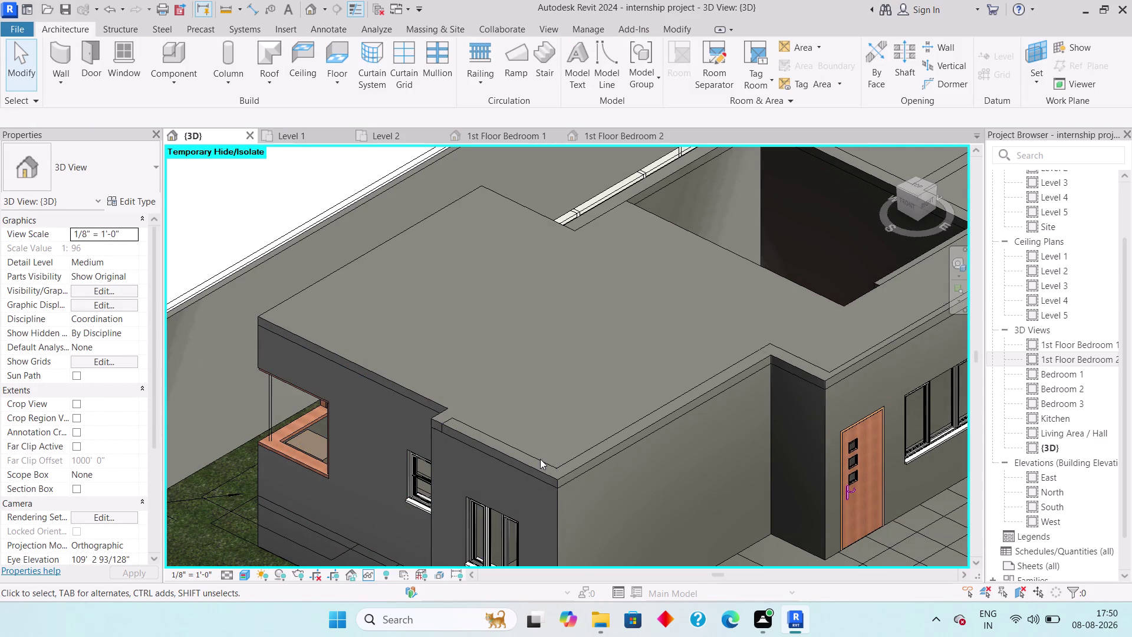
Try selecting a wall under the slab edge, cycling picks with the grave key, then clear it.
click(540, 459)
click(596, 453)
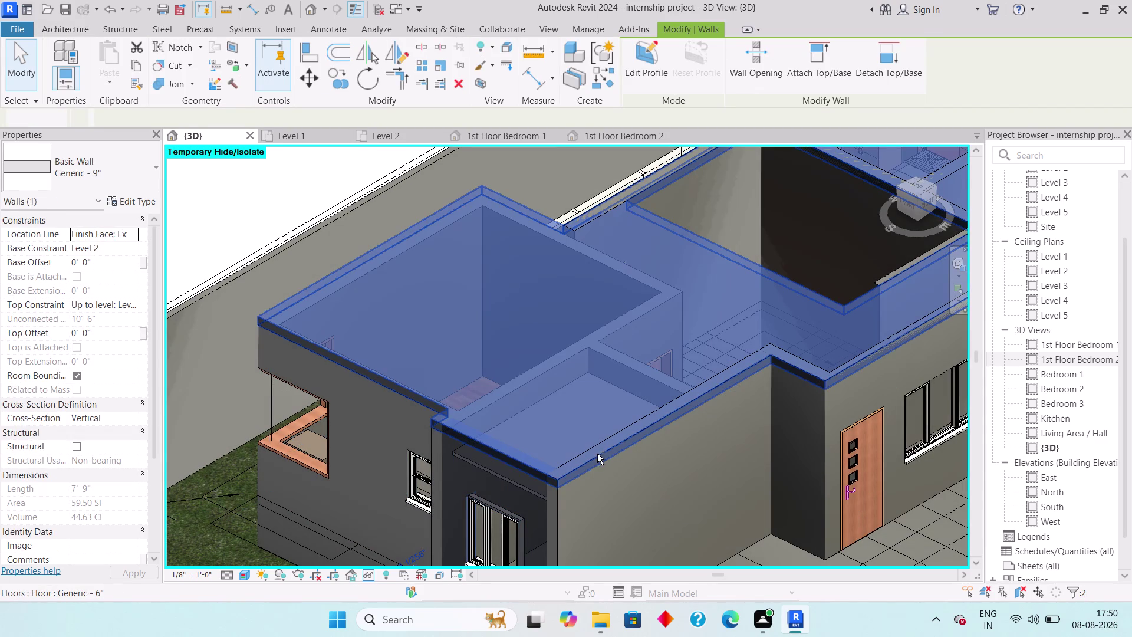
key(grave)
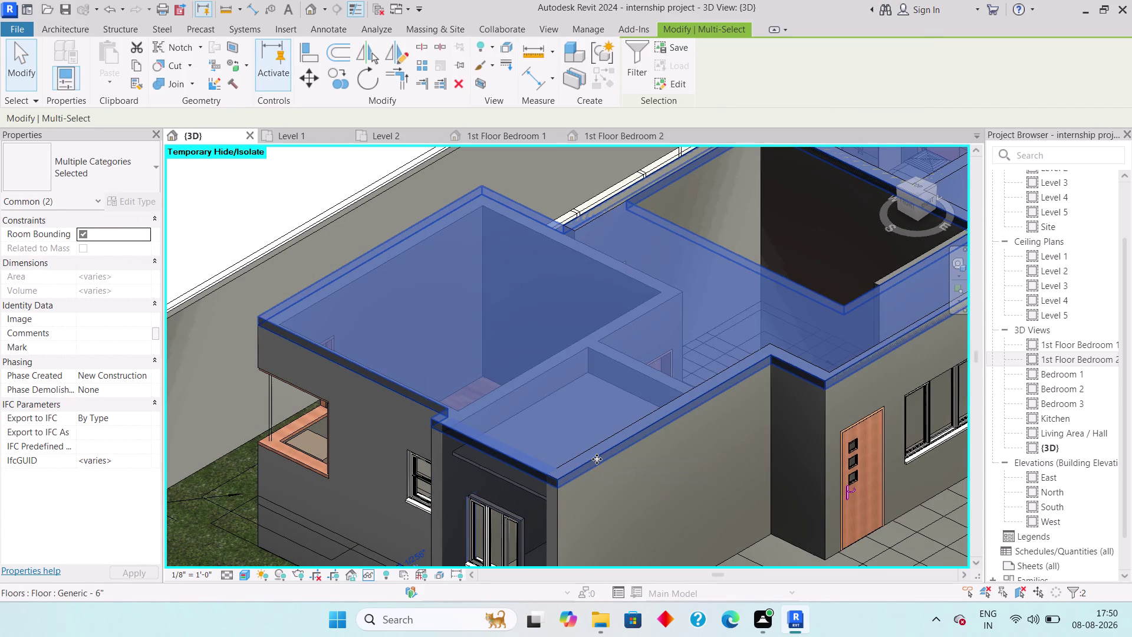
key(Escape)
key(Escape)
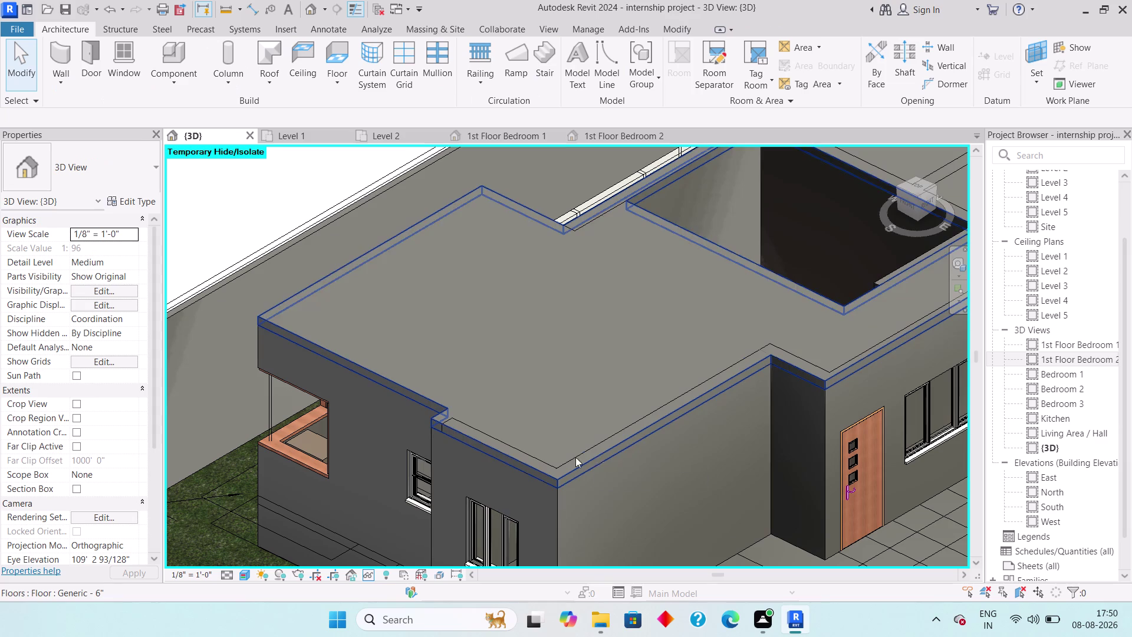
key(grave)
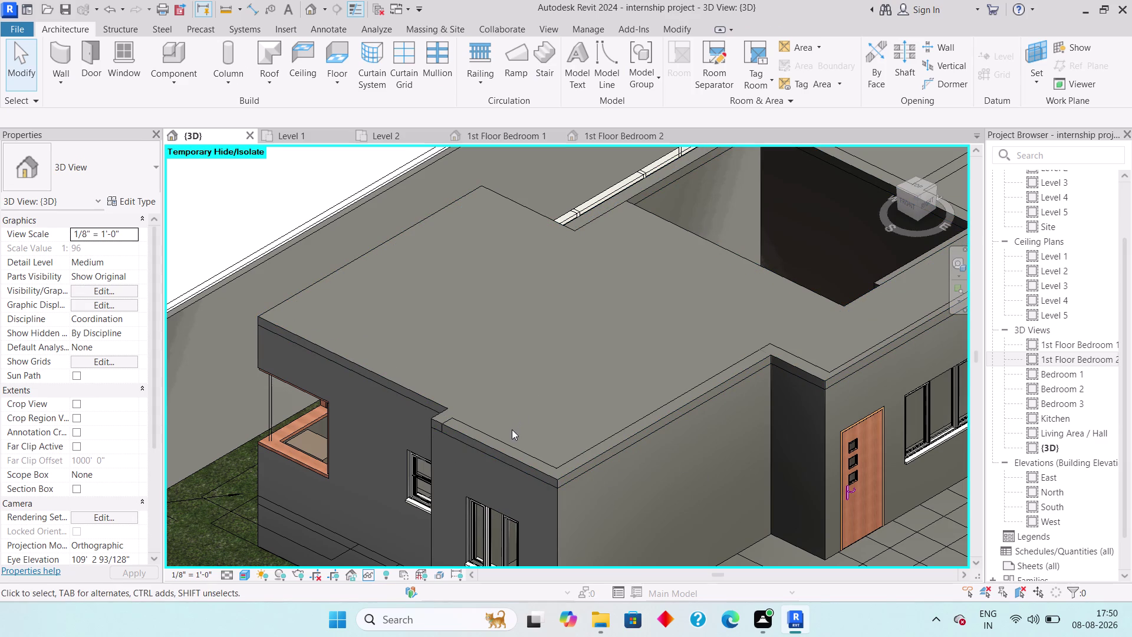
key(Escape)
click(505, 446)
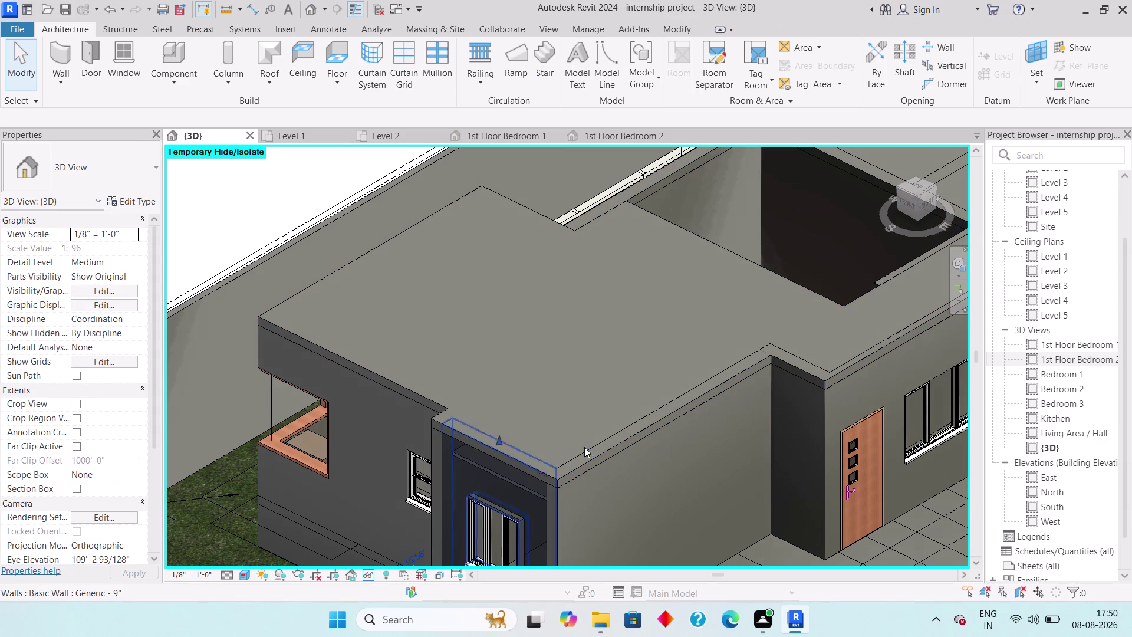
Select upper-storey walls along the slab edge and roof opening, then clear the selection.
click(599, 438)
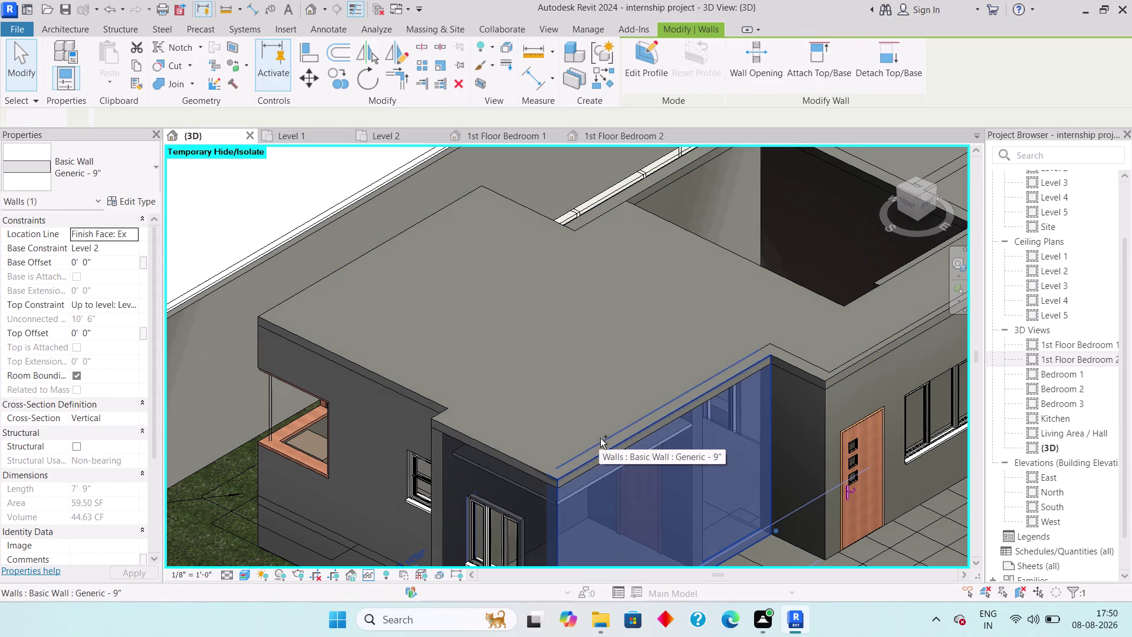
click(815, 363)
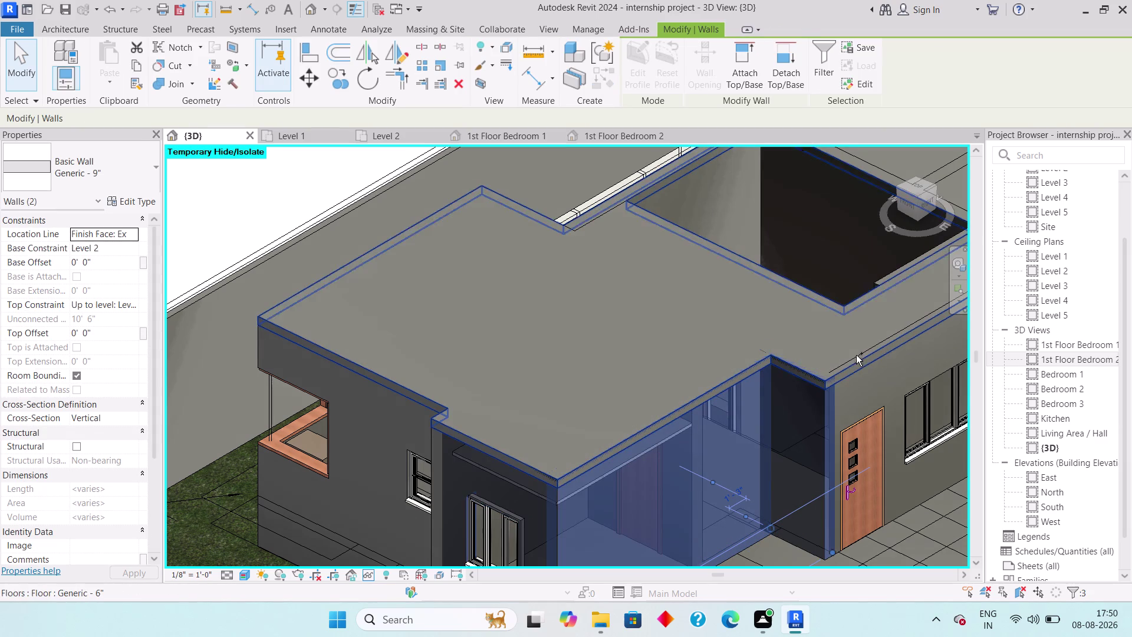
click(856, 353)
middle_drag(856, 357, 599, 525)
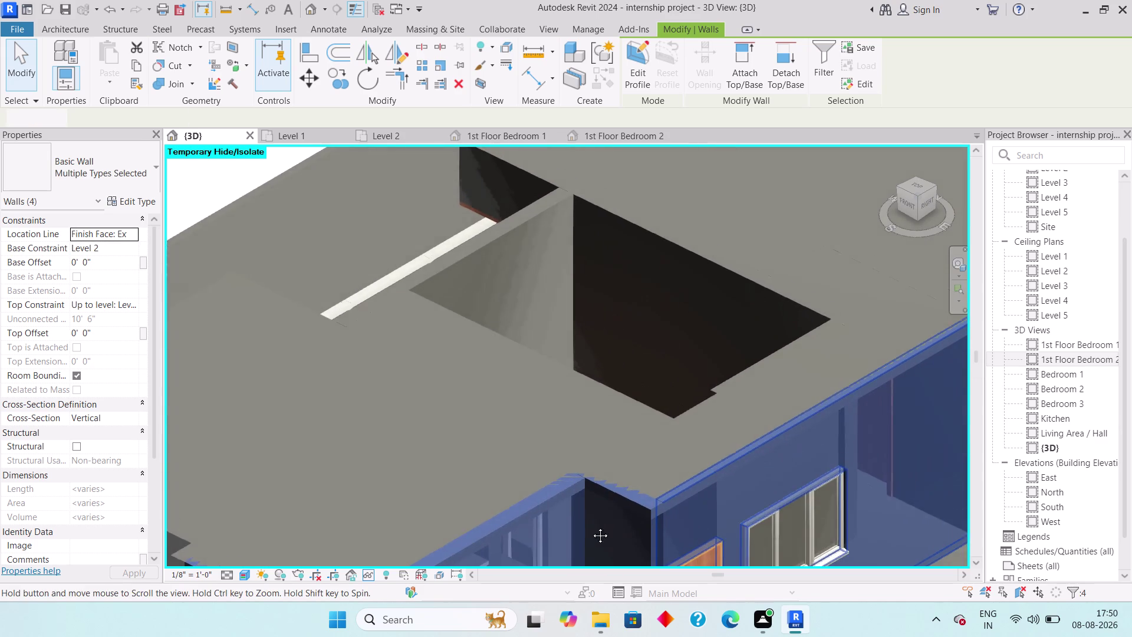
middle_drag(600, 525, 587, 519)
middle_drag(770, 374, 474, 510)
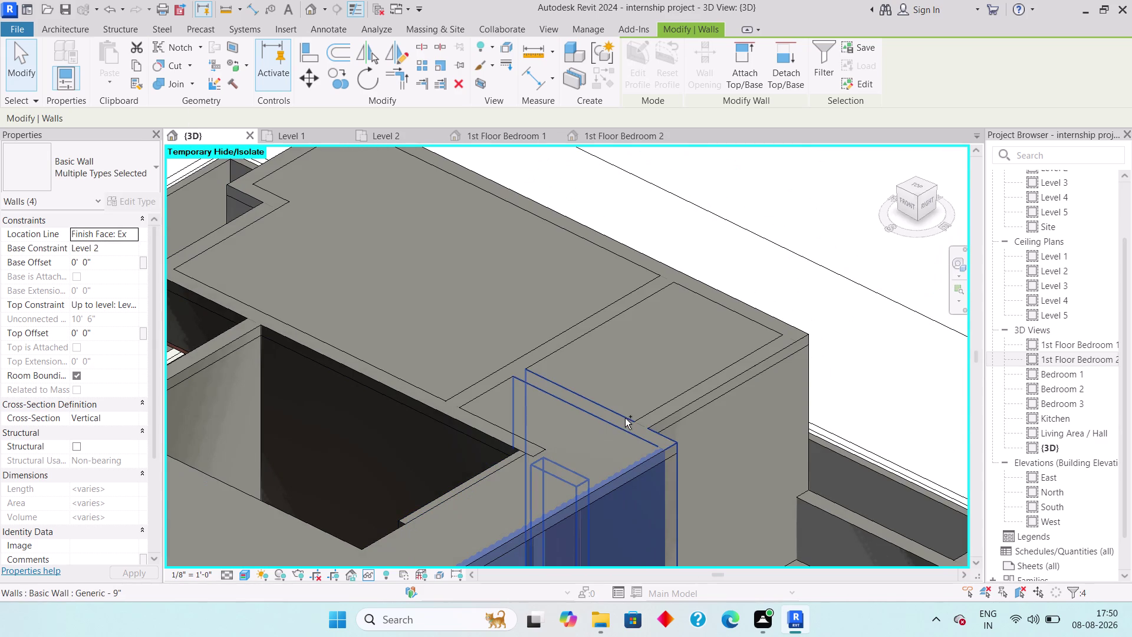
click(625, 418)
click(654, 409)
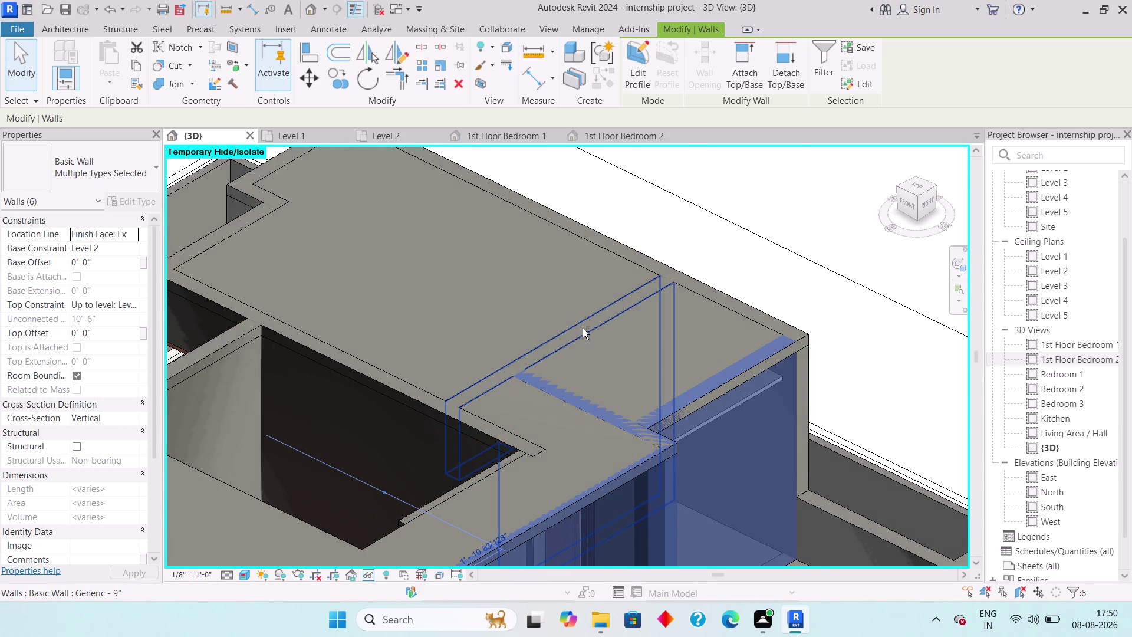
click(582, 328)
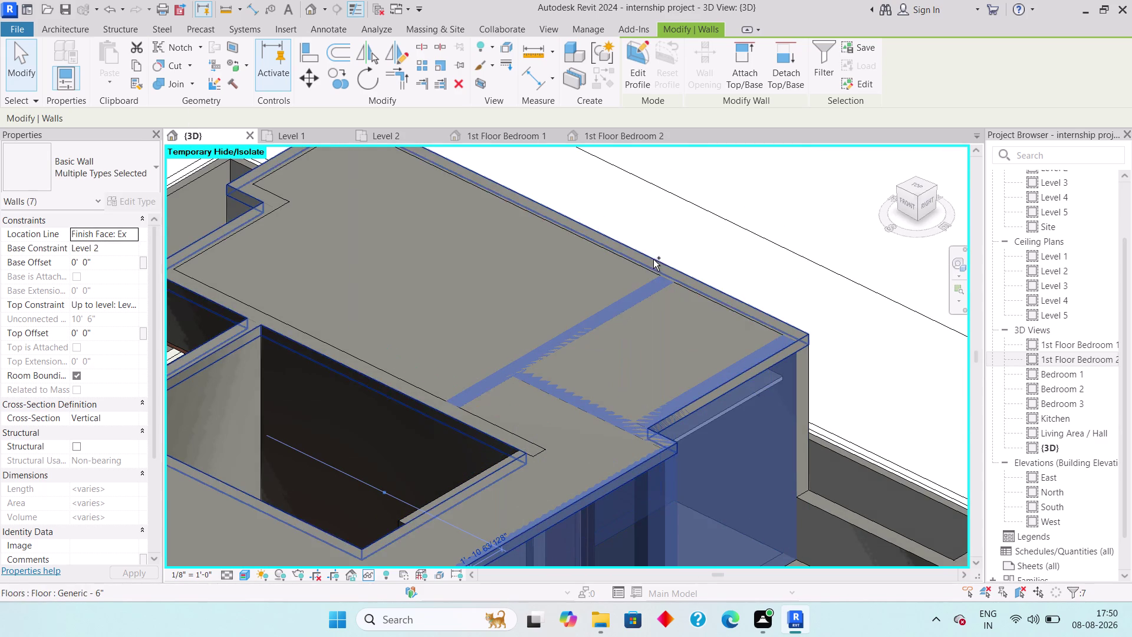
click(652, 251)
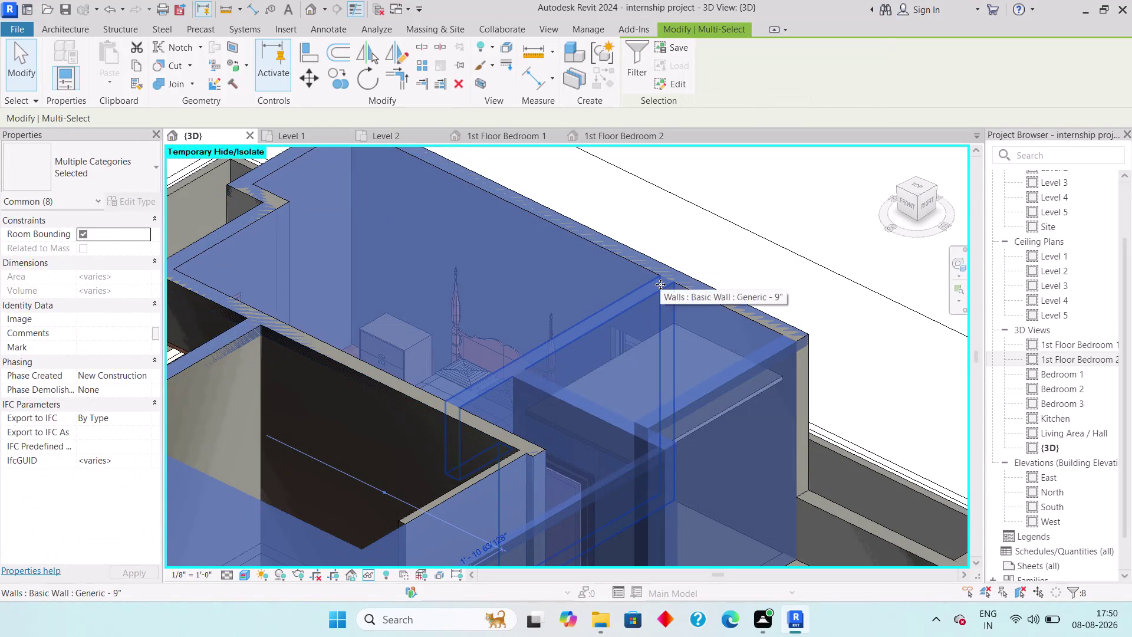
key(Escape)
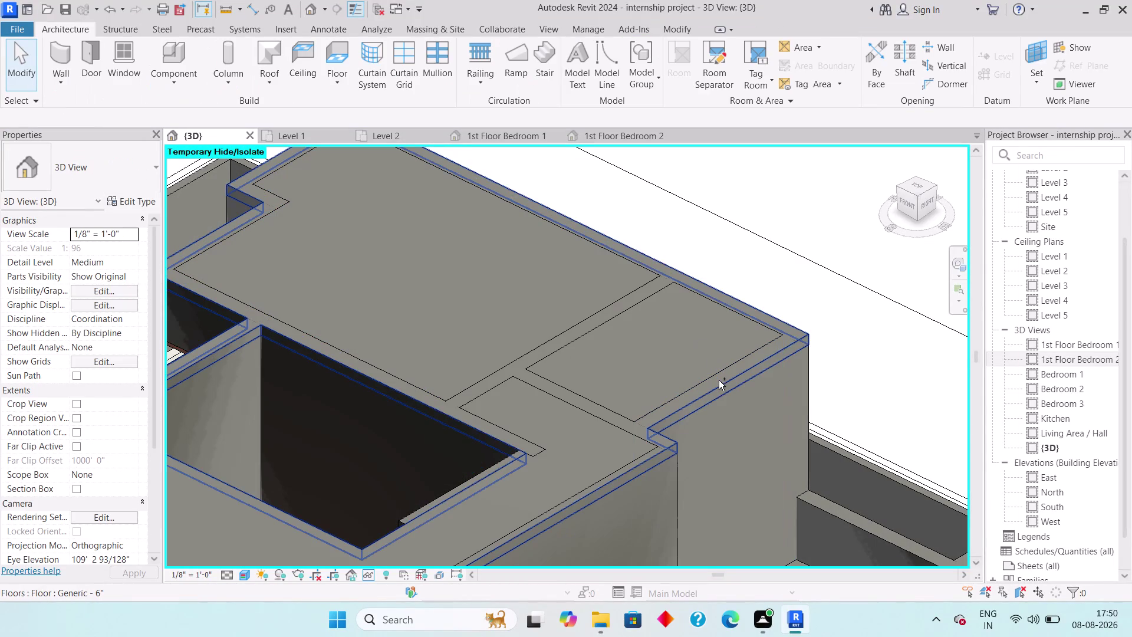
Attach the tops of three more walls under the slab edge to the floor slab.
click(712, 372)
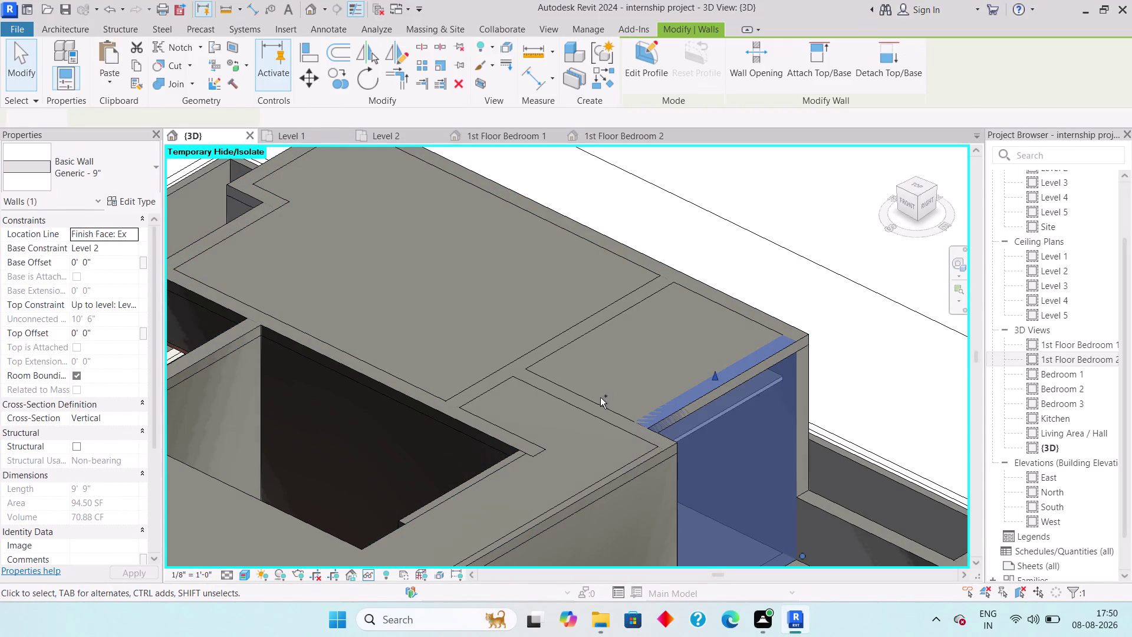
click(600, 398)
click(573, 335)
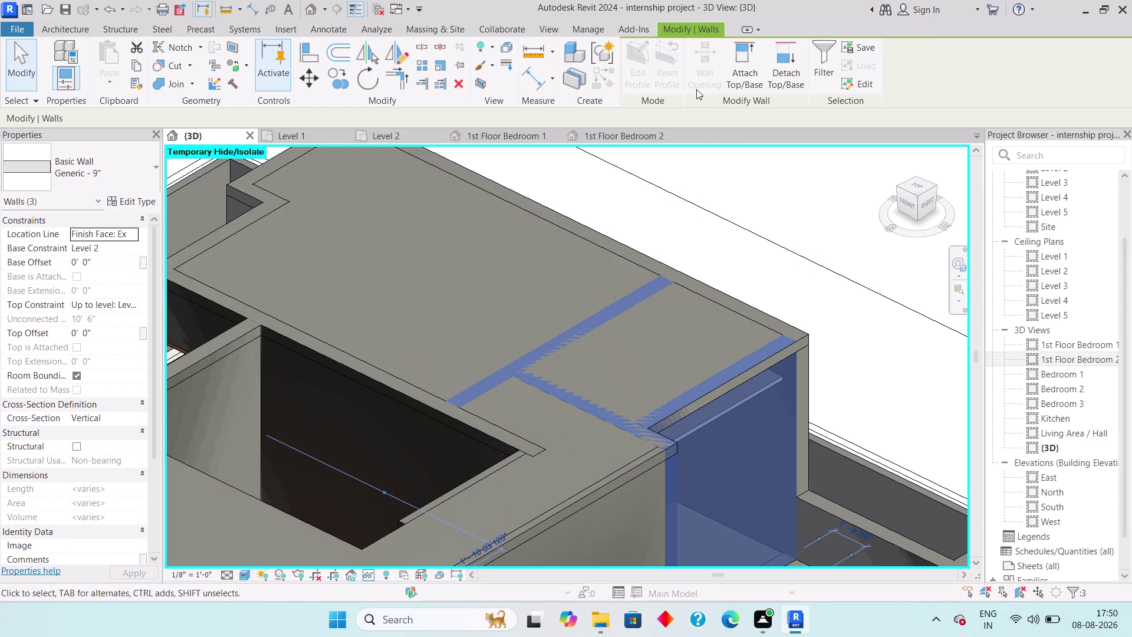
click(755, 72)
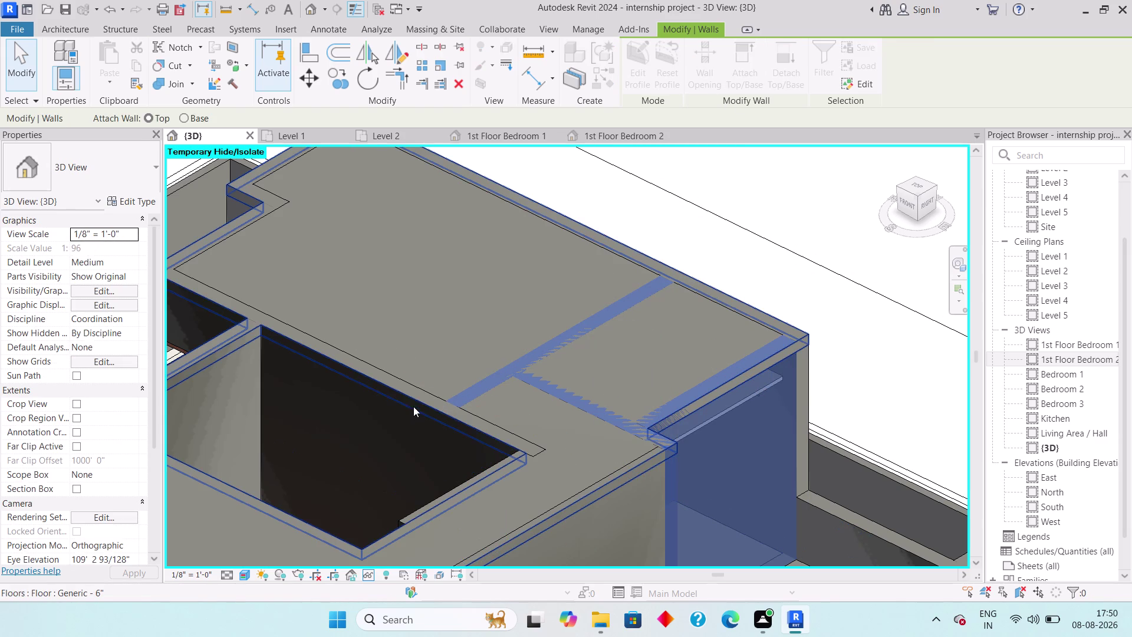
click(414, 395)
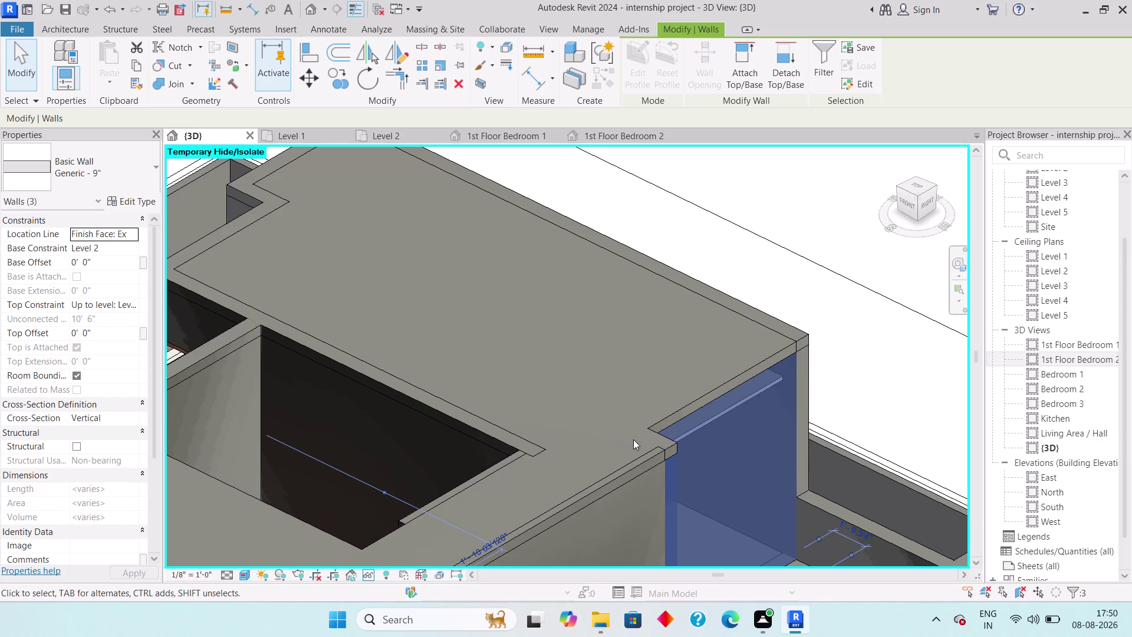
key(Escape)
scroll(down, 3)
Pan to the windowed wall, select it with the slab, then clear the selection.
middle_drag(655, 477, 801, 400)
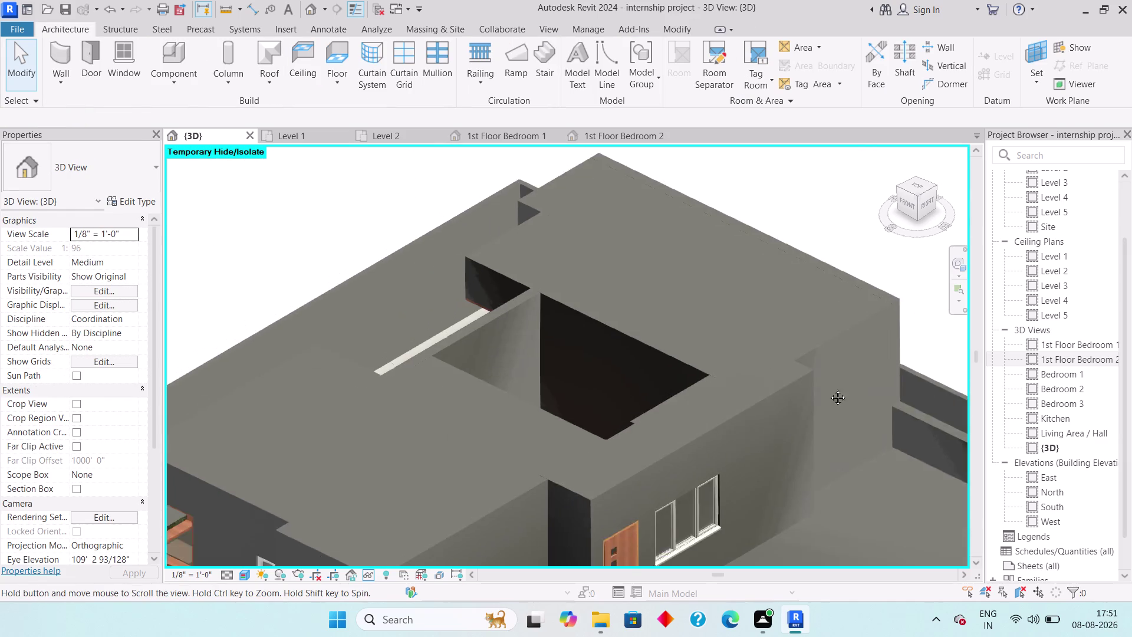
middle_drag(801, 399, 884, 353)
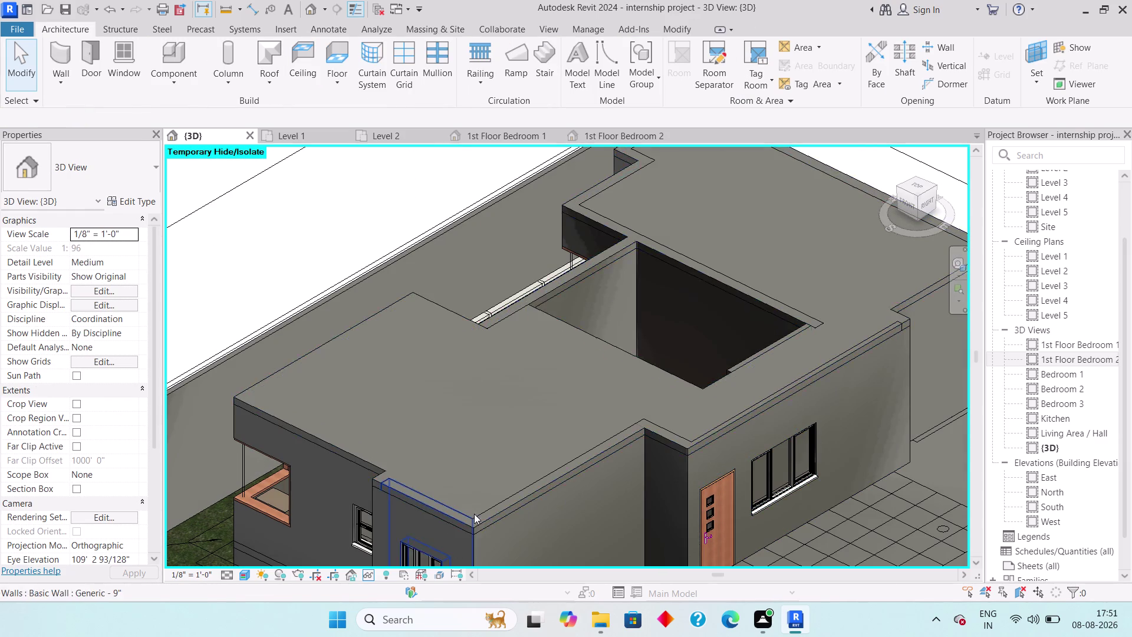
middle_drag(474, 514, 778, 431)
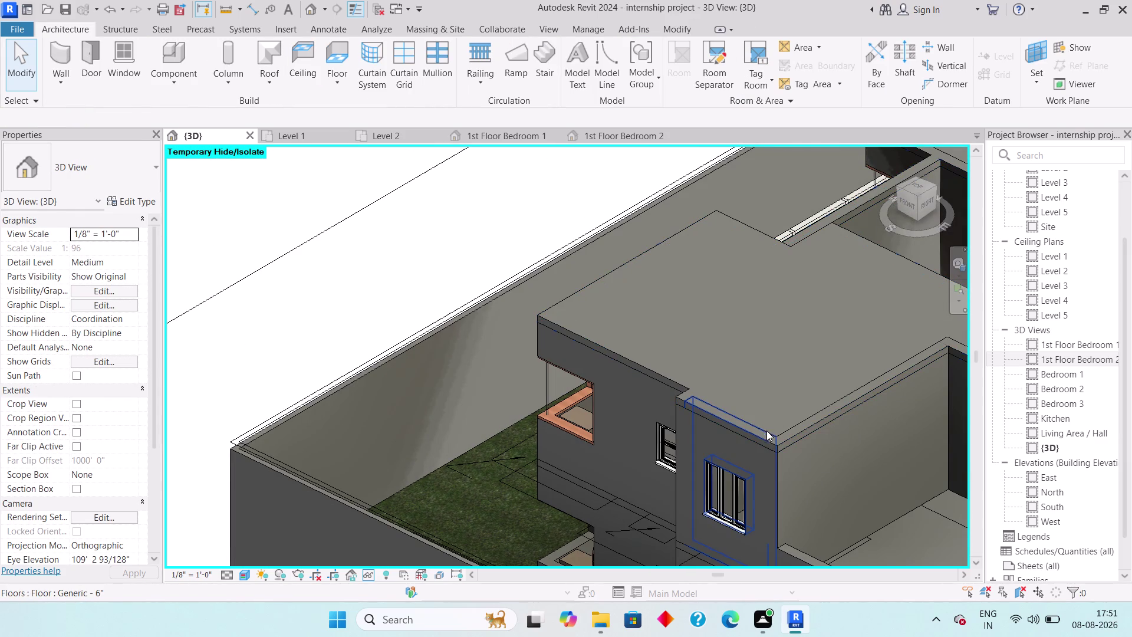
click(765, 427)
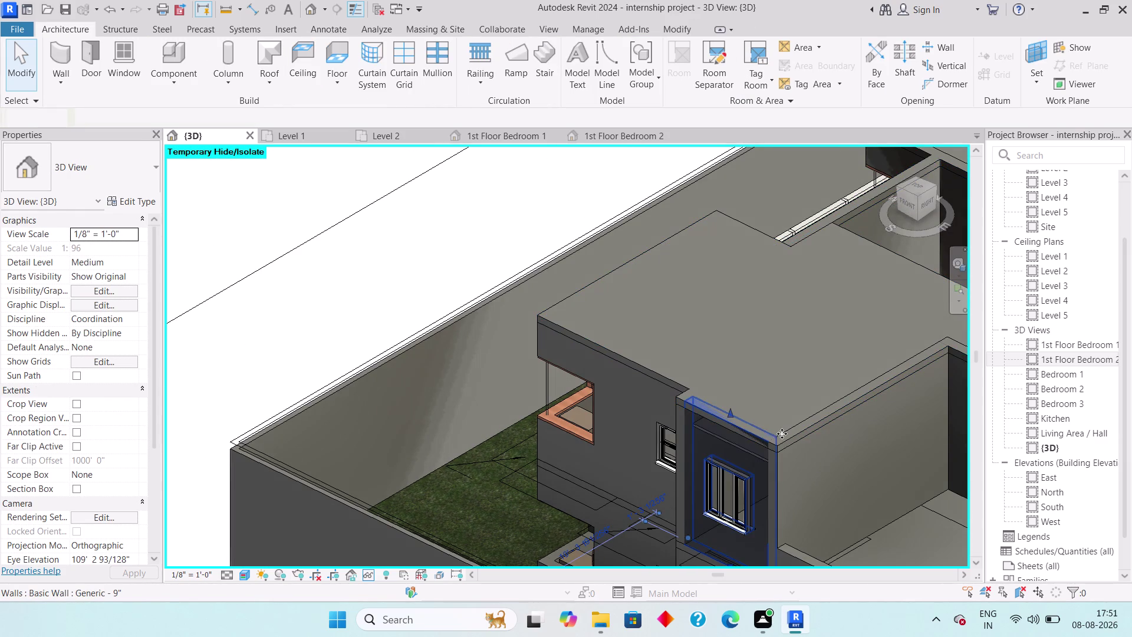
click(813, 427)
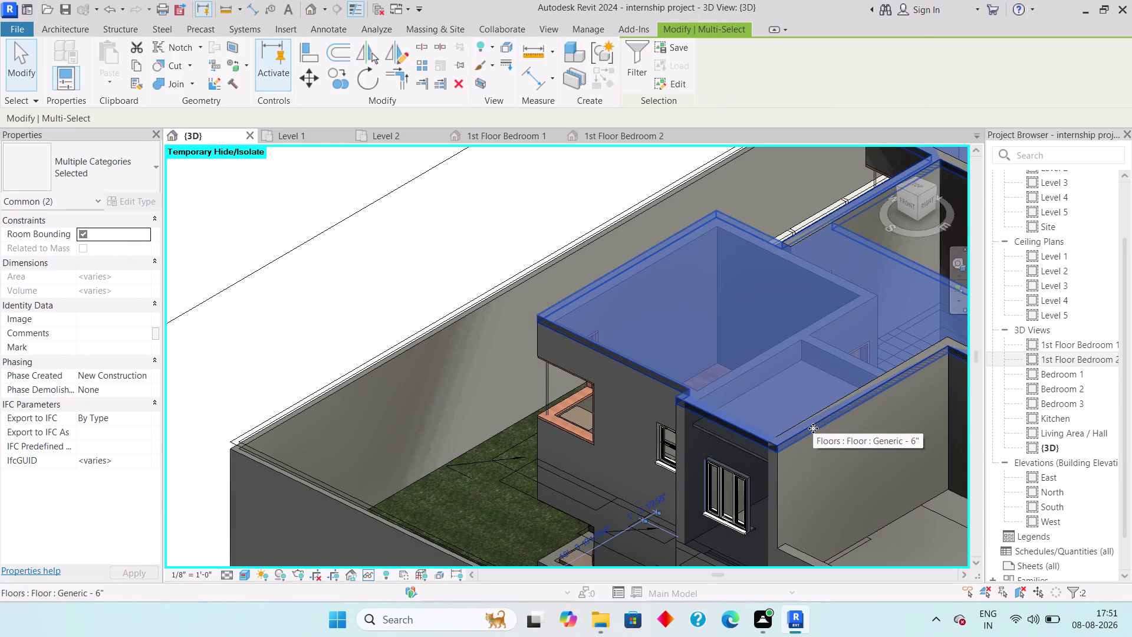
key(Escape)
key(Escape)
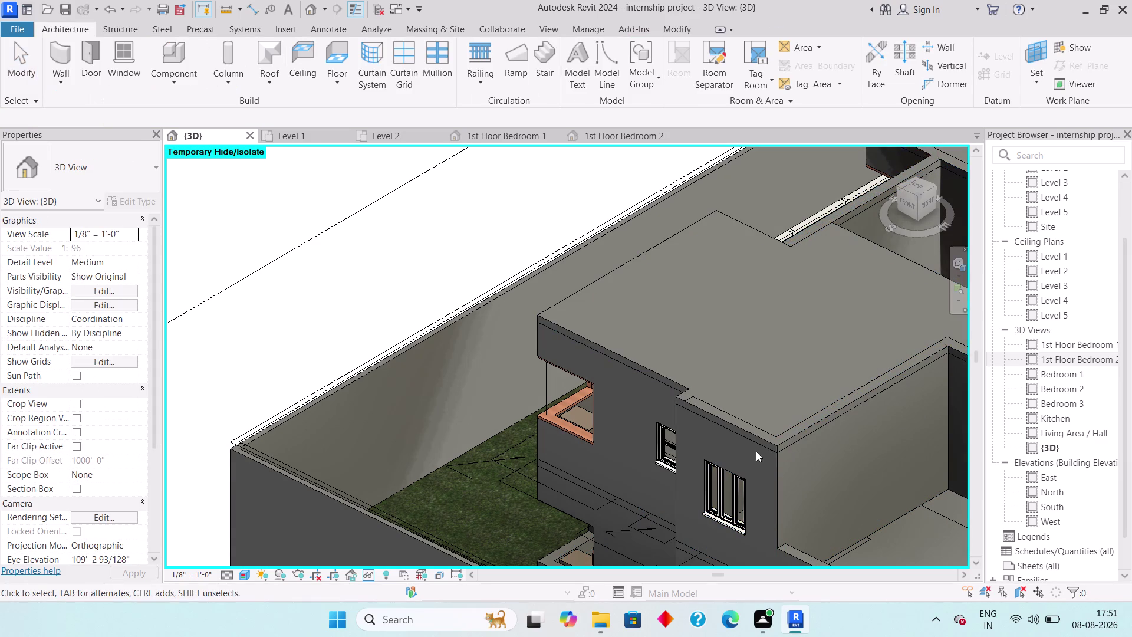
Attach the tops of the right-corner and roof-opening walls to the slab above.
click(777, 455)
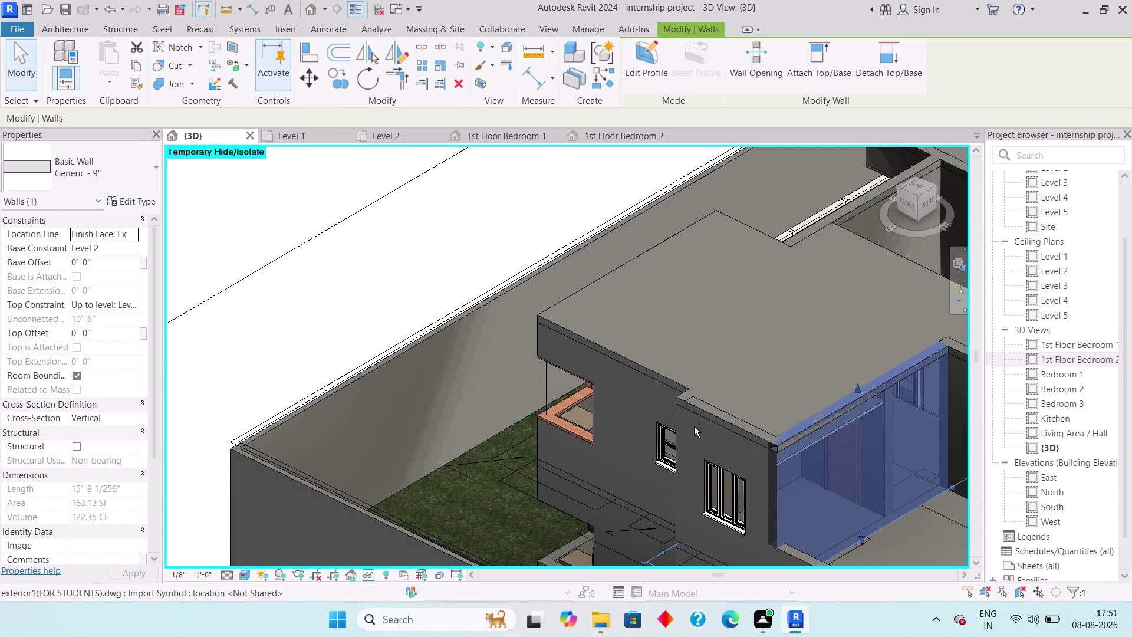
click(715, 403)
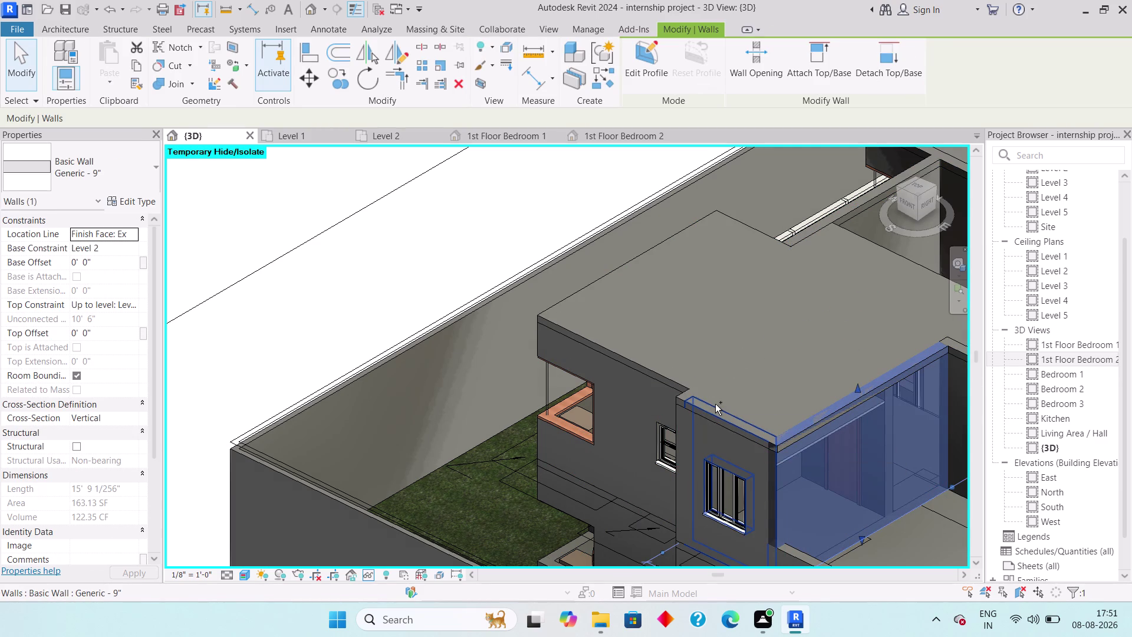
middle_drag(817, 395, 499, 397)
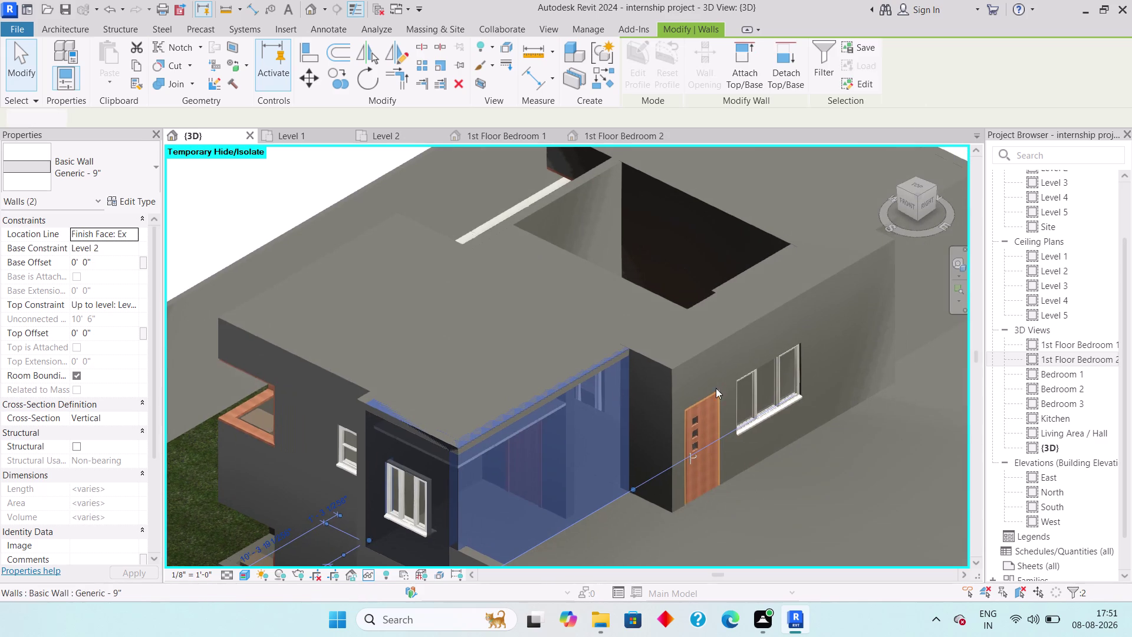
scroll(up, 3)
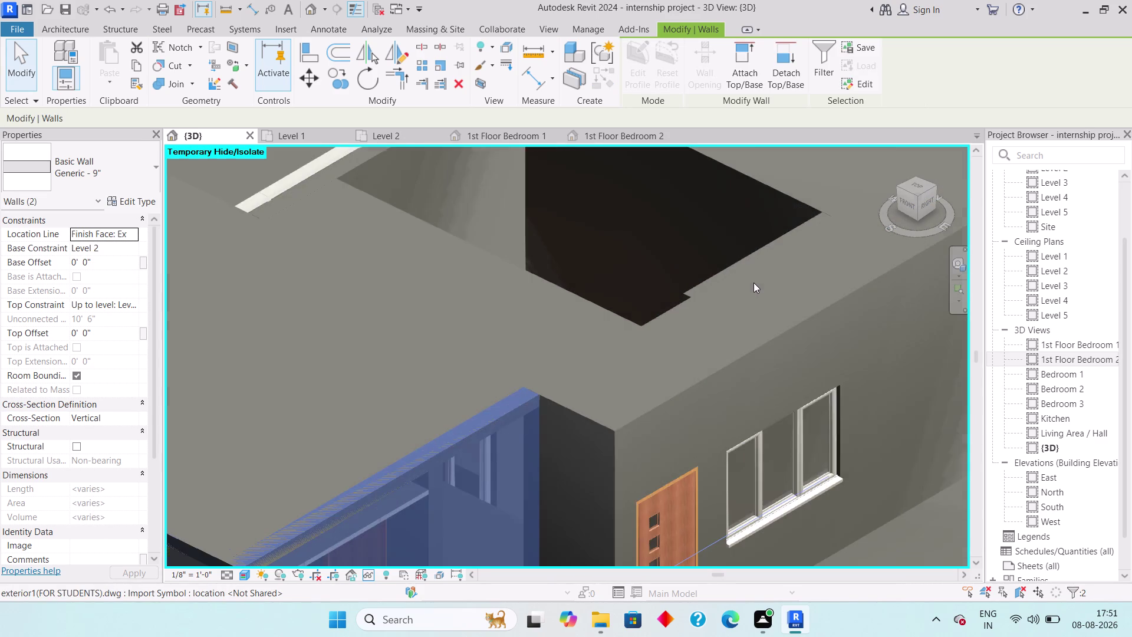
middle_drag(761, 265, 676, 420)
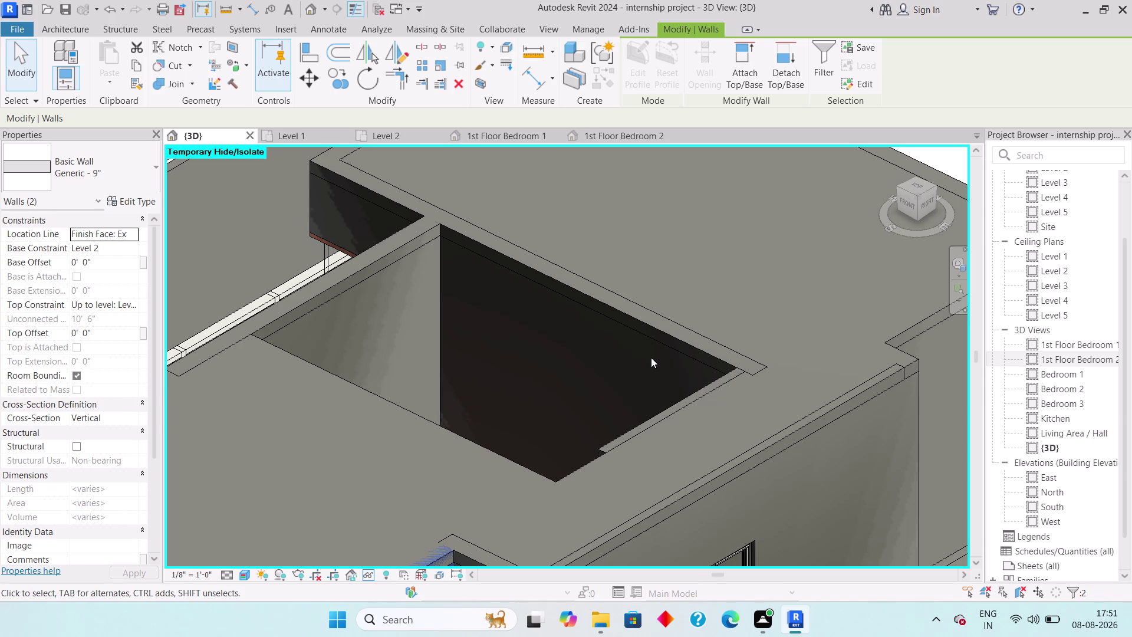
click(665, 323)
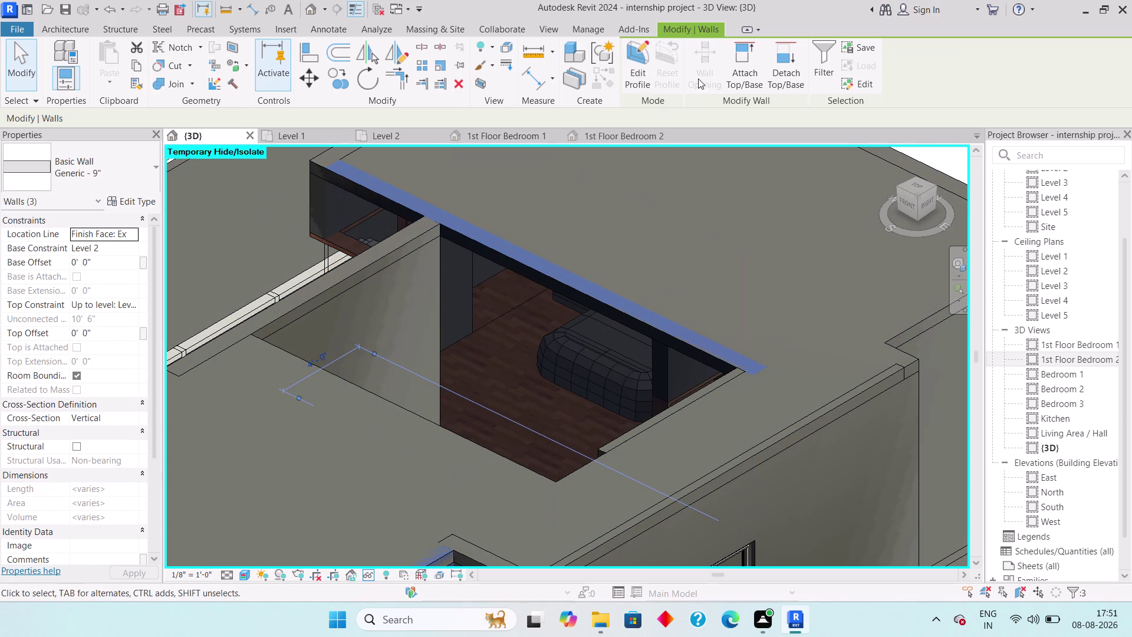
click(744, 73)
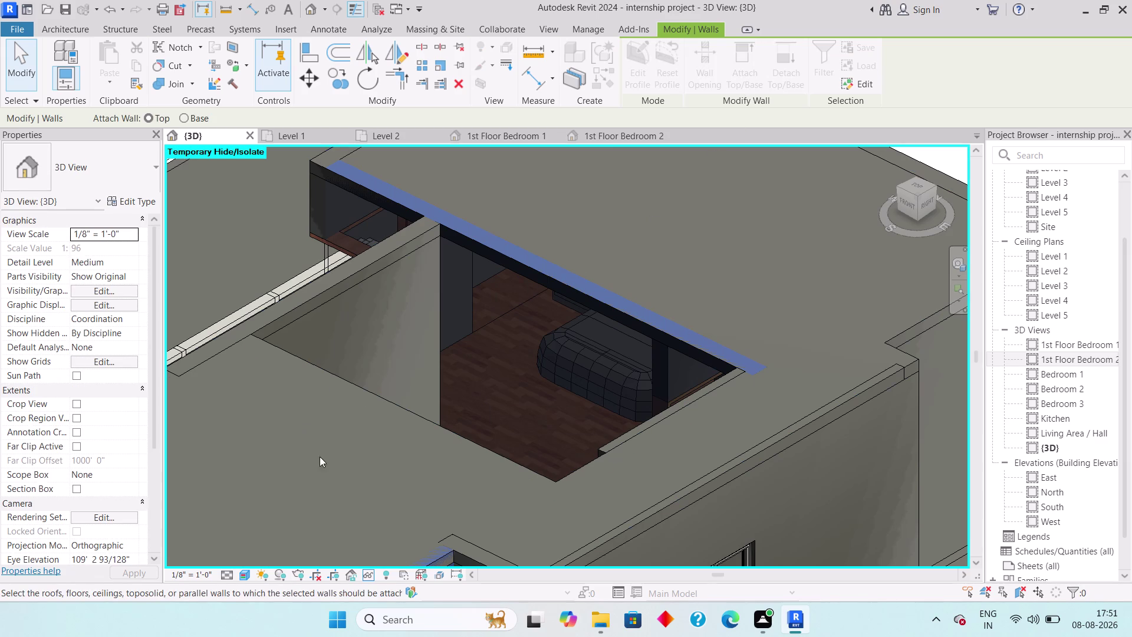
middle_drag(321, 444, 432, 276)
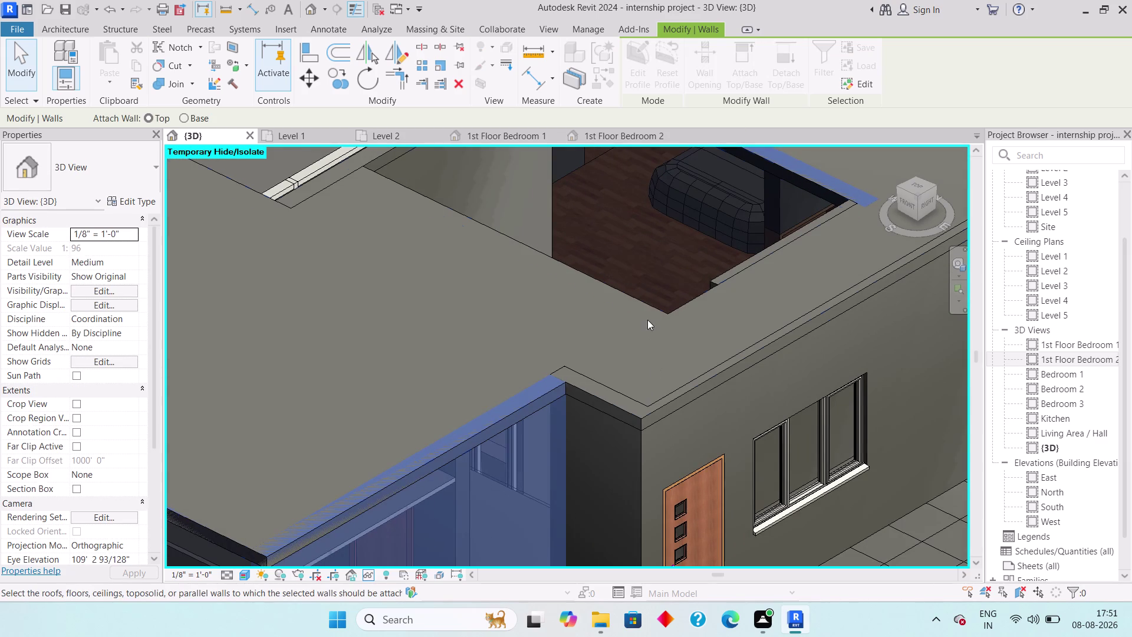
middle_drag(624, 297, 1050, 331)
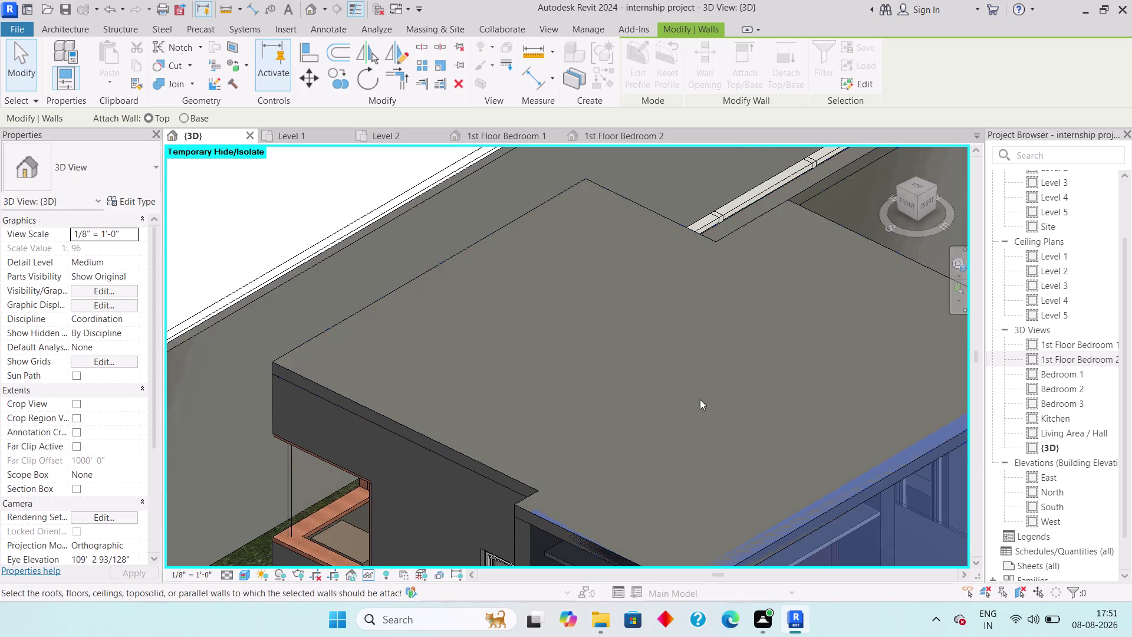
click(496, 467)
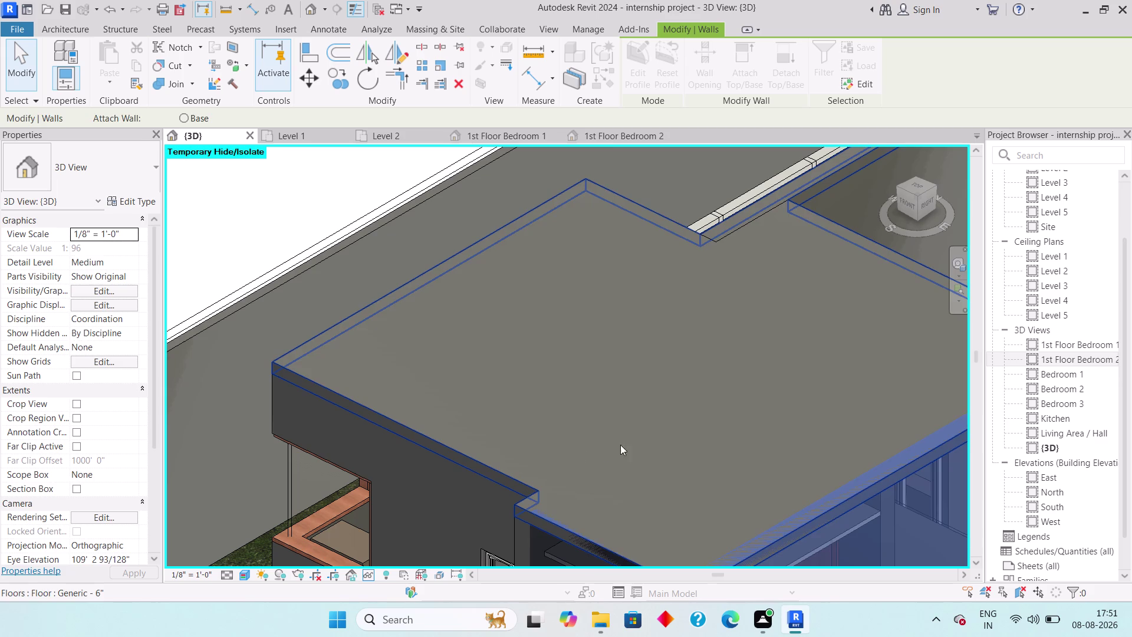
Attach the top of the short wall beside the bedroom door to the slab above.
middle_drag(718, 419, 435, 311)
key(Escape)
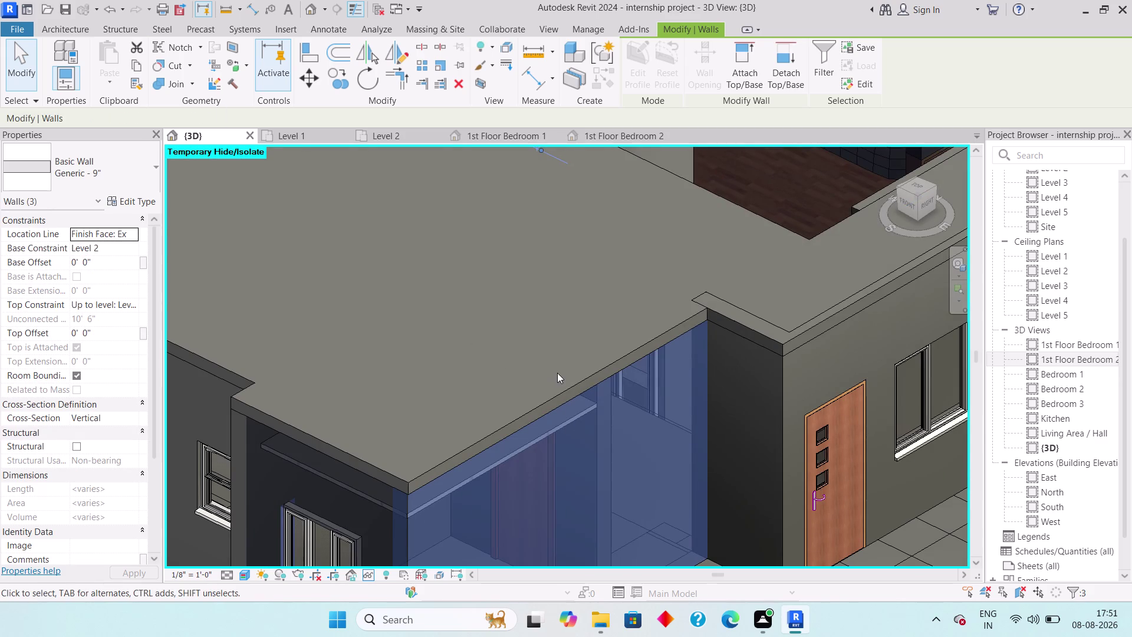
middle_drag(717, 405, 358, 409)
scroll(down, 3)
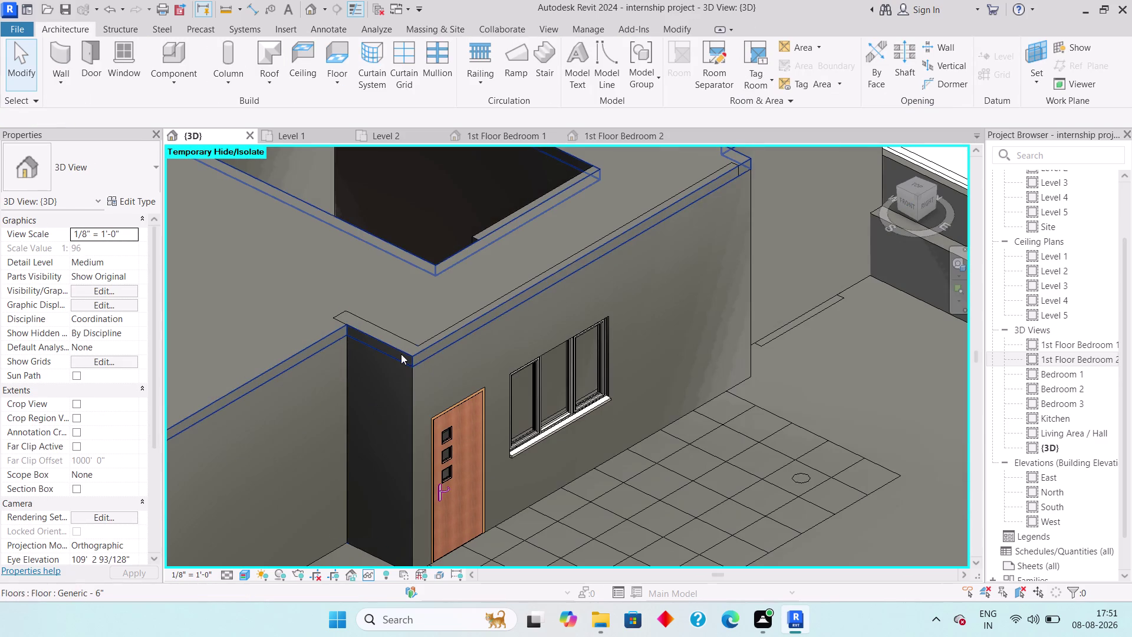
click(401, 332)
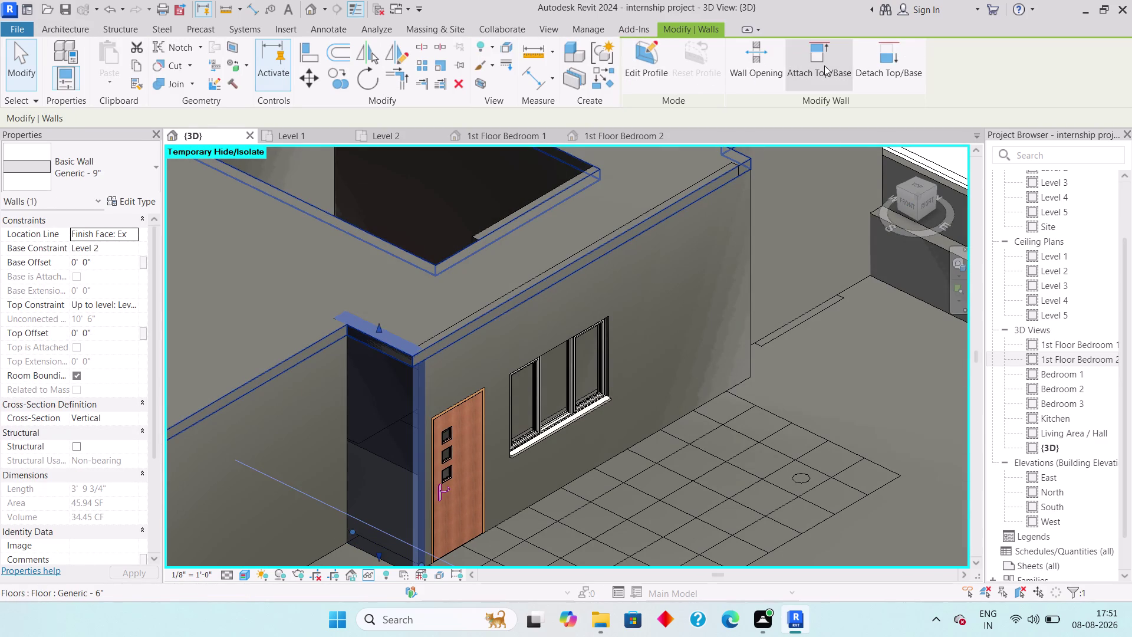
click(825, 65)
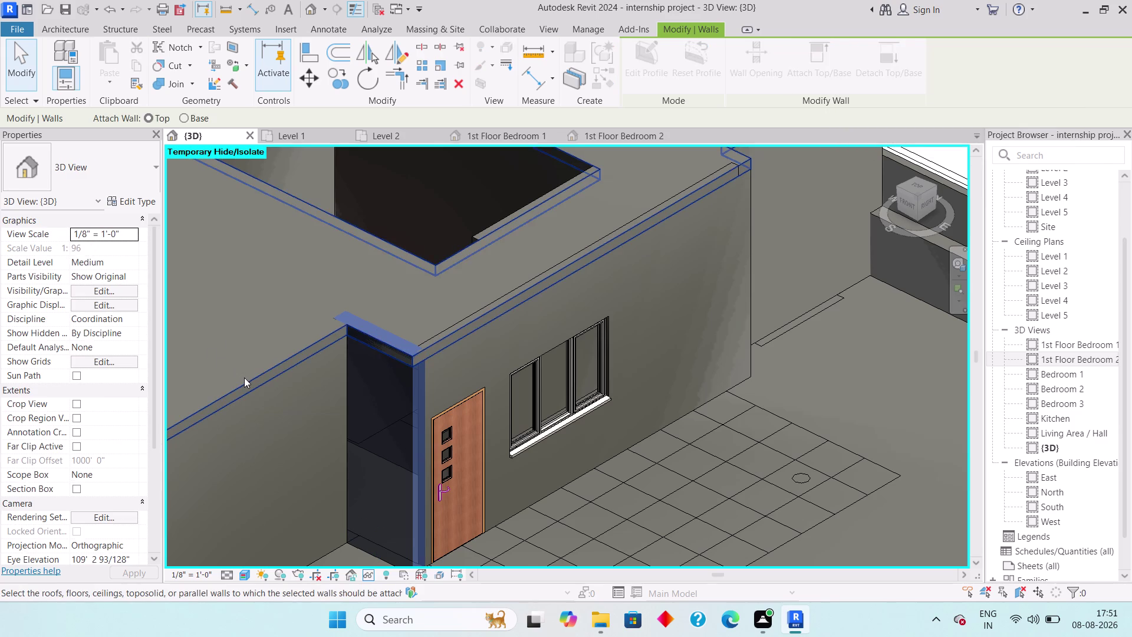
click(244, 377)
key(Escape)
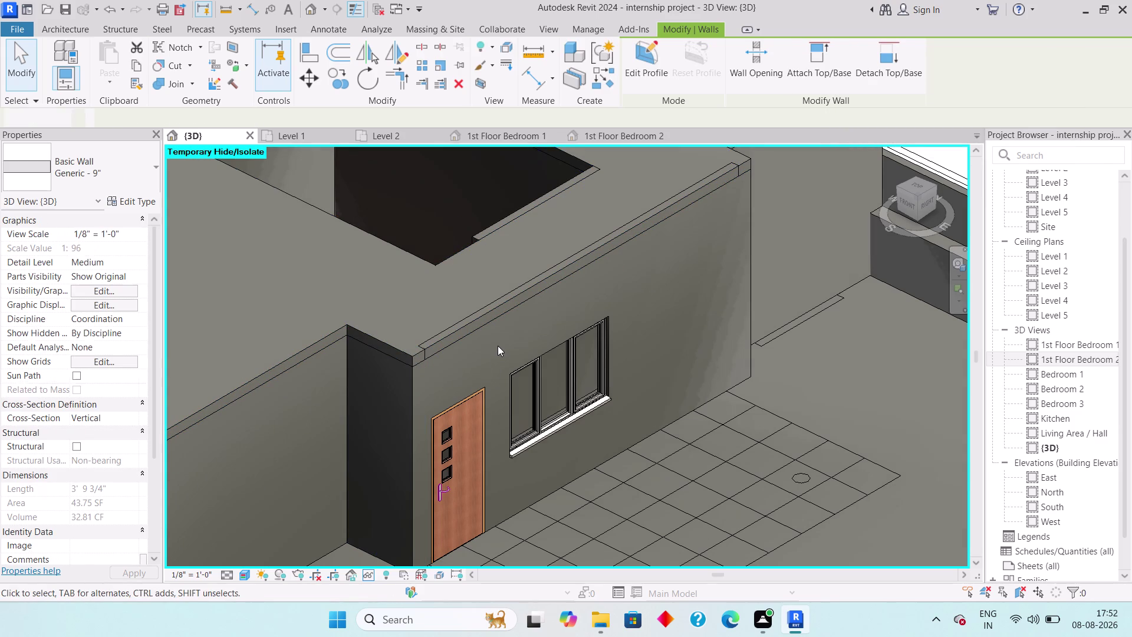
middle_drag(496, 309, 443, 431)
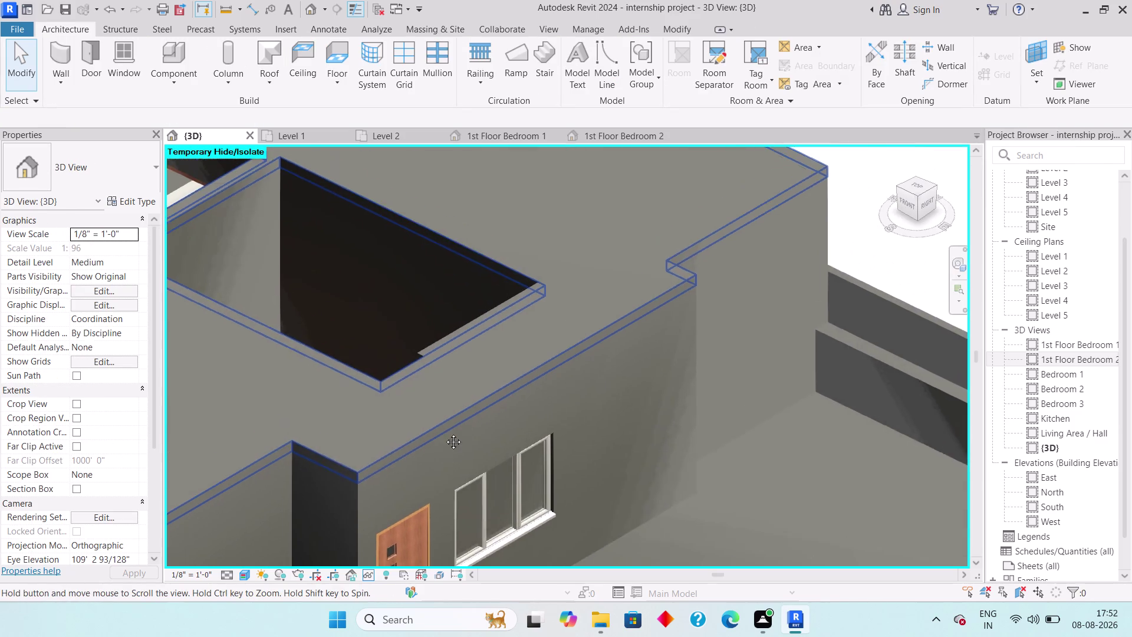
middle_drag(443, 431, 450, 437)
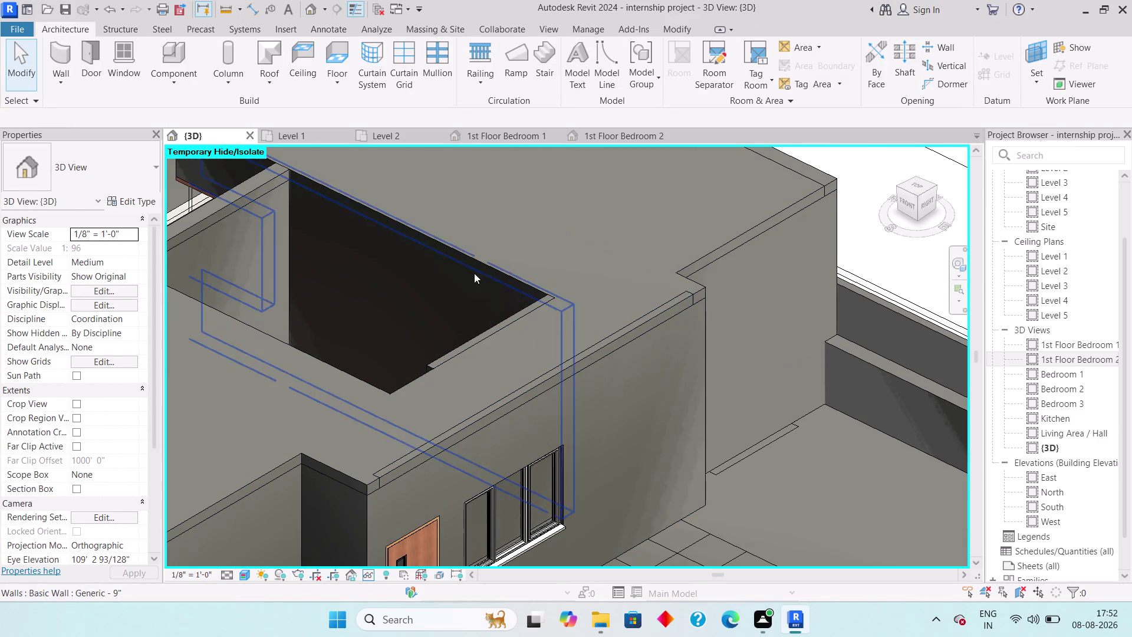
scroll(down, 3)
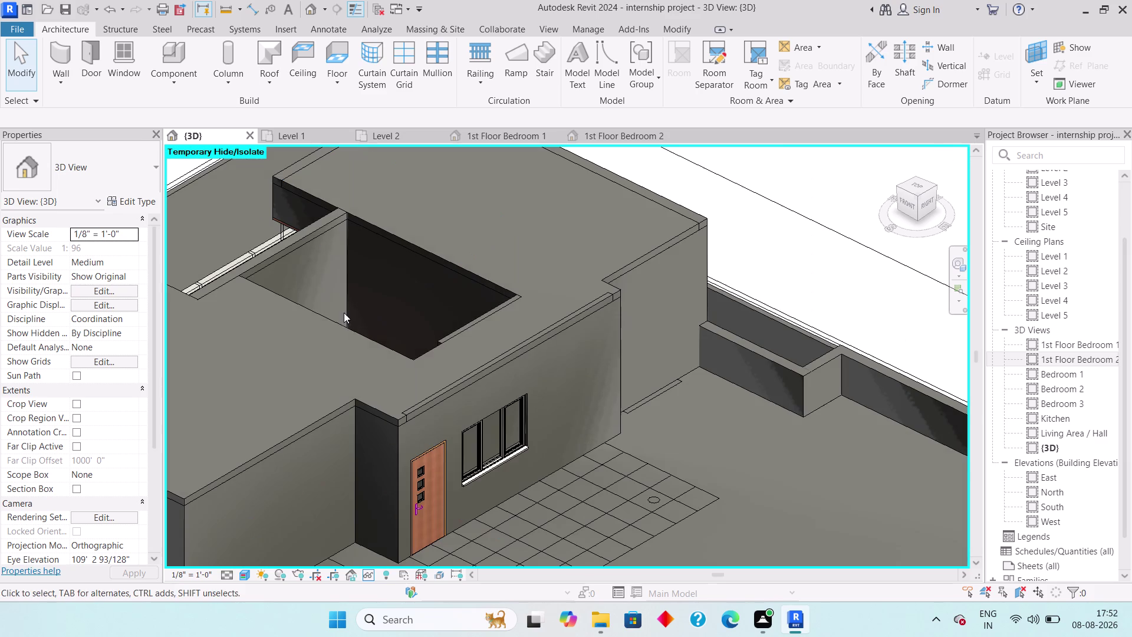
middle_drag(266, 325, 456, 325)
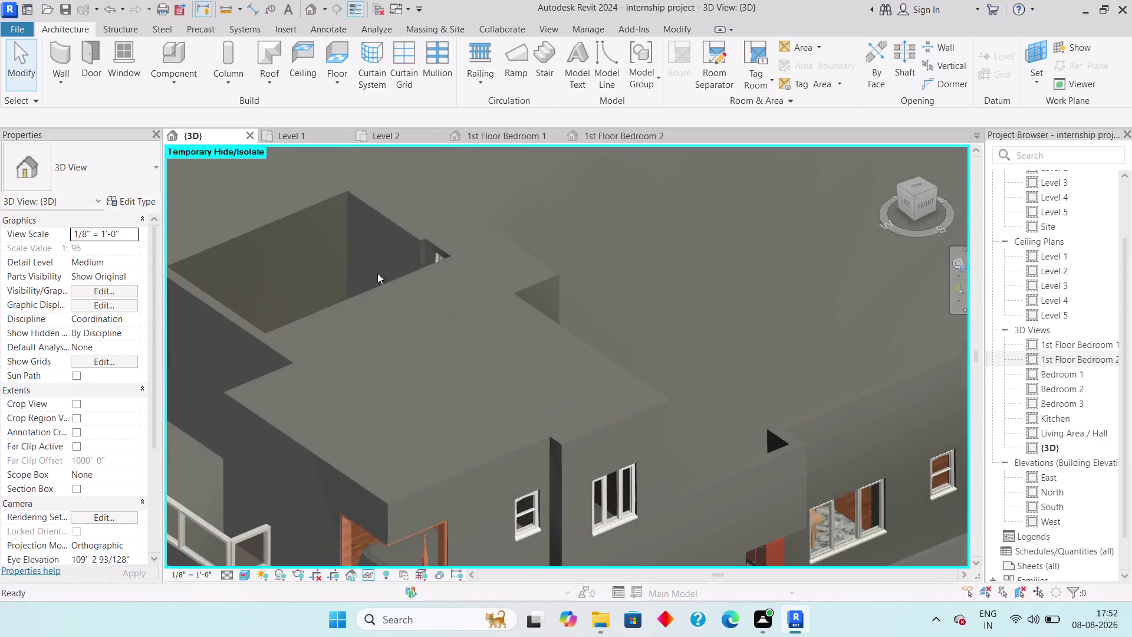
middle_drag(384, 284, 492, 304)
middle_drag(360, 238, 448, 356)
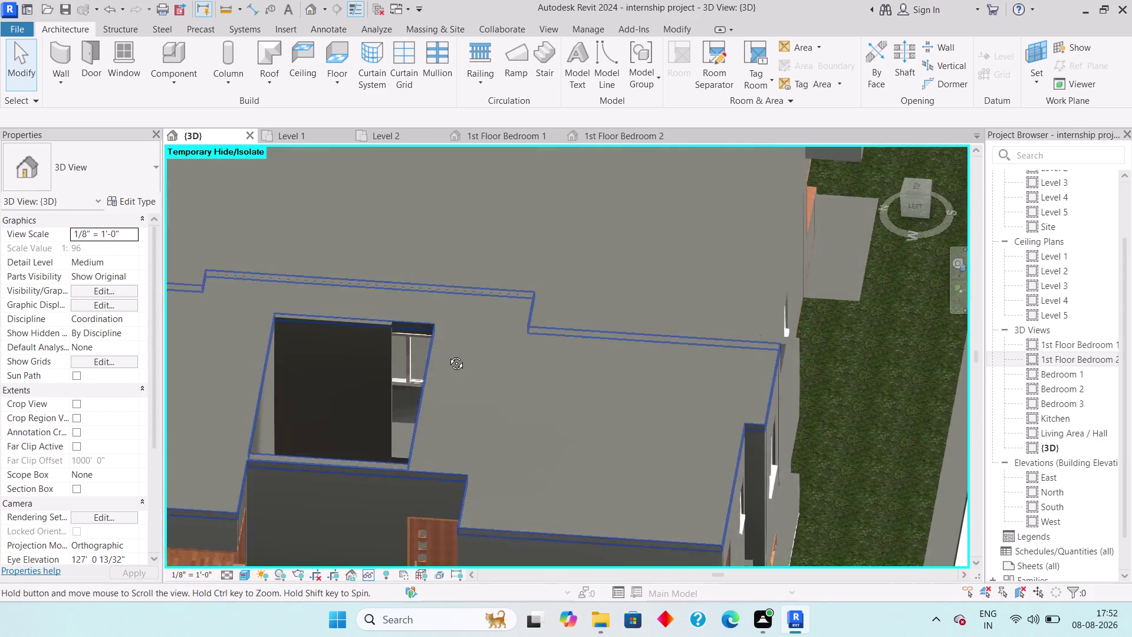
middle_drag(448, 356, 399, 381)
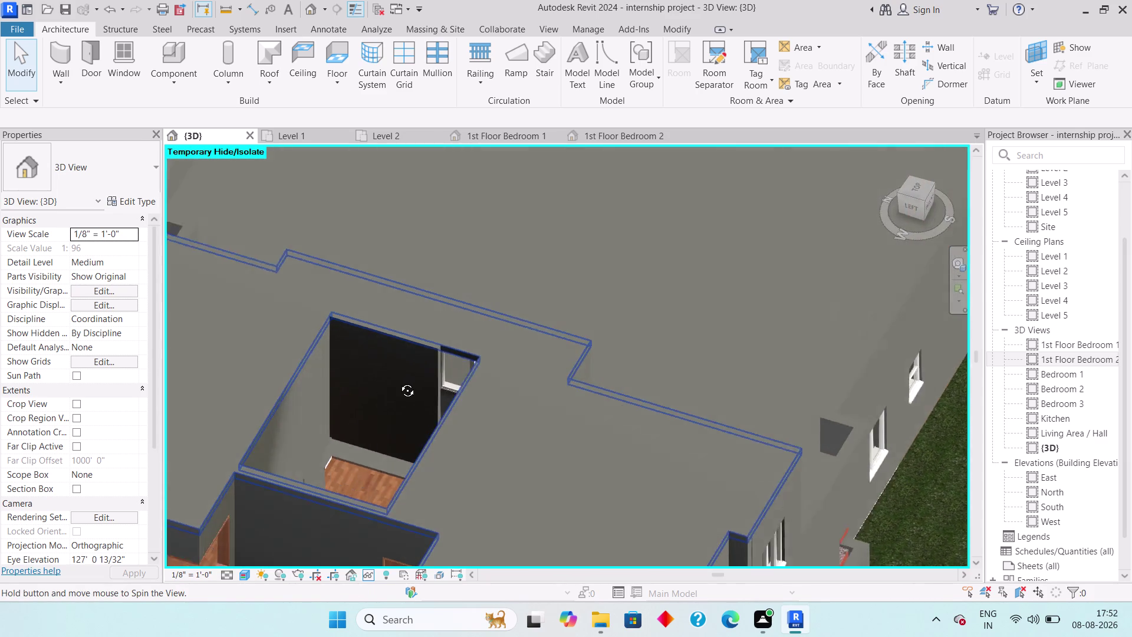
middle_drag(399, 381, 172, 313)
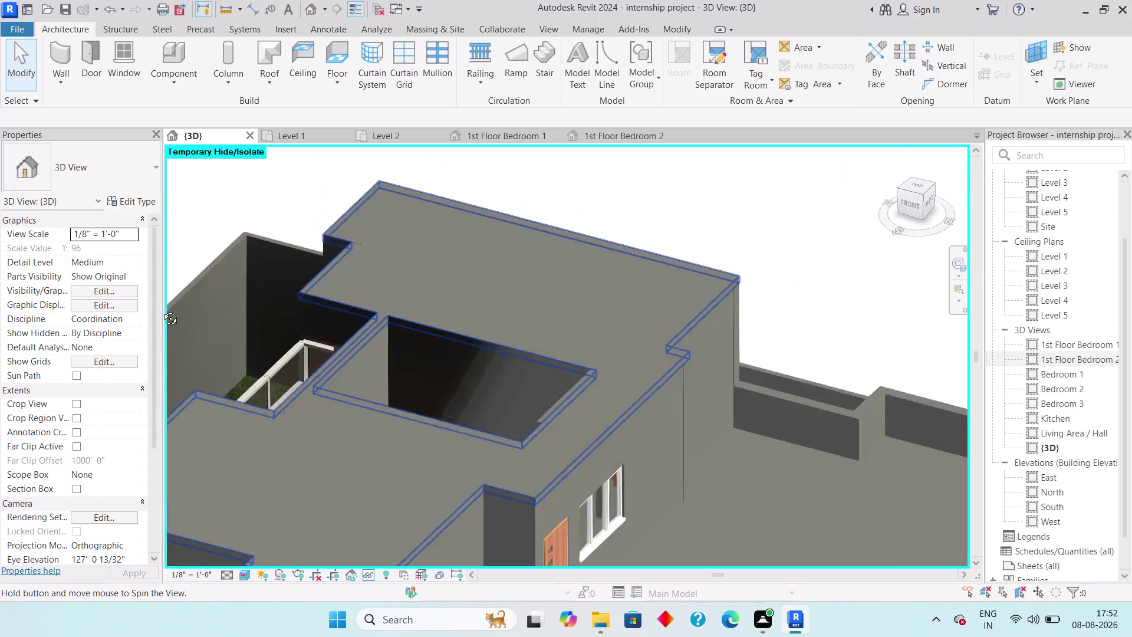
middle_drag(172, 313, 144, 286)
middle_drag(490, 355, 565, 424)
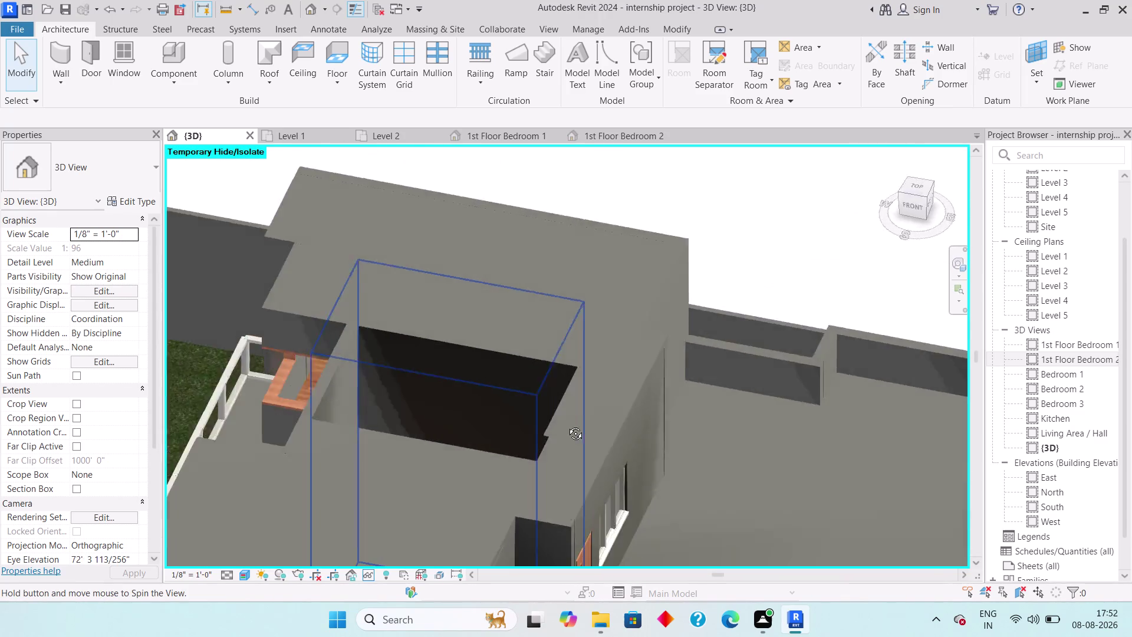
middle_drag(565, 423, 476, 405)
middle_drag(542, 429, 521, 384)
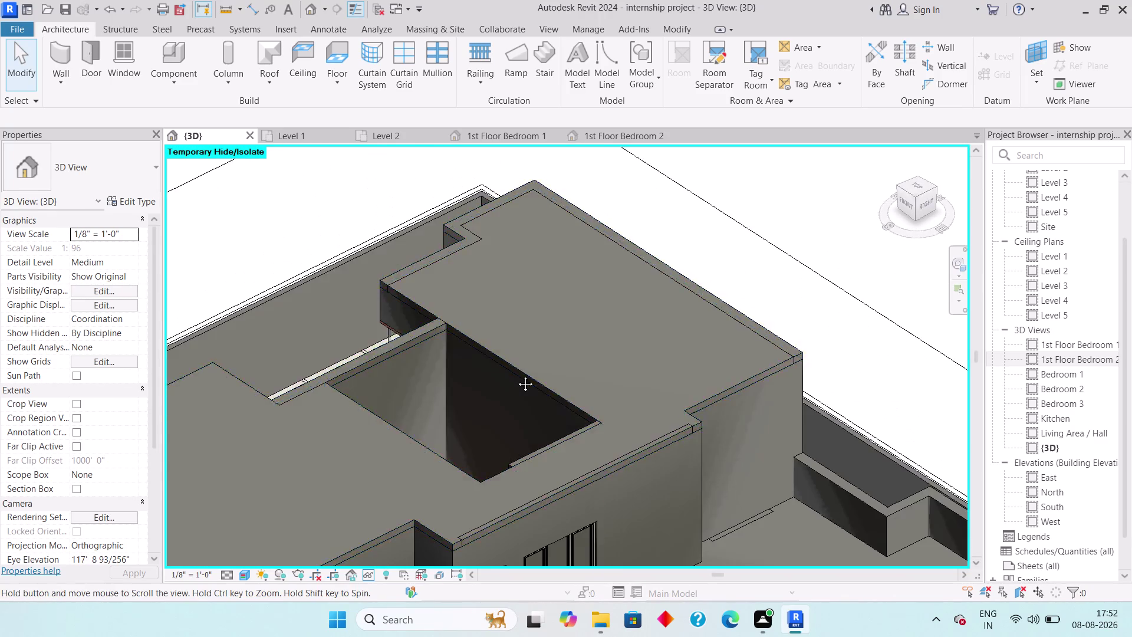
middle_drag(521, 384, 483, 290)
middle_drag(678, 274, 676, 281)
middle_drag(407, 424, 403, 412)
scroll(up, 3)
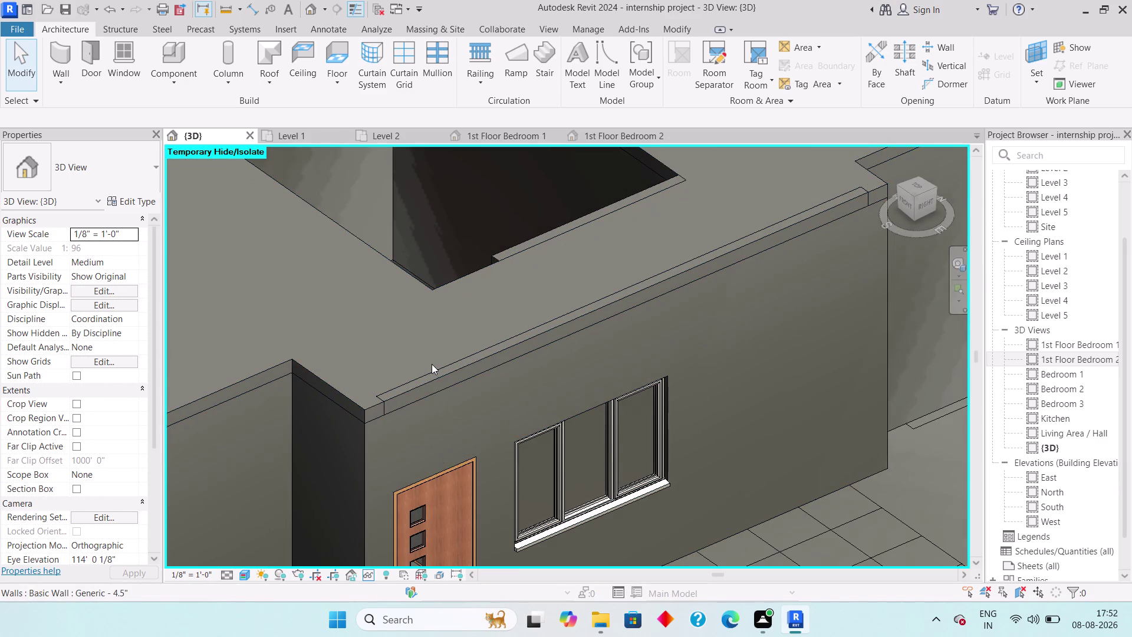
Attach the long Generic 4.5" wall with the door and window to the raised slab, then deselect it.
click(433, 368)
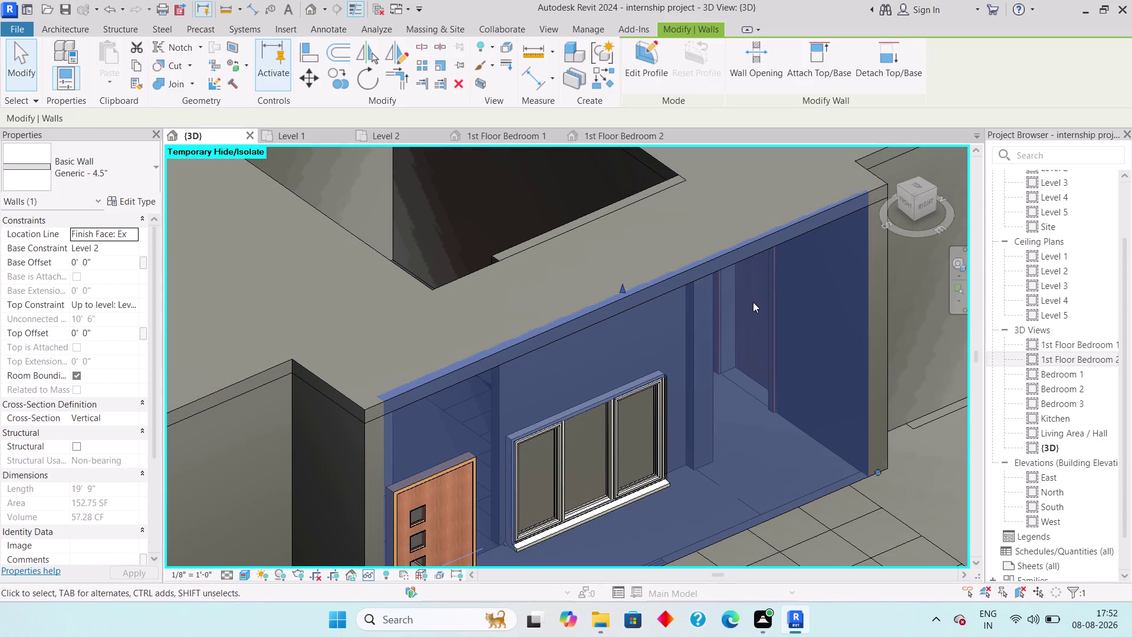
scroll(down, 3)
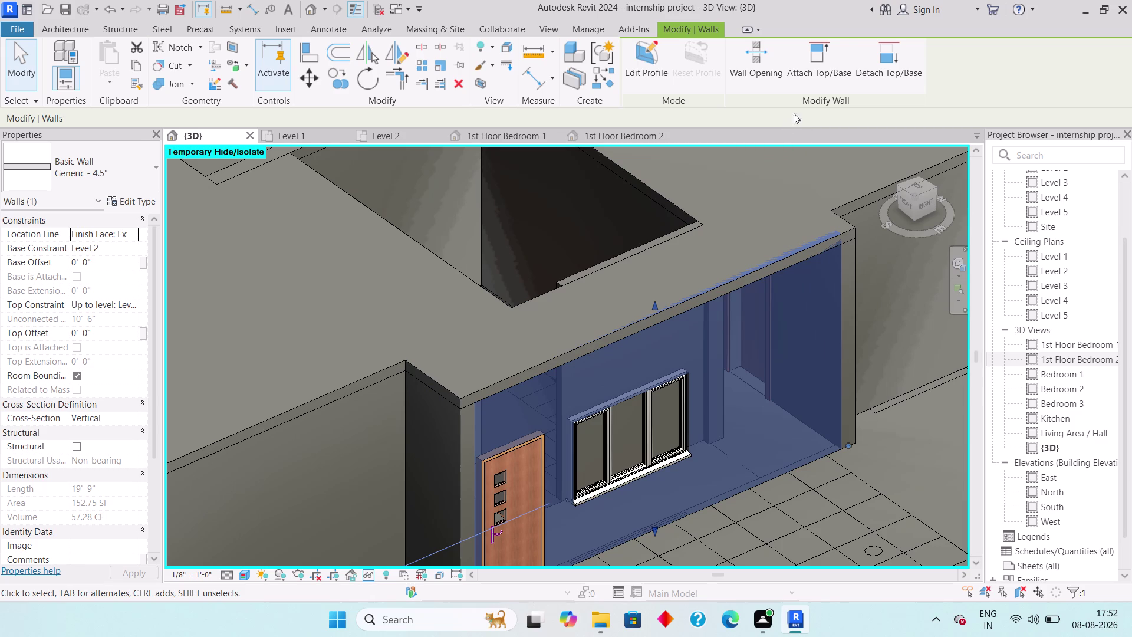
click(808, 76)
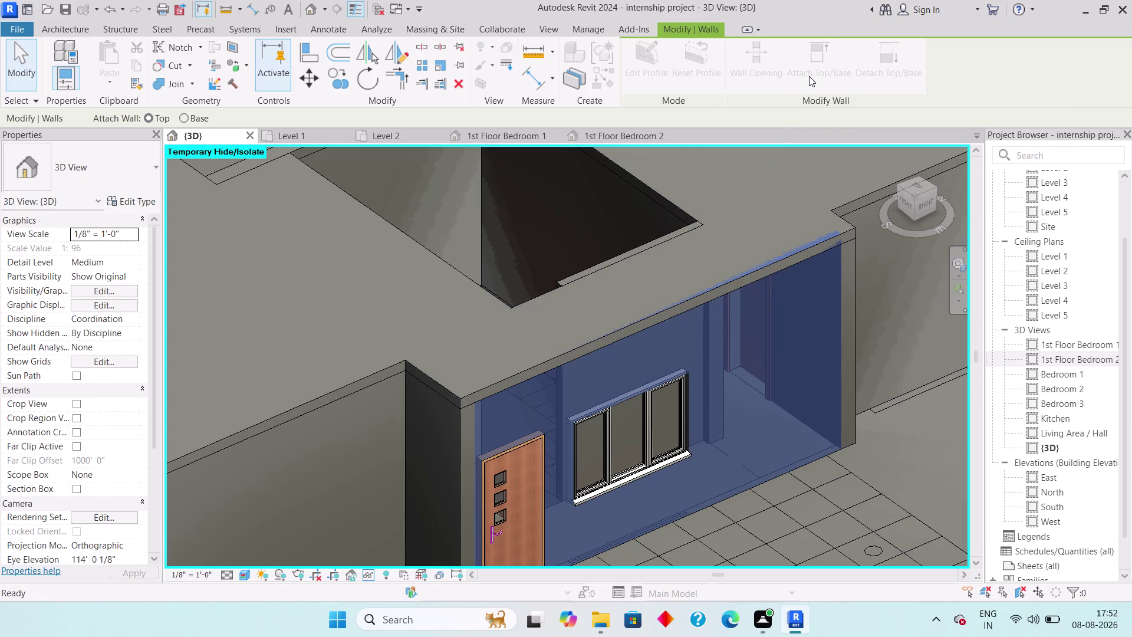
click(390, 367)
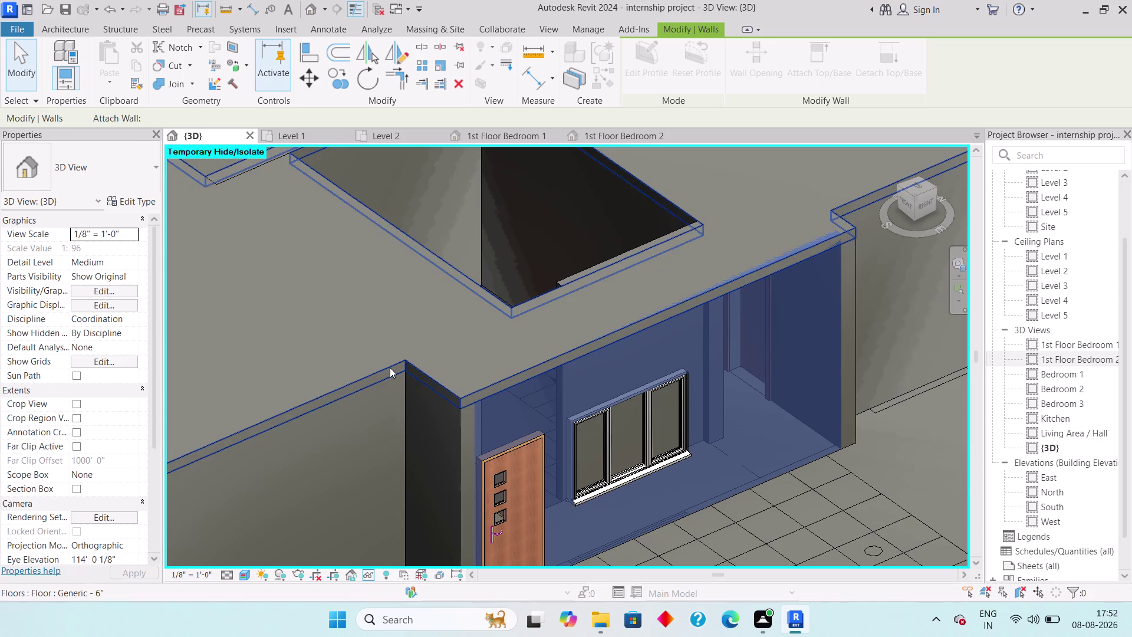
scroll(down, 3)
middle_drag(854, 387, 620, 426)
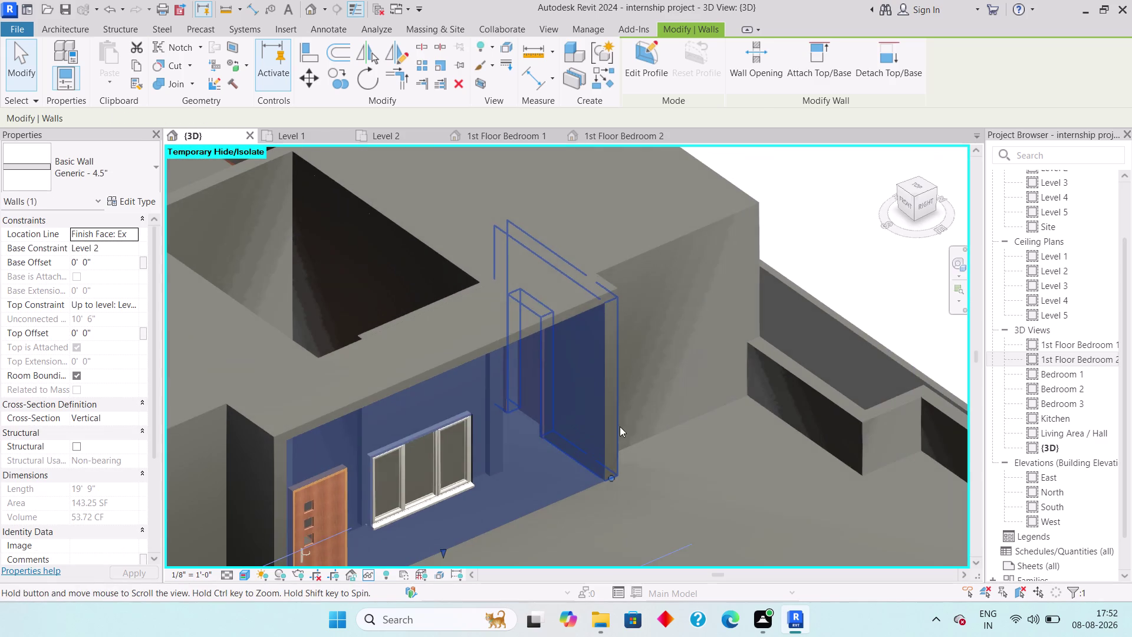
key(Escape)
scroll(down, 3)
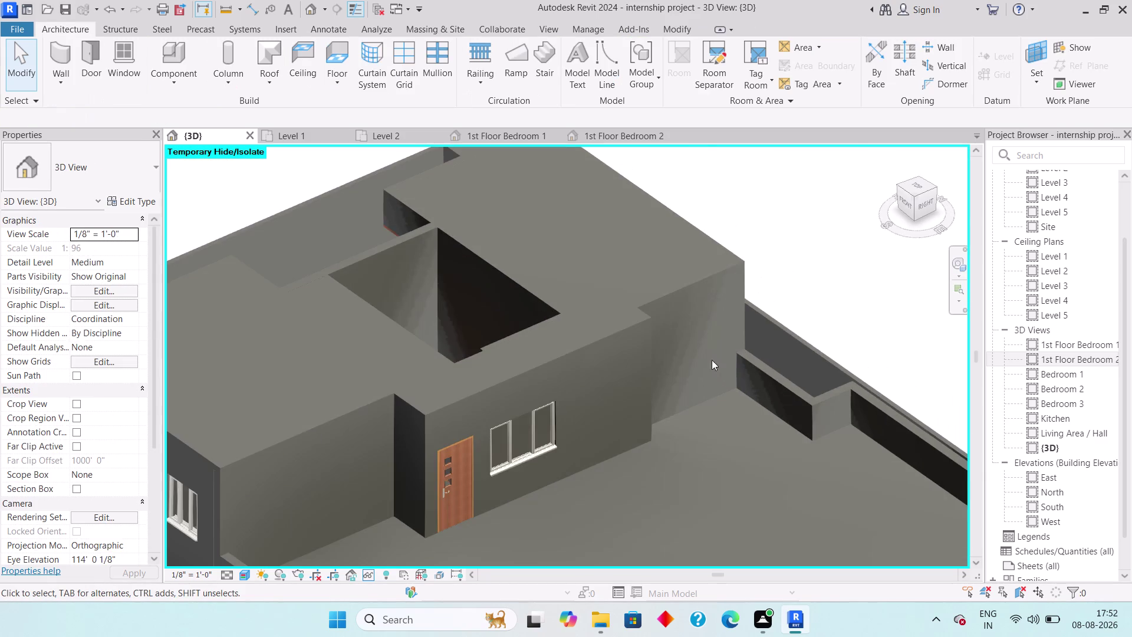
Attach the tops of the two walls framing the corner window to the slab above.
middle_drag(612, 313, 798, 427)
scroll(down, 3)
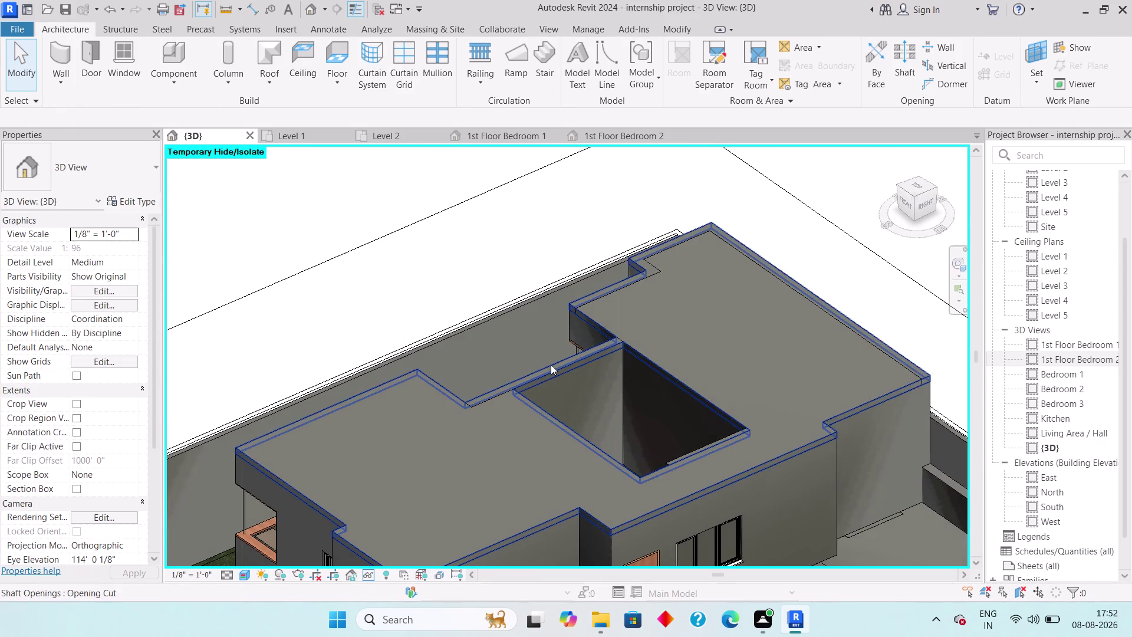
middle_drag(368, 345, 617, 375)
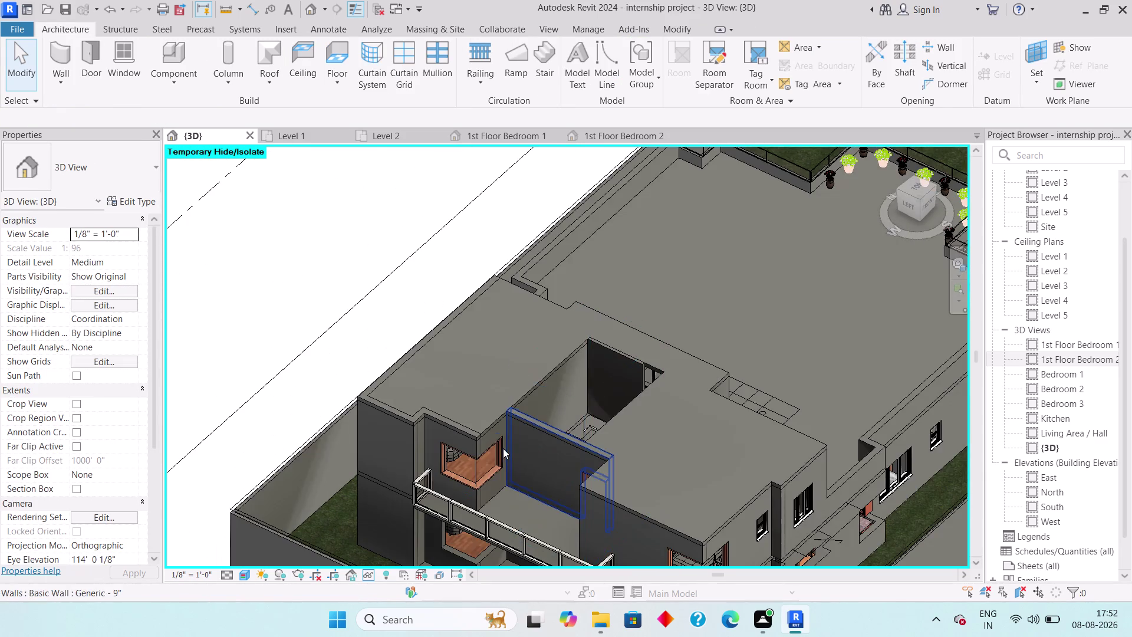
scroll(up, 3)
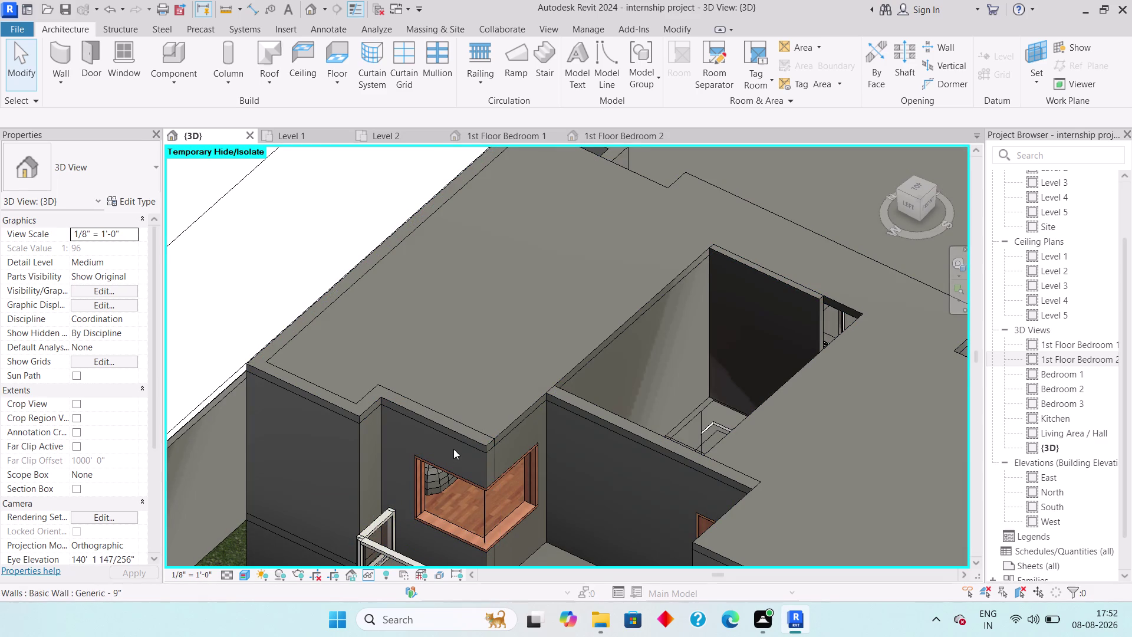
click(488, 465)
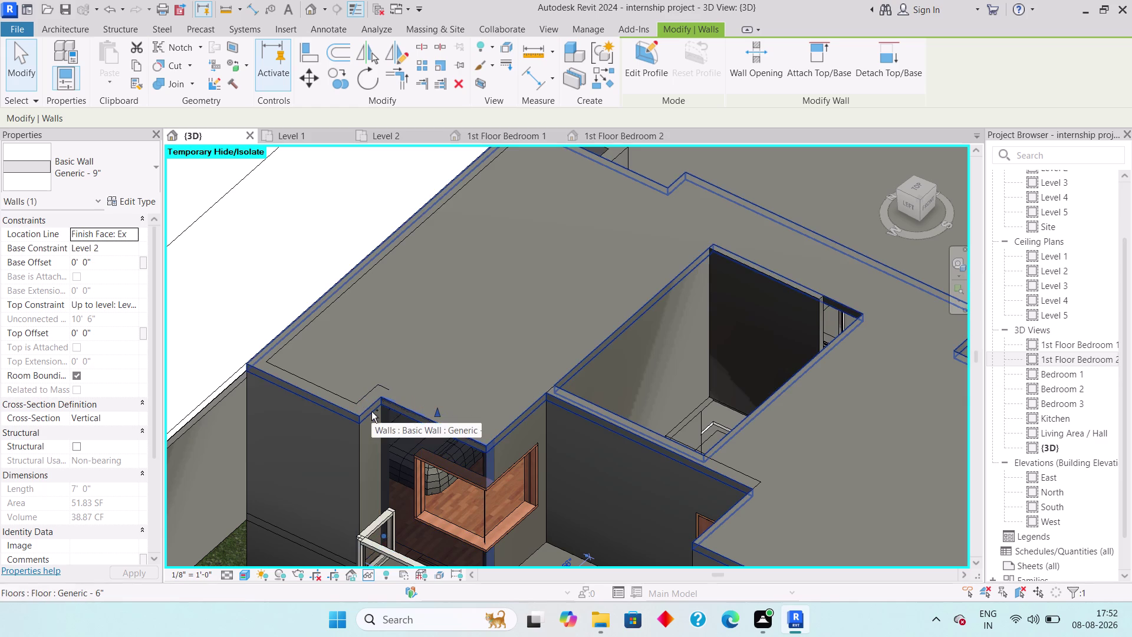
click(365, 437)
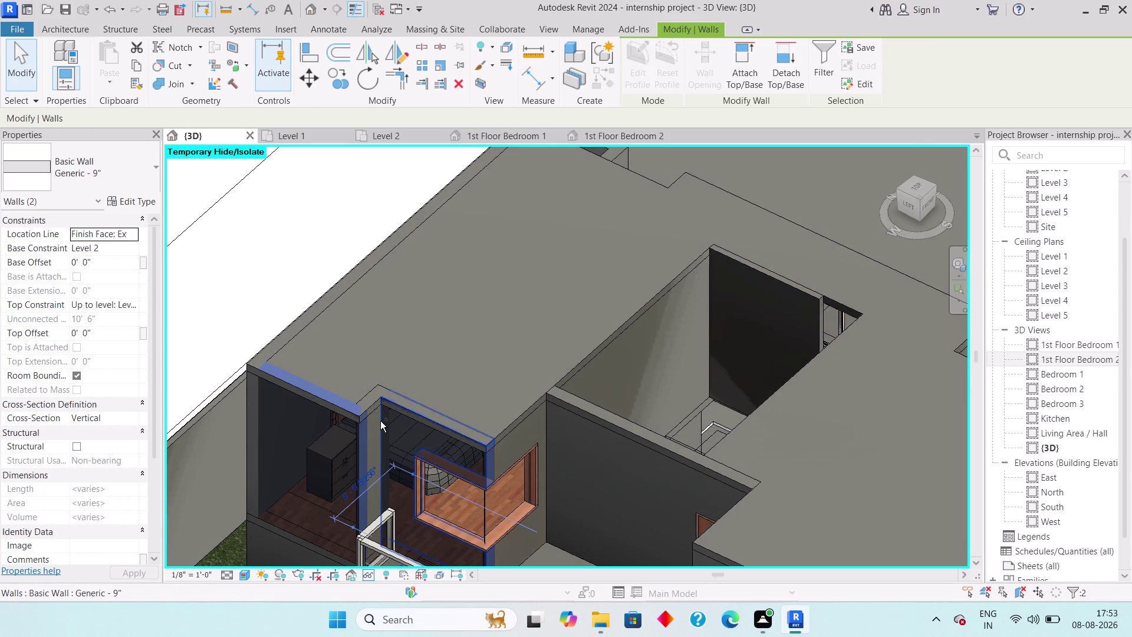
click(378, 413)
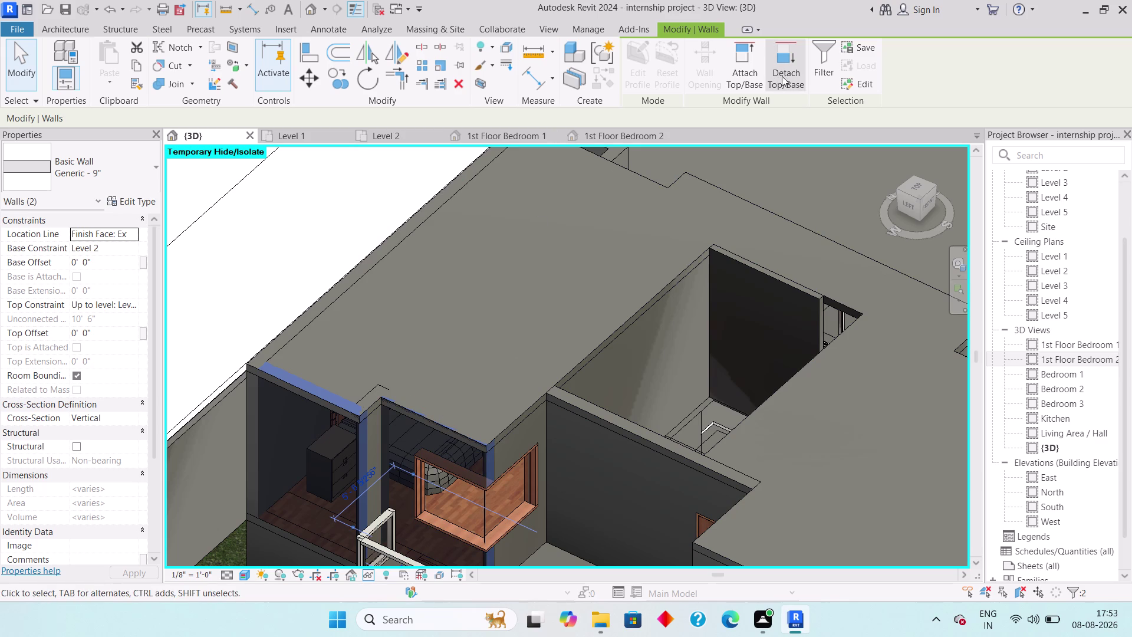
click(747, 76)
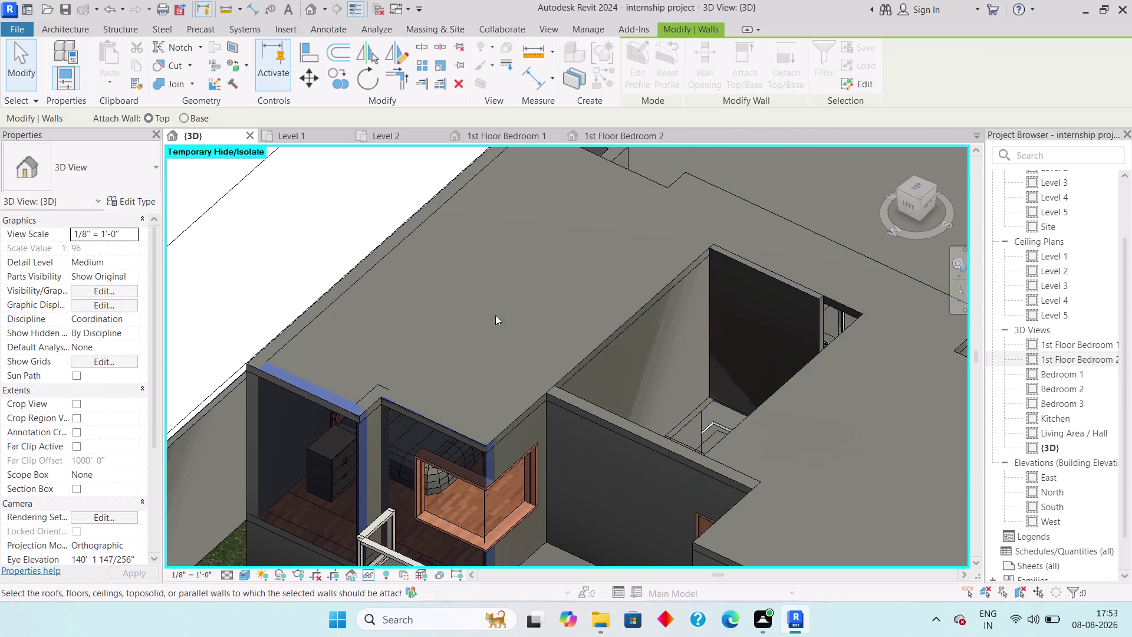
click(514, 417)
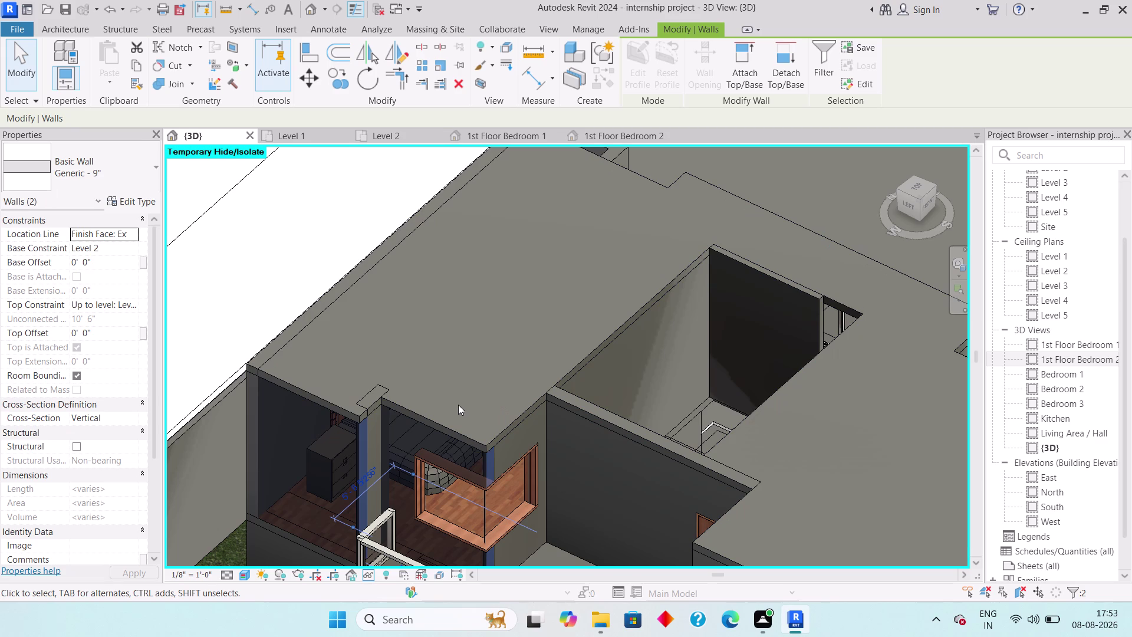
key(Escape)
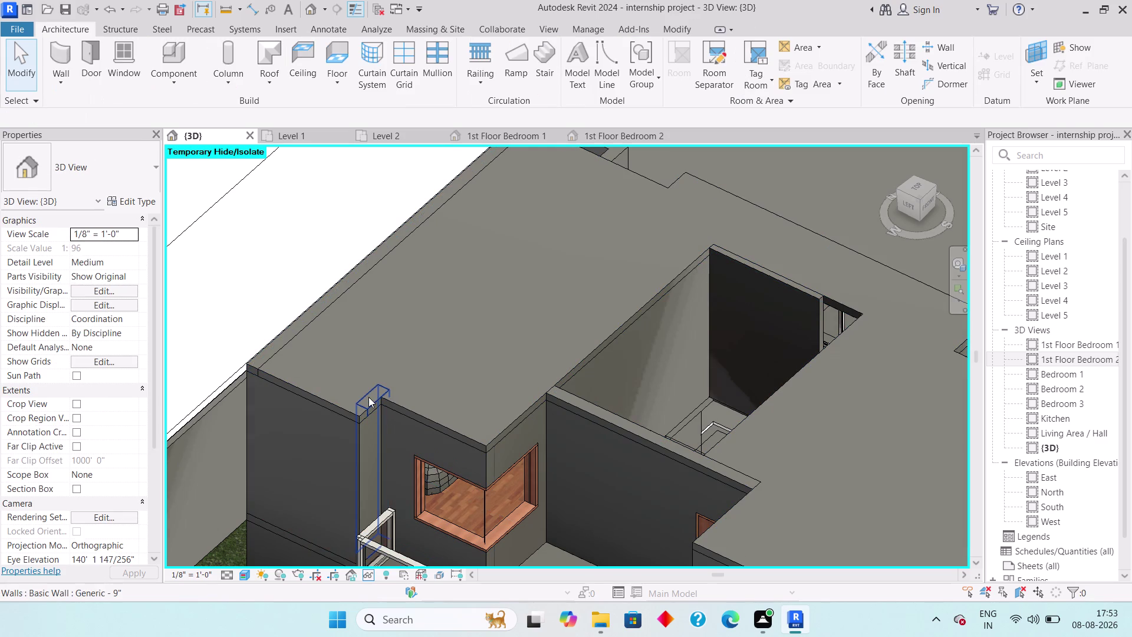
Select the short wall piece by the column and orbit to inspect it.
click(369, 397)
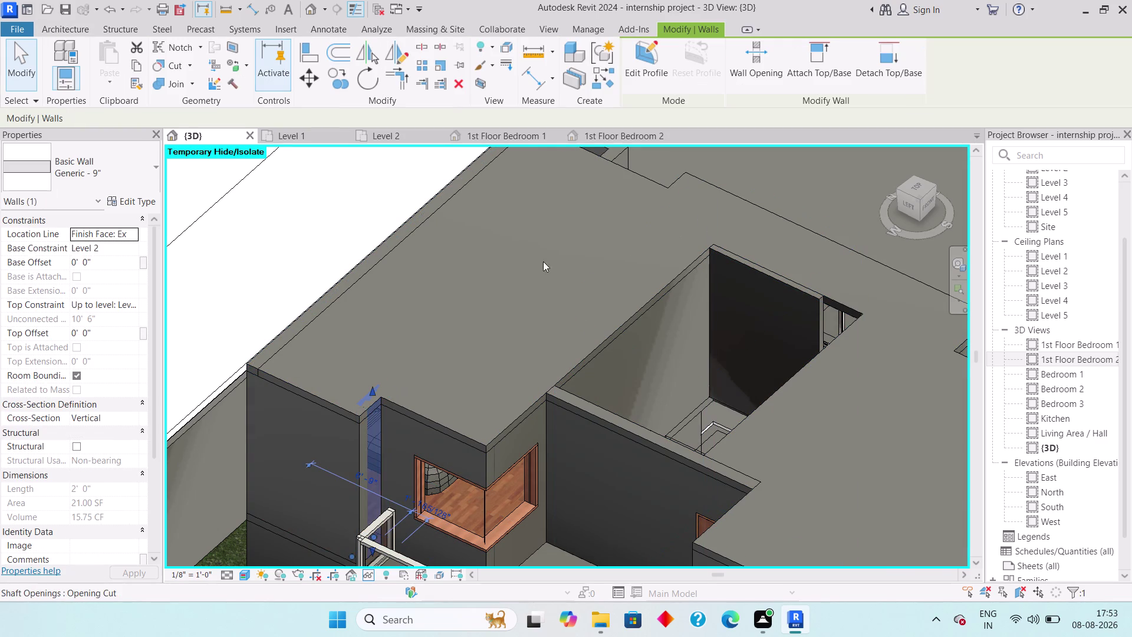
scroll(down, 3)
middle_drag(348, 381, 372, 374)
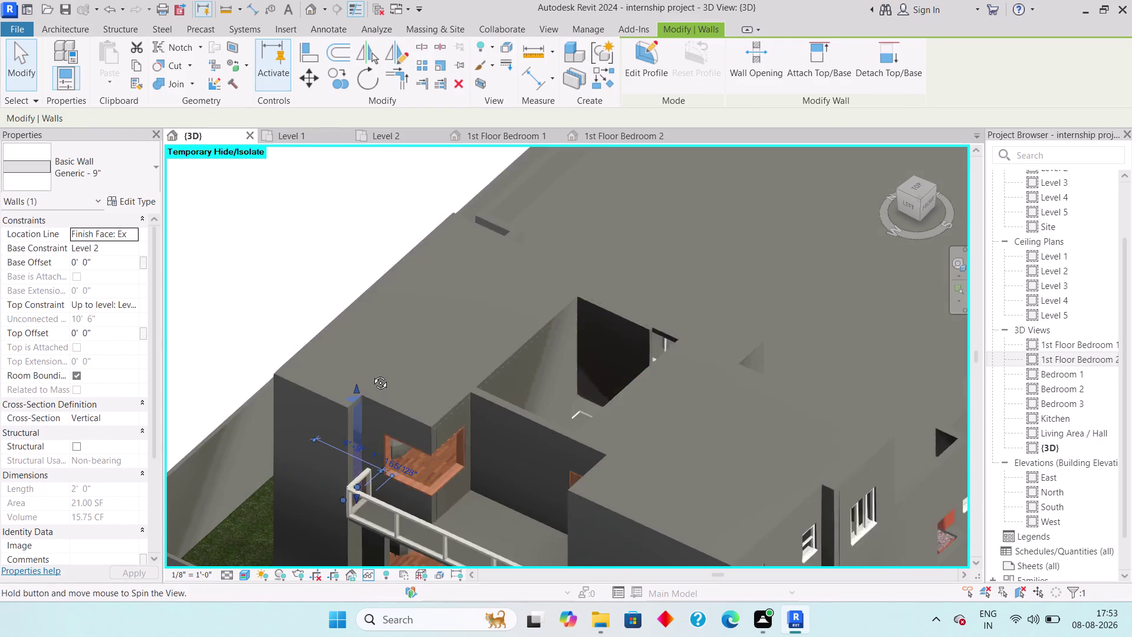
middle_drag(371, 373, 495, 353)
scroll(up, 3)
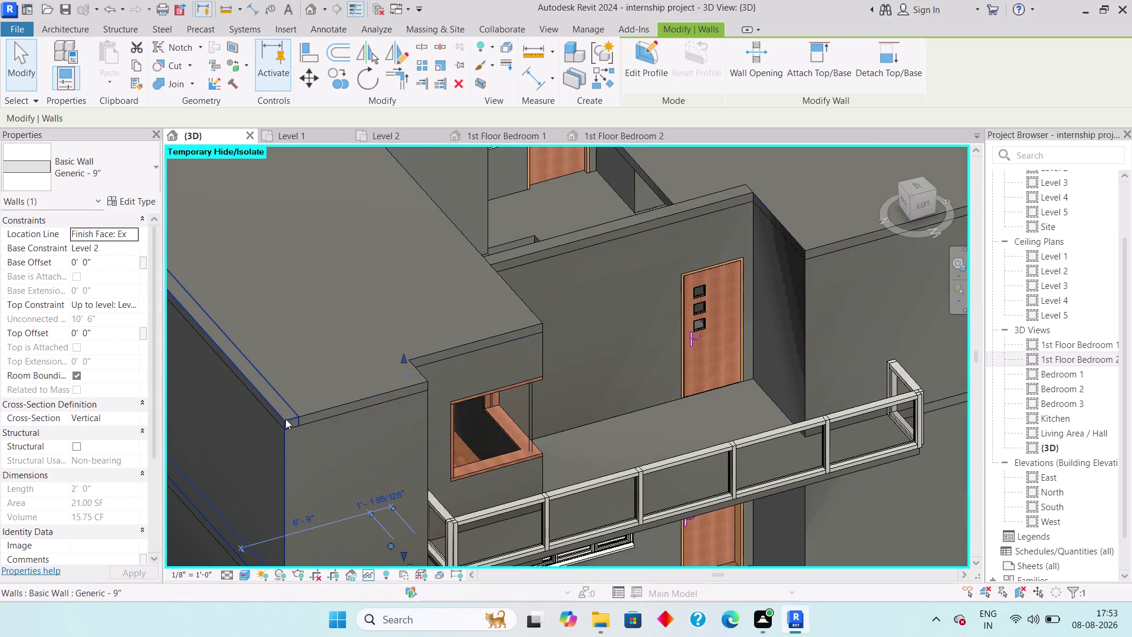
Attach the two selected walls' tops to the Generic 6" floor slab, then deselect.
click(282, 444)
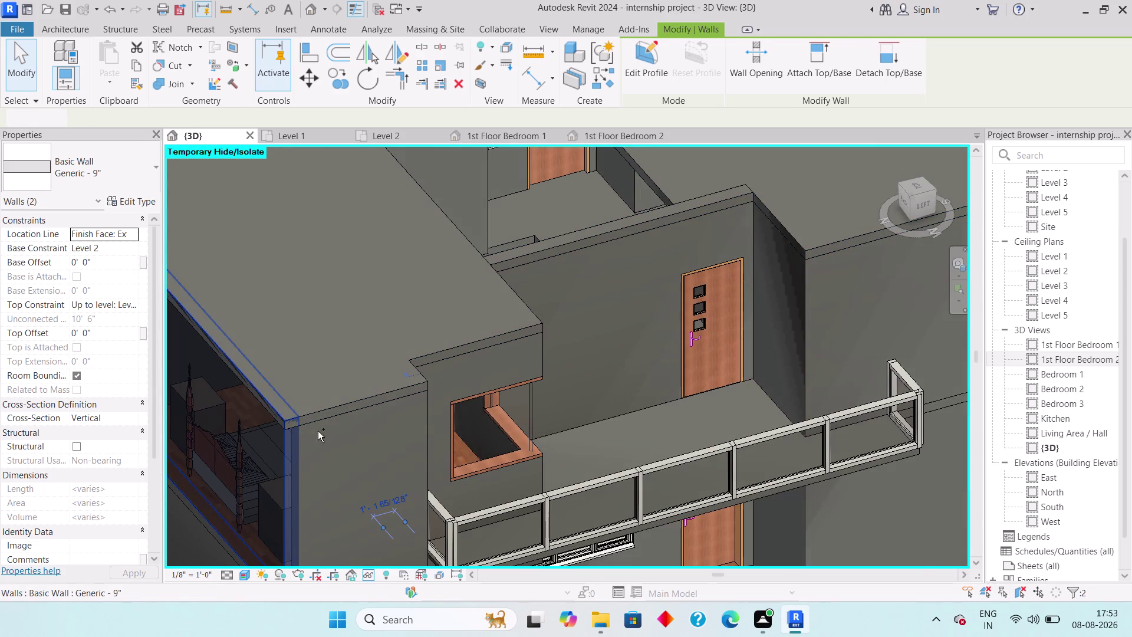
click(747, 73)
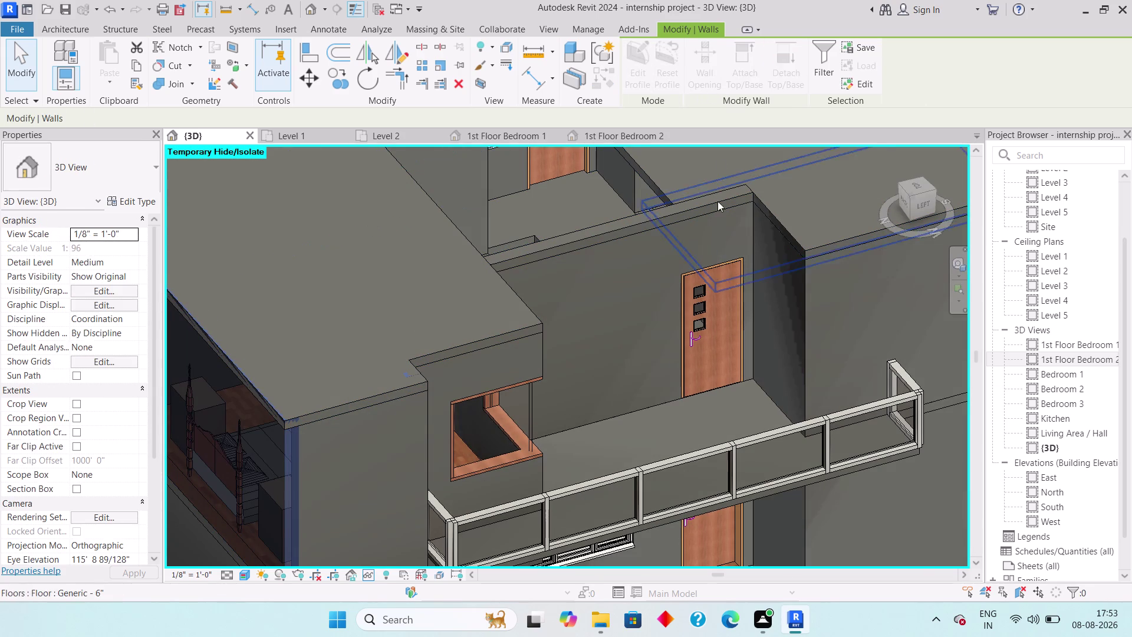
click(387, 389)
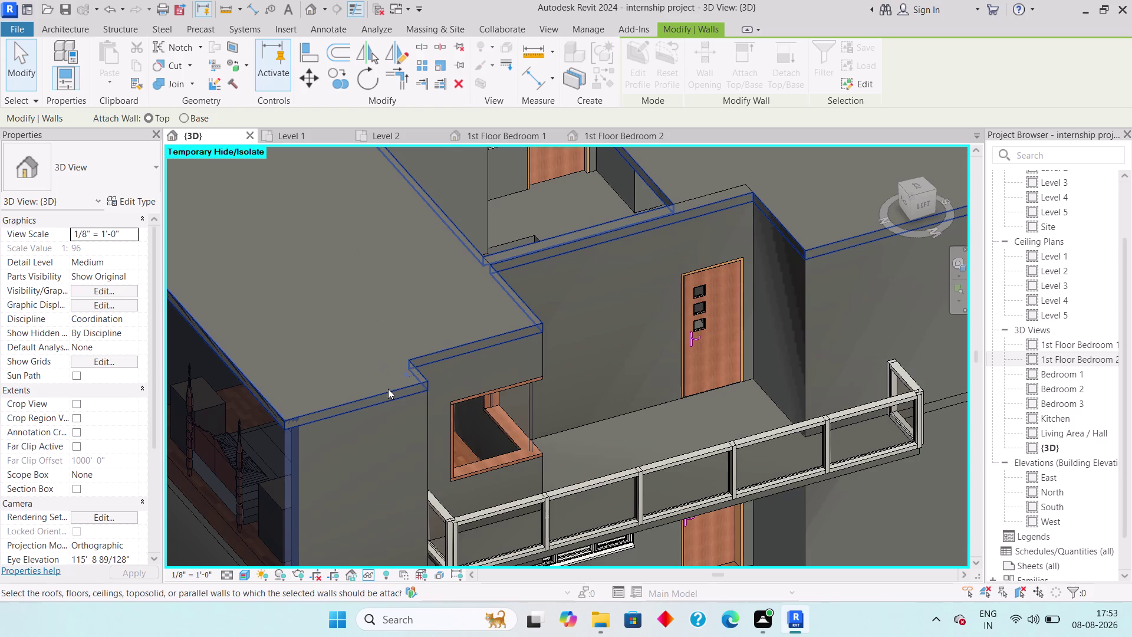
scroll(down, 3)
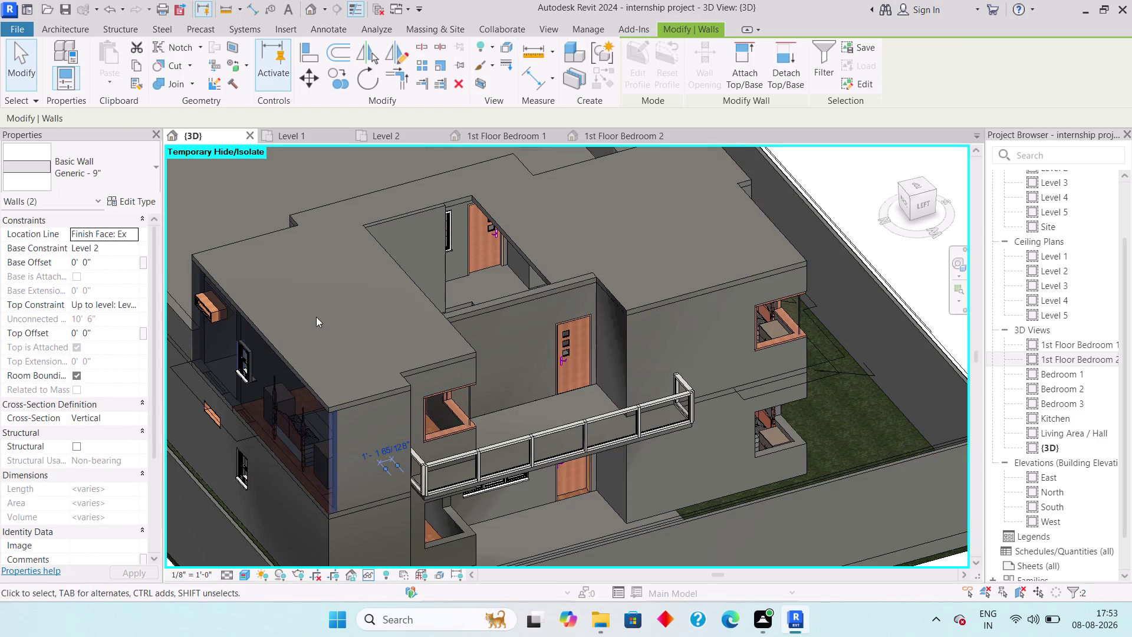
middle_drag(350, 324, 500, 385)
key(Escape)
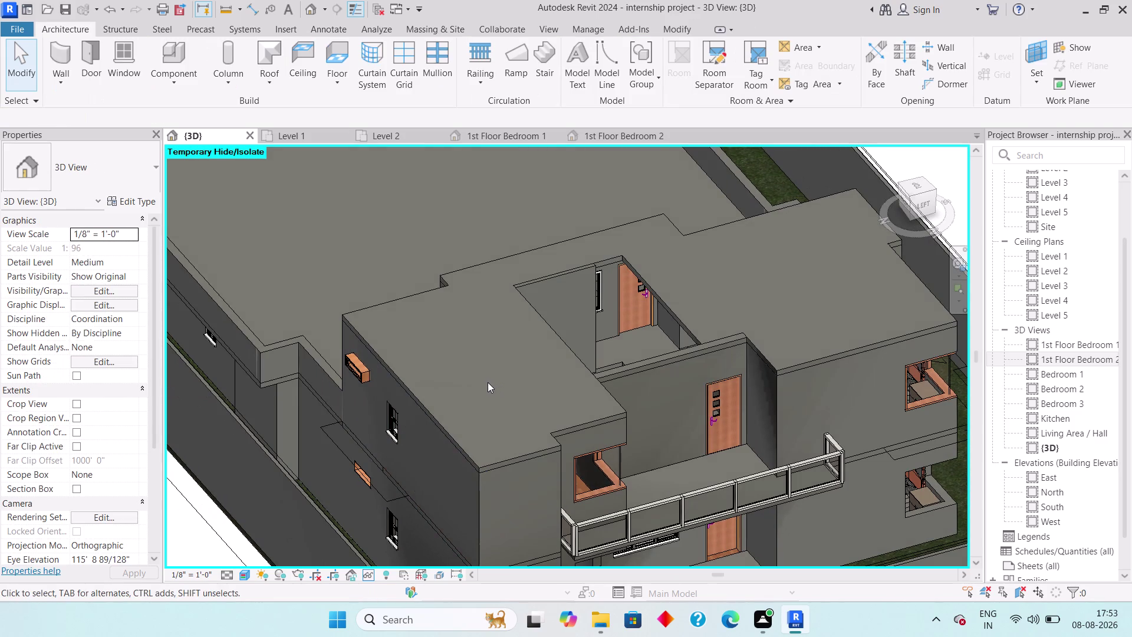
Orbit around the house front, roof opening and upper slab edges toward the thin wall.
scroll(down, 3)
scroll(down, 3)
middle_drag(760, 338, 614, 323)
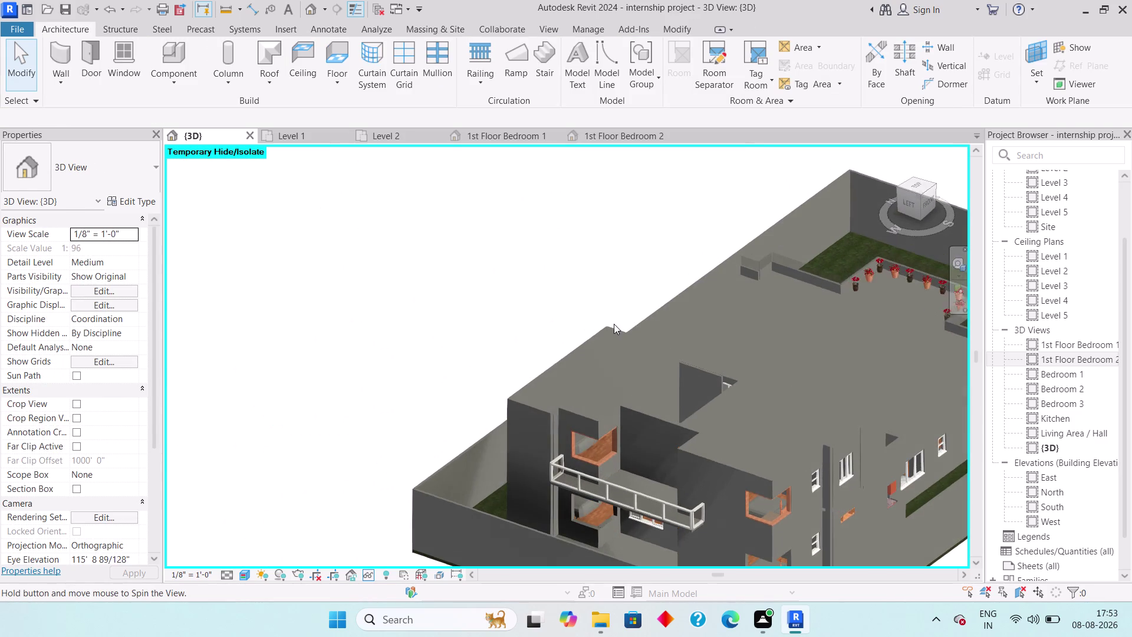
middle_drag(800, 421, 654, 417)
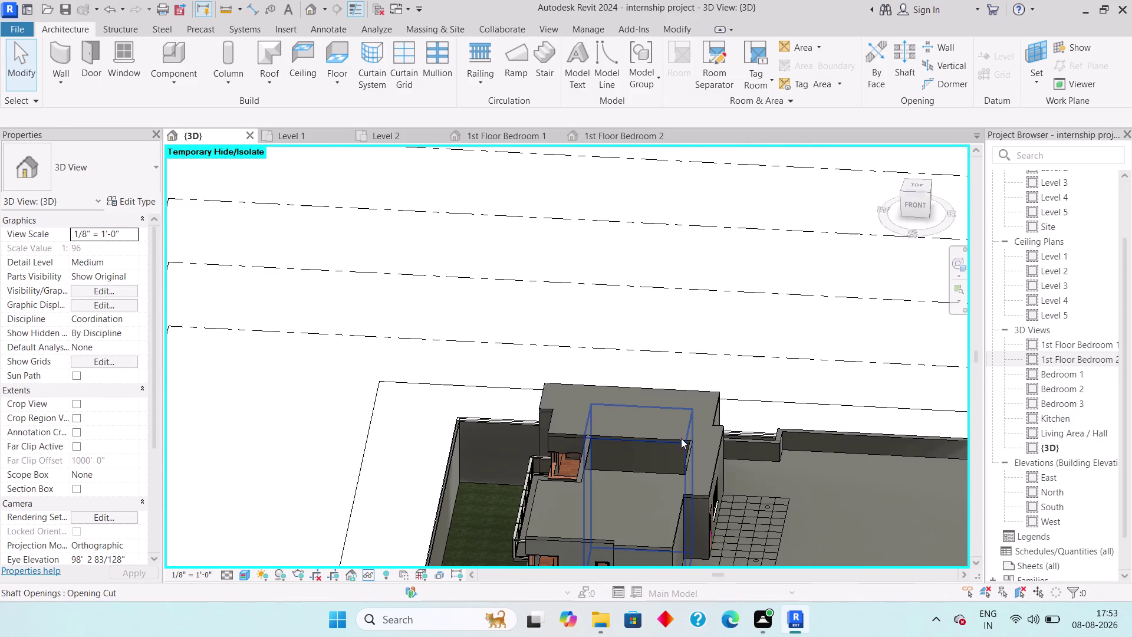
middle_drag(560, 462, 587, 401)
middle_drag(591, 498, 686, 427)
scroll(up, 3)
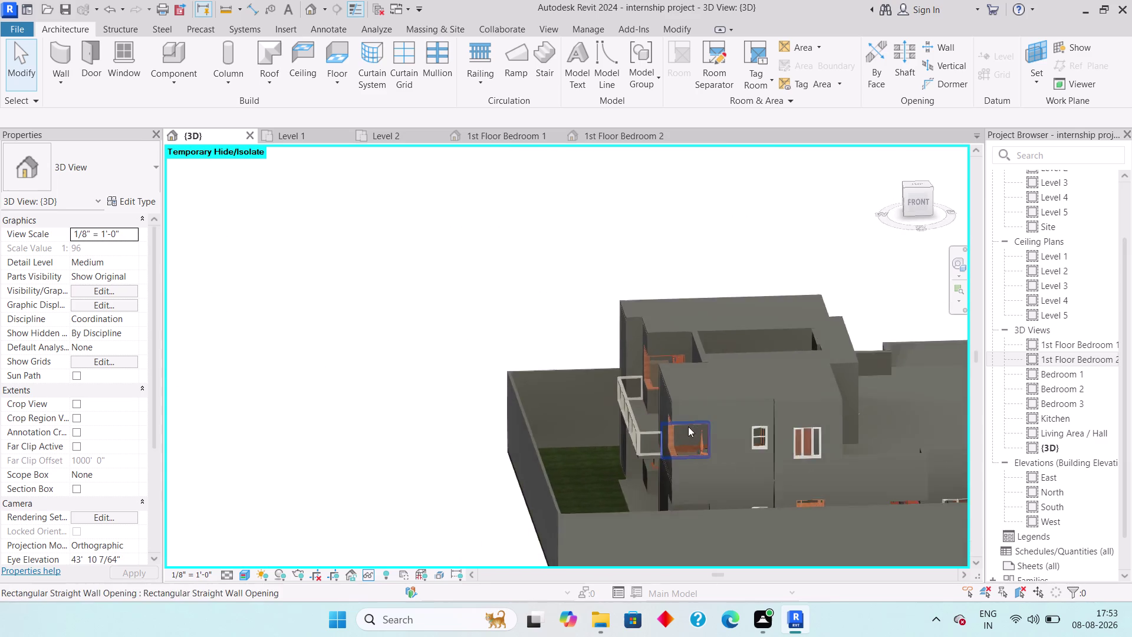
scroll(up, 3)
middle_drag(746, 430, 459, 372)
middle_drag(660, 346, 588, 322)
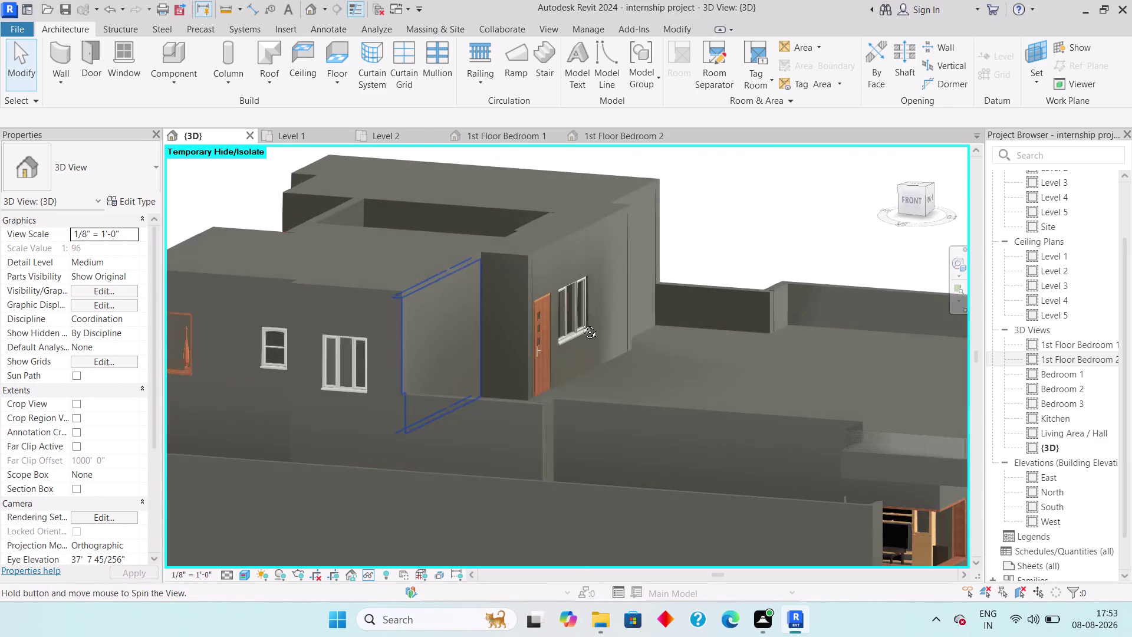
middle_drag(589, 322, 540, 477)
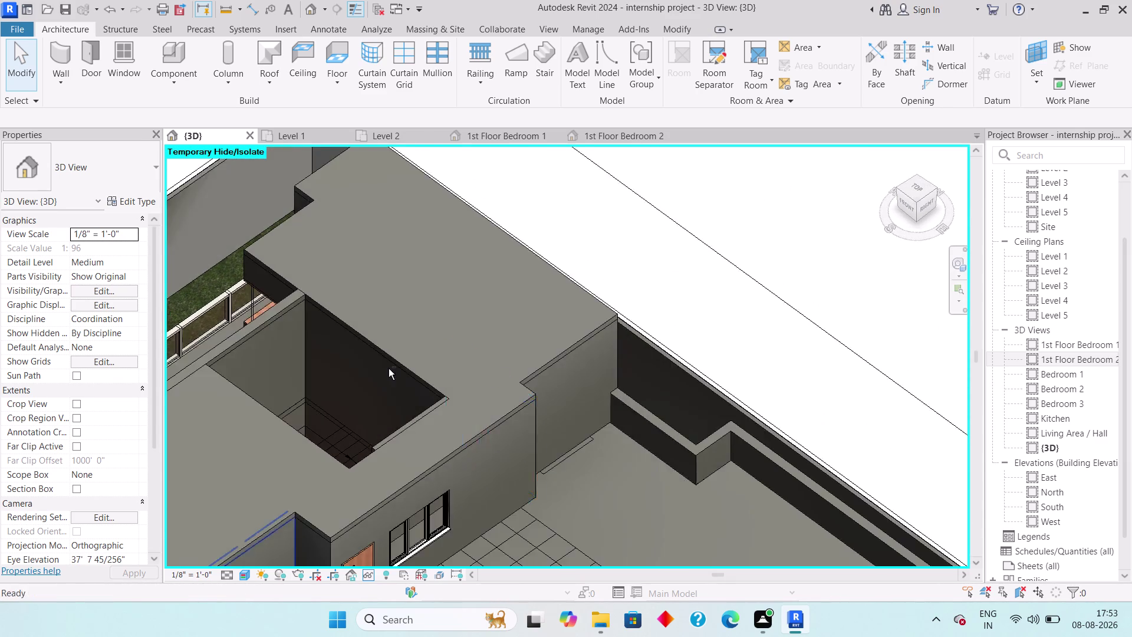
middle_drag(388, 369, 865, 399)
middle_drag(819, 386, 619, 427)
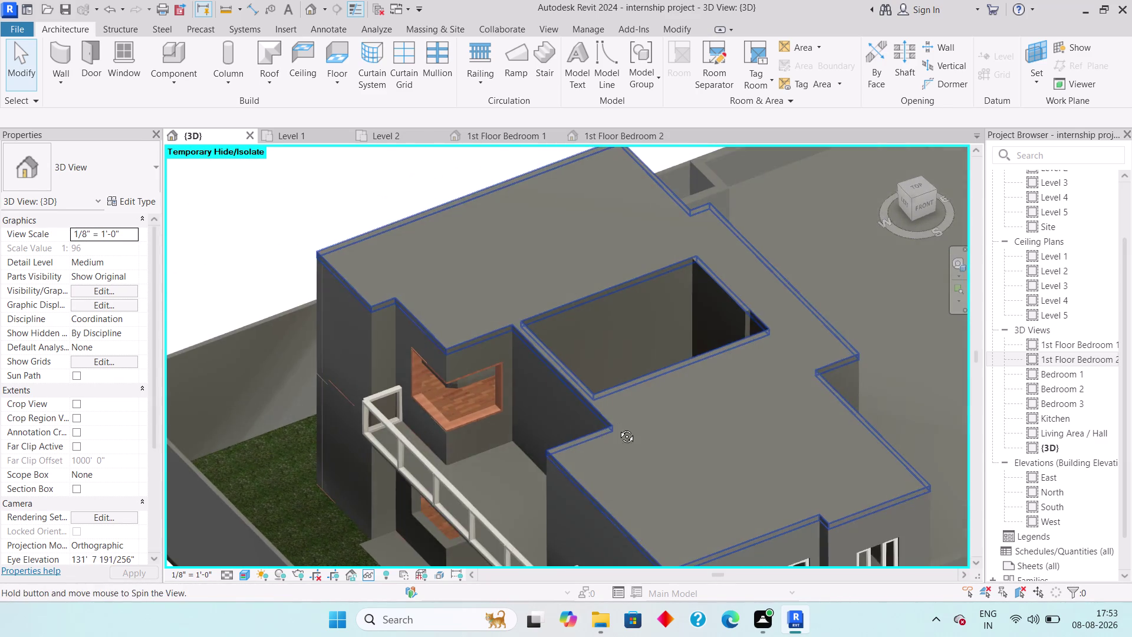
middle_drag(619, 427, 625, 425)
middle_drag(638, 401, 573, 503)
middle_drag(624, 437, 713, 478)
scroll(up, 3)
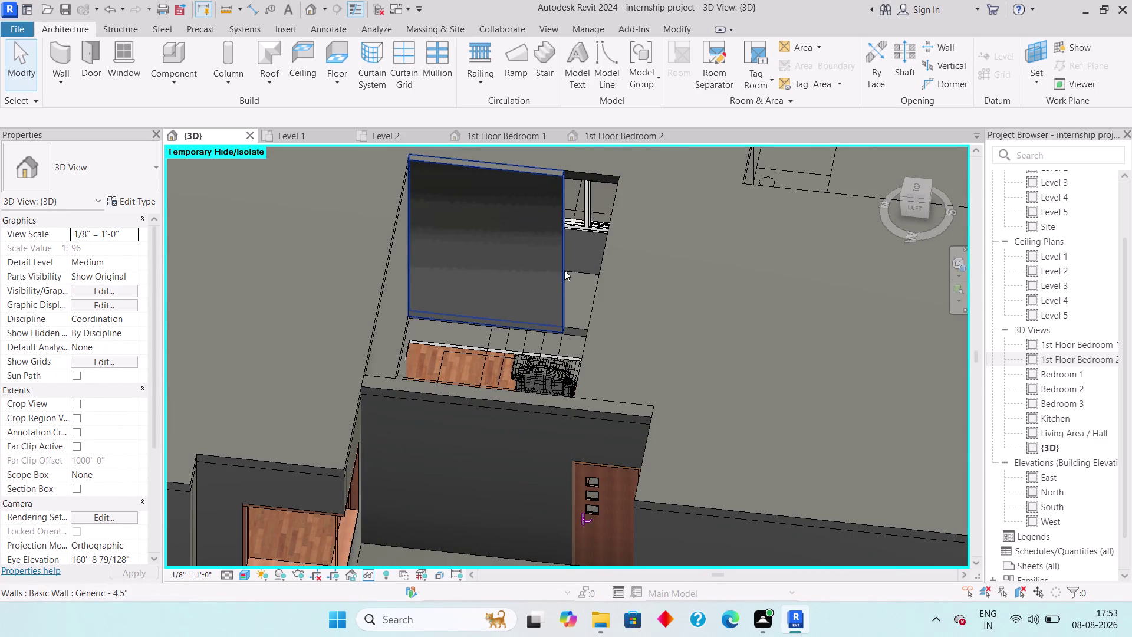
Temporarily hide the thin Generic 4.5" wall with HH and orbit to look behind it.
click(560, 286)
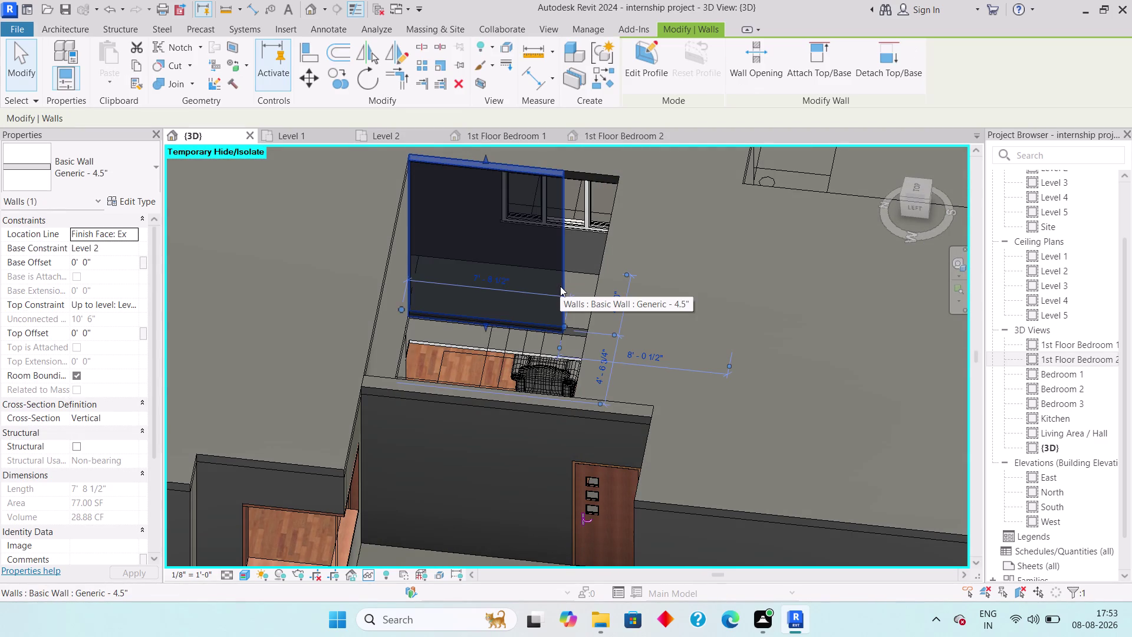
text(hh)
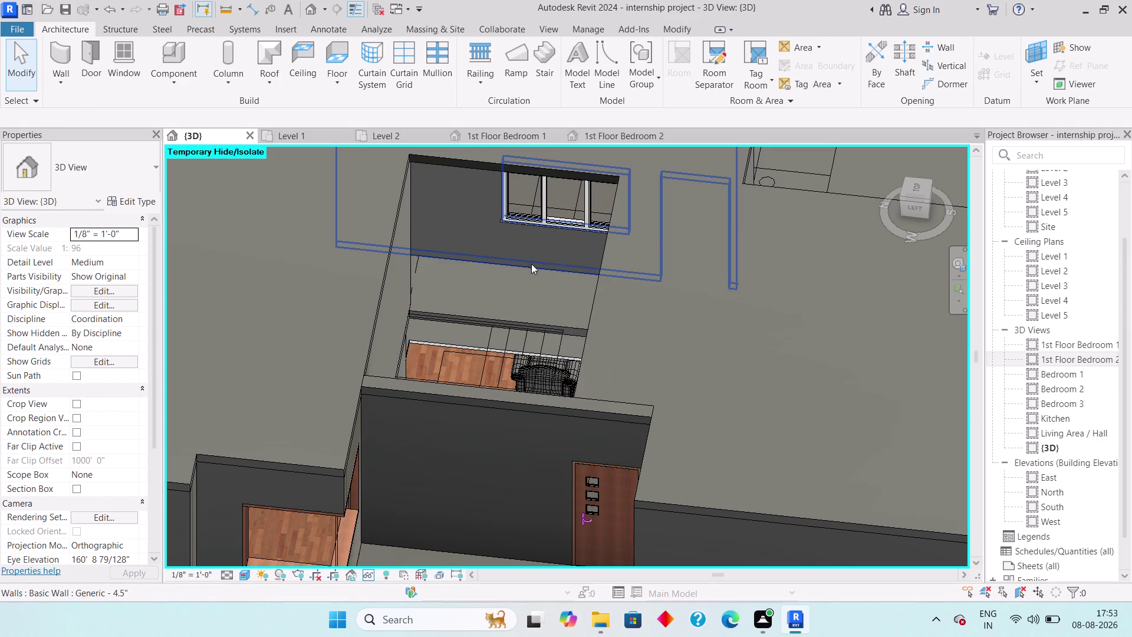
middle_drag(524, 245, 421, 280)
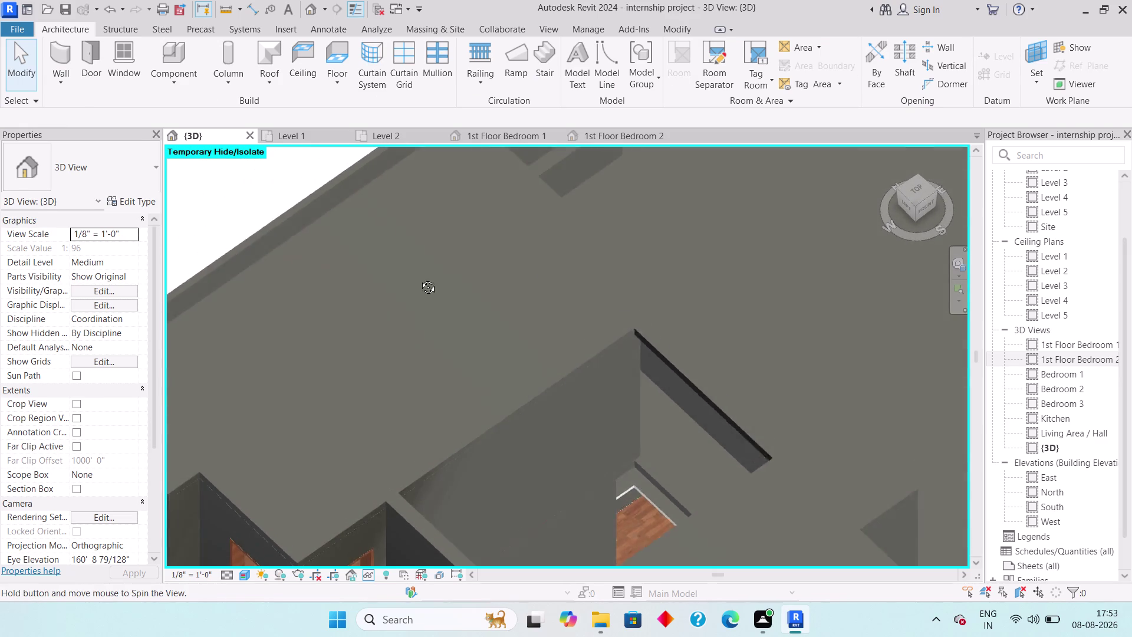
middle_drag(420, 280, 413, 275)
middle_drag(676, 436, 631, 275)
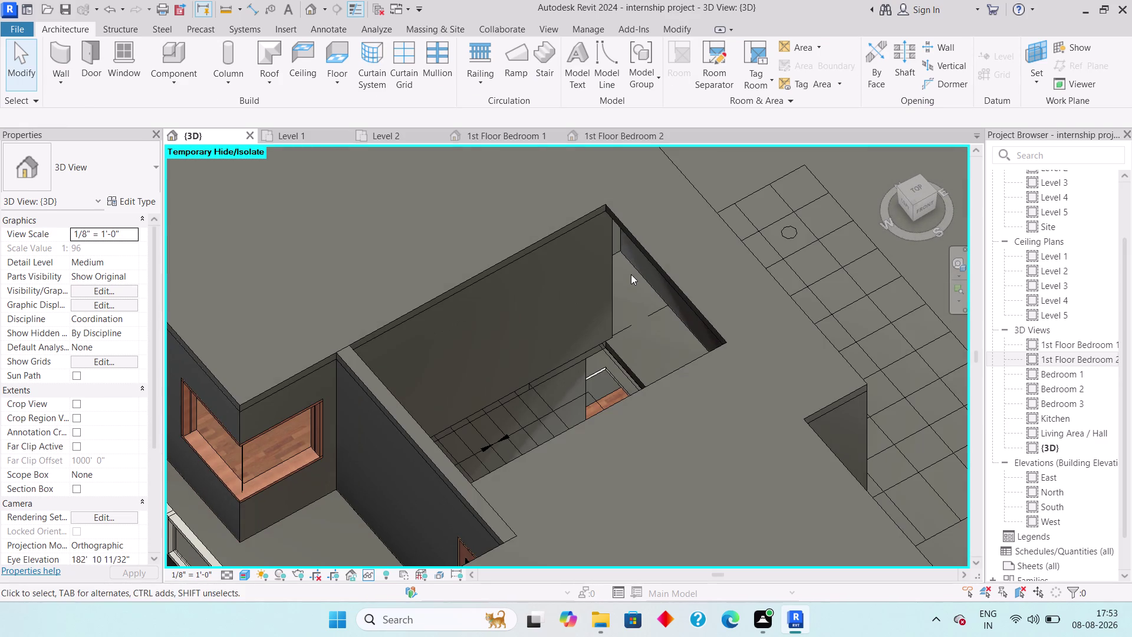
Restore all temporarily hidden elements with HR.
key(Escape)
key(h)
key(r)
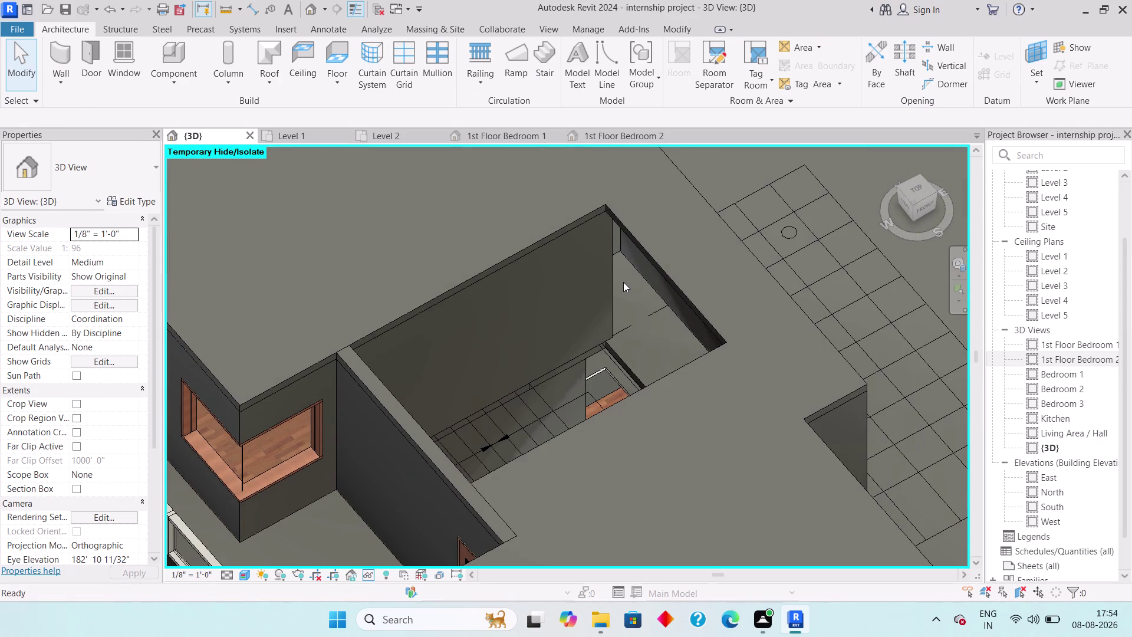
key(Escape)
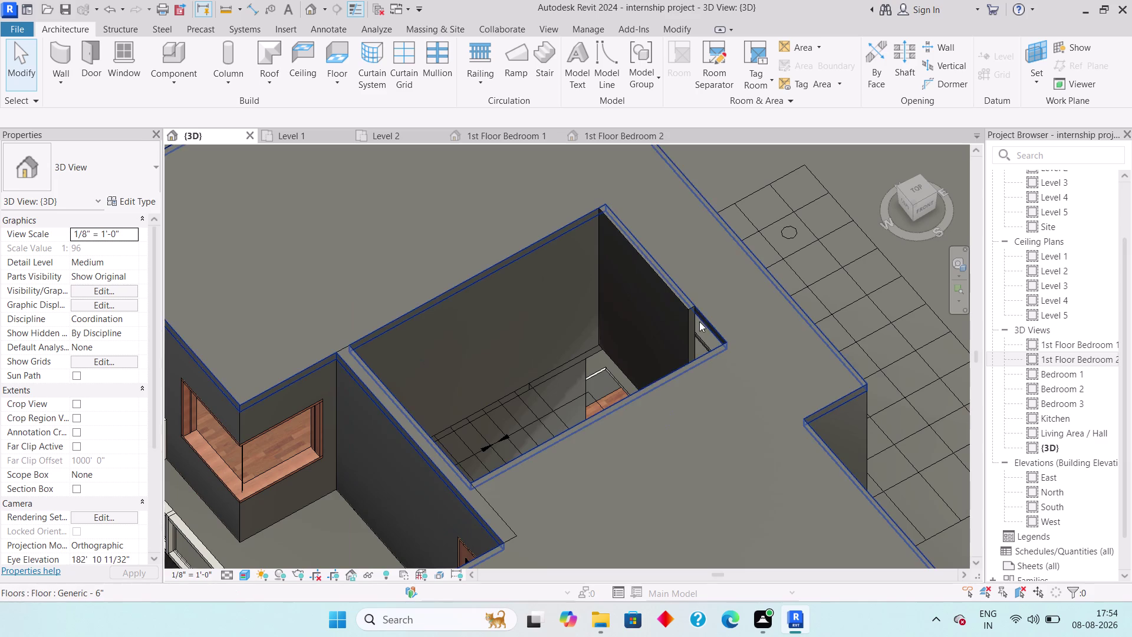
Attach the top of the thin wall beside the opening to the floor slab.
click(684, 307)
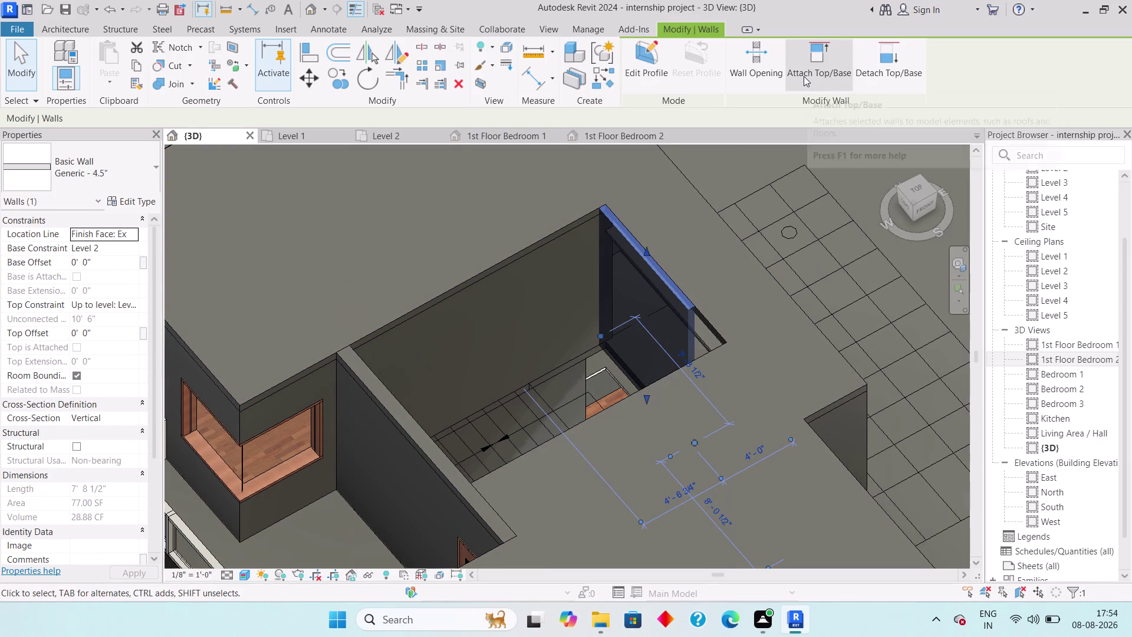
click(803, 76)
click(717, 325)
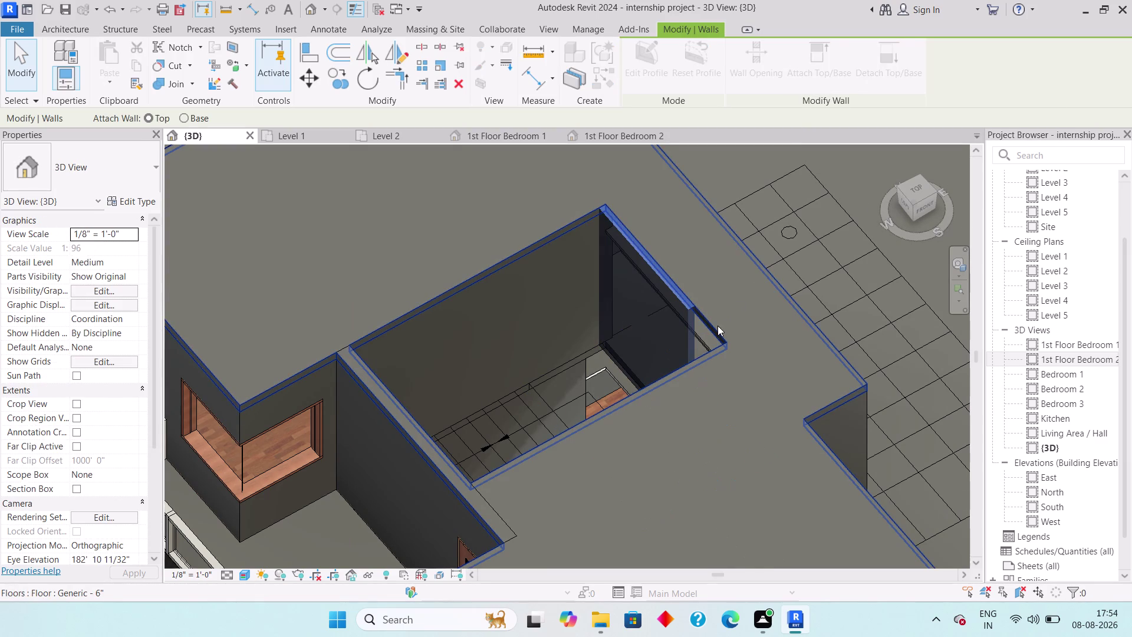
key(Escape)
Orbit the house, then switch to the top view and zoom out over the imported DWGs.
scroll(down, 3)
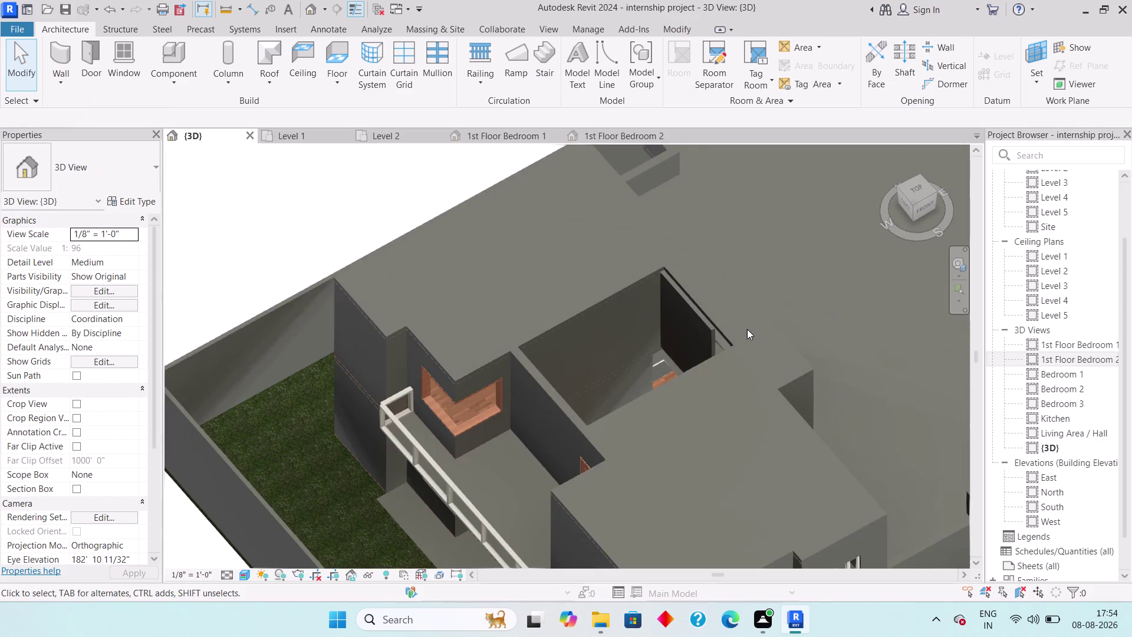
middle_drag(768, 311, 434, 342)
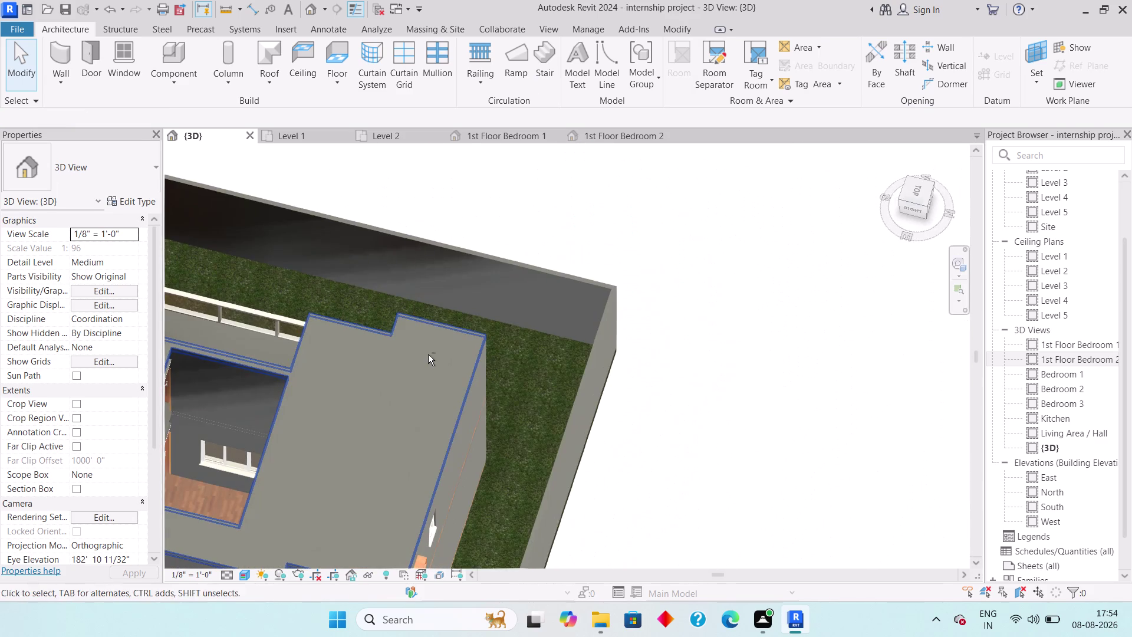
middle_drag(462, 338, 939, 235)
scroll(down, 3)
middle_drag(696, 375, 738, 297)
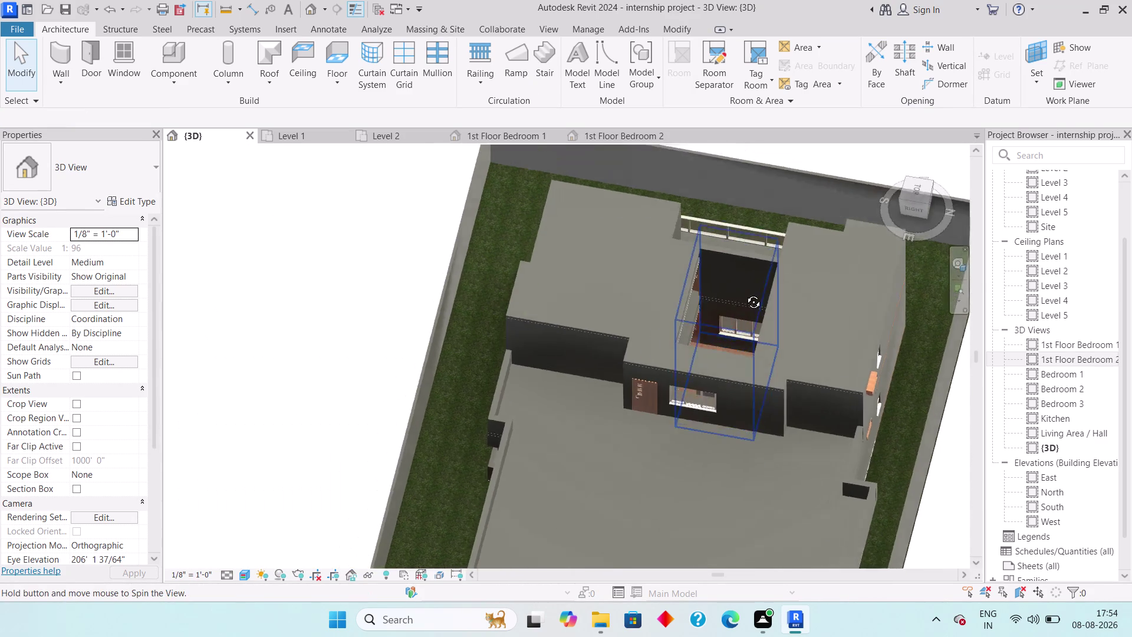
middle_drag(738, 297, 795, 243)
scroll(up, 3)
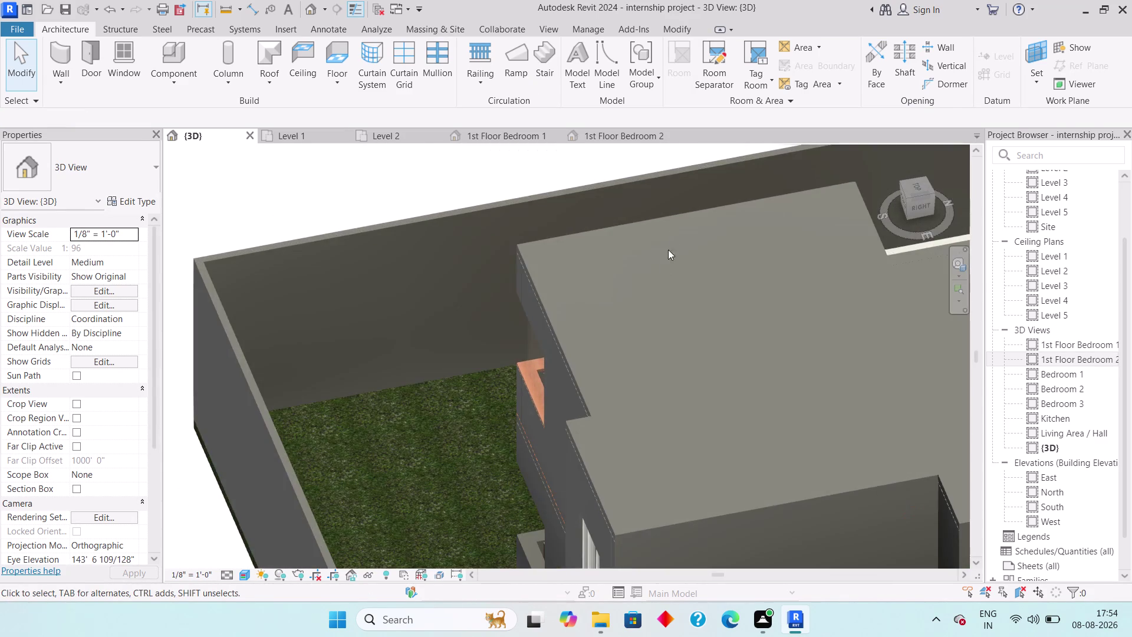
middle_drag(670, 237, 626, 329)
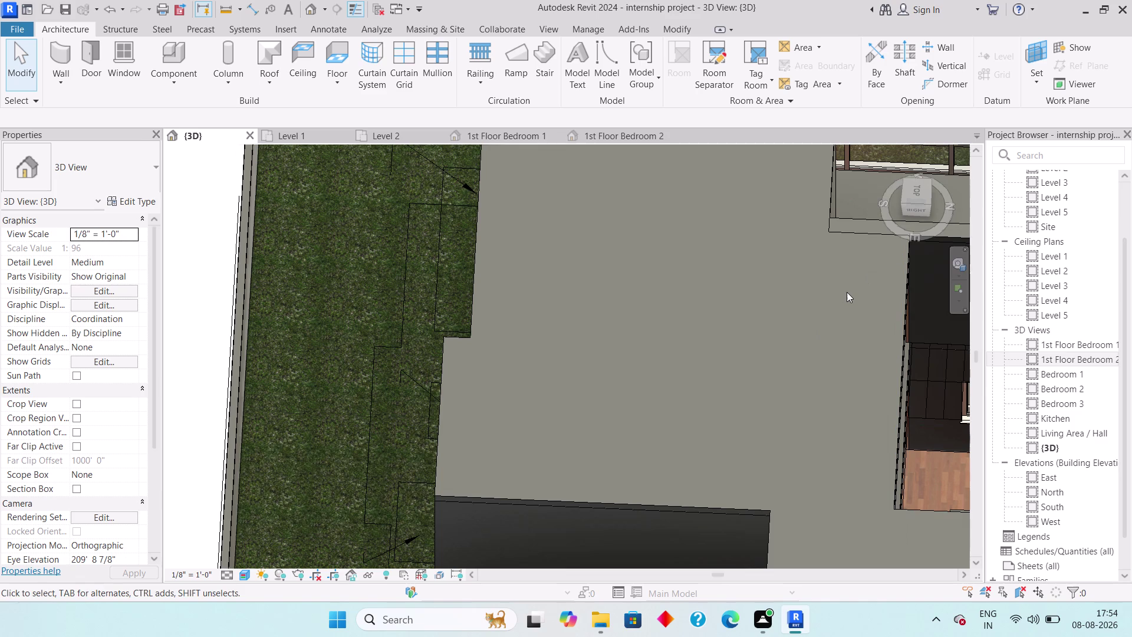
scroll(down, 3)
middle_drag(818, 304, 820, 342)
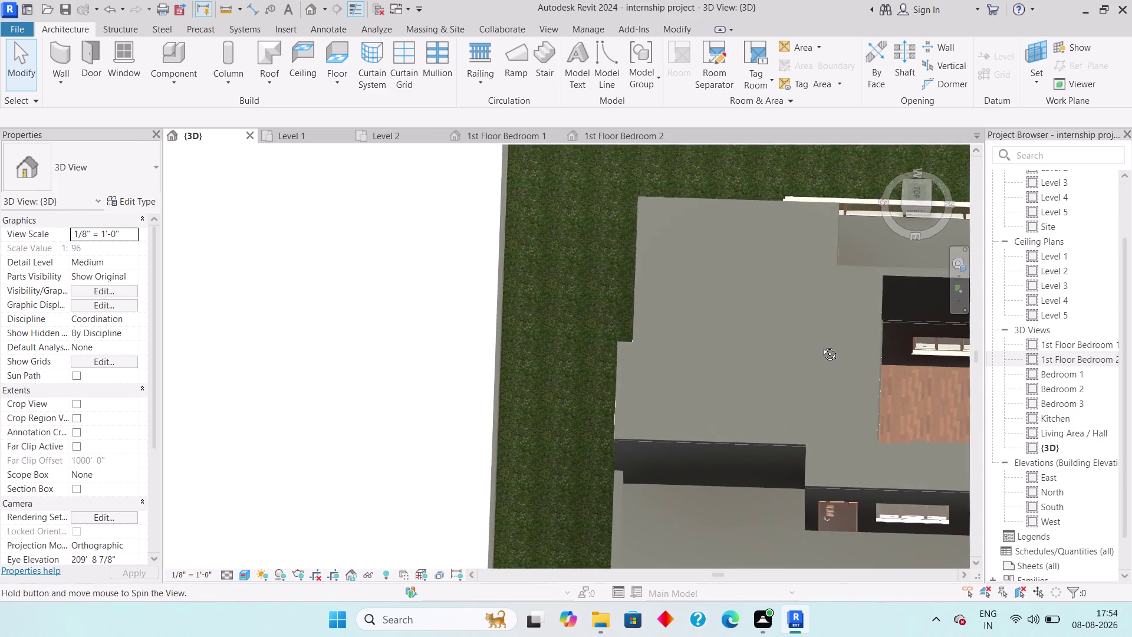
middle_drag(820, 342, 832, 405)
middle_drag(779, 386, 656, 355)
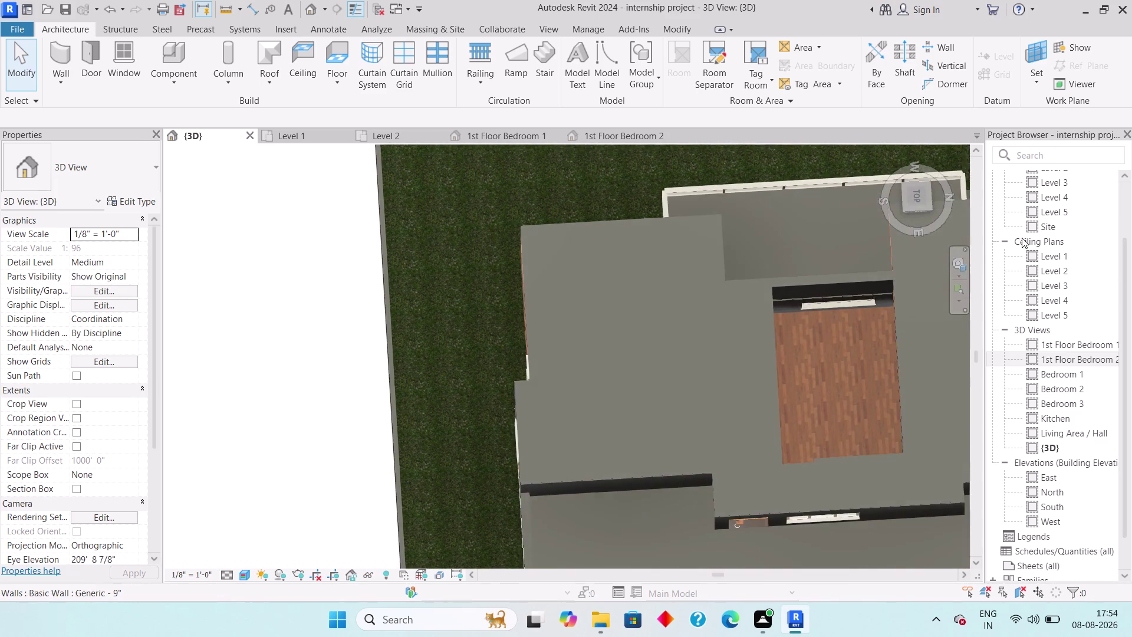
click(917, 196)
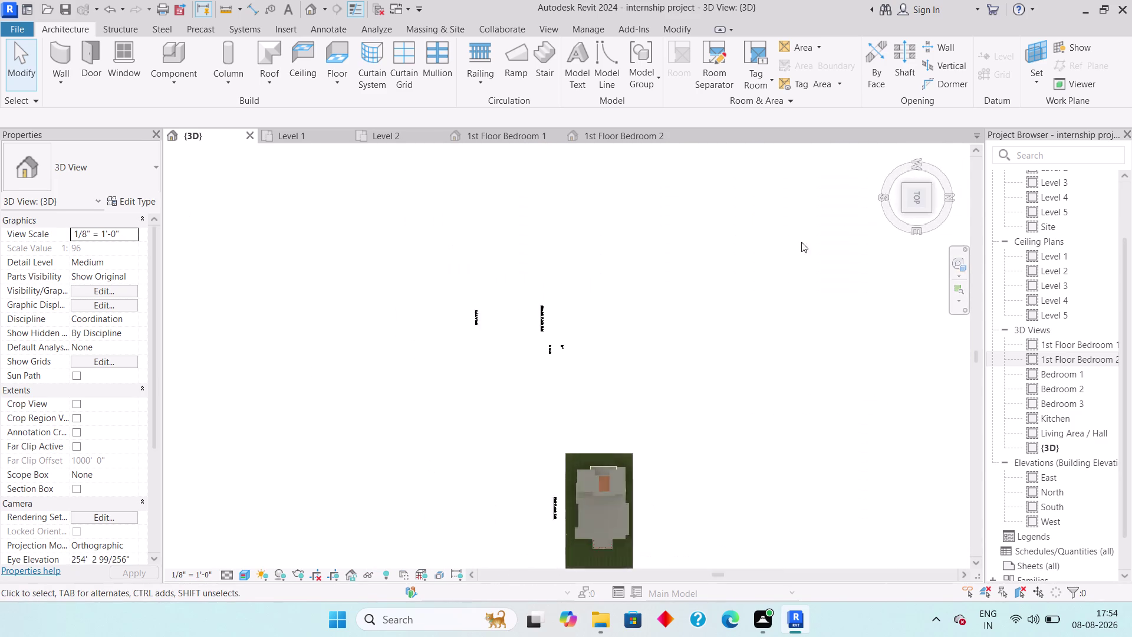
scroll(up, 3)
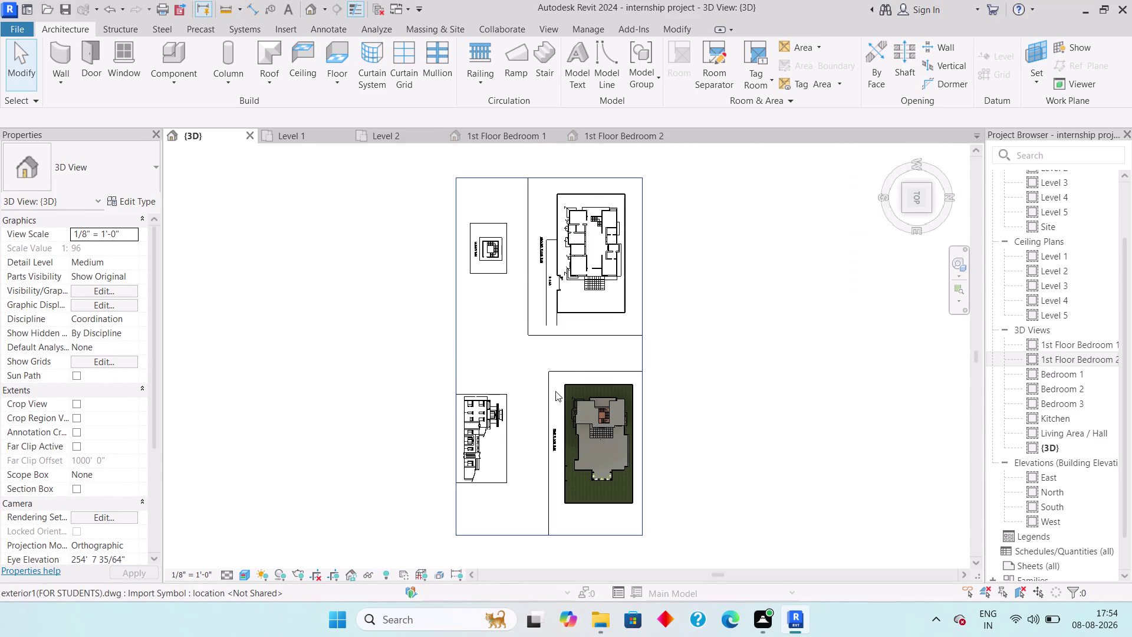
Zoom and pan to the BED ROOM beside the sun shade, then start the Wall tool.
scroll(up, 3)
scroll(up, 3)
scroll(up, 3)
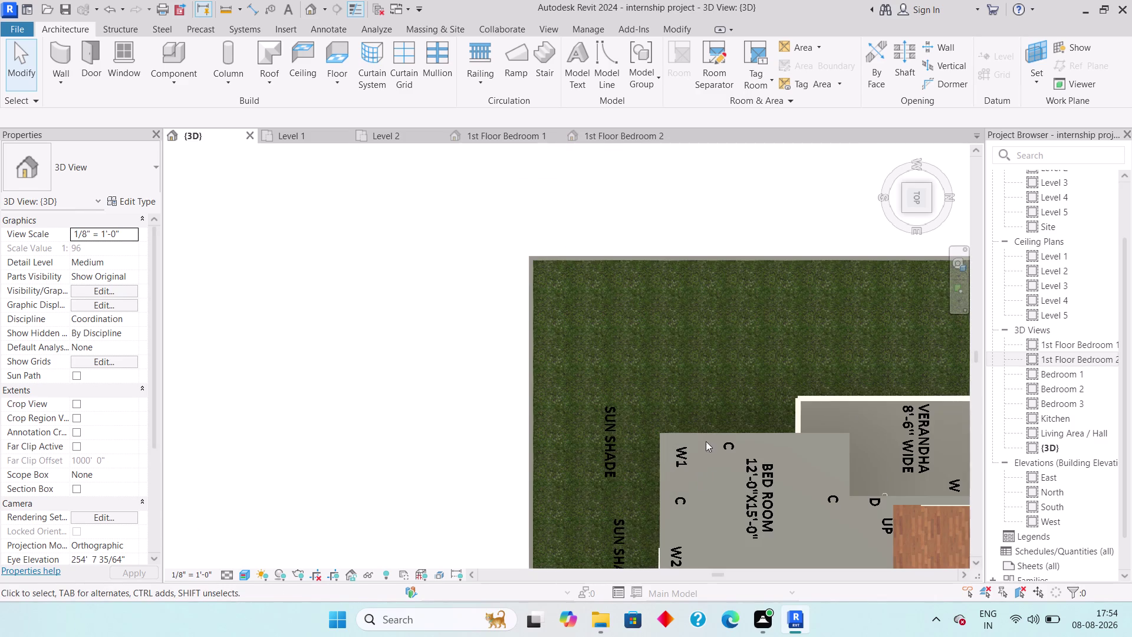
middle_drag(701, 435, 603, 323)
scroll(up, 3)
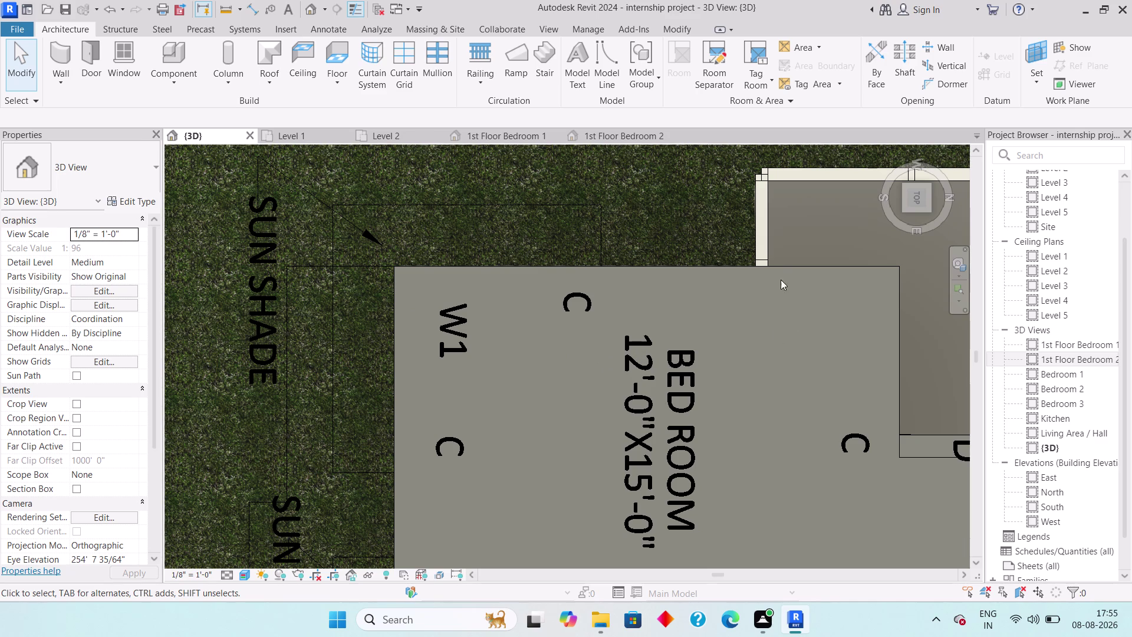
click(58, 73)
click(100, 102)
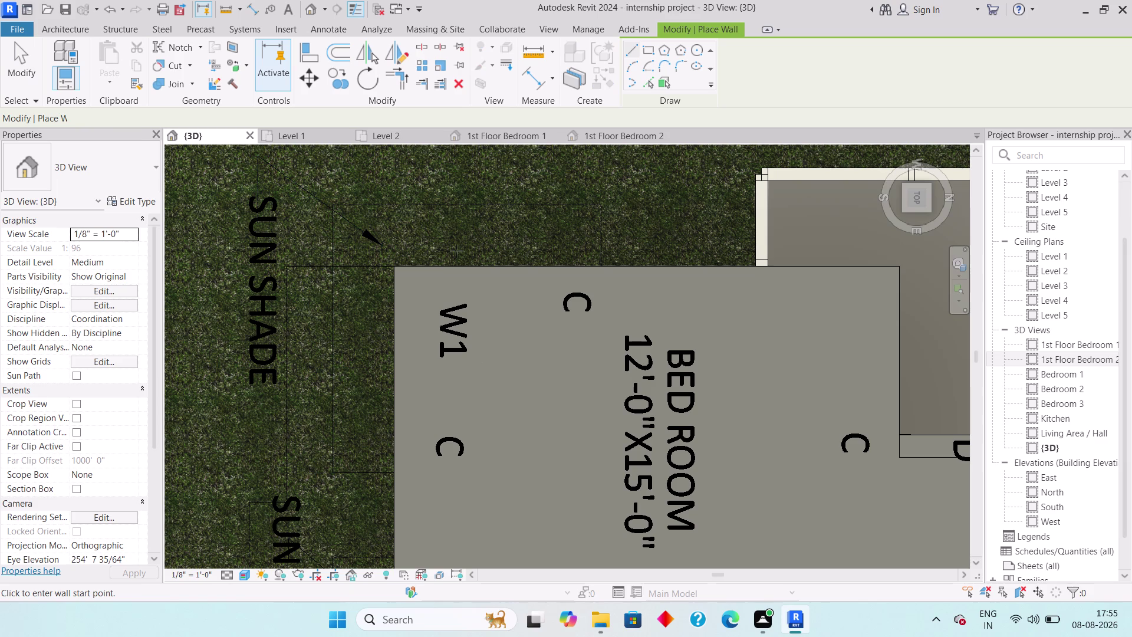
Choose the Generic - 4.5" wall type, cancel the trial wall and restart the Wall tool.
click(146, 174)
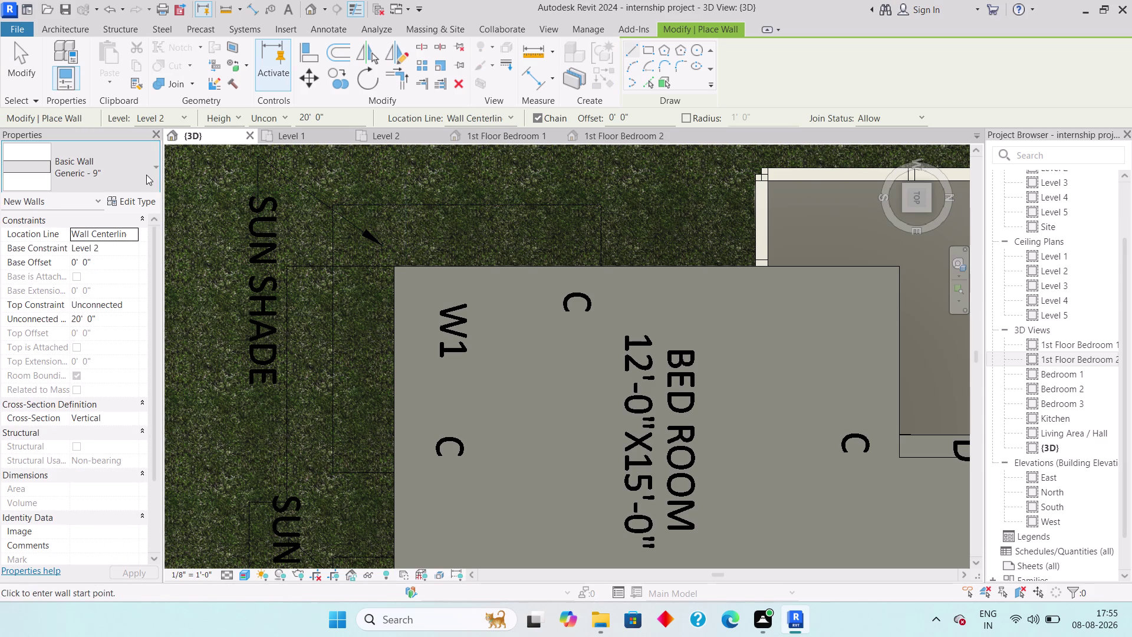
scroll(up, 3)
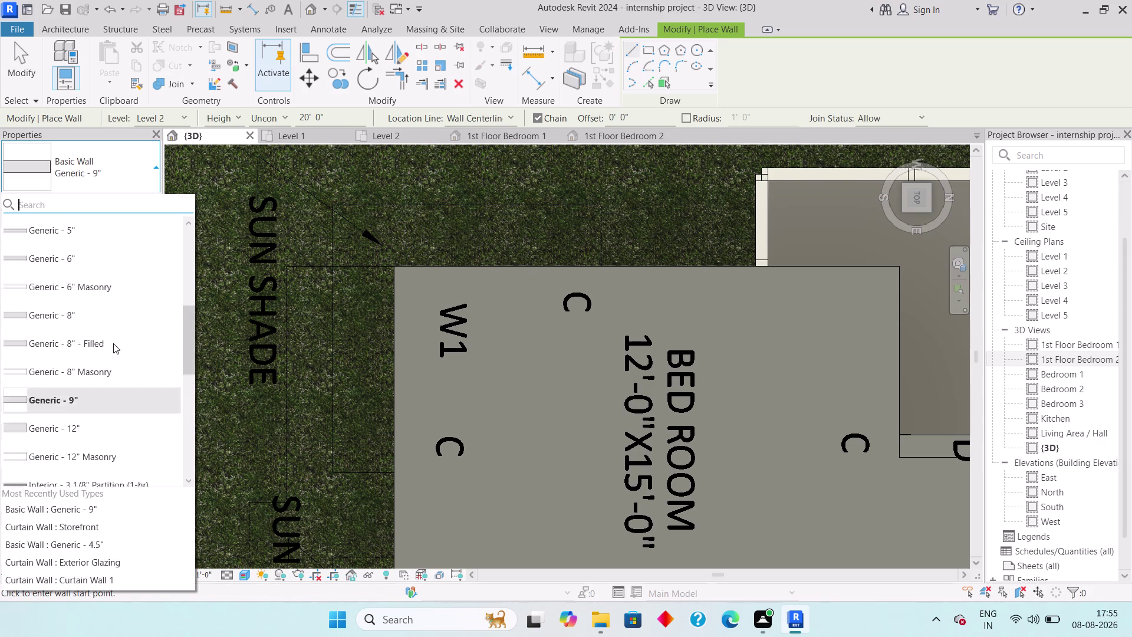
click(101, 289)
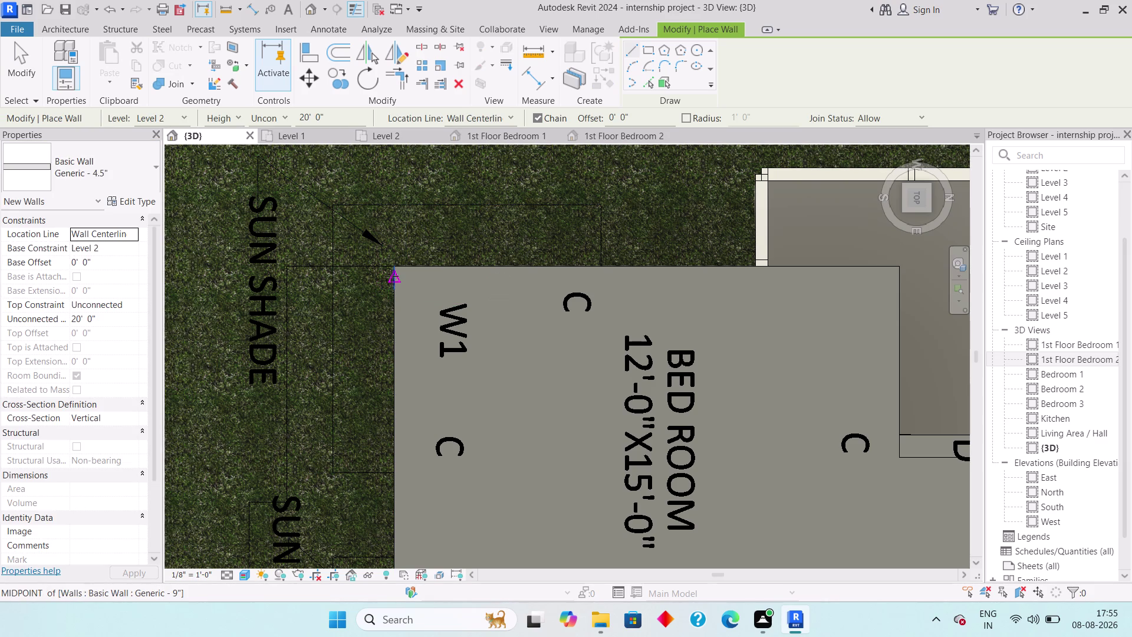
click(398, 271)
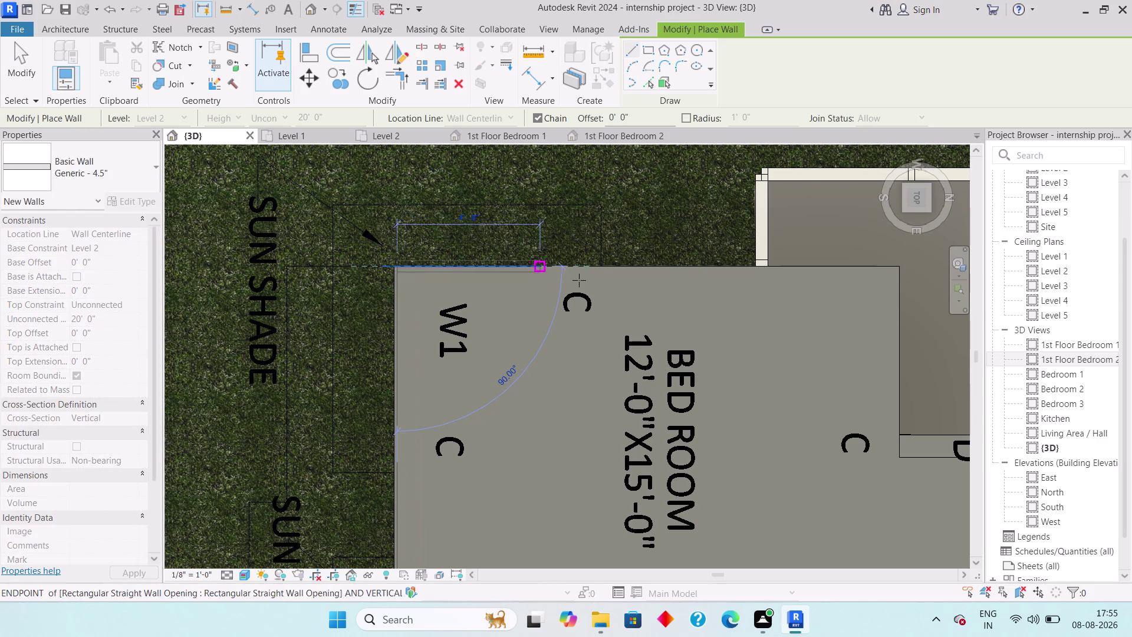
key(space)
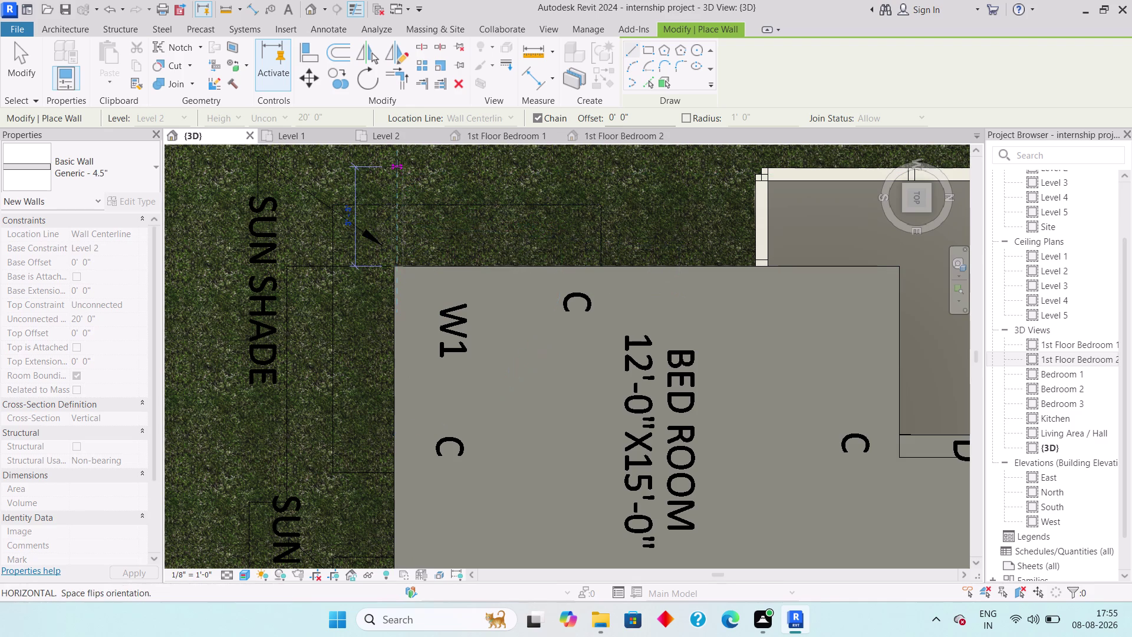
click(511, 117)
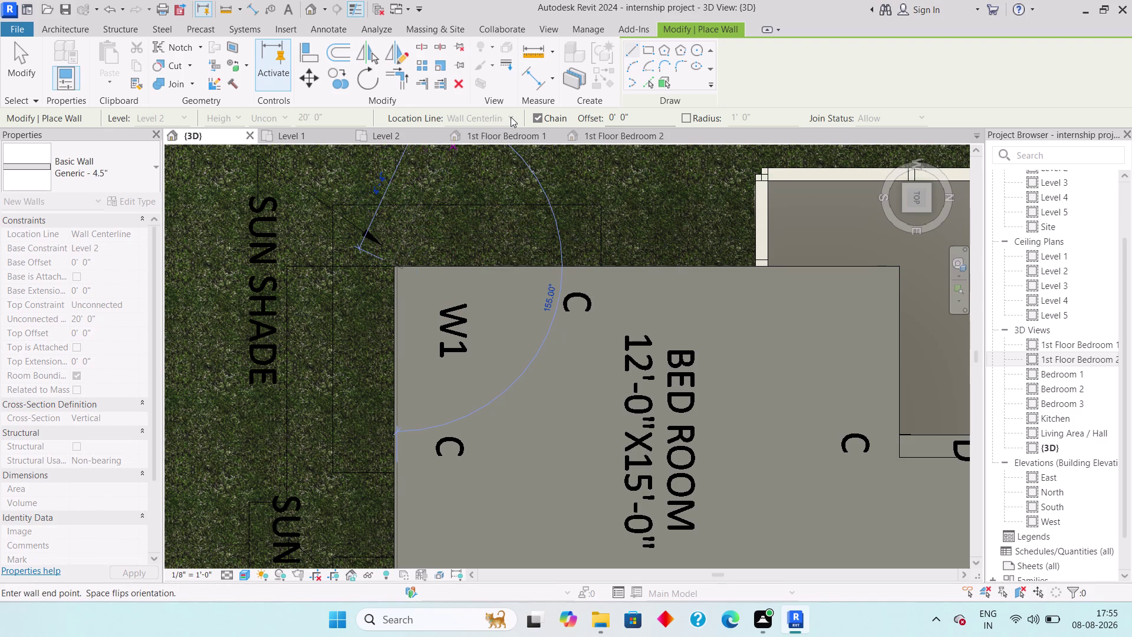
key(Escape)
key(Escape)
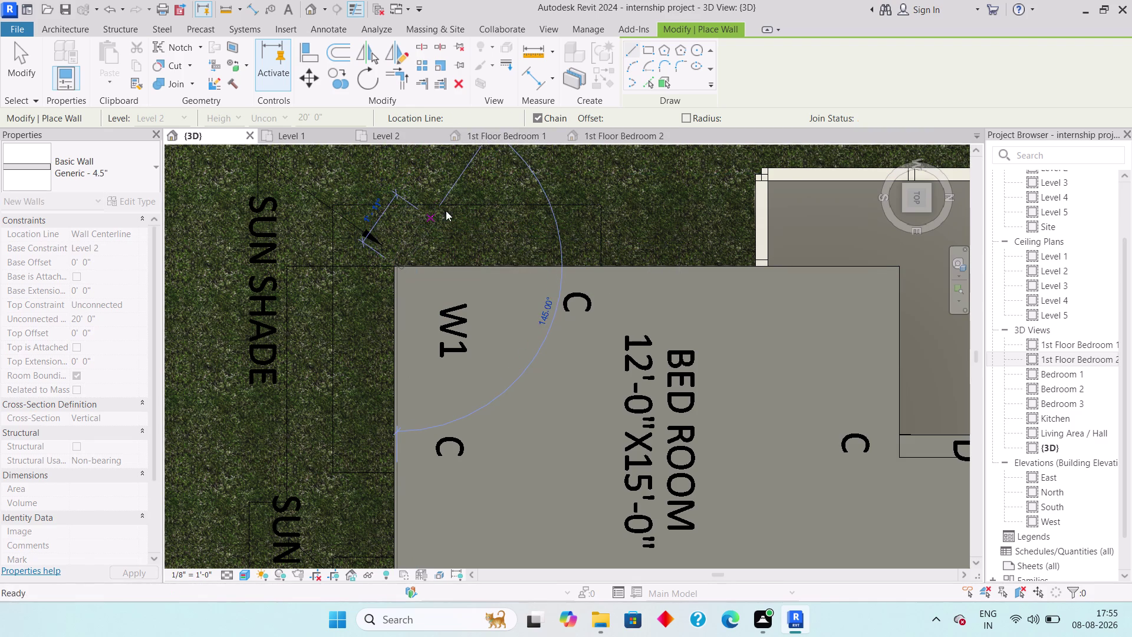
click(67, 77)
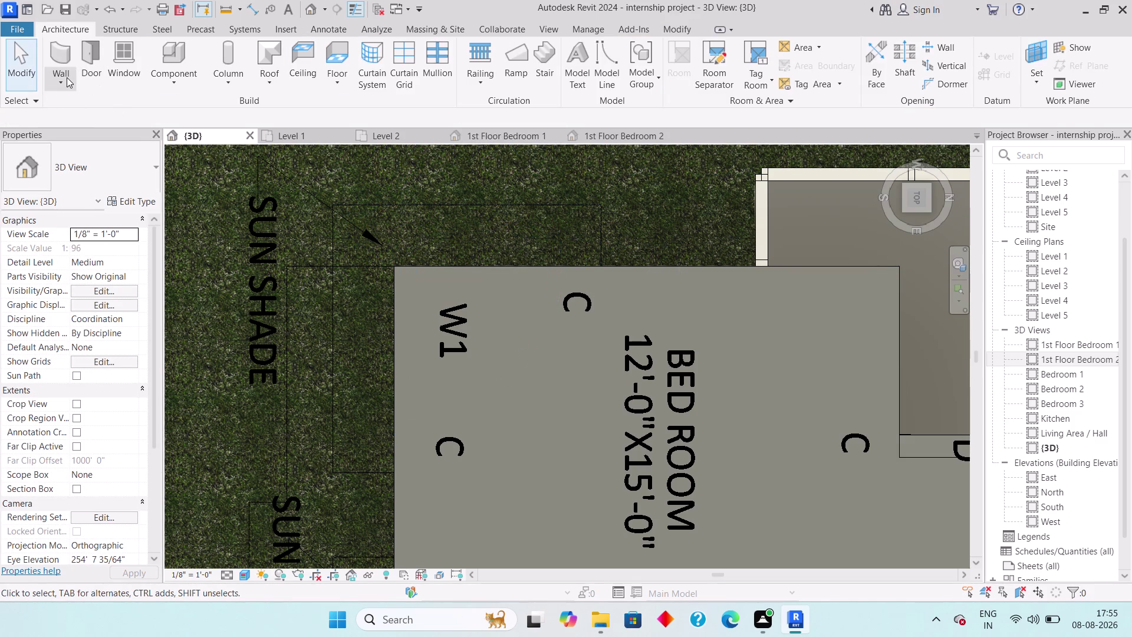
click(119, 114)
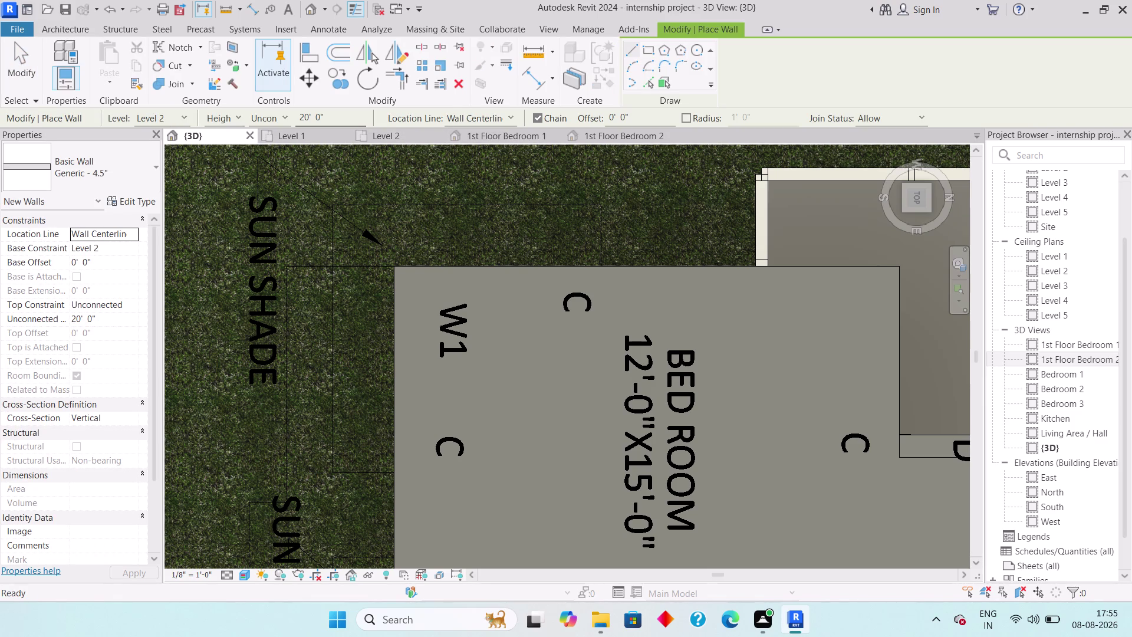
Set the new wall's unconnected height to 3' 0".
drag(335, 119, 272, 119)
key(3)
text('')
key(Return)
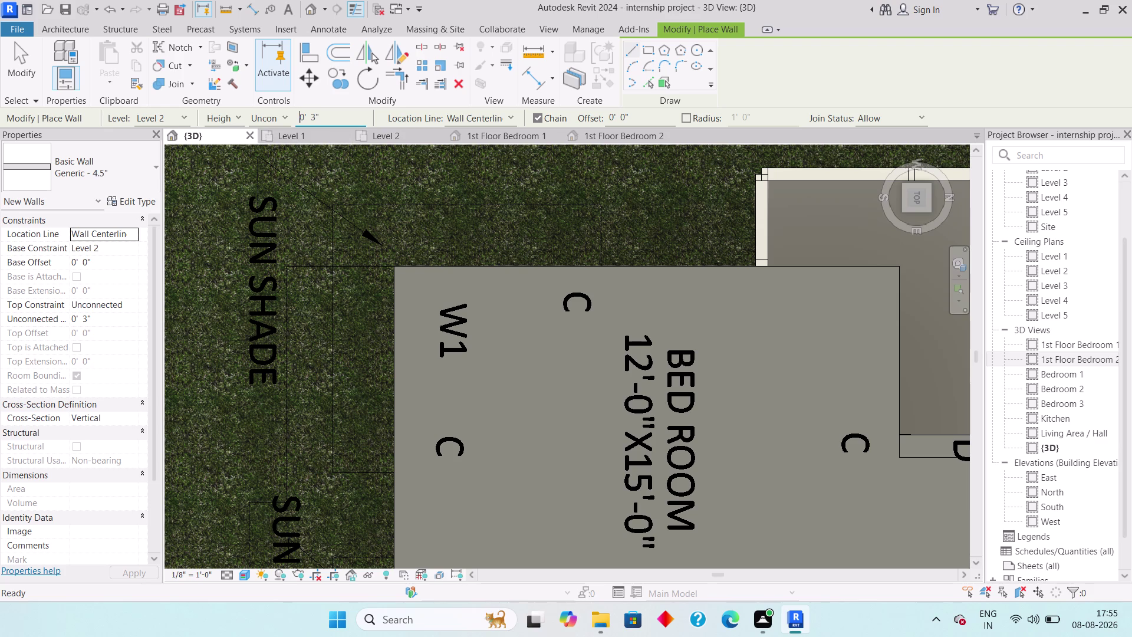
drag(333, 116, 263, 118)
key(3)
key(apostrophe)
key(Return)
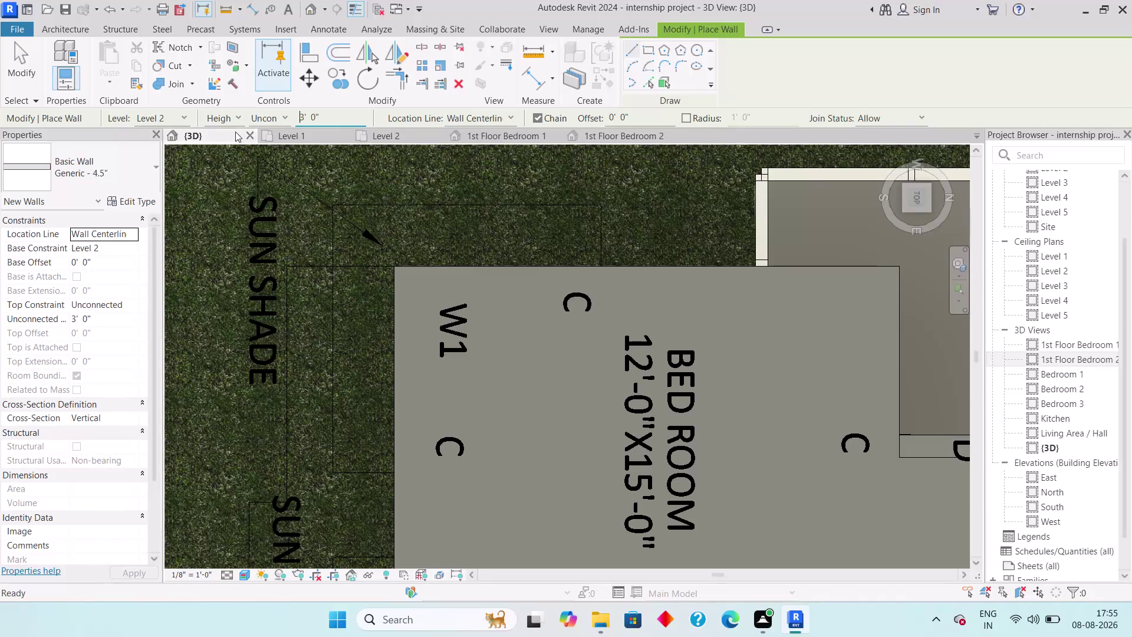
Base the wall on Level 3 with the Finish Face: Exterior location line.
click(171, 115)
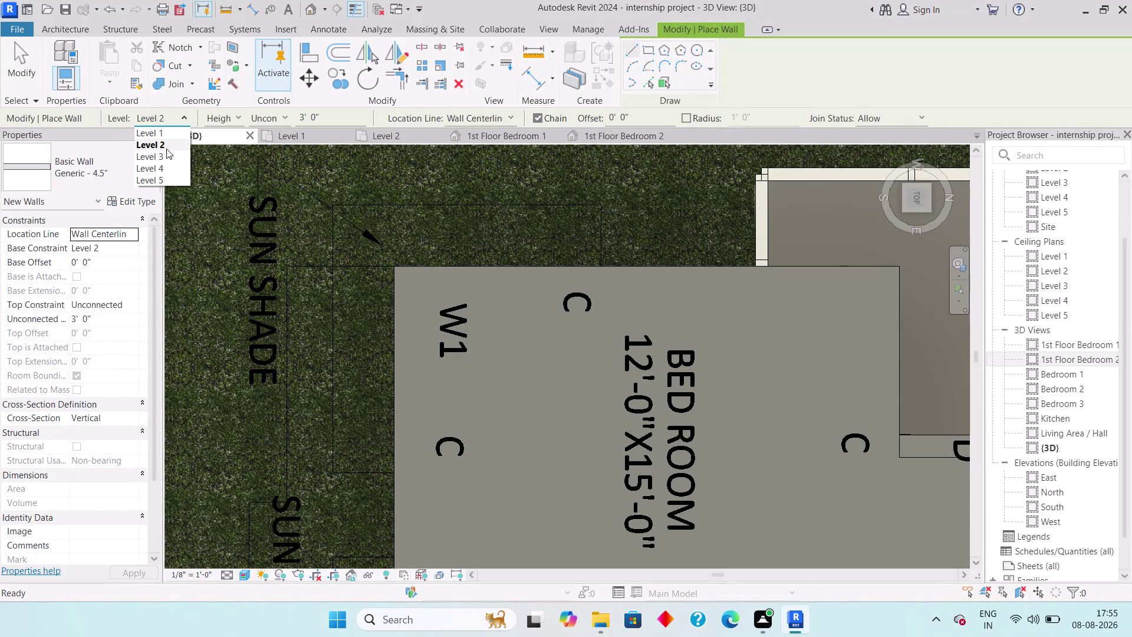
click(164, 153)
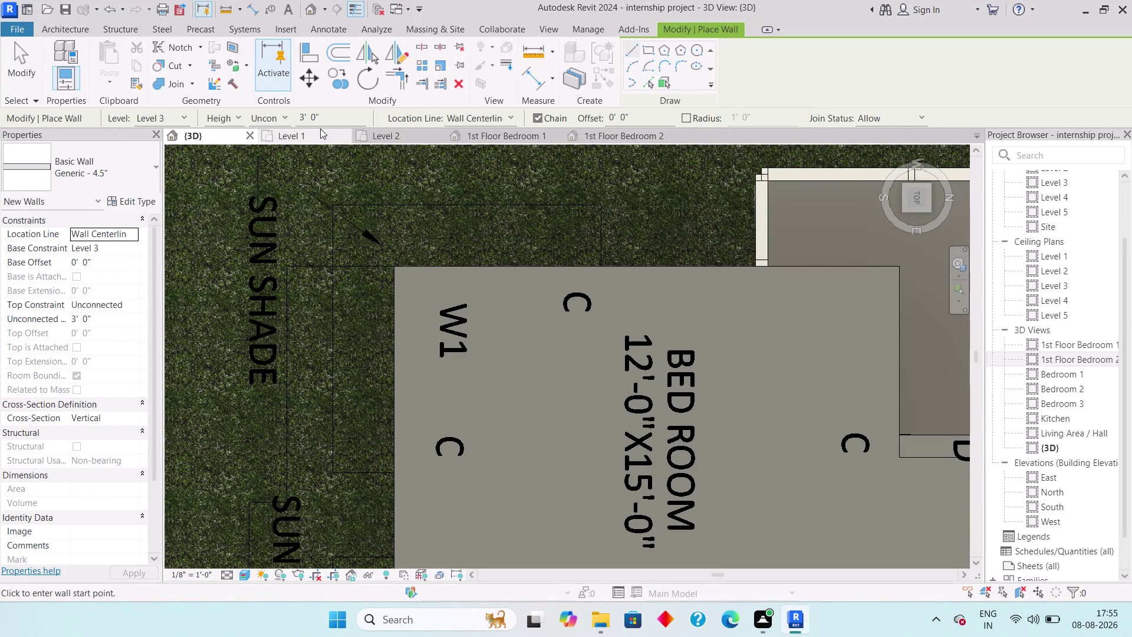
click(507, 116)
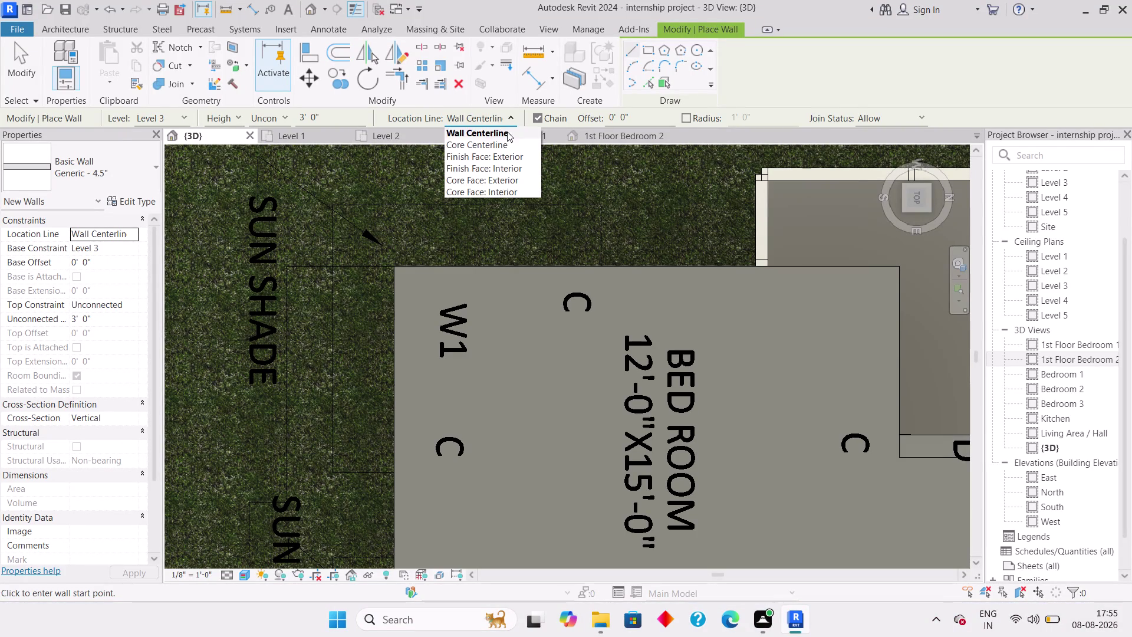
click(502, 171)
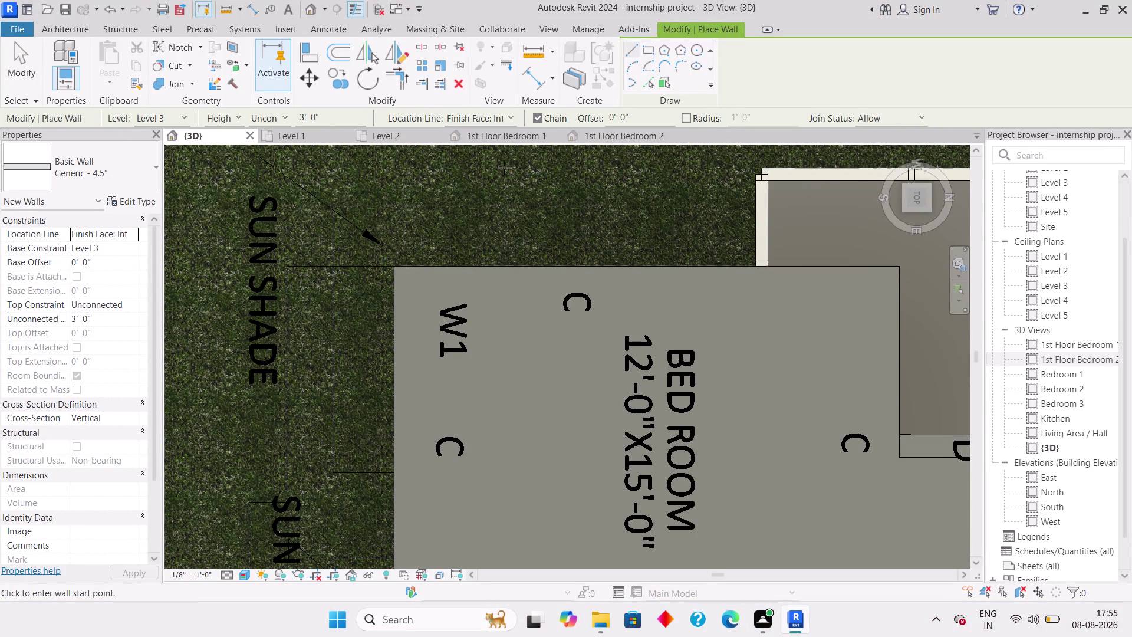
click(490, 114)
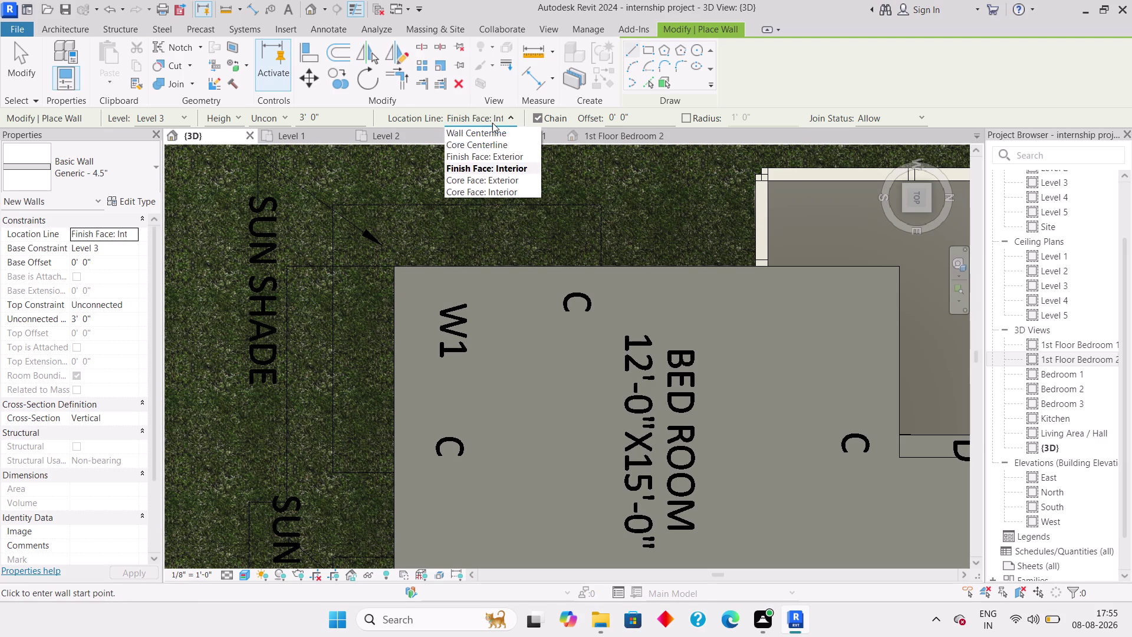
click(496, 152)
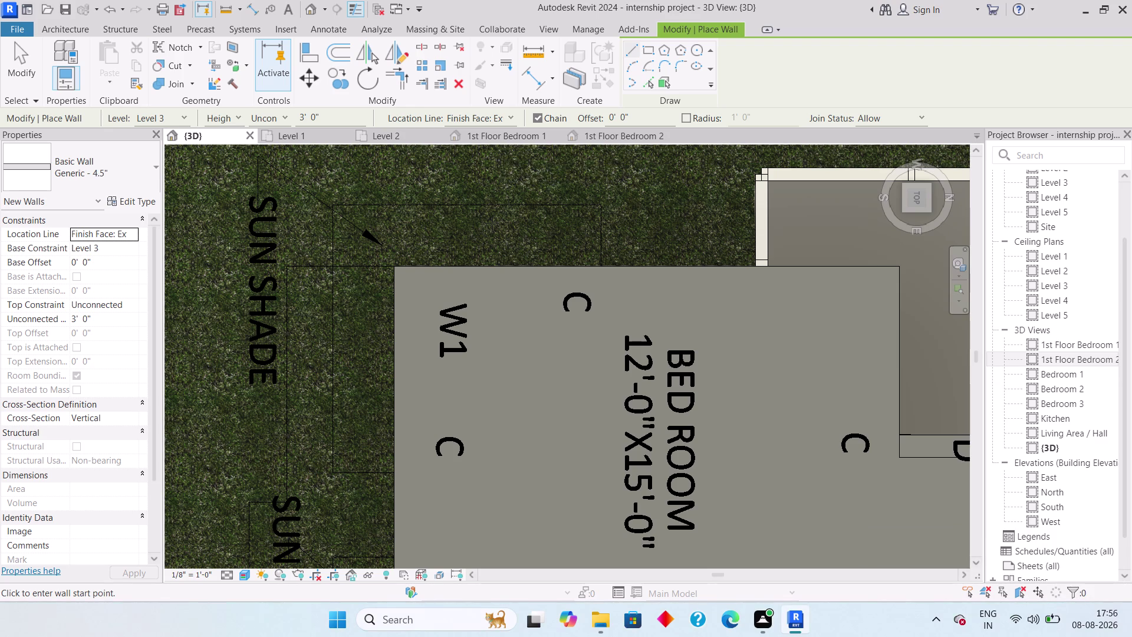
Start the roof wall at the bedroom slab corner and trace corners past the verandah to the roof step.
scroll(up, 3)
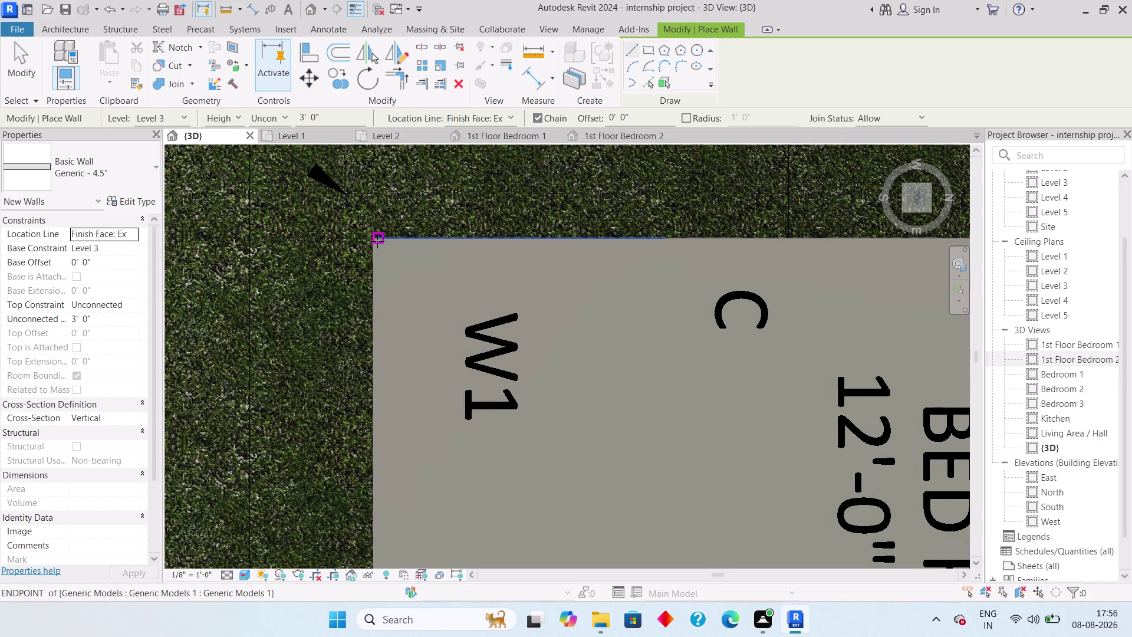
click(374, 240)
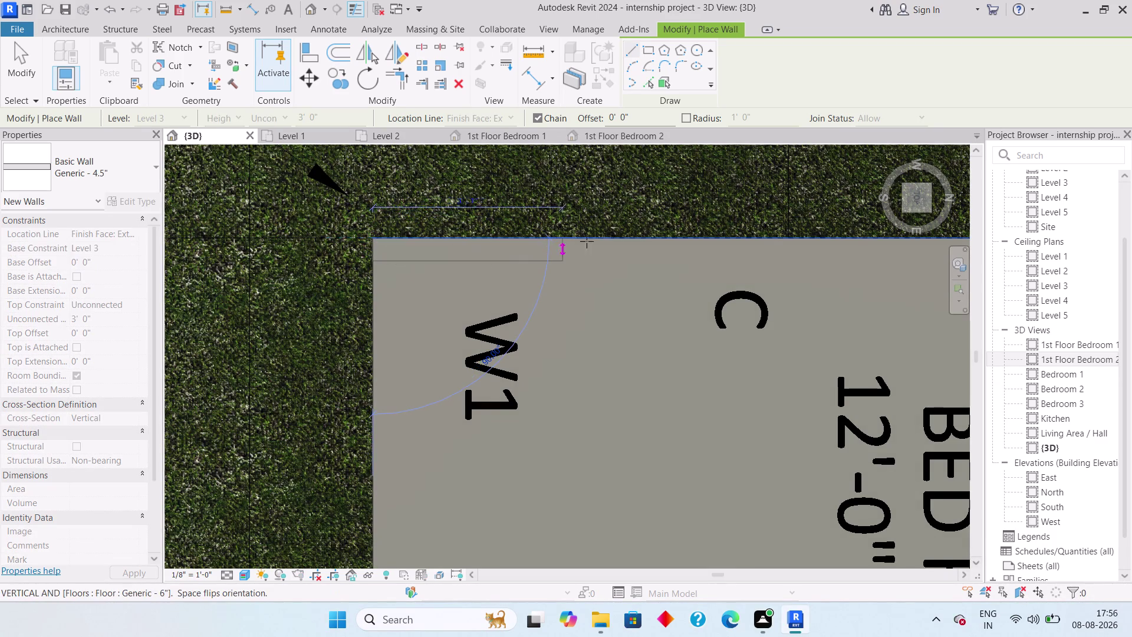
middle_drag(694, 235, 456, 249)
scroll(down, 3)
middle_drag(762, 236, 540, 224)
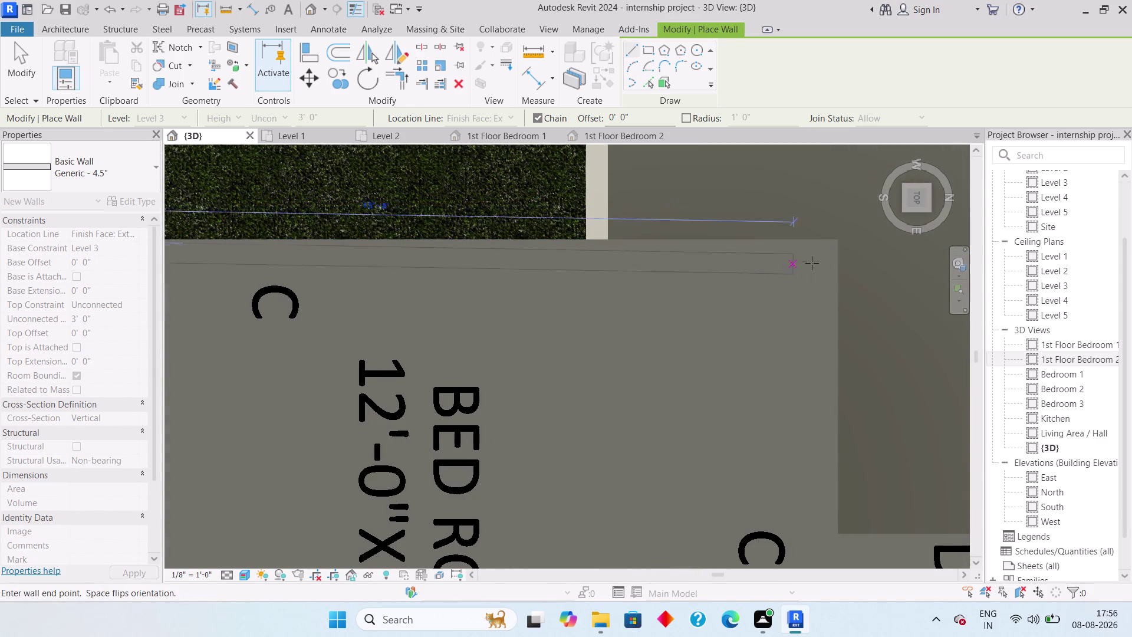
middle_drag(779, 254, 683, 247)
click(739, 231)
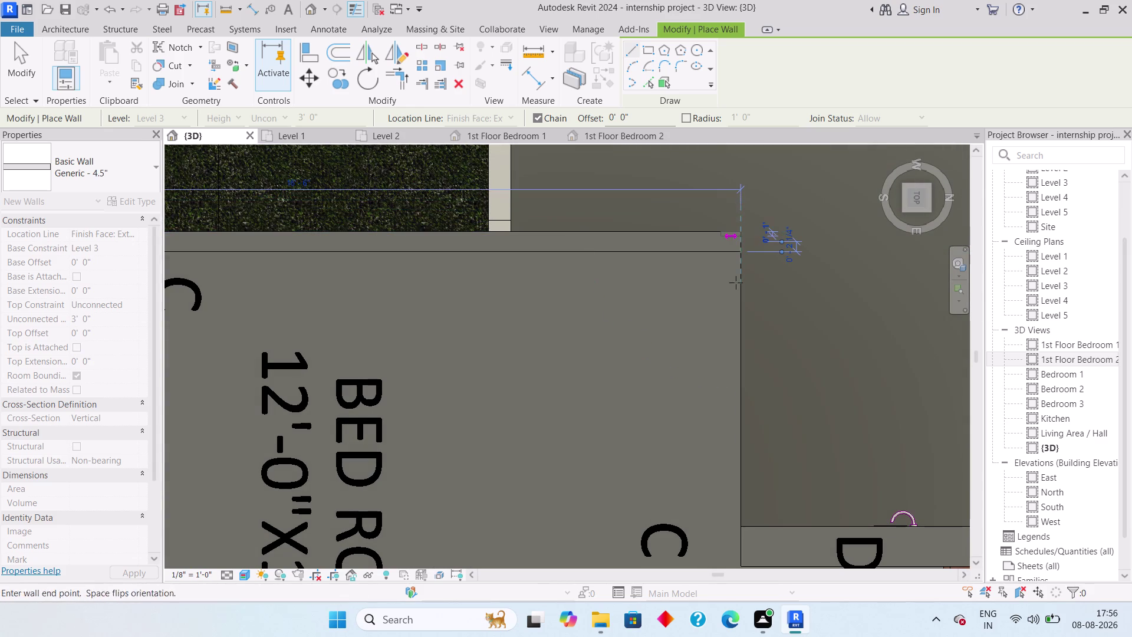
middle_drag(728, 415, 689, 275)
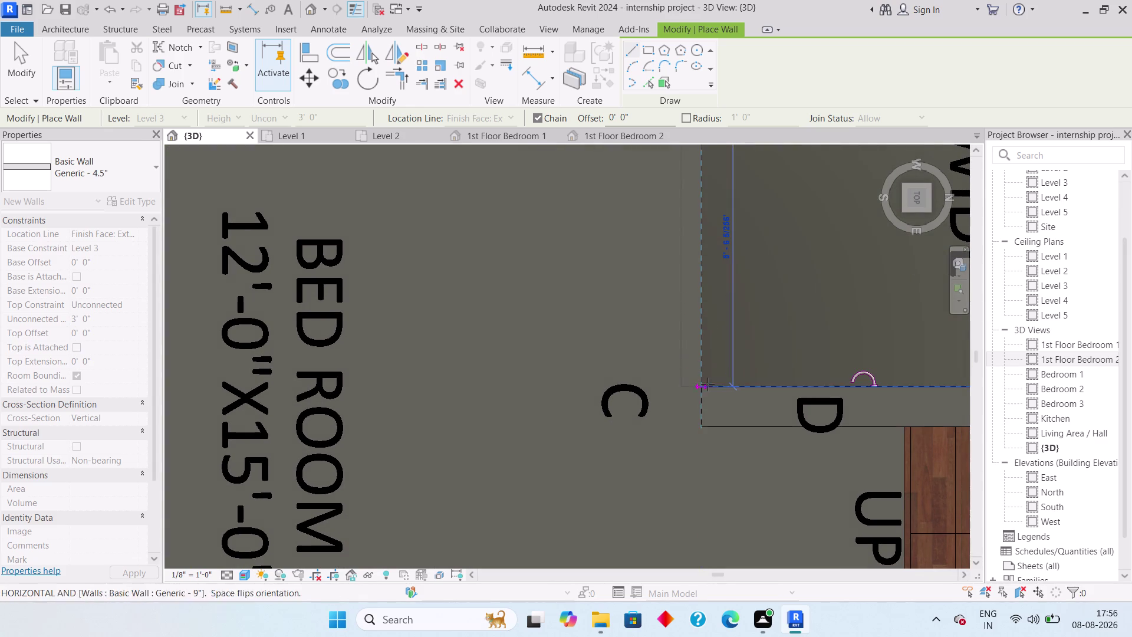
middle_drag(702, 378, 586, 264)
scroll(down, 3)
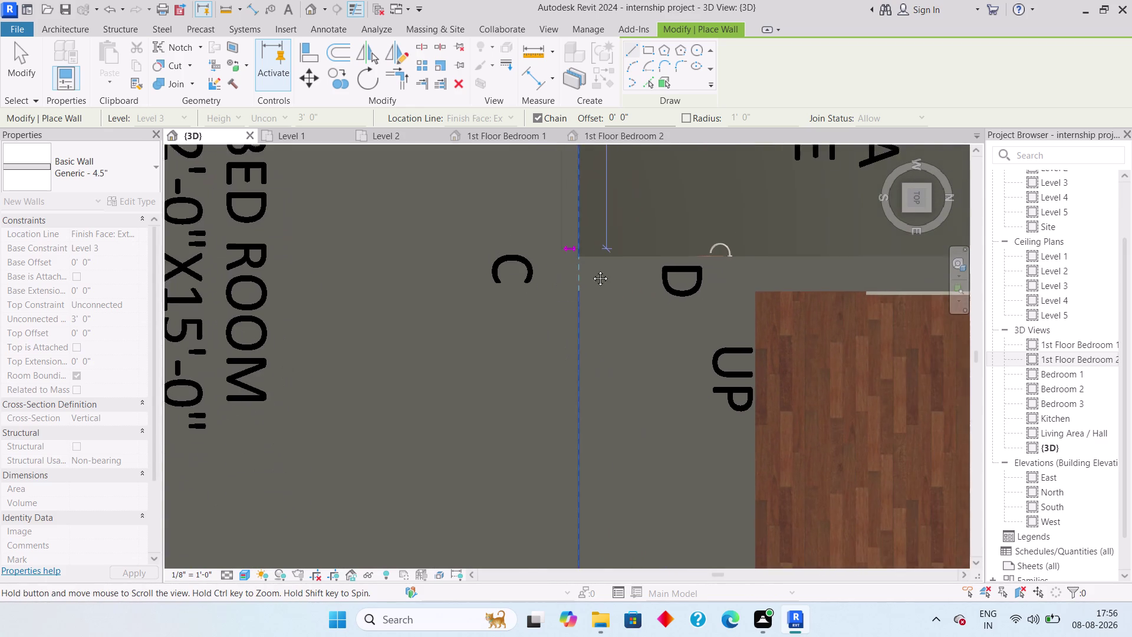
scroll(down, 3)
scroll(down, 3)
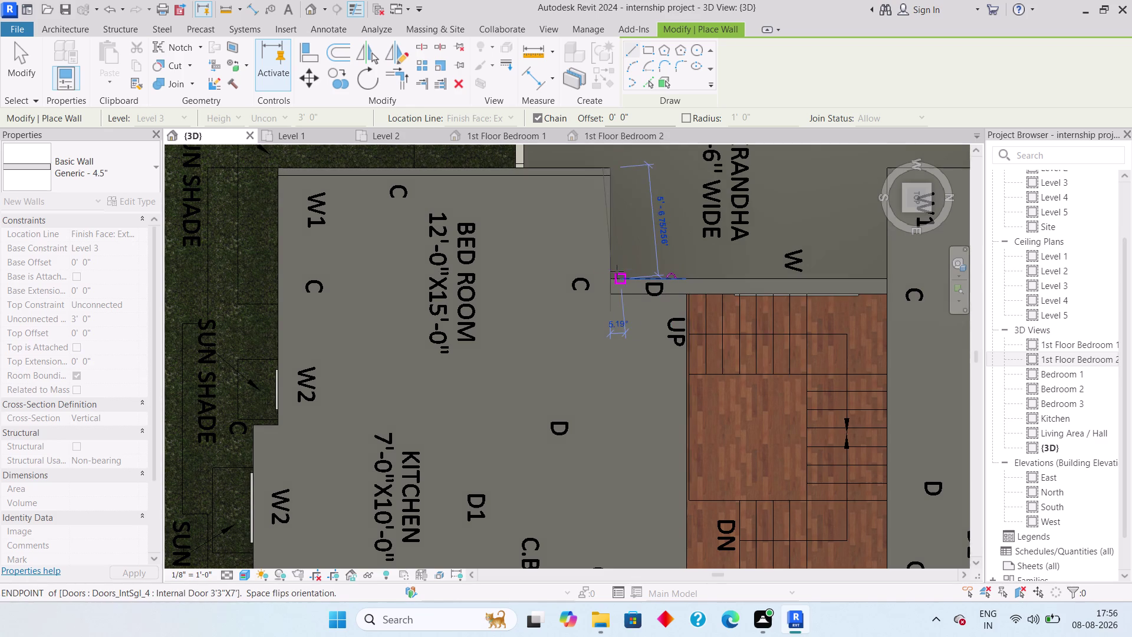
scroll(up, 3)
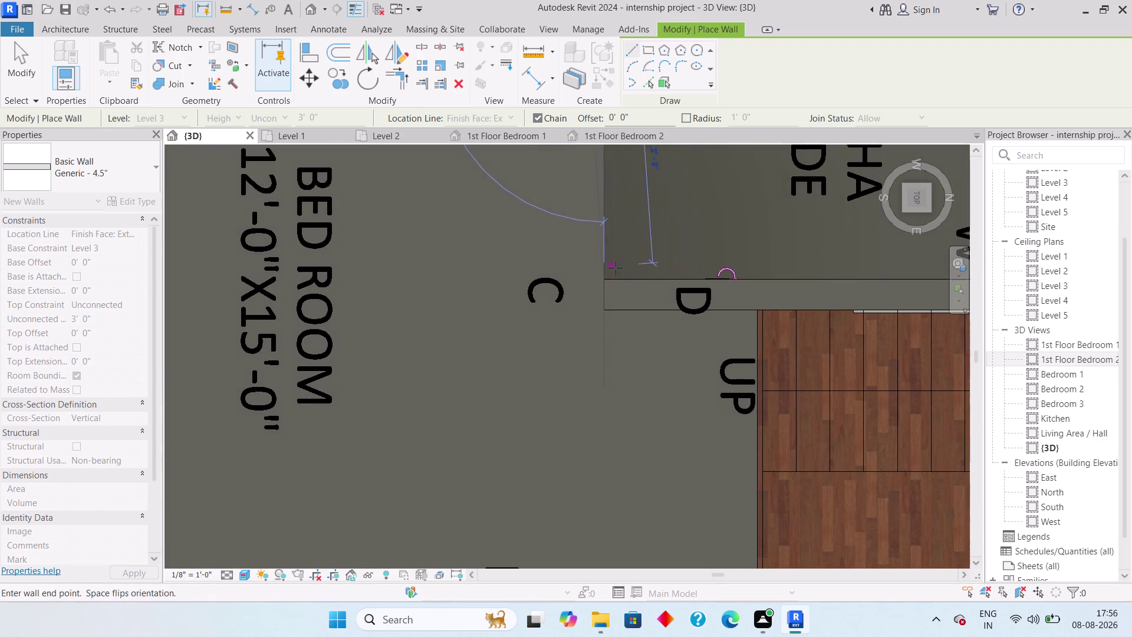
click(609, 280)
middle_drag(725, 280, 439, 294)
middle_drag(763, 299, 529, 321)
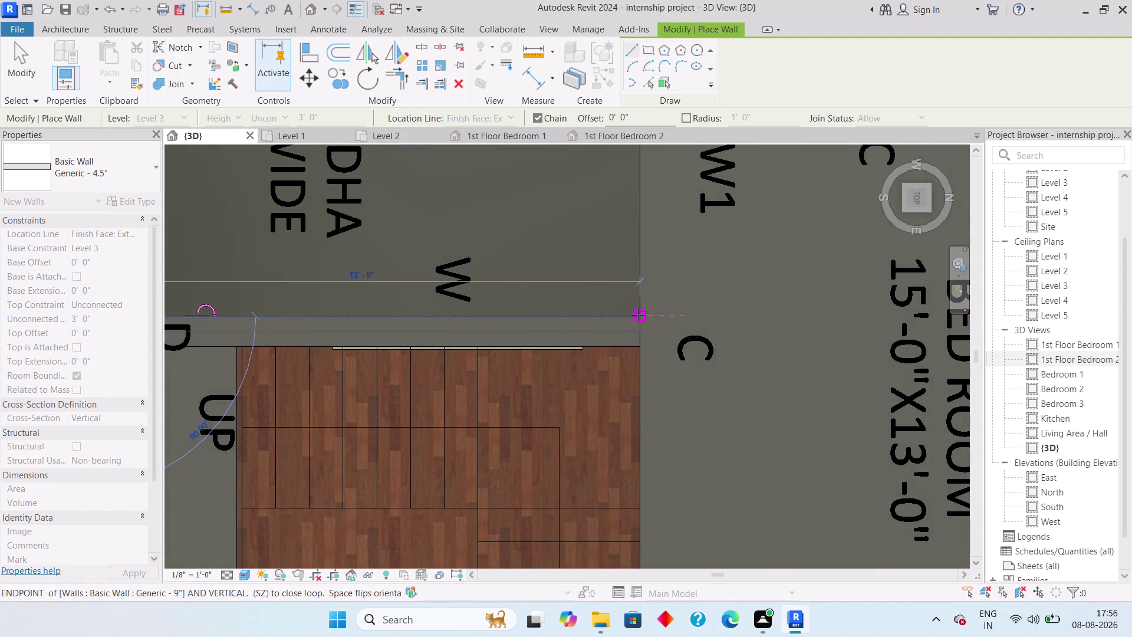
click(639, 316)
middle_drag(639, 240, 652, 422)
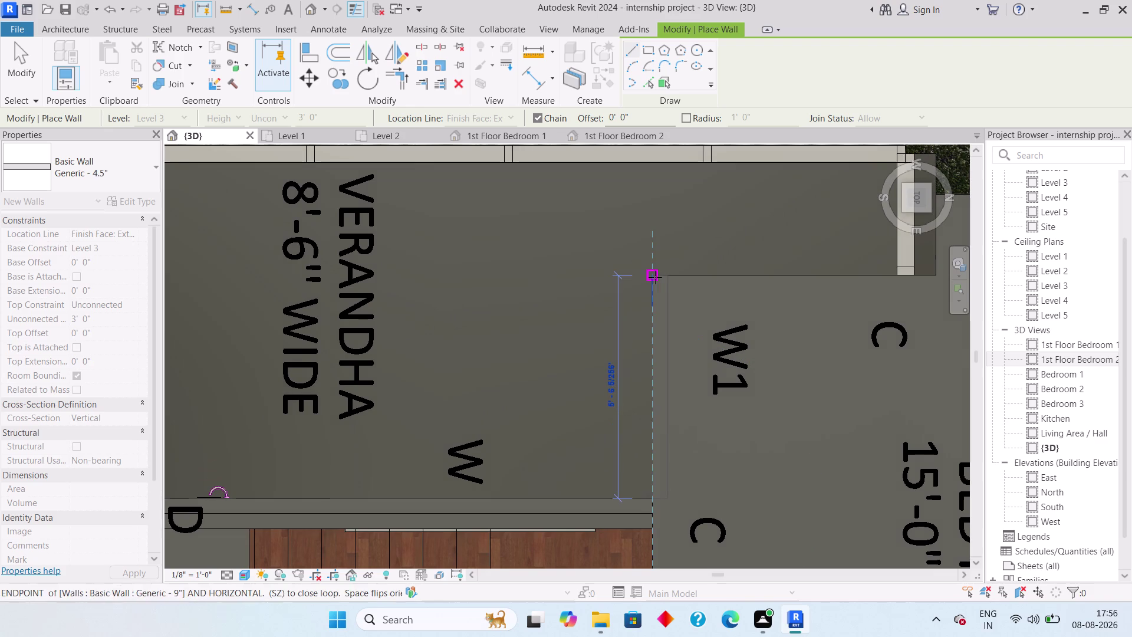
click(654, 277)
middle_drag(730, 284, 495, 323)
scroll(down, 3)
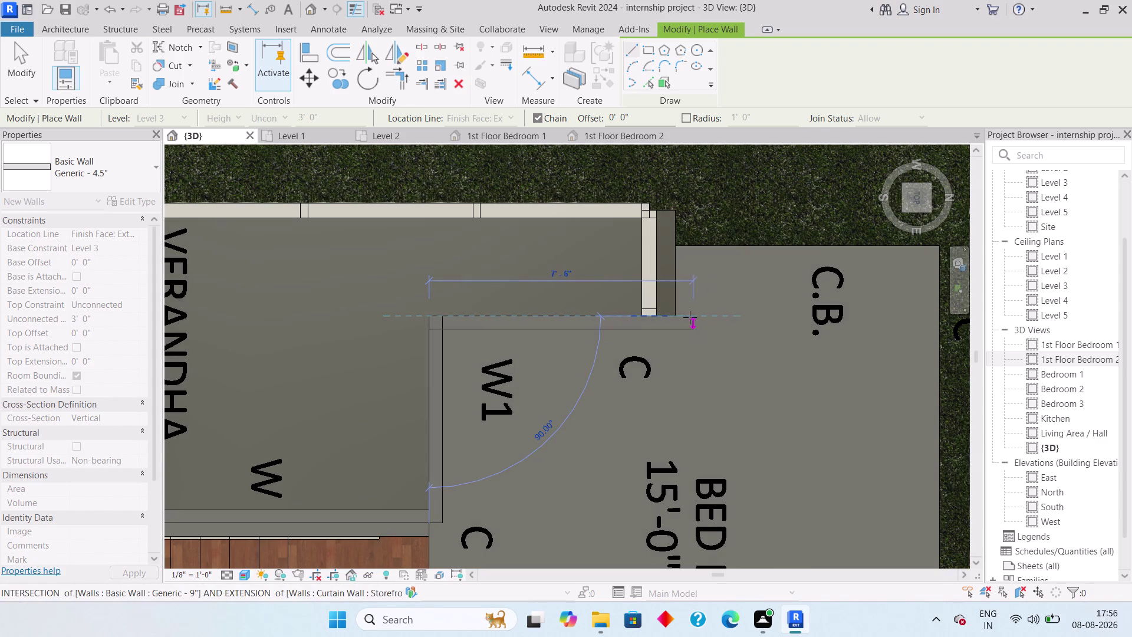
click(679, 312)
click(675, 250)
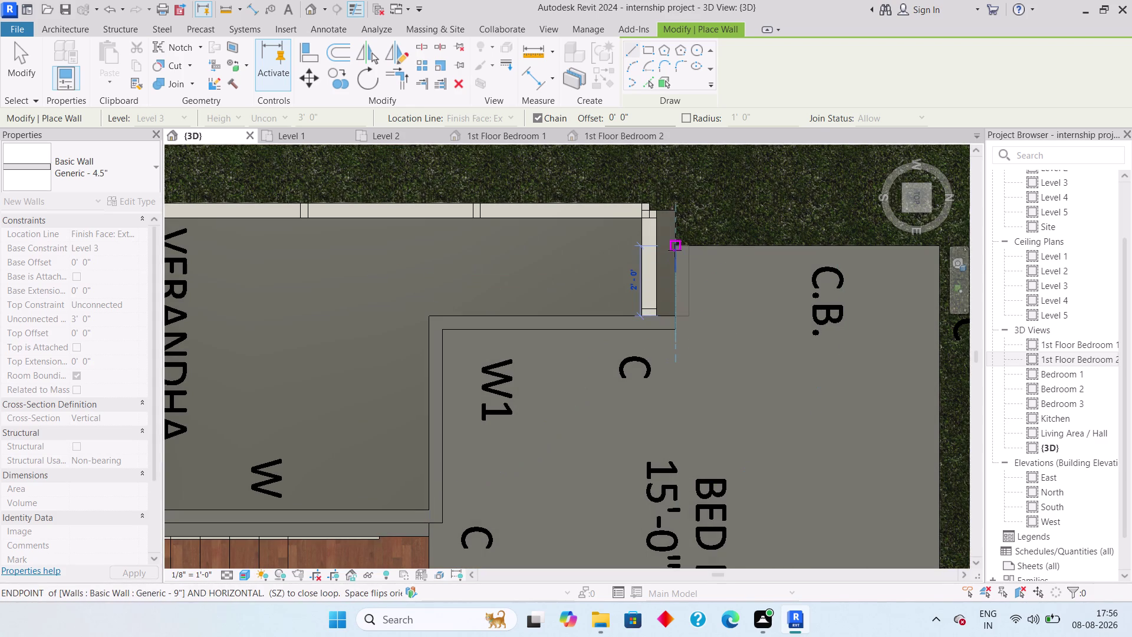
Continue the roof wall past the toilet, kitchen and sun shade, closing the loop at the bedroom.
middle_drag(804, 255, 633, 253)
click(767, 248)
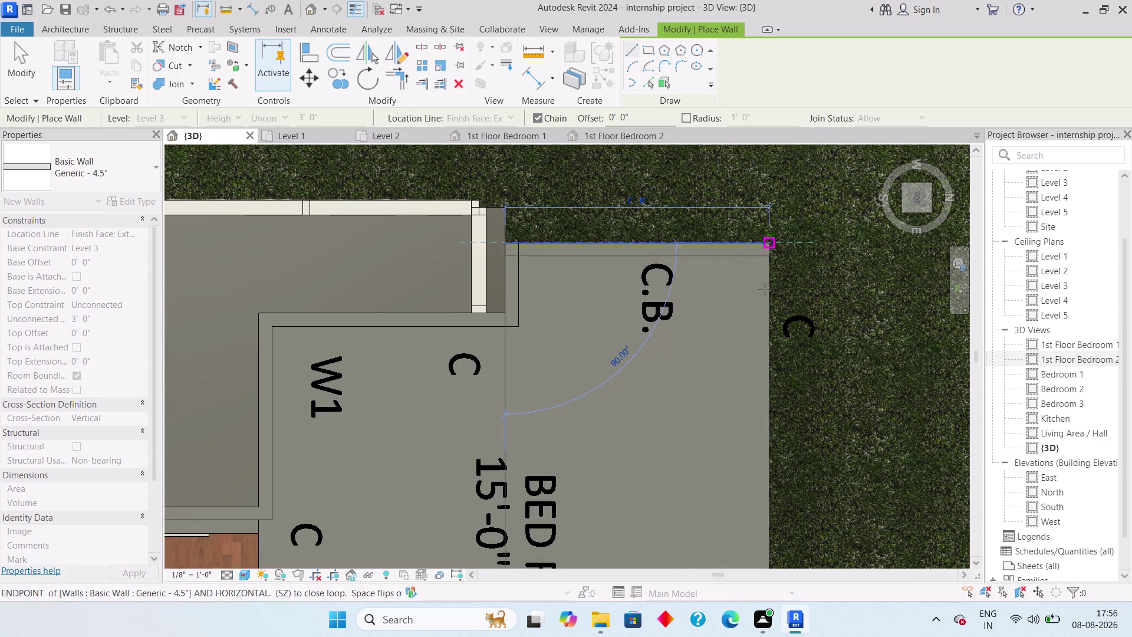
middle_drag(752, 451, 748, 313)
scroll(down, 3)
scroll(down, 3)
middle_drag(753, 393, 754, 391)
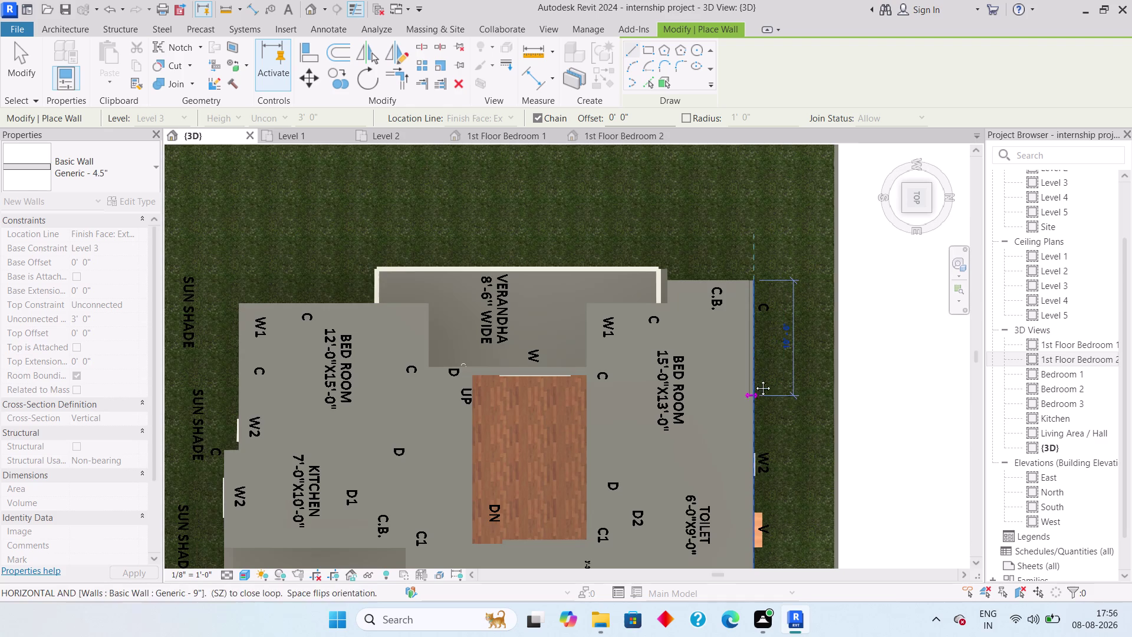
middle_drag(754, 391, 750, 273)
scroll(up, 3)
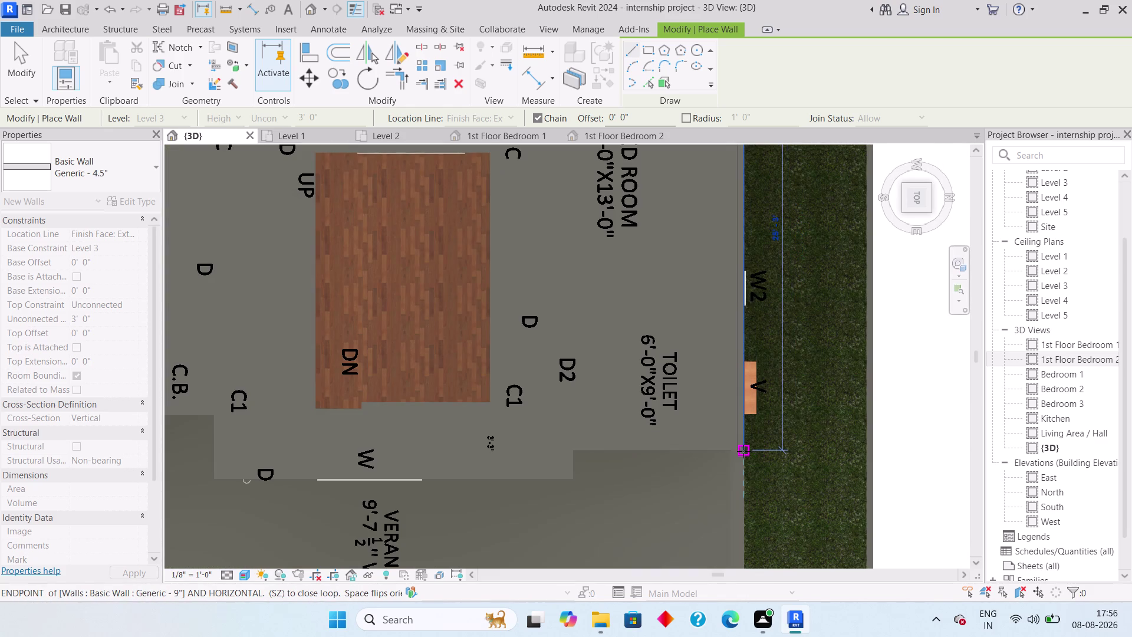
click(744, 451)
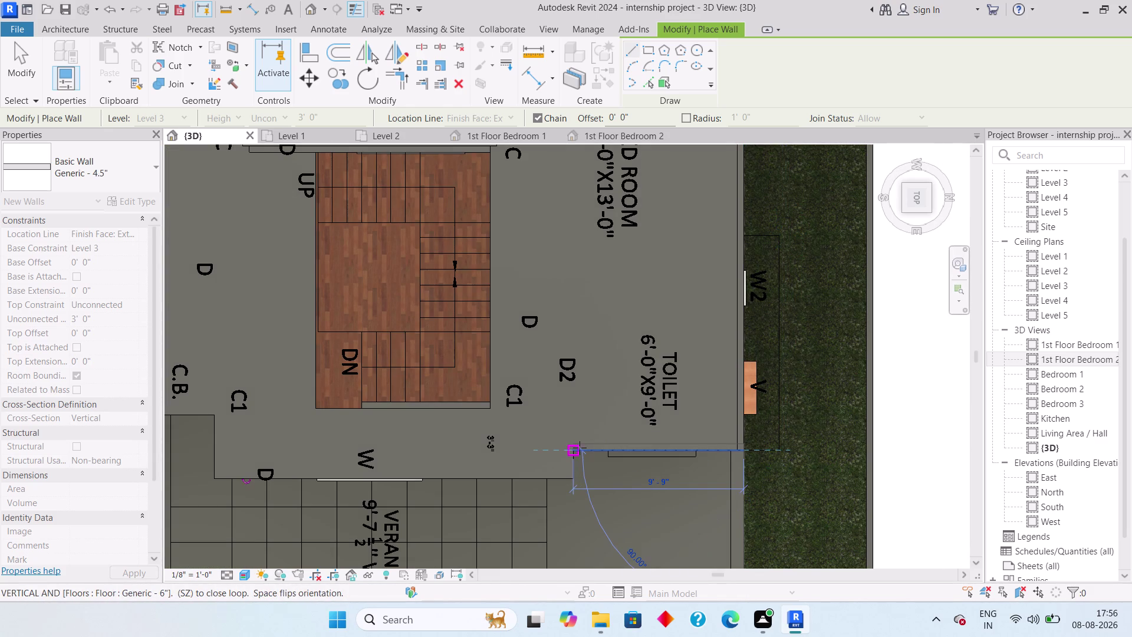
click(577, 448)
click(574, 474)
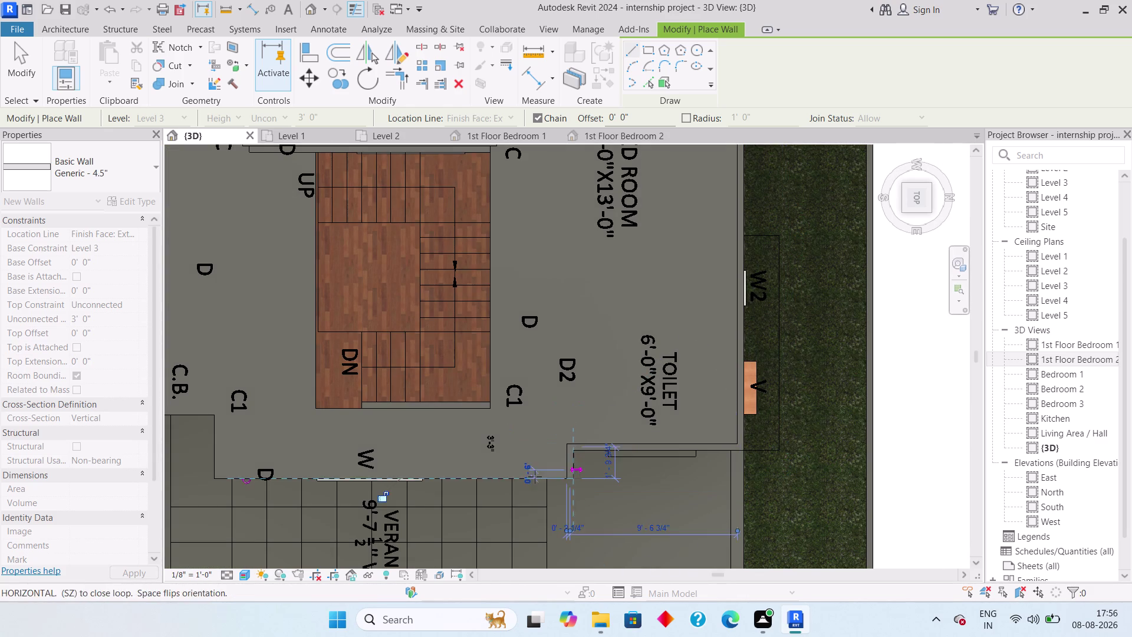
middle_drag(529, 475, 939, 480)
scroll(up, 3)
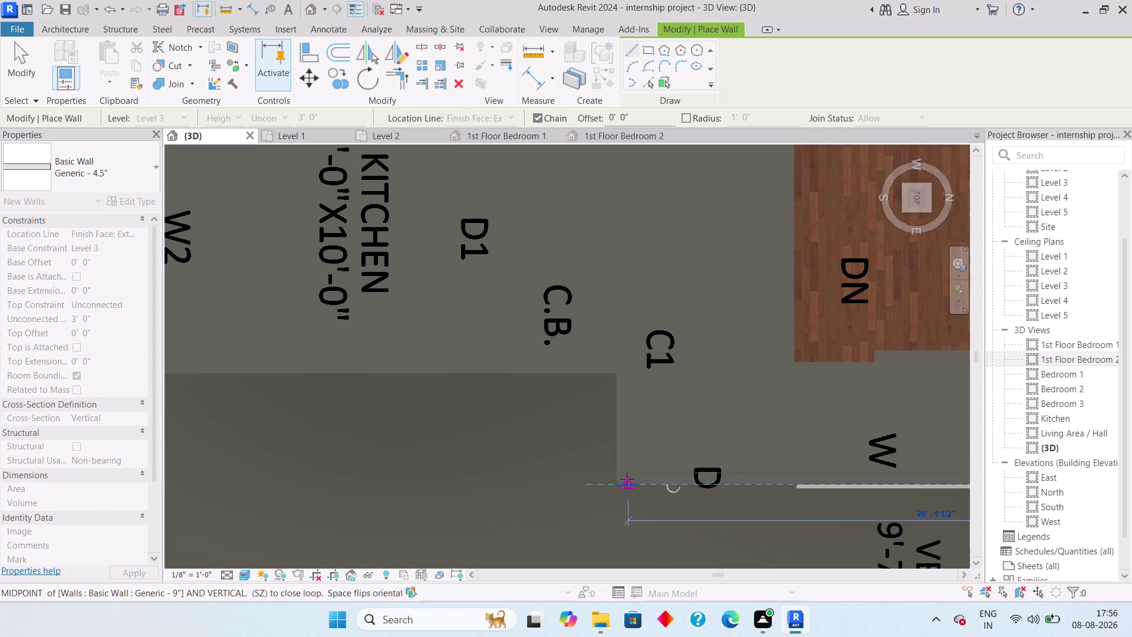
click(615, 481)
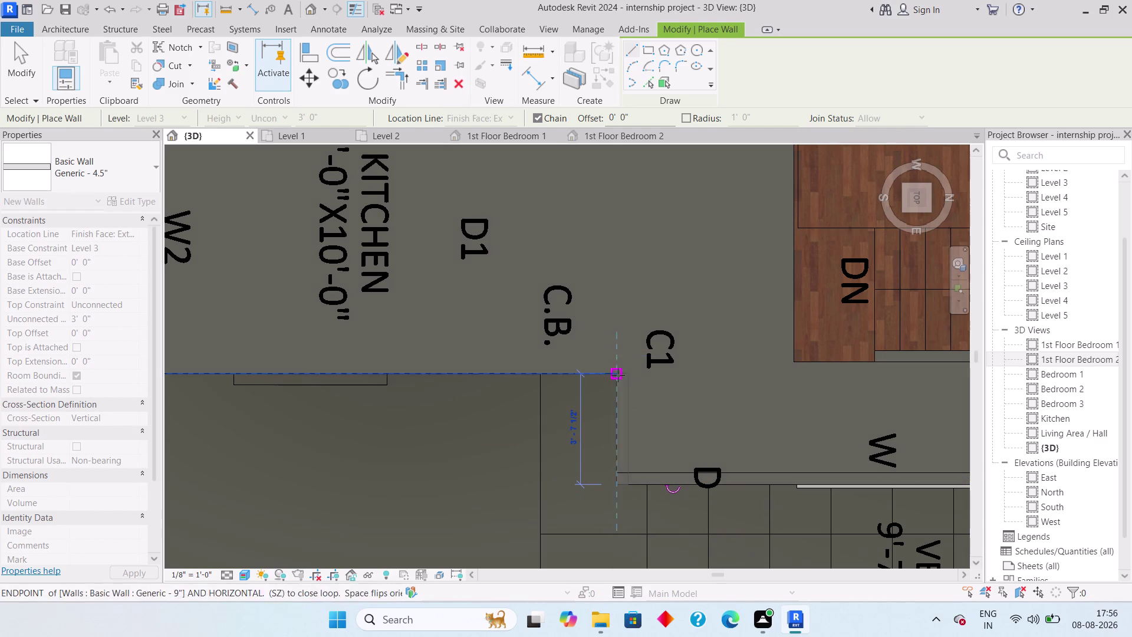
click(618, 374)
middle_drag(573, 395, 990, 412)
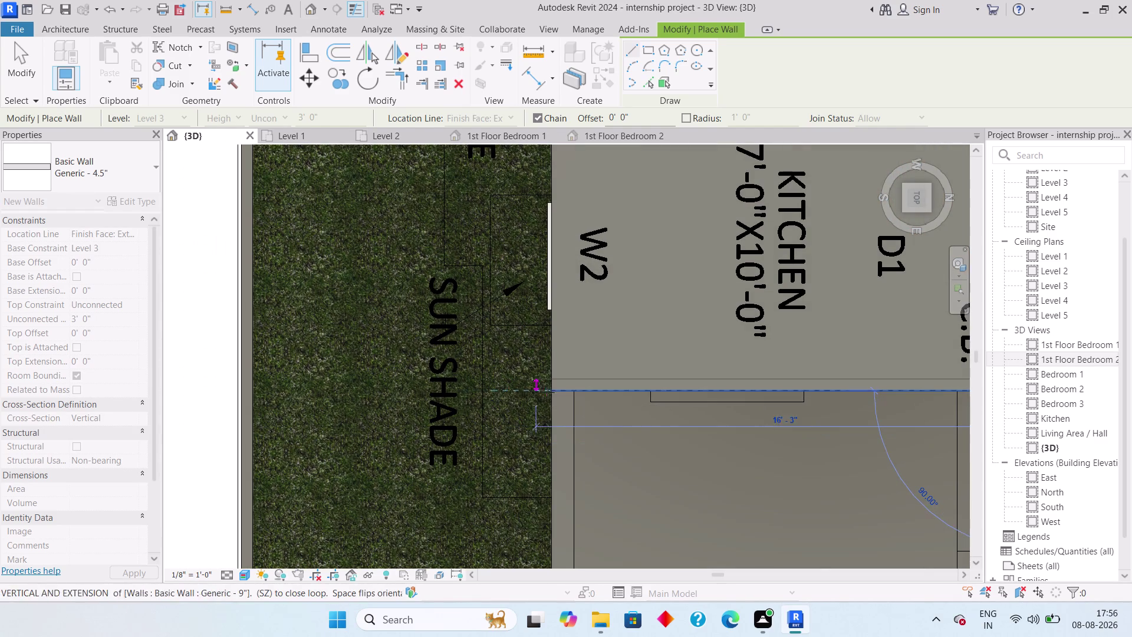
click(554, 392)
middle_drag(559, 302, 527, 542)
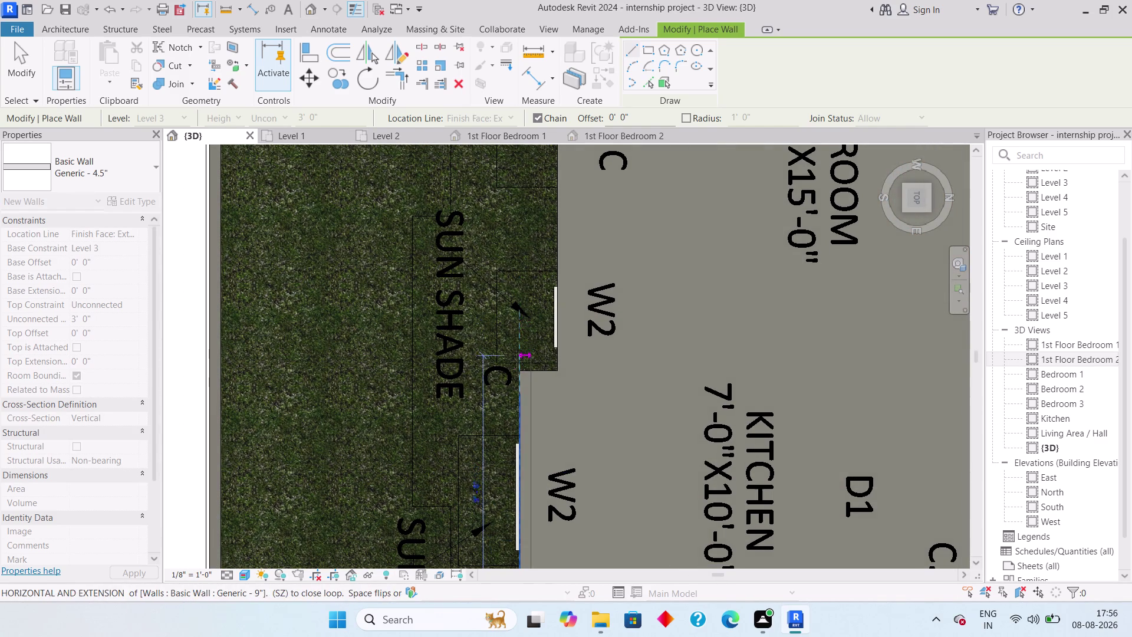
click(514, 373)
click(551, 370)
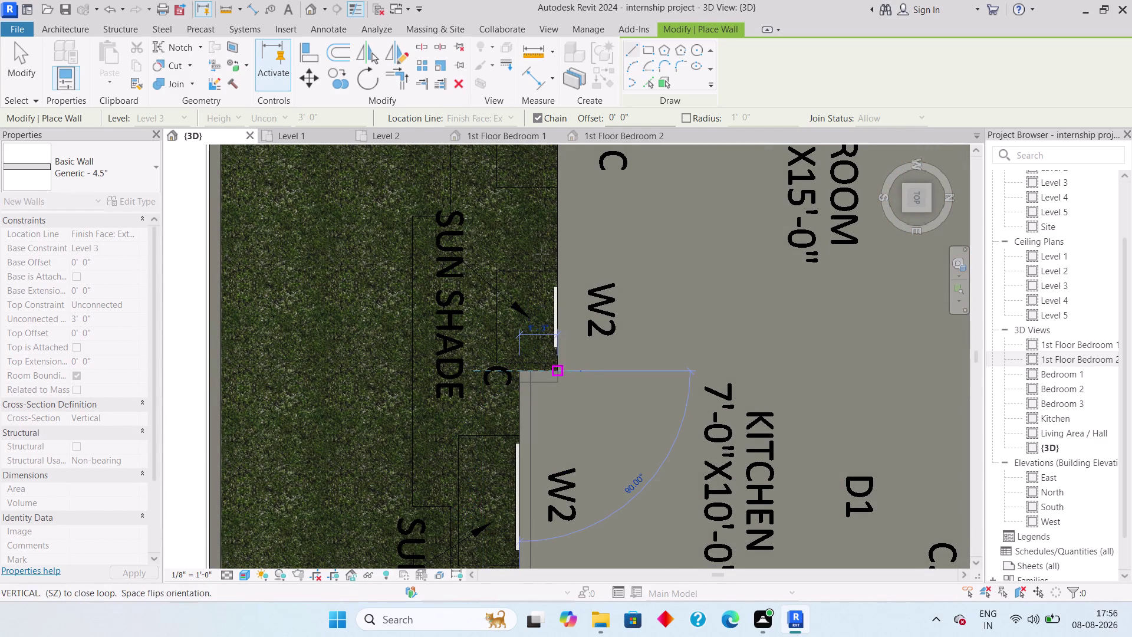
middle_drag(546, 271, 534, 484)
middle_drag(538, 365, 523, 504)
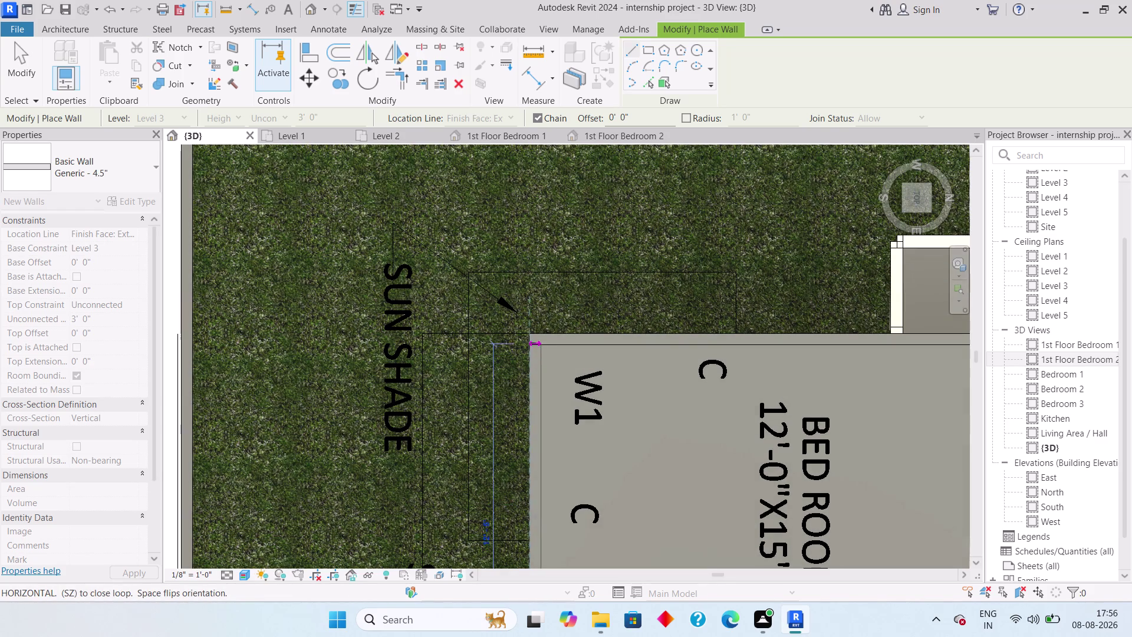
click(529, 336)
Start one more short roof wall segment, then end wall placement.
scroll(down, 3)
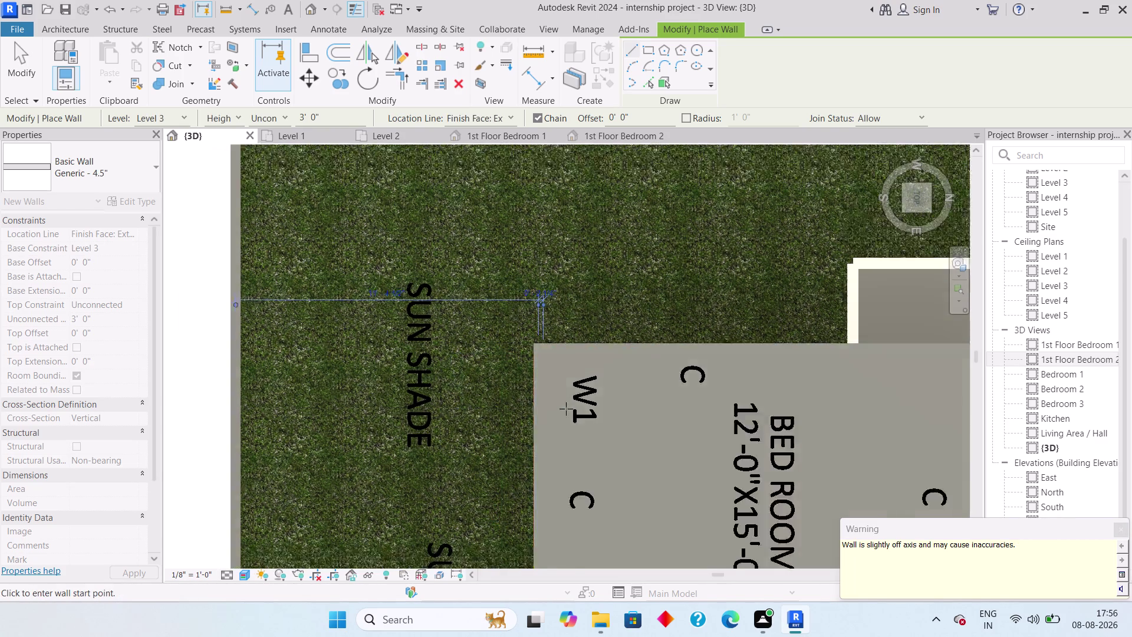
scroll(down, 3)
scroll(down, 3)
scroll(down, 3)
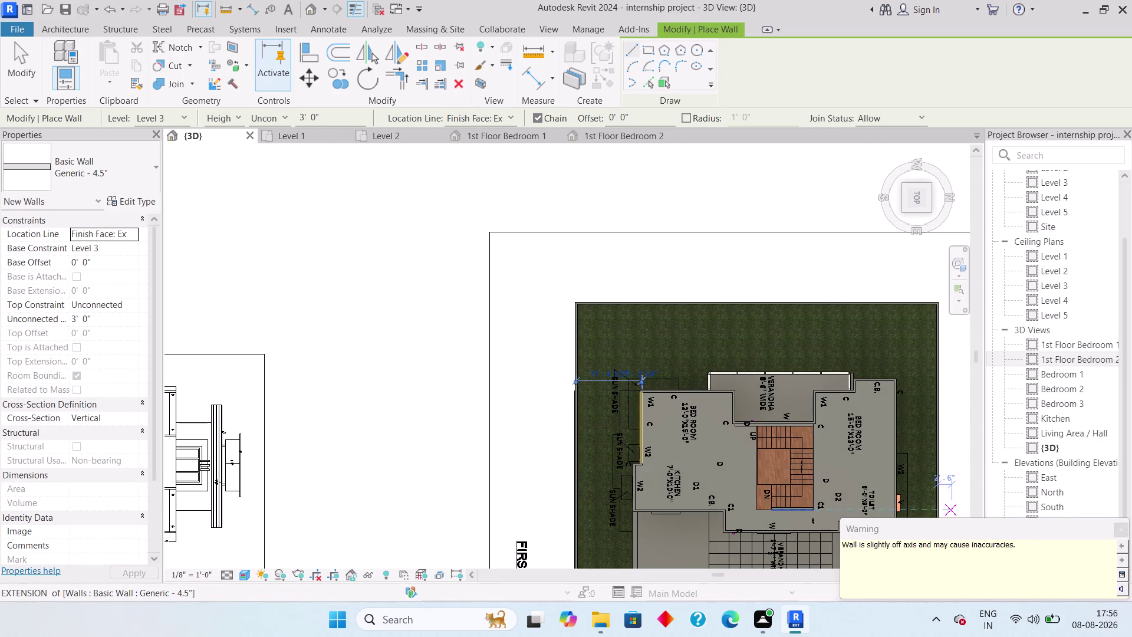
click(1120, 531)
scroll(down, 3)
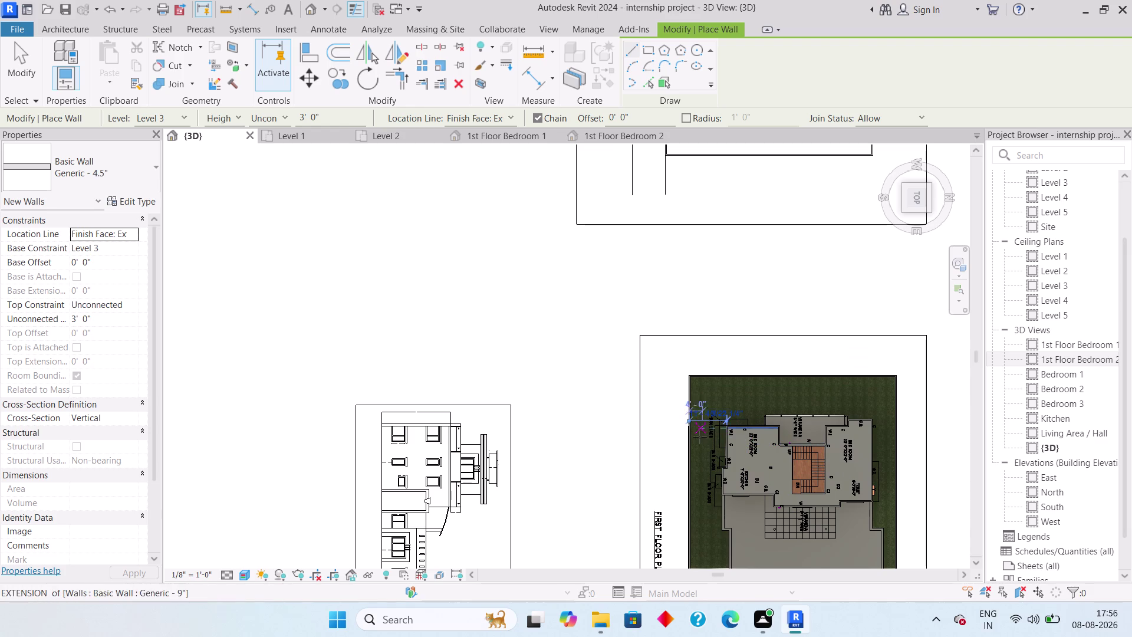
middle_drag(714, 436, 778, 187)
scroll(up, 3)
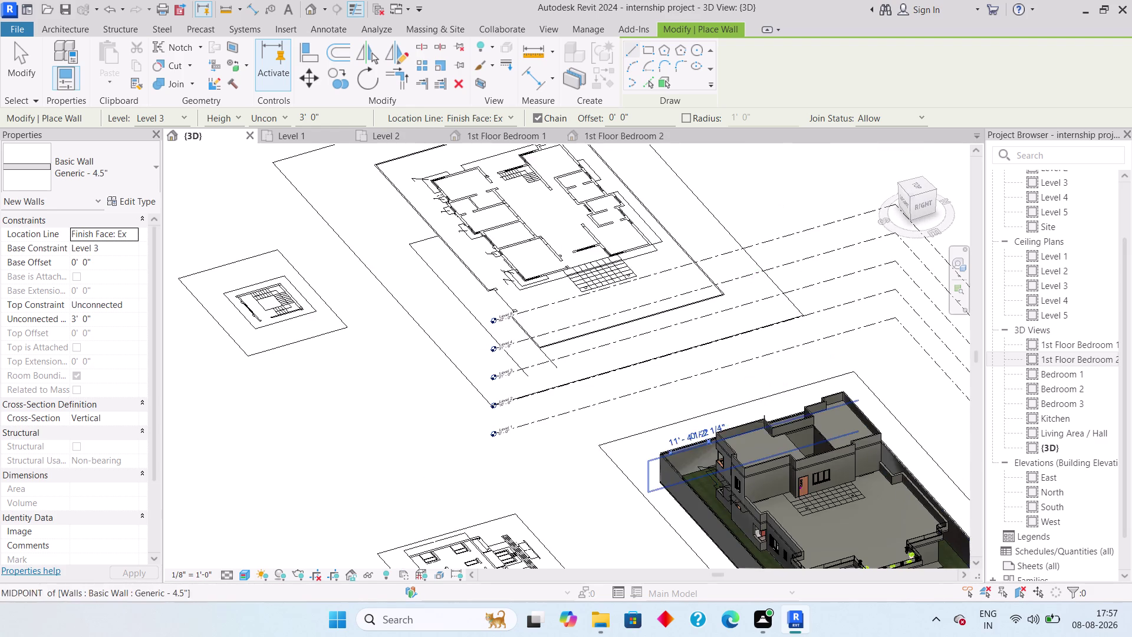
scroll(up, 3)
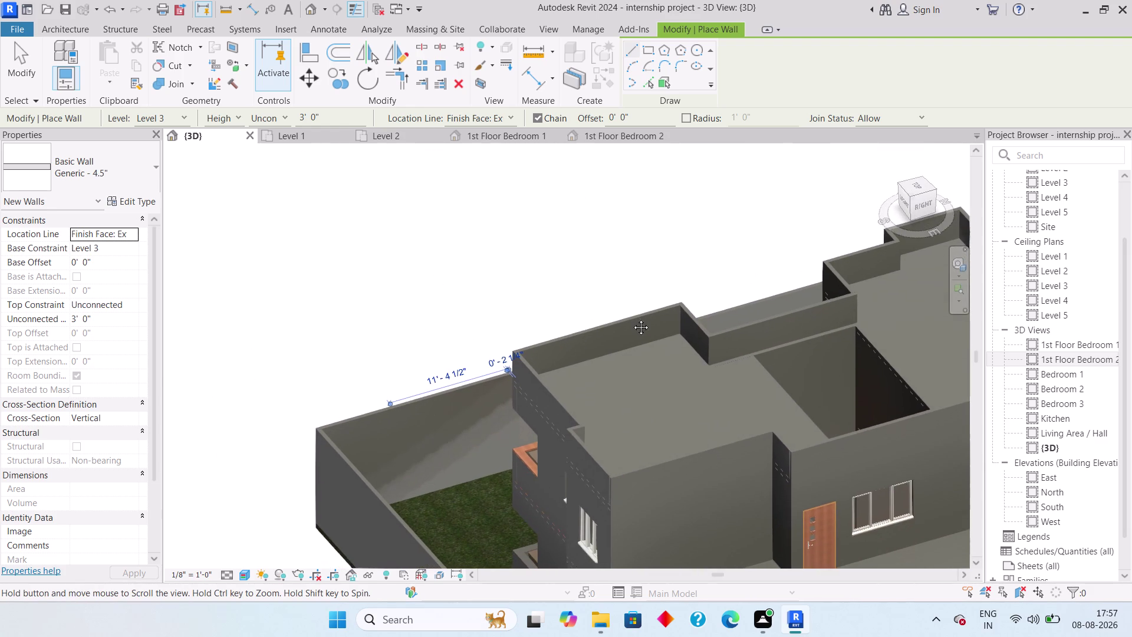
scroll(up, 3)
key(Escape)
scroll(down, 3)
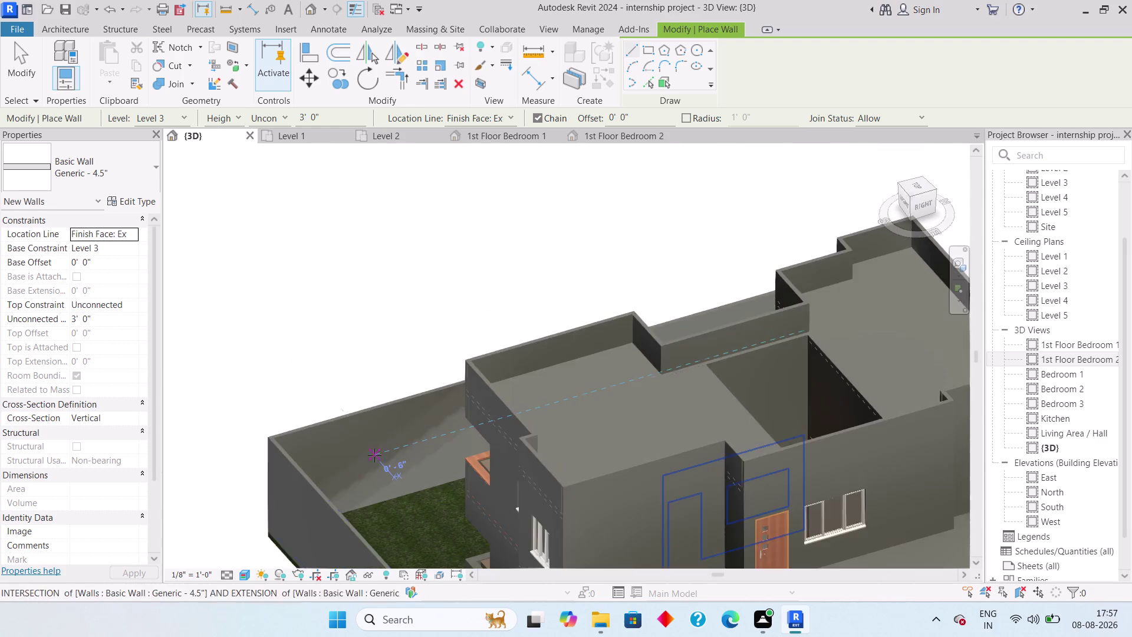
middle_drag(372, 455, 492, 449)
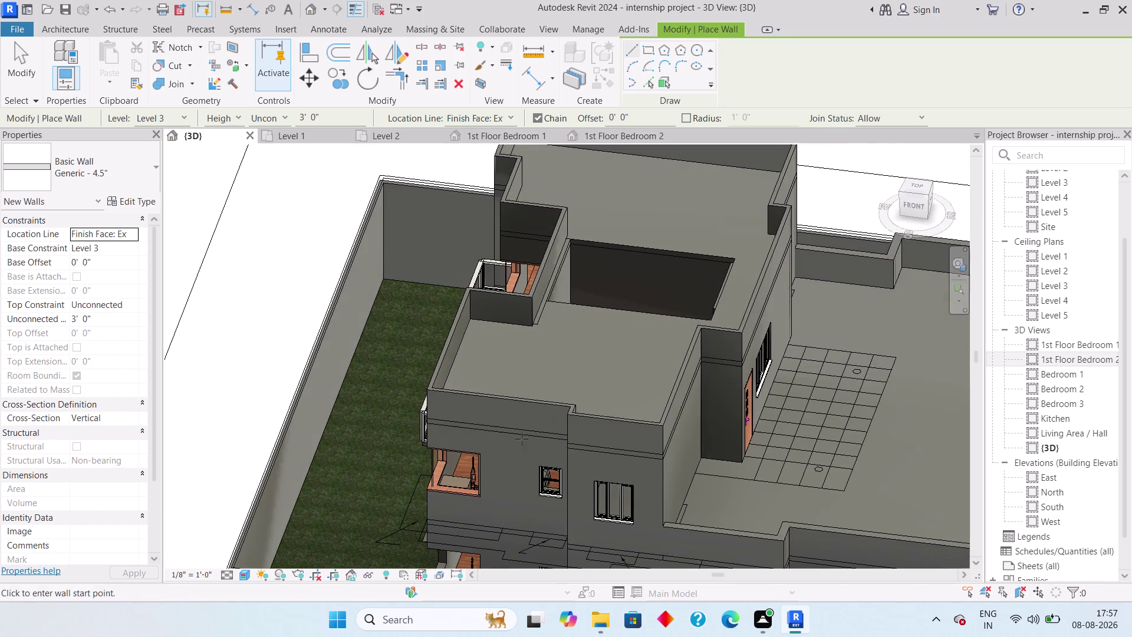
key(Escape)
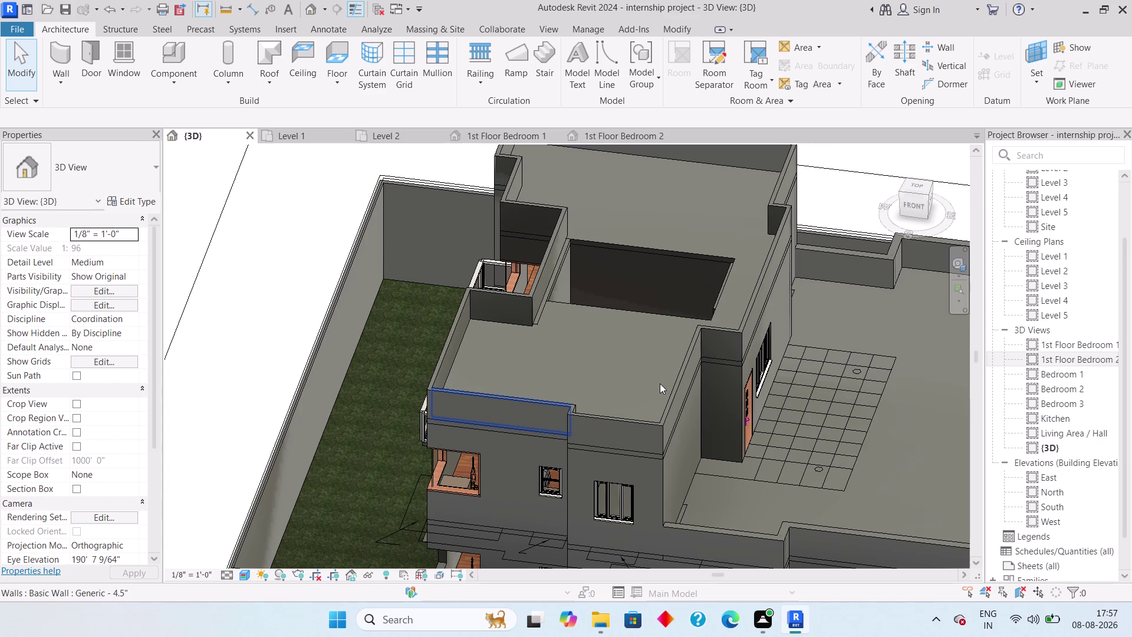
Orbit around the new upper roof walls and the terrace railing to inspect them in 3D.
scroll(up, 3)
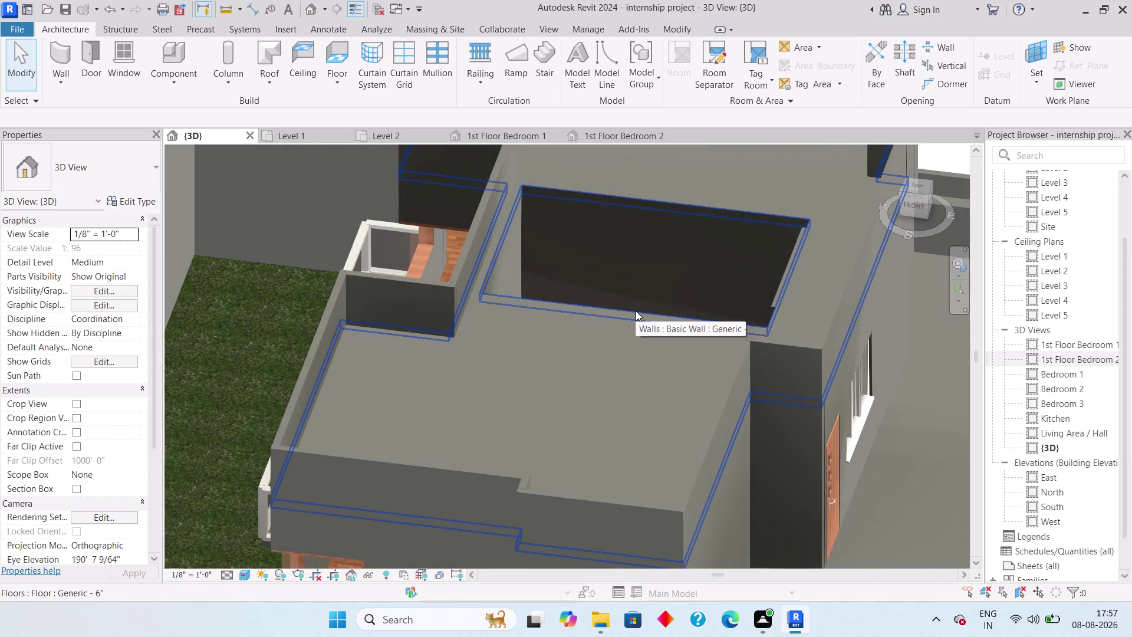
middle_drag(635, 329, 725, 437)
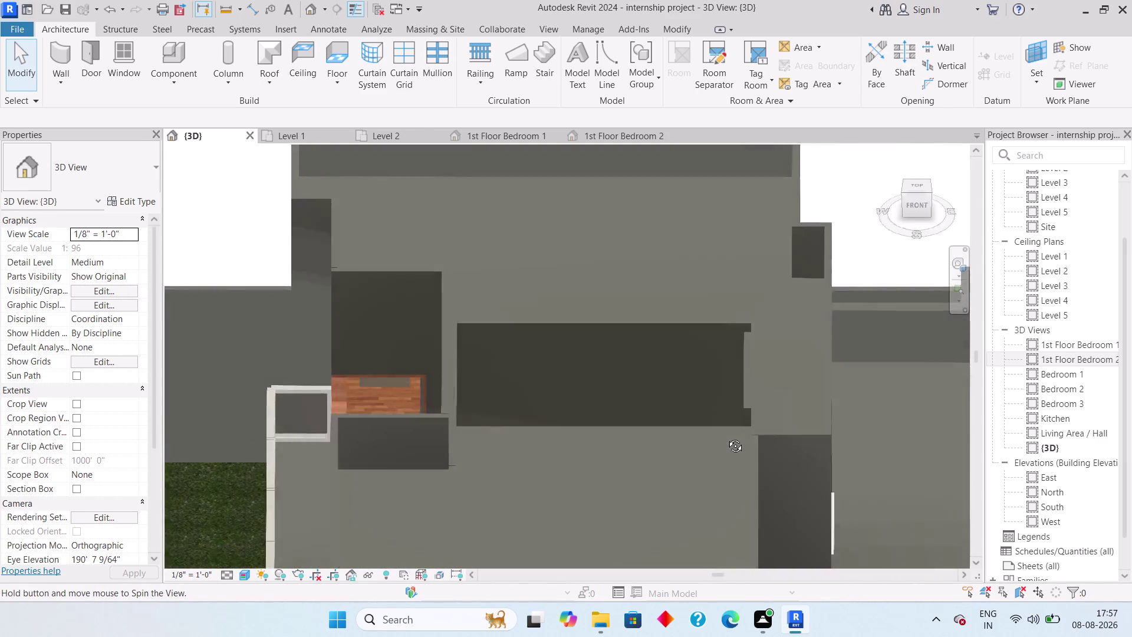
middle_drag(725, 438, 645, 414)
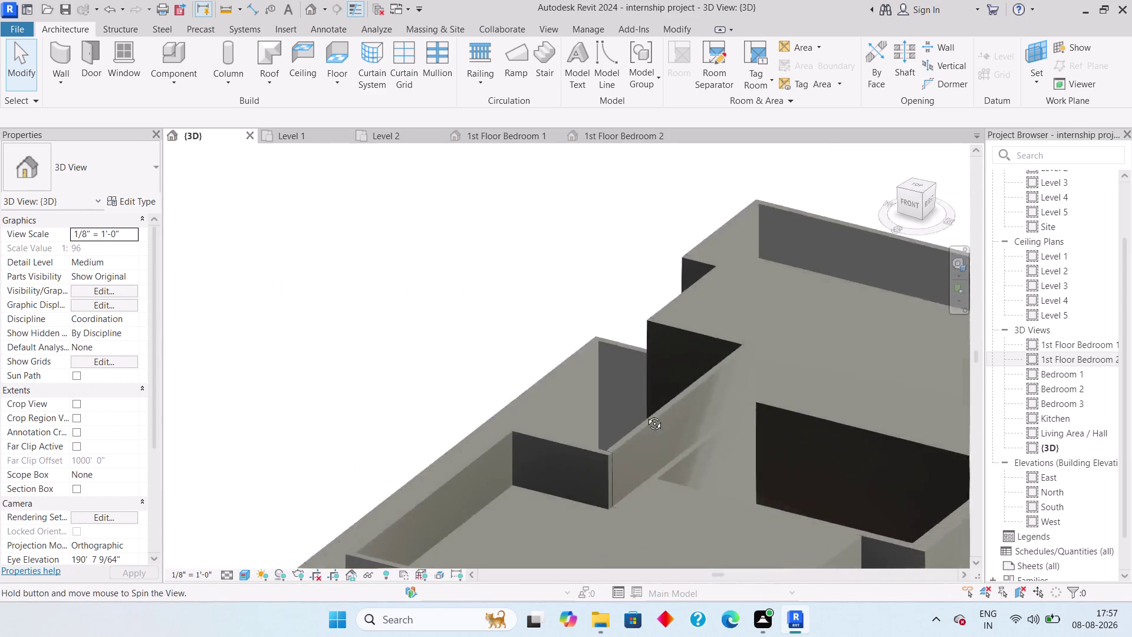
middle_drag(645, 414, 604, 403)
scroll(down, 3)
middle_drag(634, 475, 389, 251)
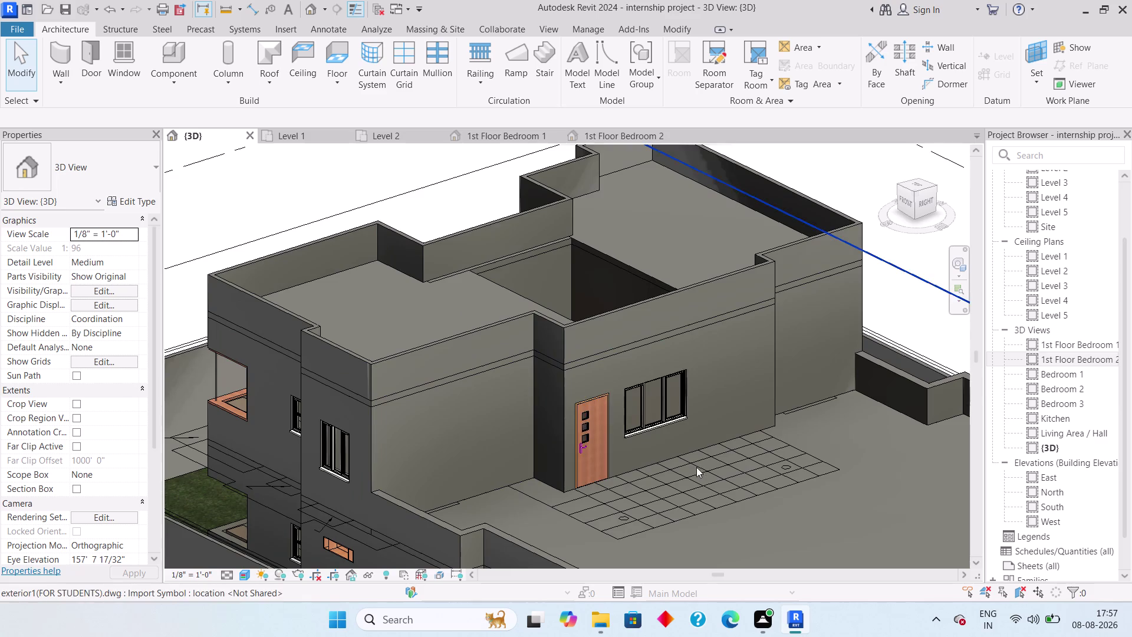
middle_drag(669, 456, 464, 320)
scroll(down, 3)
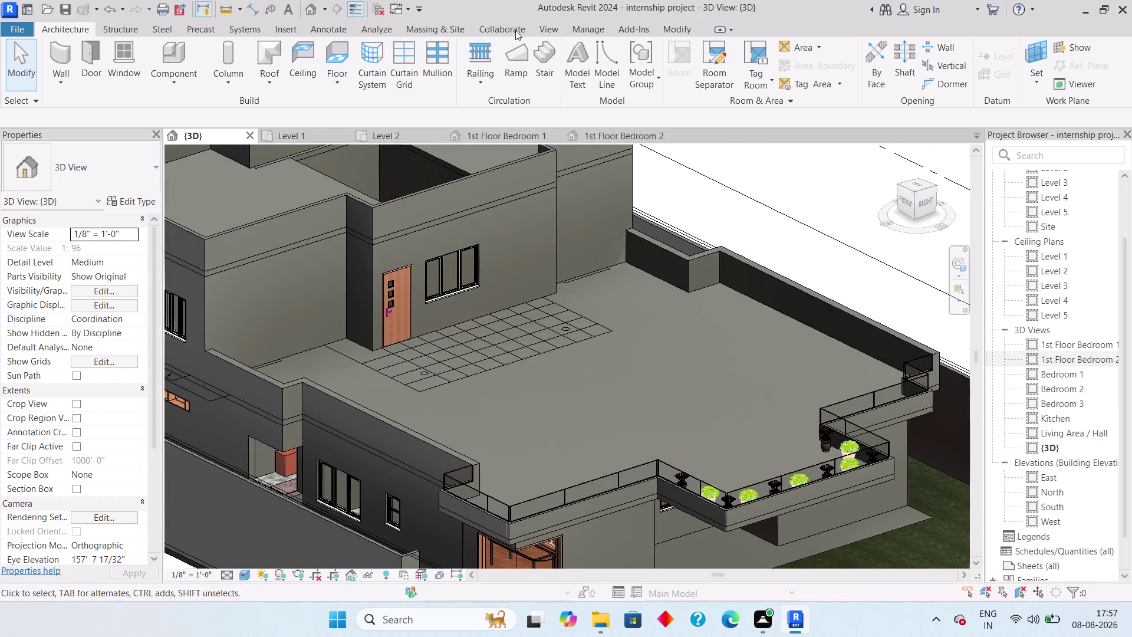
click(593, 25)
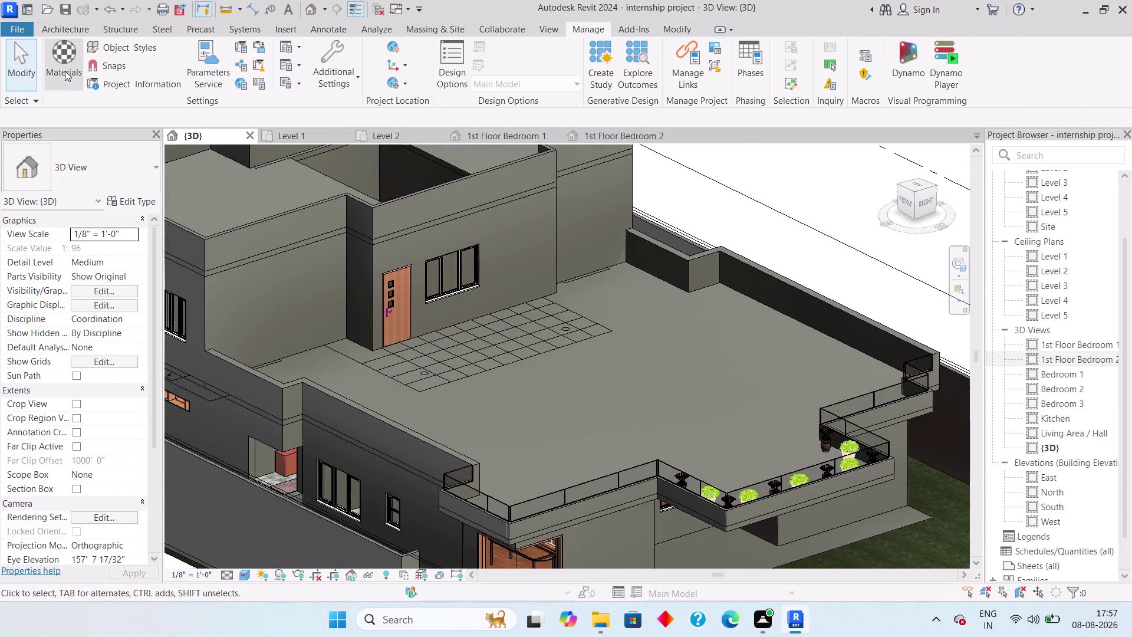
Open the project's Material Browser and create a new material.
click(65, 71)
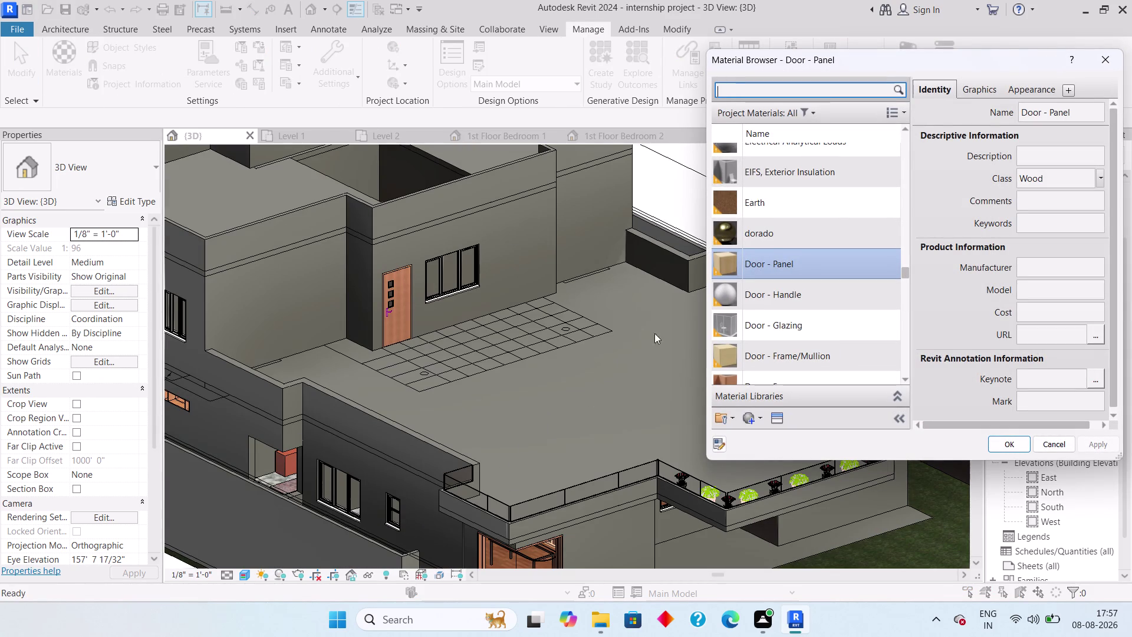
right_click(745, 419)
click(752, 440)
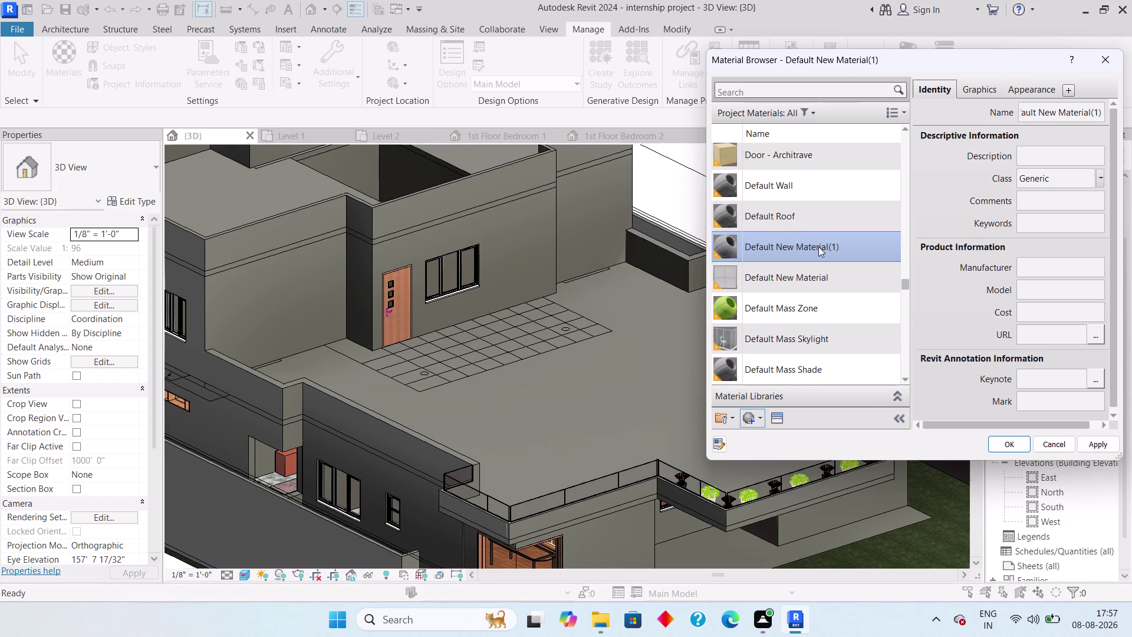
Rename Default New Material(1) to 'Beige Colour', correcting typos along the way.
right_click(818, 246)
click(856, 296)
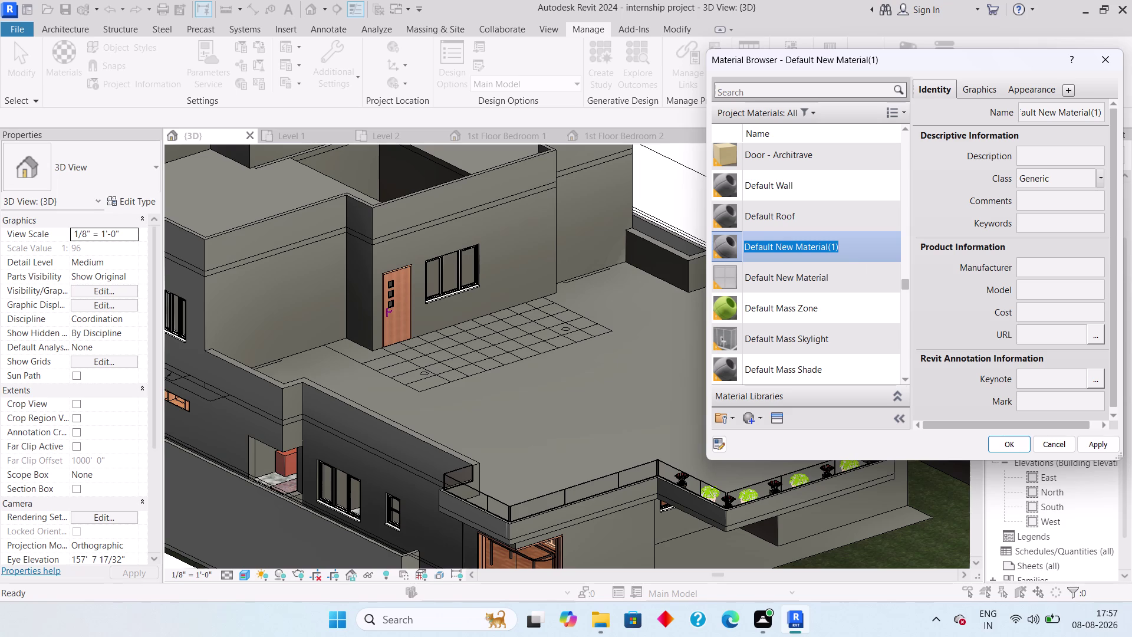
key(shift+b)
text(EIG)
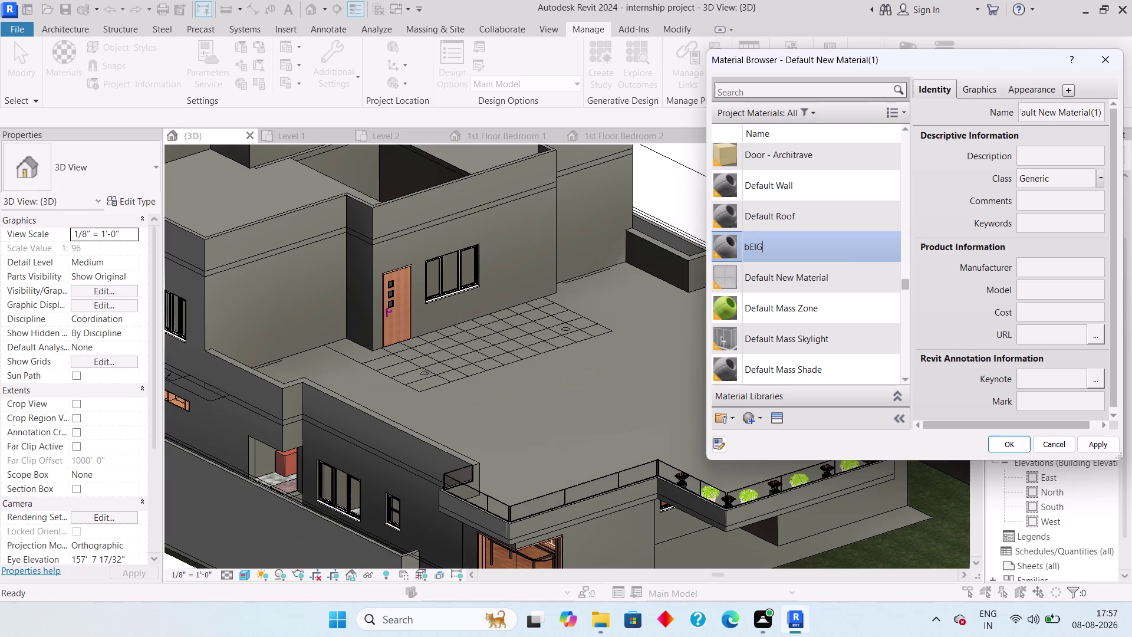
text(E)
key(space)
text(cOLO)
key(BackSpace)
key(BackSpace)
key(BackSpace)
key(BackSpace)
key(BackSpace)
key(BackSpace)
key(BackSpace)
key(BackSpace)
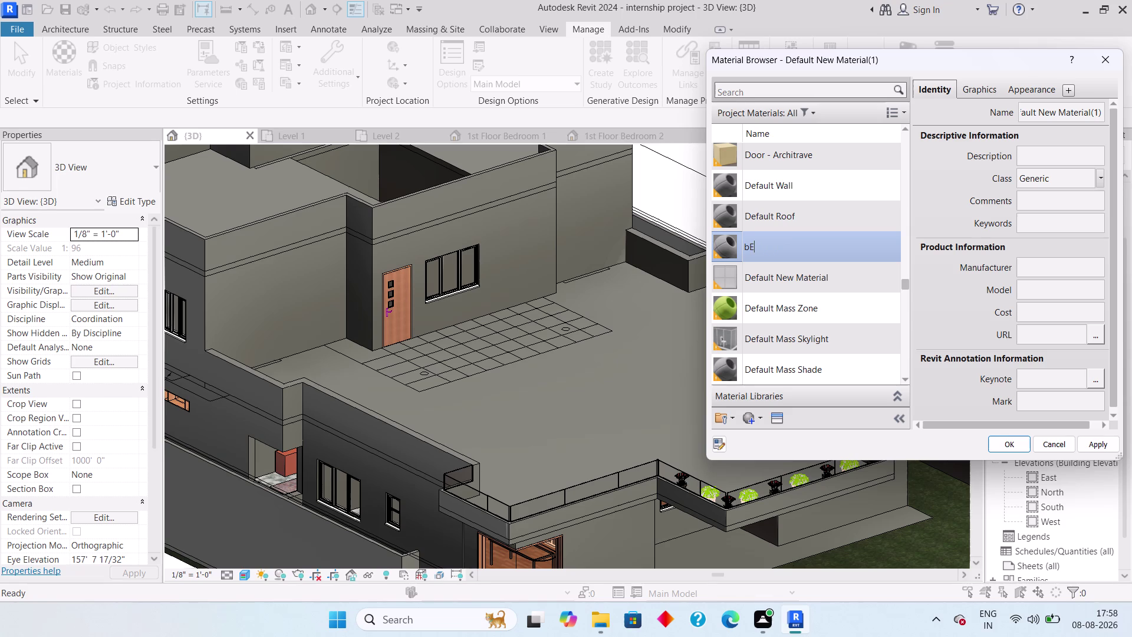
key(BackSpace)
key(BackSpace)
key(b)
text(ei)
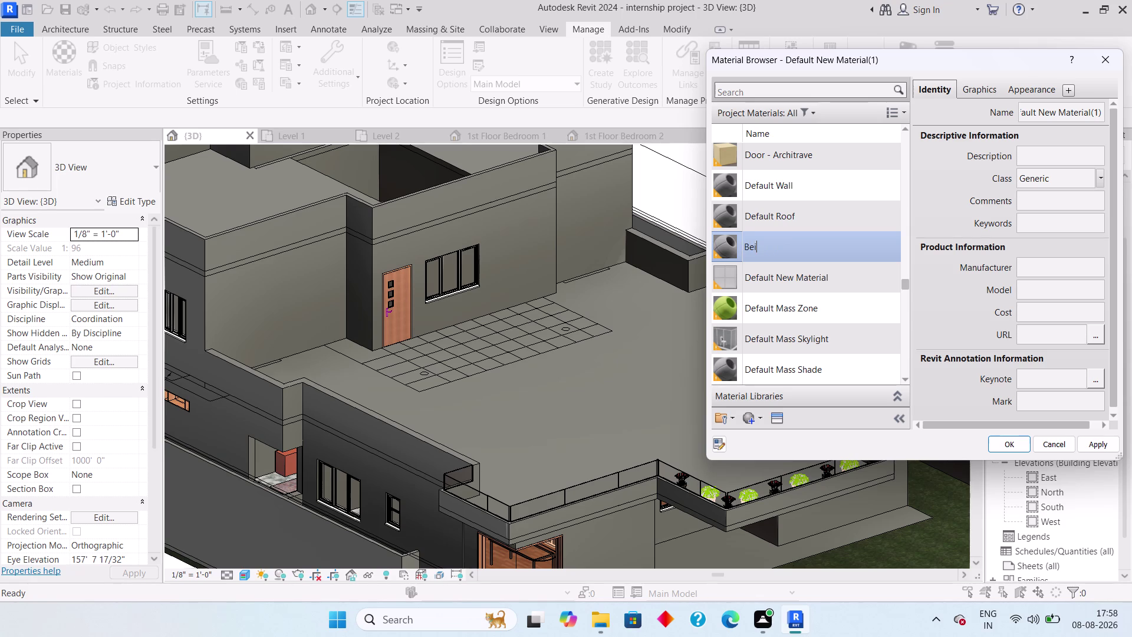
text(ge)
key(space)
text(Colou)
text(r)
click(771, 419)
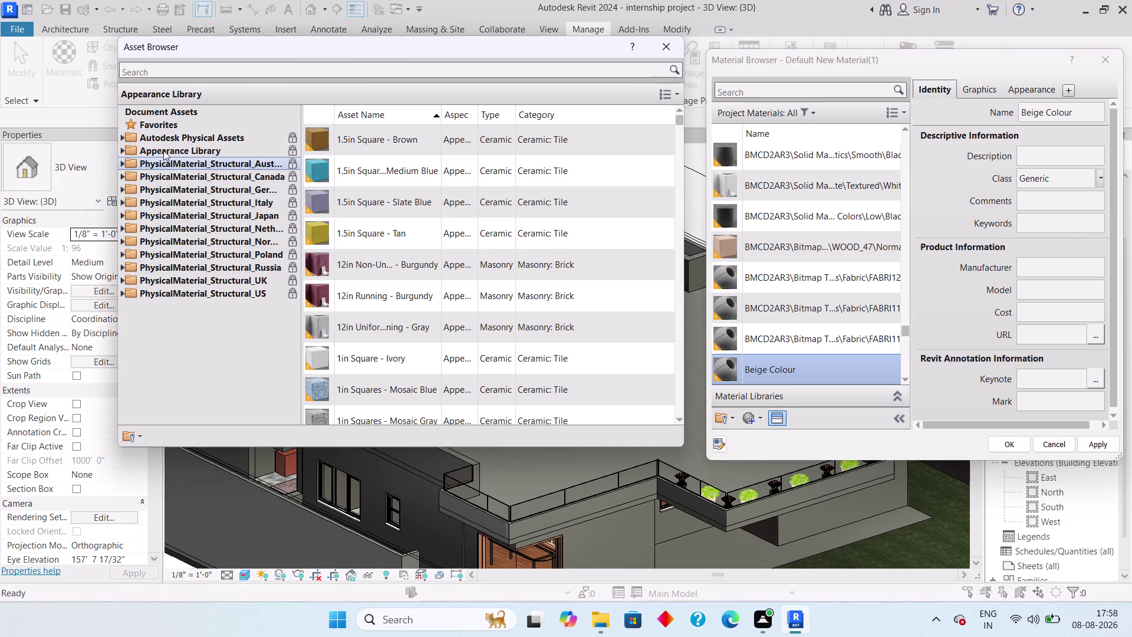
Search the appearance library for 'beige', apply 2in Squares - Beige, and accept the Material Browser.
double_click(167, 147)
click(234, 67)
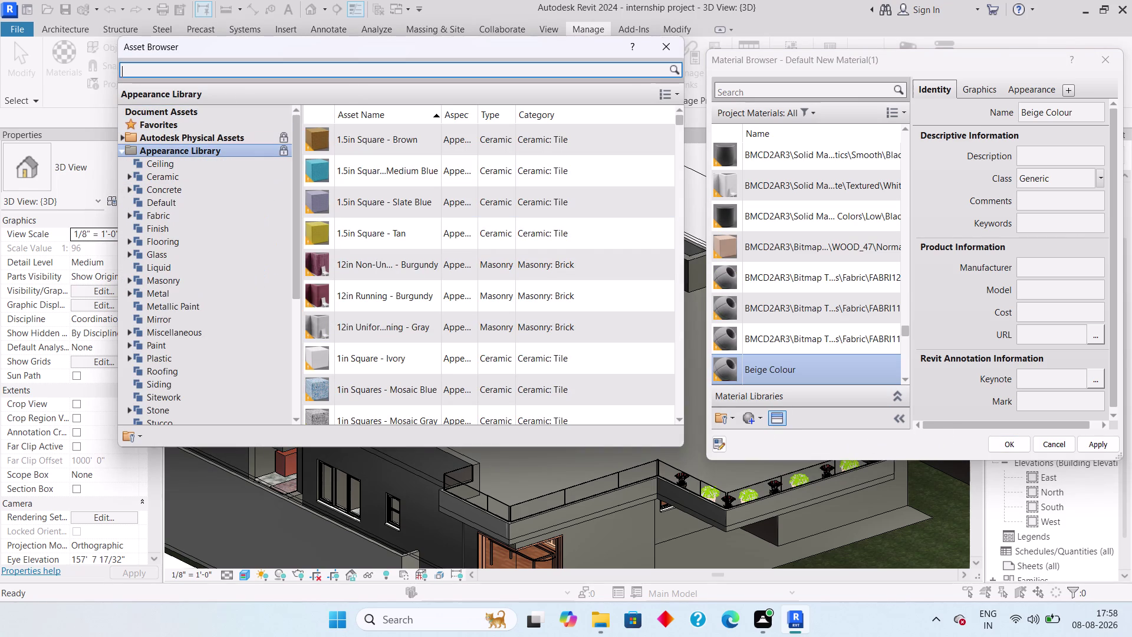
text(bei)
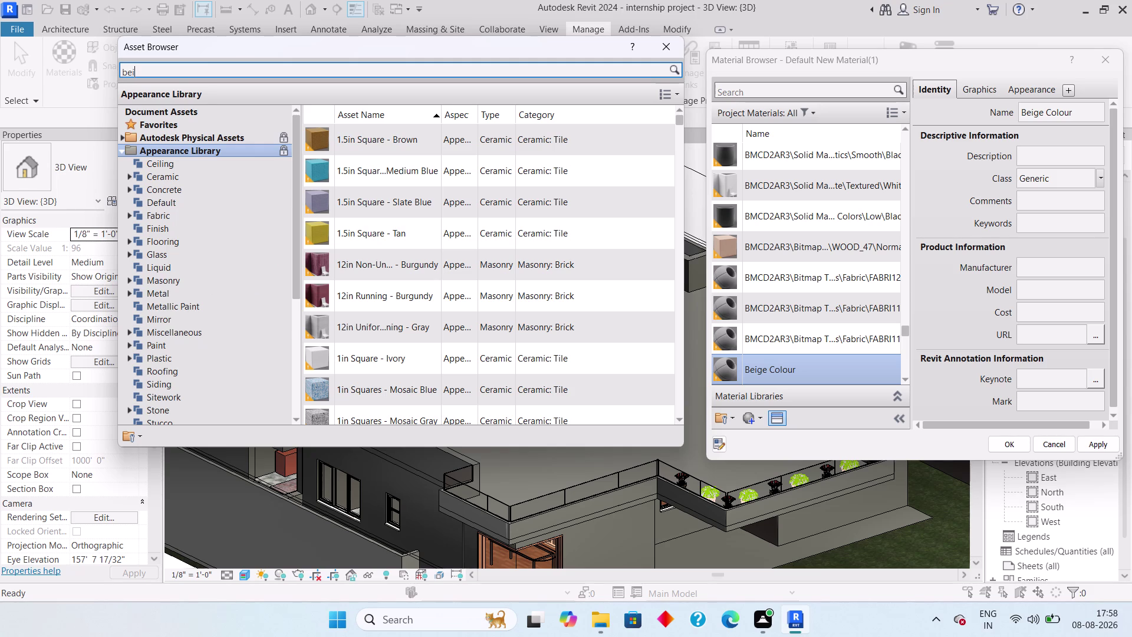
text(ge)
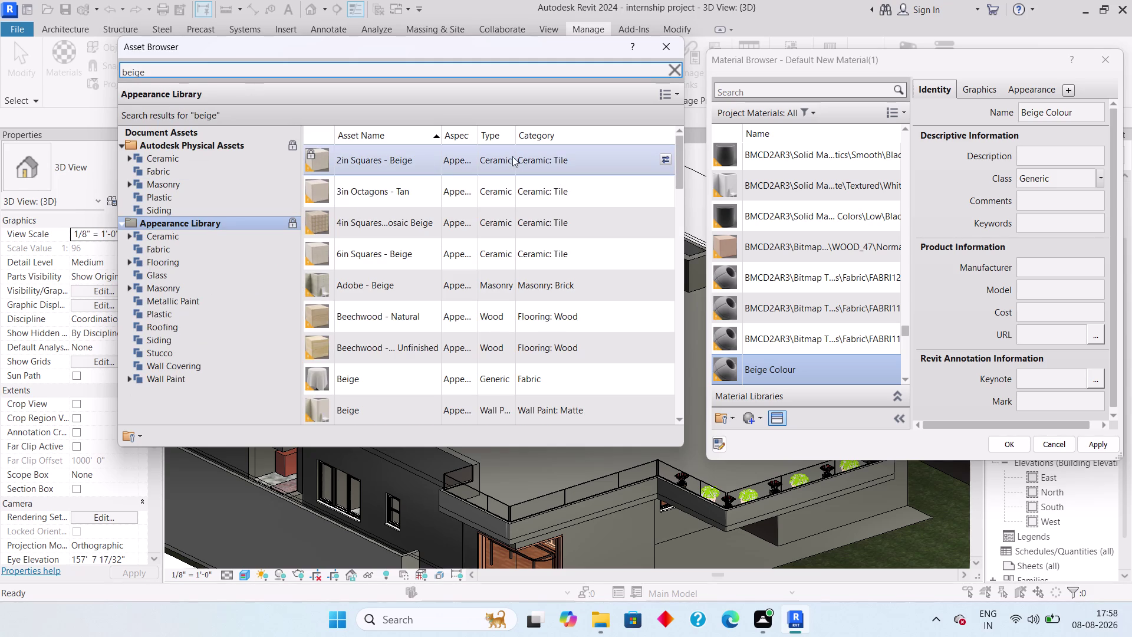
click(663, 155)
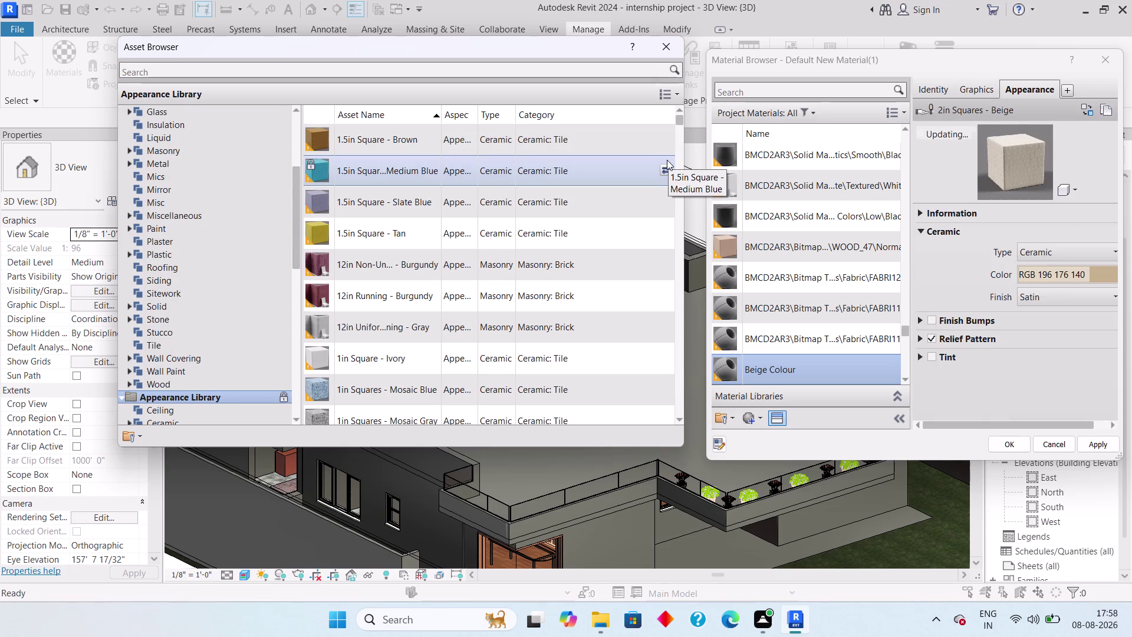
click(1004, 445)
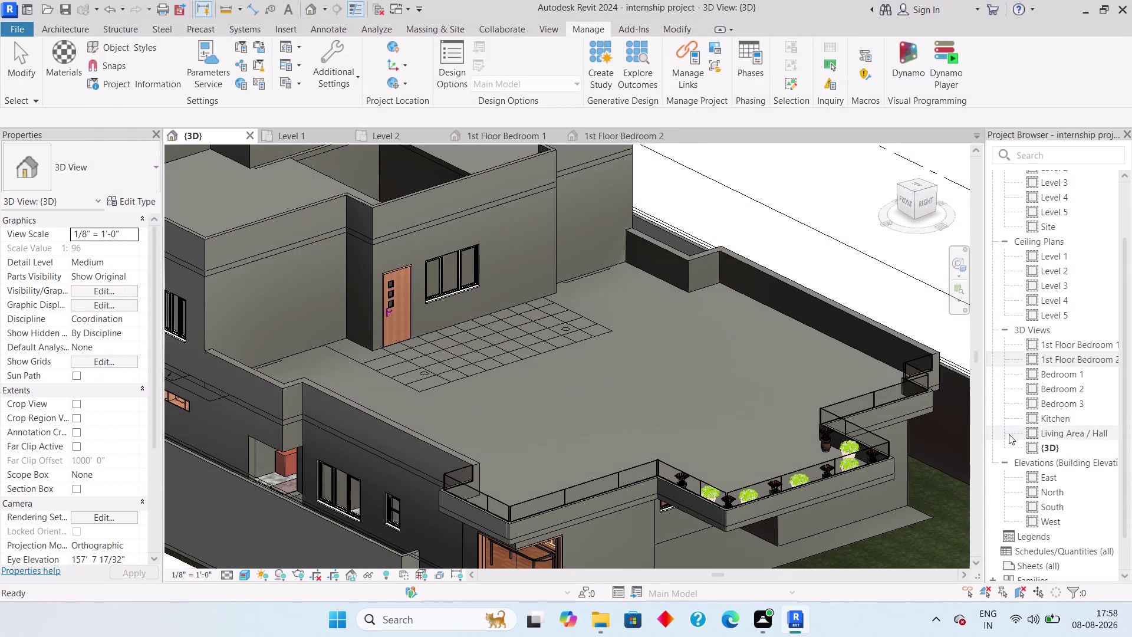
Pan to the garden wall, start Paint with PT, and scroll the project materials list.
scroll(down, 3)
scroll(up, 3)
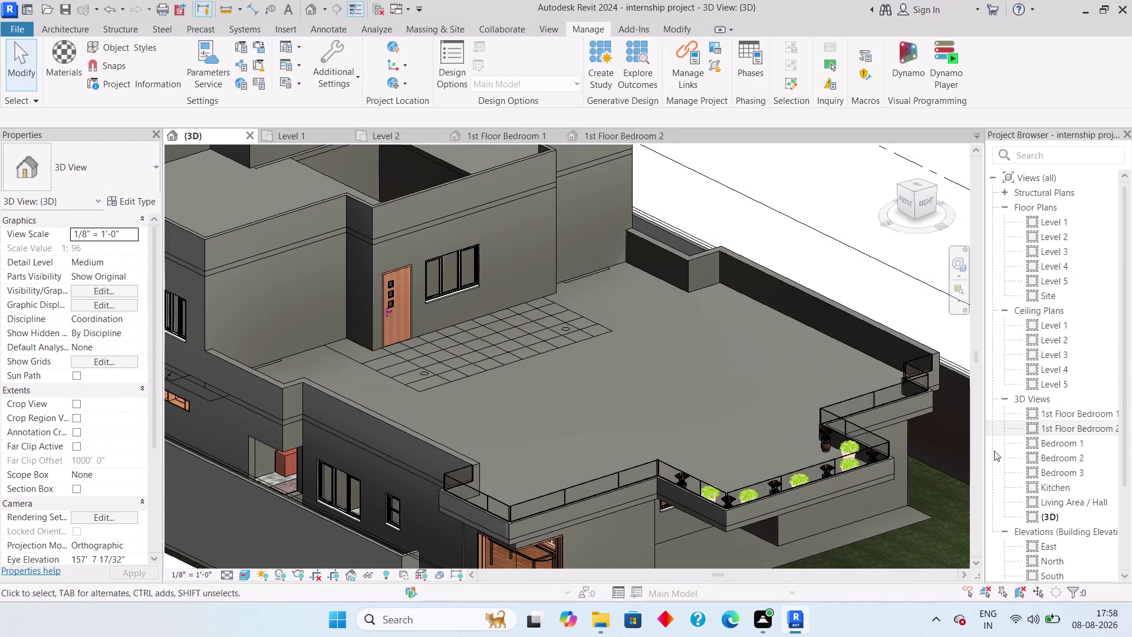
middle_drag(718, 520, 846, 292)
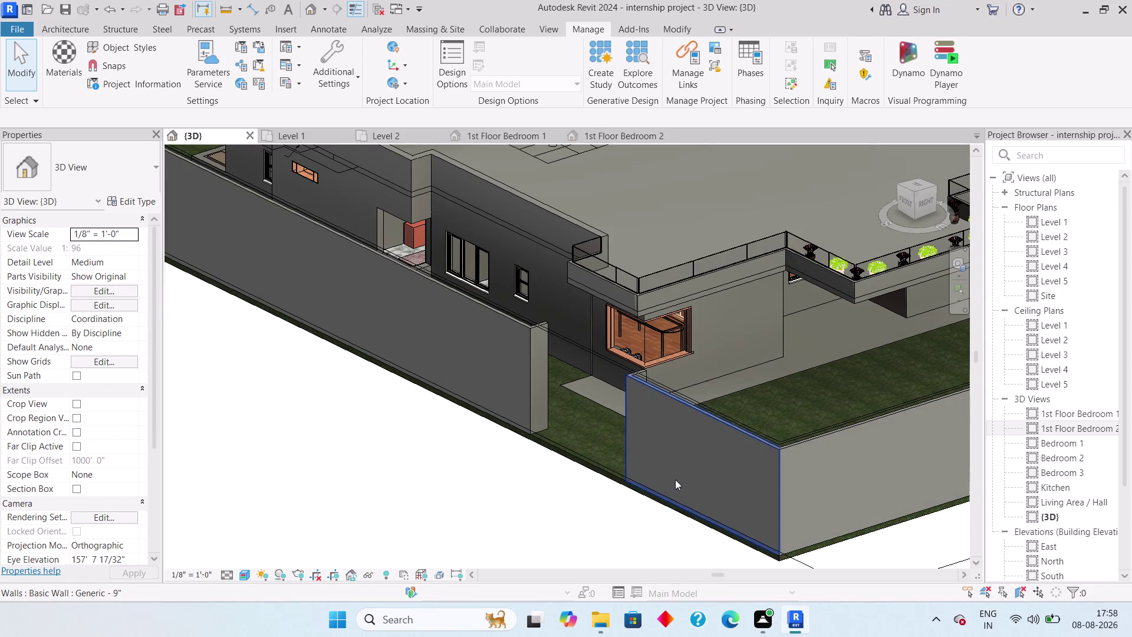
text(pt)
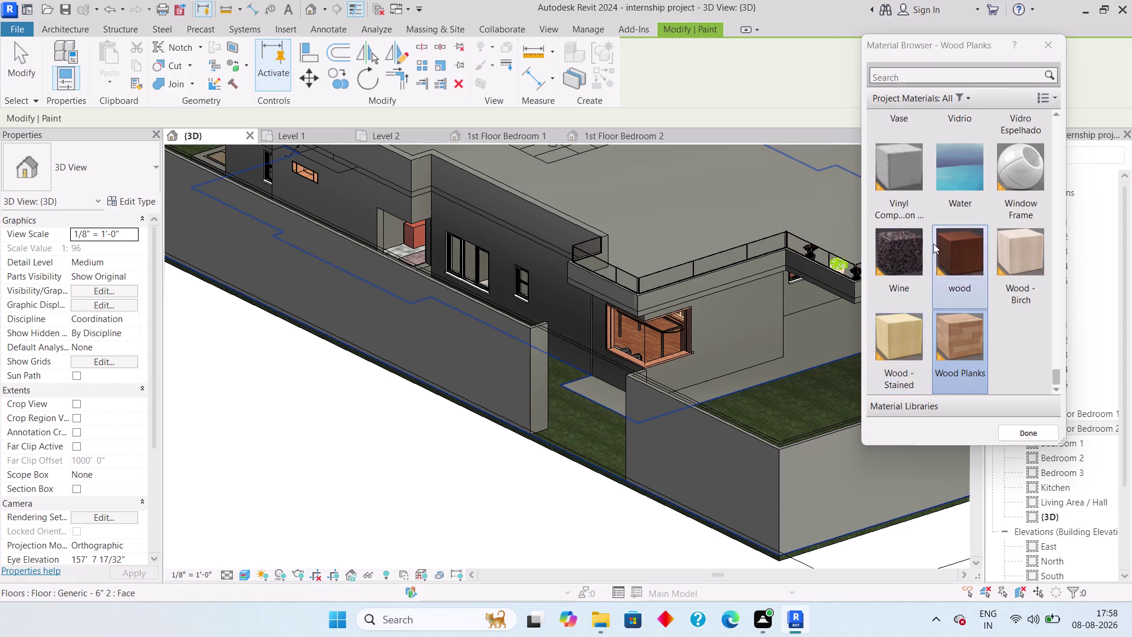
scroll(up, 3)
scroll(up, 3)
scroll(up, 3)
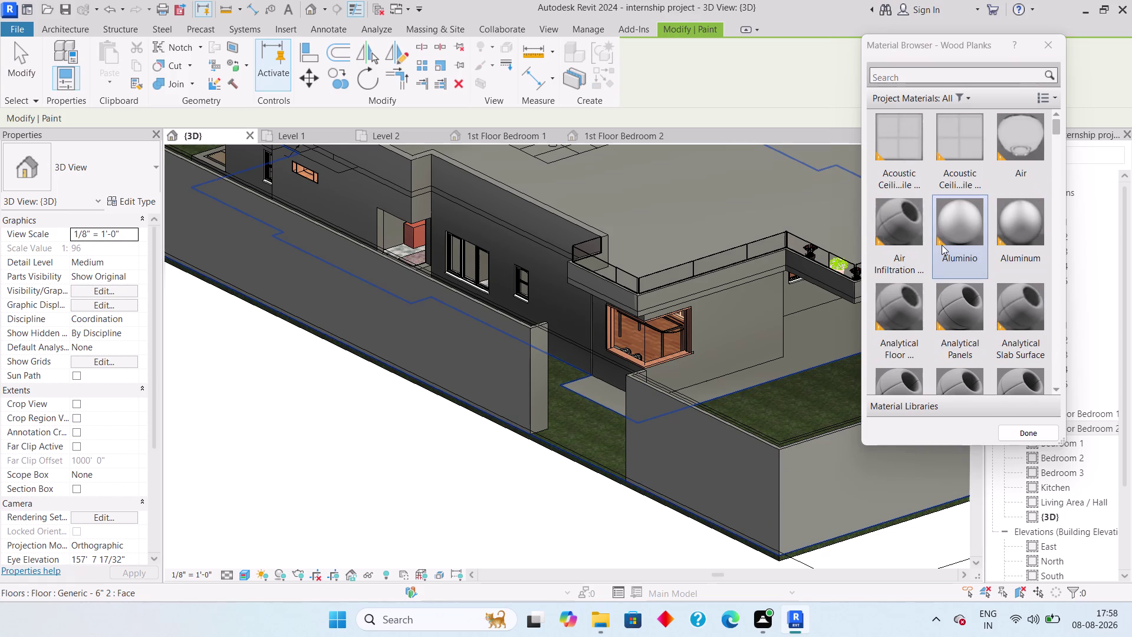
scroll(up, 3)
scroll(down, 3)
scroll(down, 3)
scroll(down, 3)
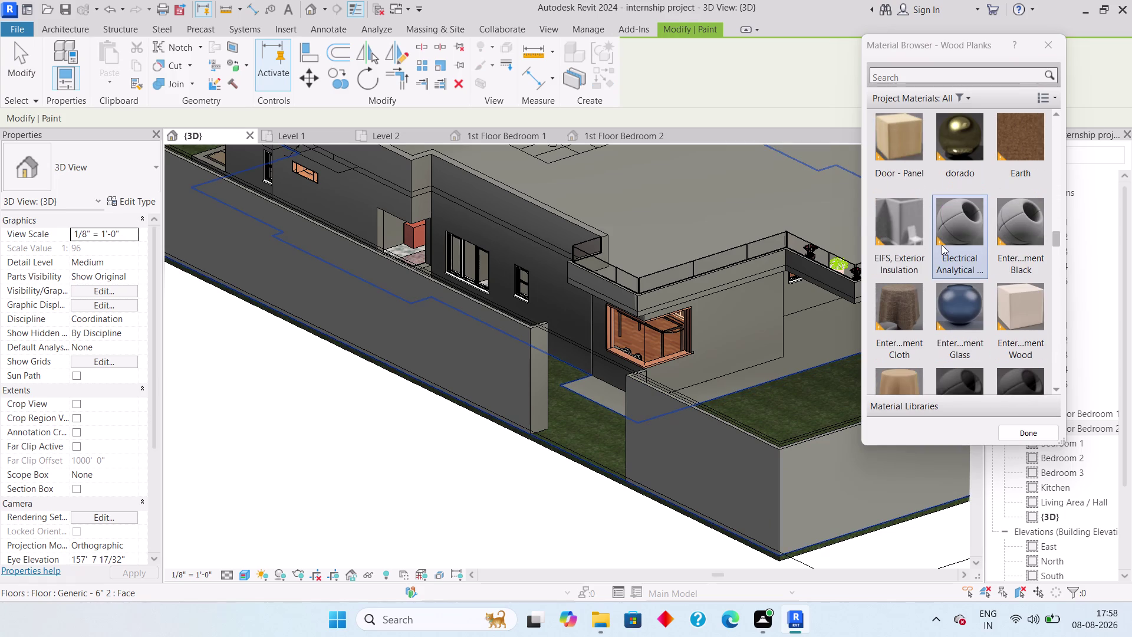
scroll(down, 3)
scroll(up, 3)
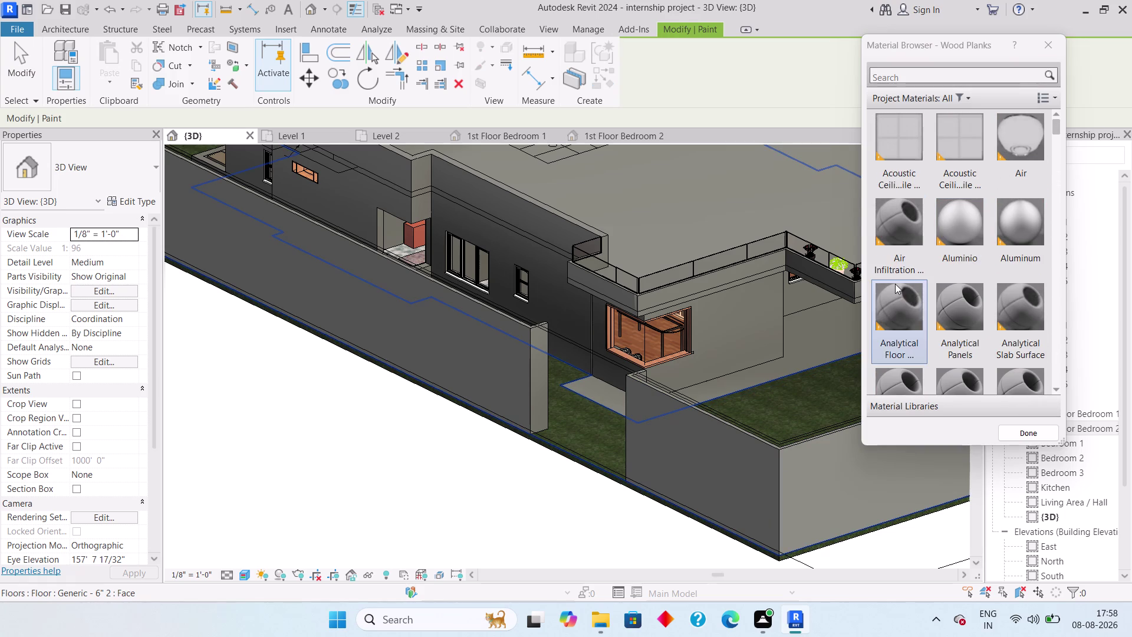
scroll(up, 3)
Search 'beige', pick Beige Colour as the paint, and paint the first two wall faces.
click(928, 78)
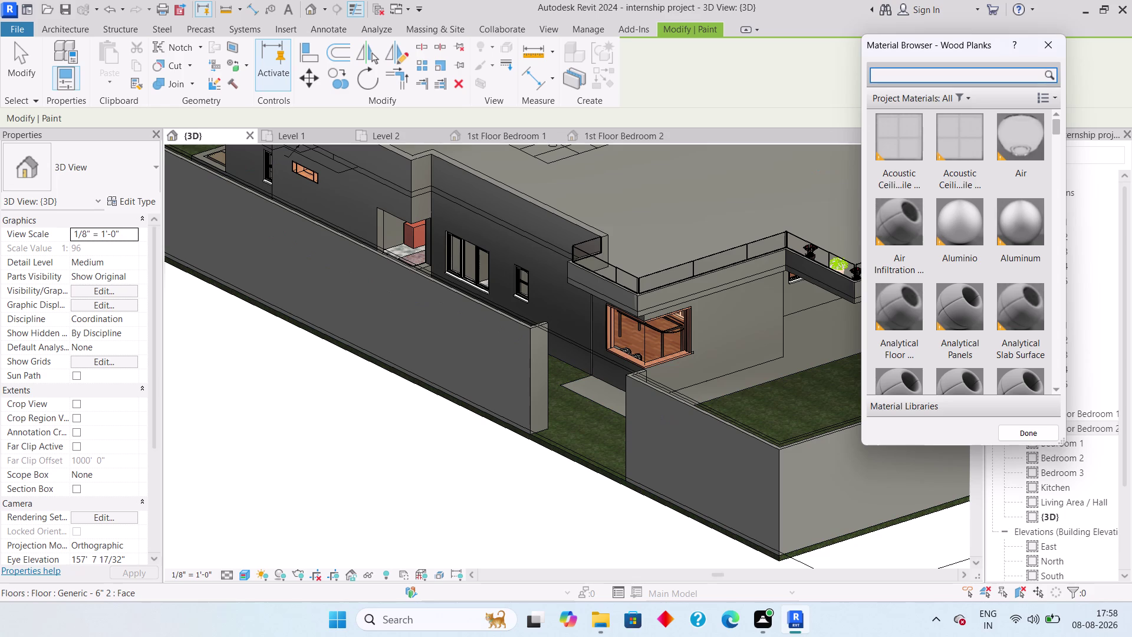
text(be)
text(ige)
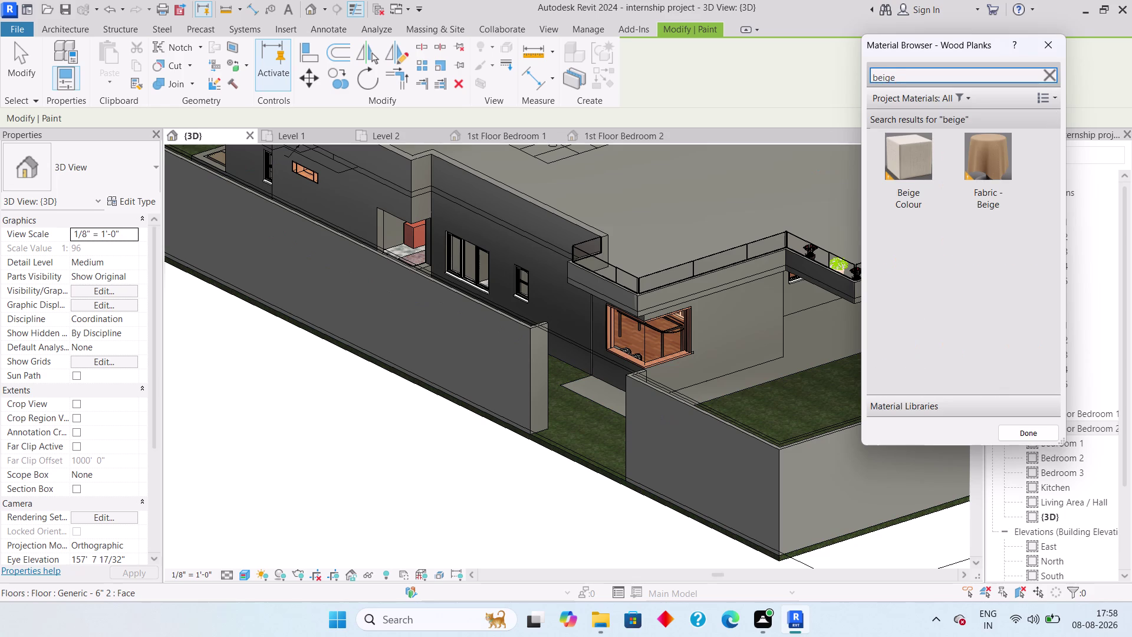
click(918, 172)
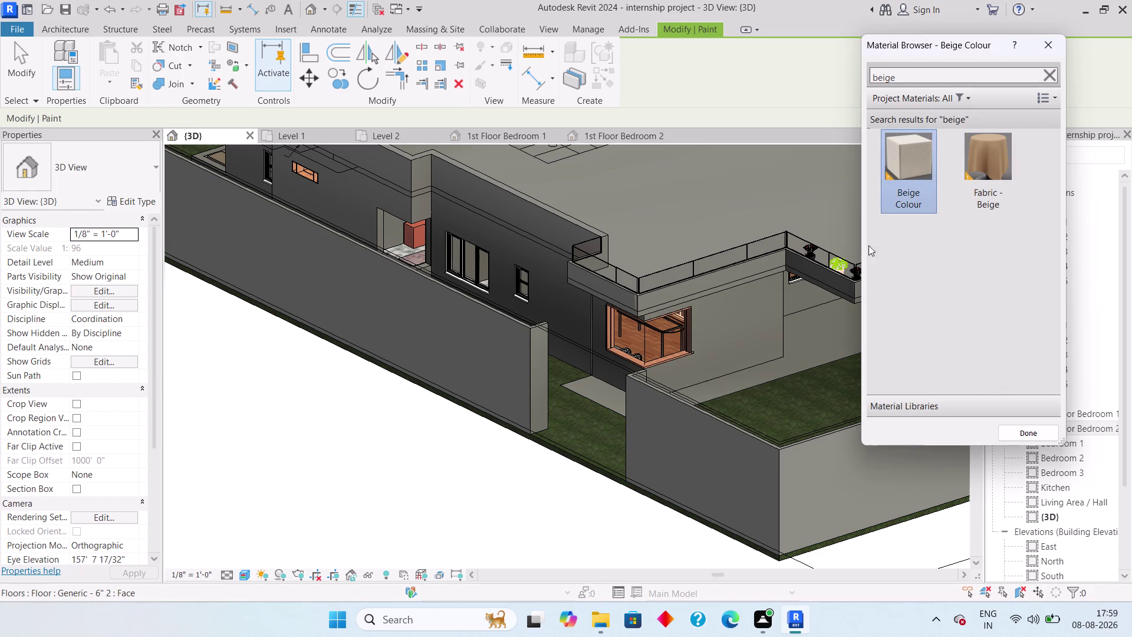
click(703, 317)
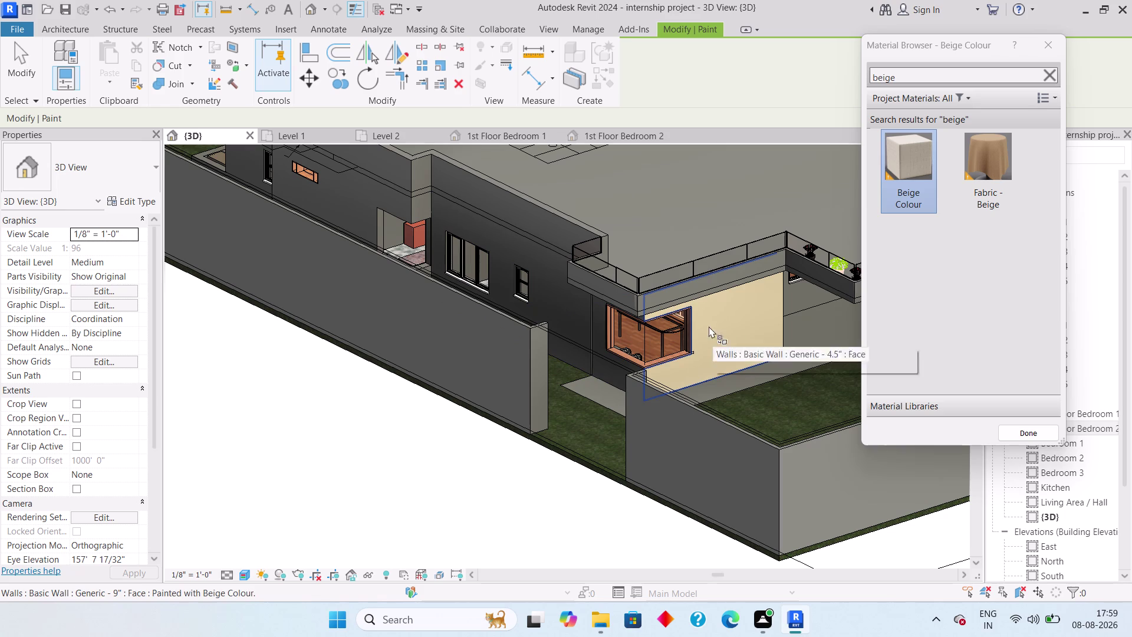
click(569, 309)
Paint four more wall faces and a column face beige.
scroll(down, 3)
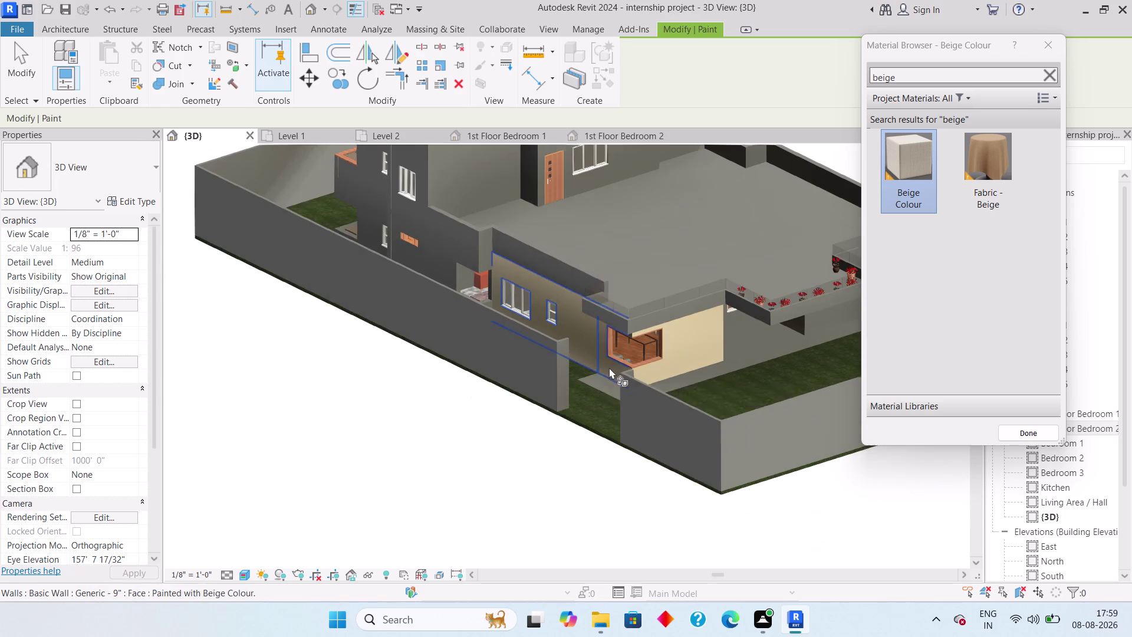
middle_drag(606, 347, 634, 357)
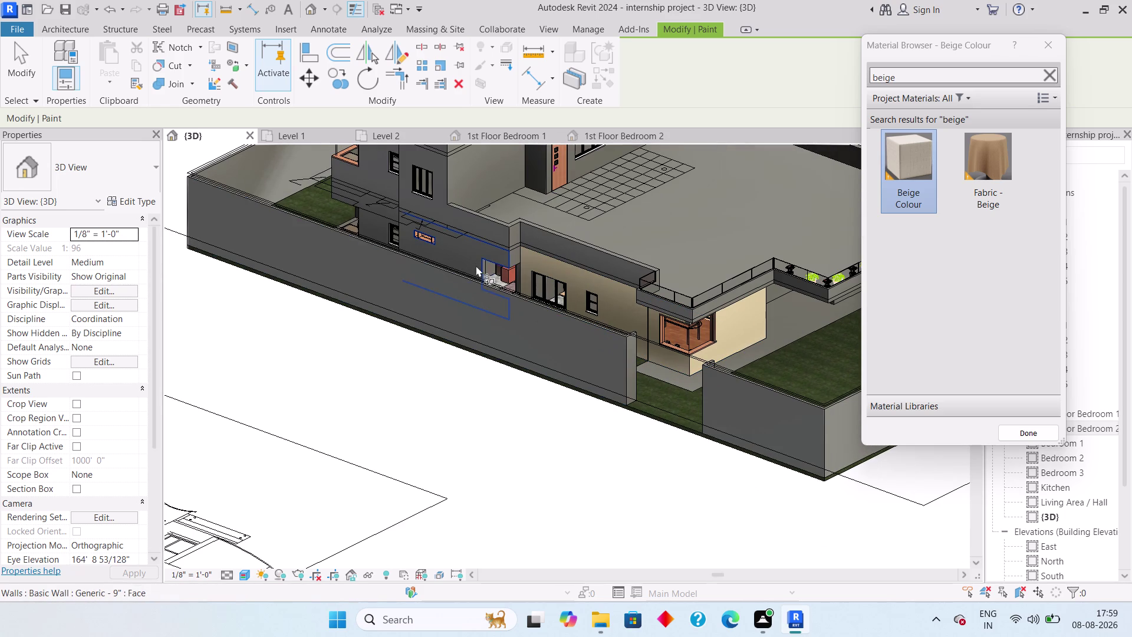
click(469, 249)
scroll(up, 3)
click(517, 262)
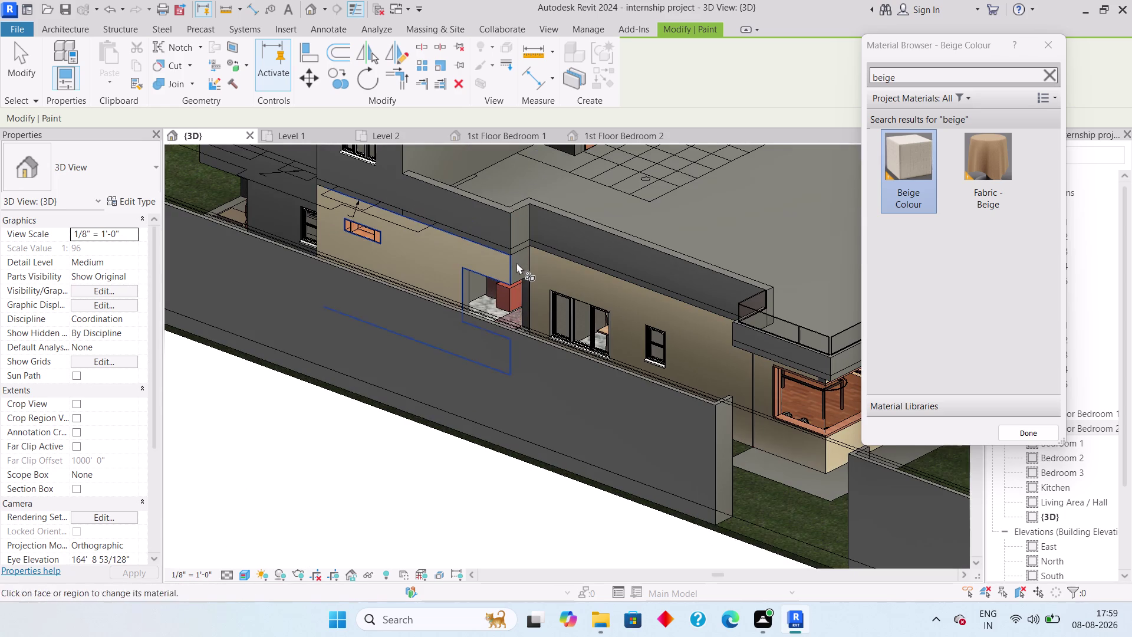
scroll(up, 3)
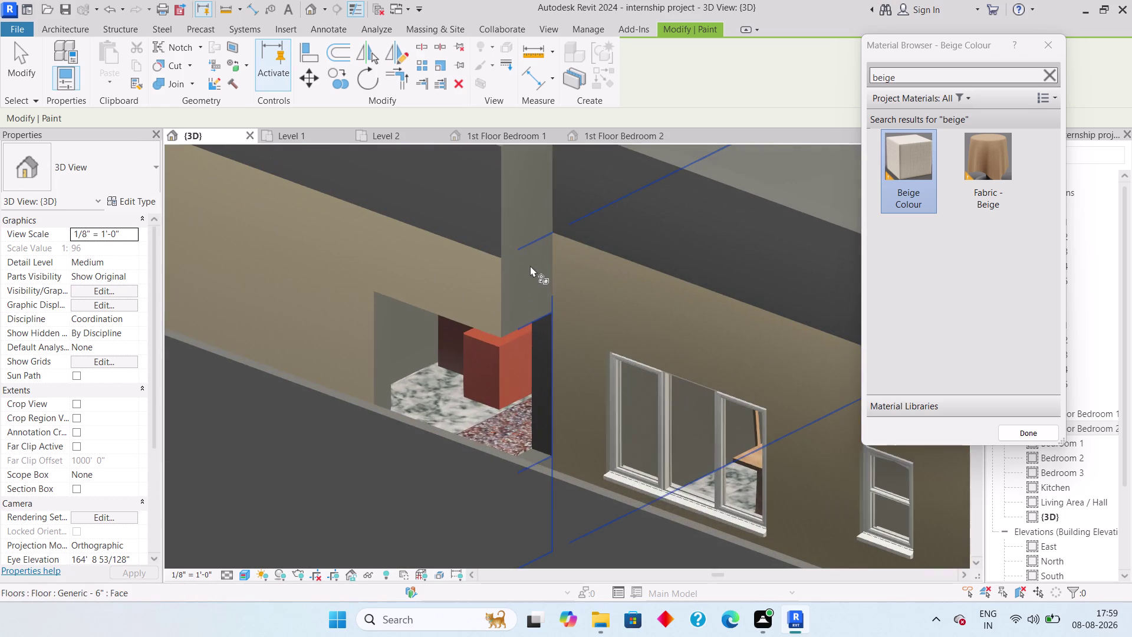
click(522, 285)
click(506, 277)
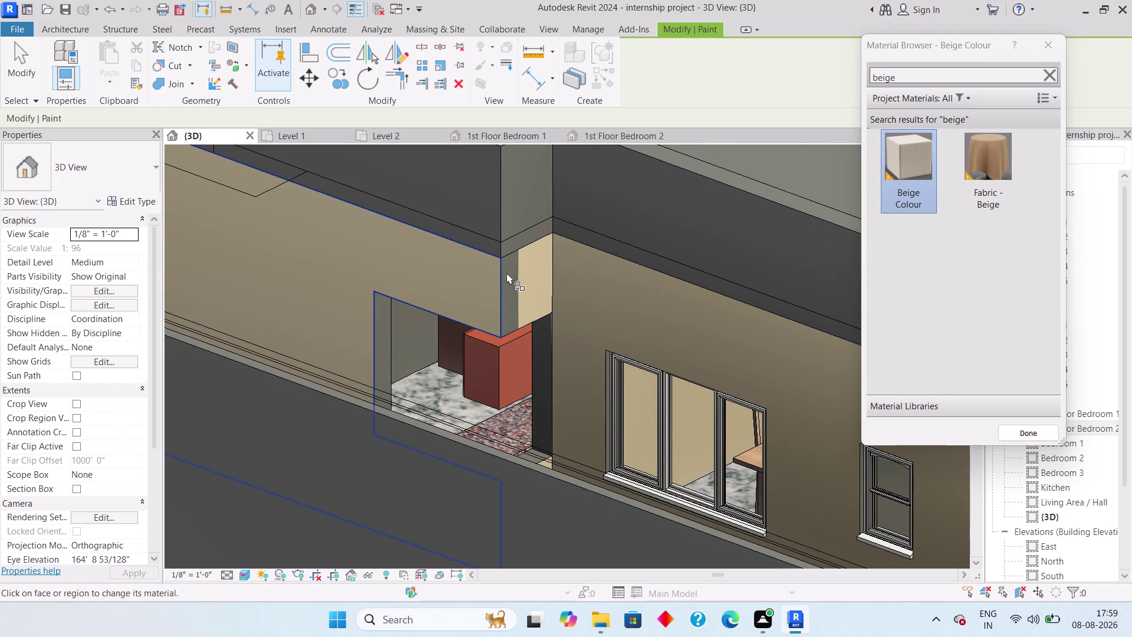
scroll(up, 3)
click(517, 287)
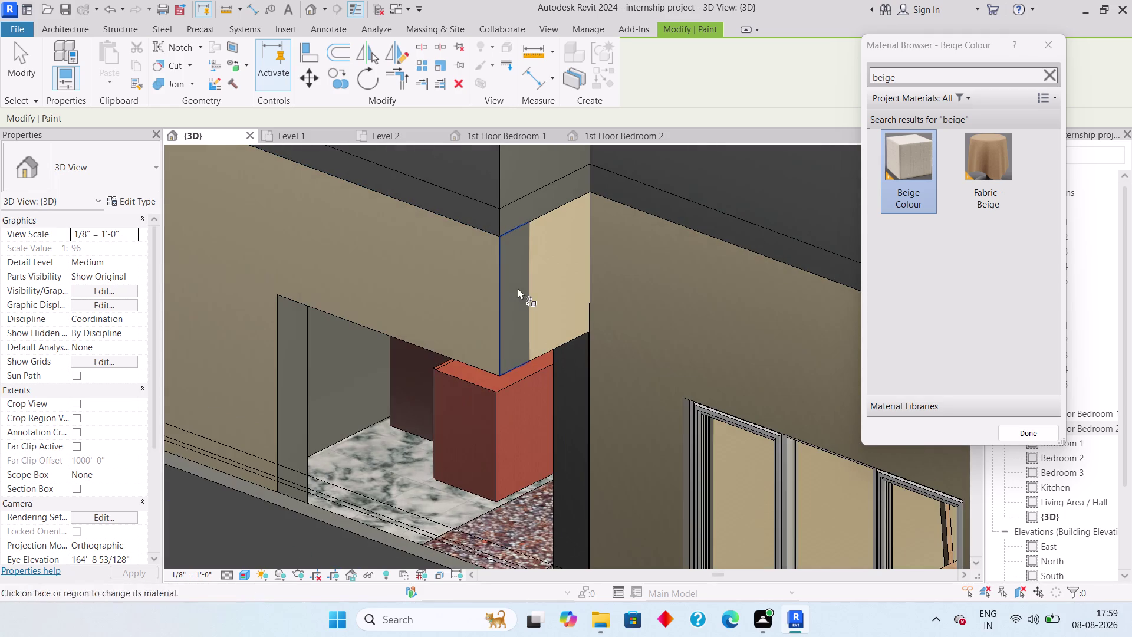
Paint the upper wall faces and the column side beige.
scroll(down, 3)
click(571, 208)
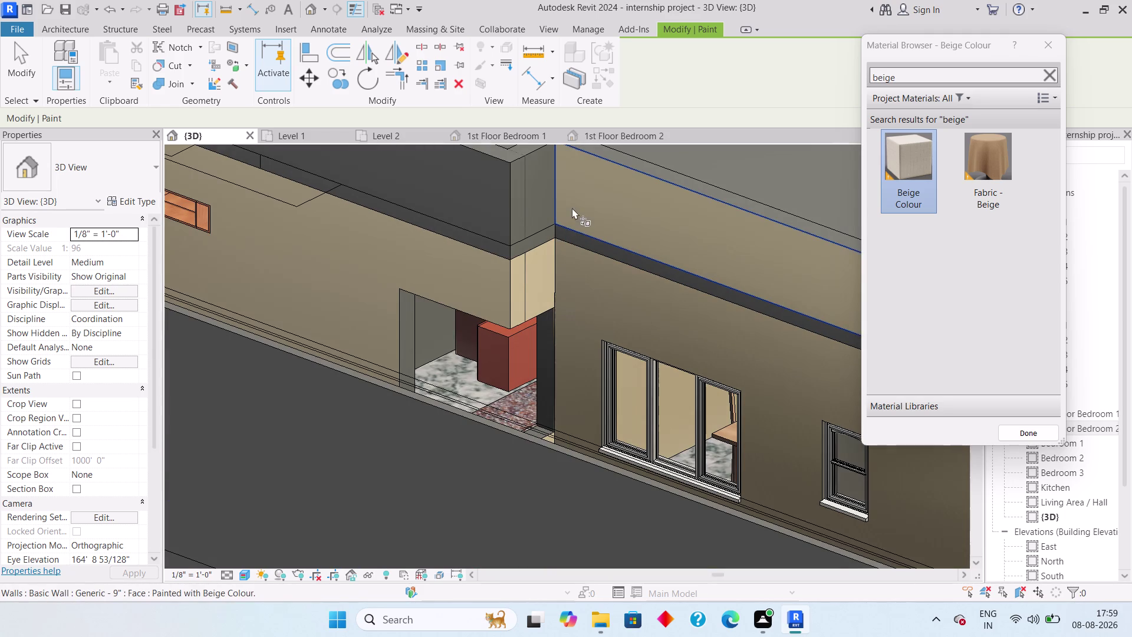
click(521, 203)
click(538, 195)
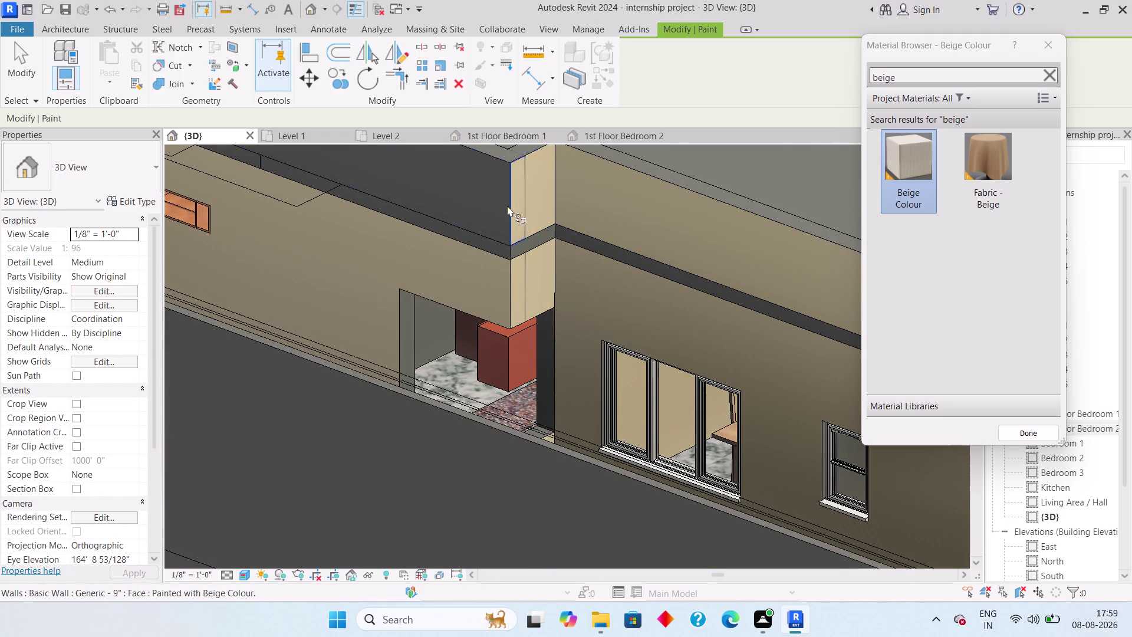
click(482, 207)
Paint the upper-storey wall faces and the walls beside the balcony beige.
middle_drag(498, 199, 736, 375)
scroll(down, 3)
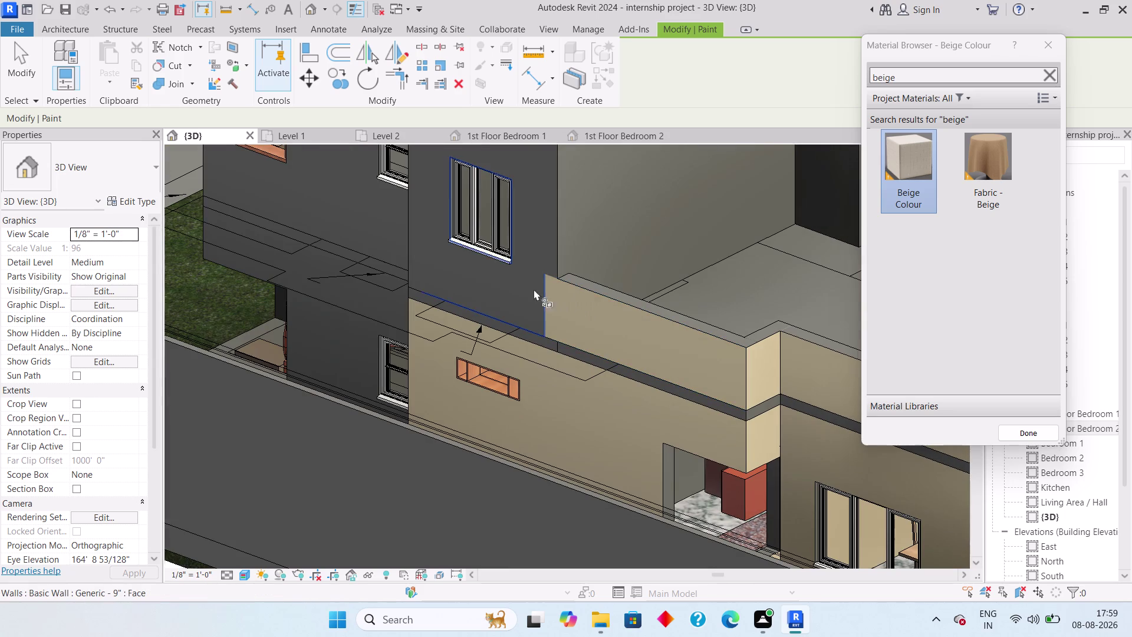
click(524, 278)
middle_drag(555, 279, 790, 458)
scroll(down, 3)
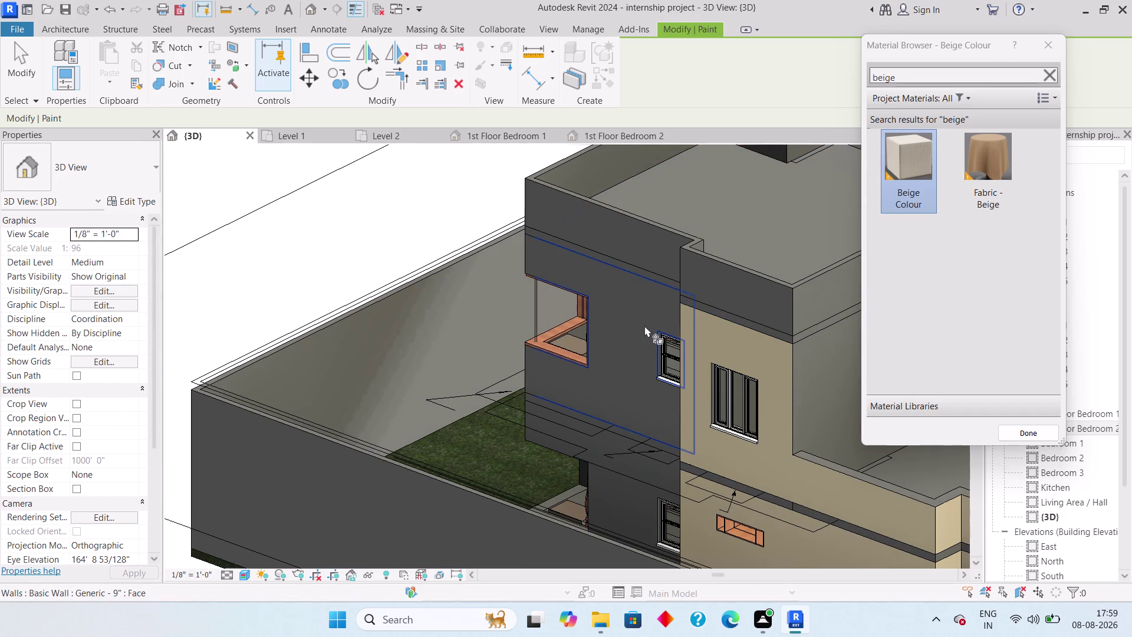
click(635, 310)
scroll(down, 3)
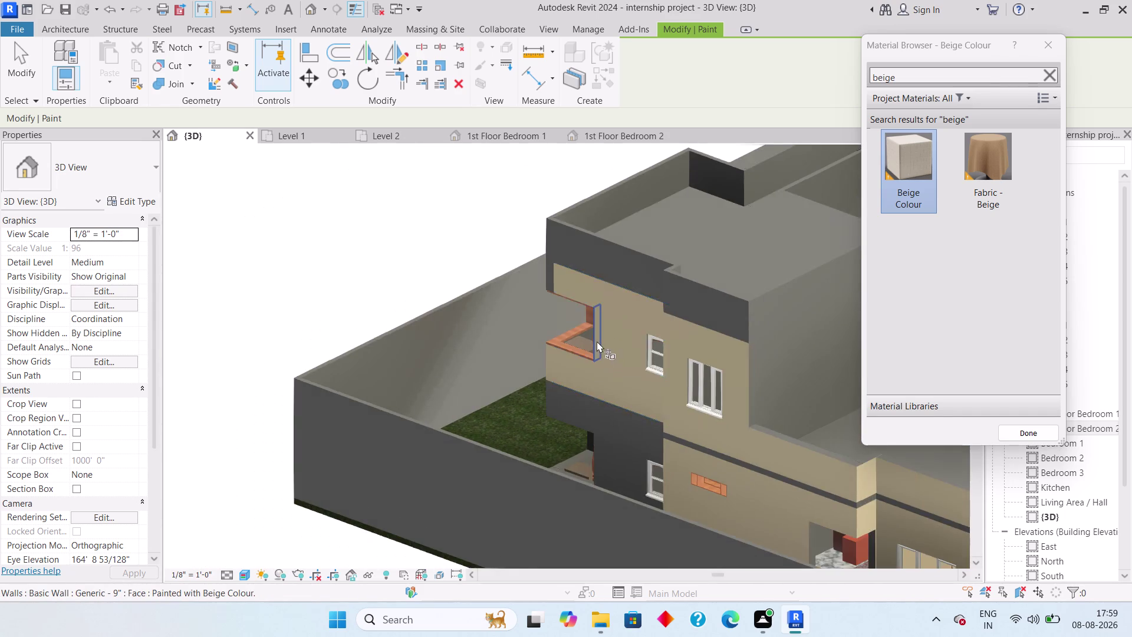
middle_drag(596, 341, 745, 333)
scroll(up, 3)
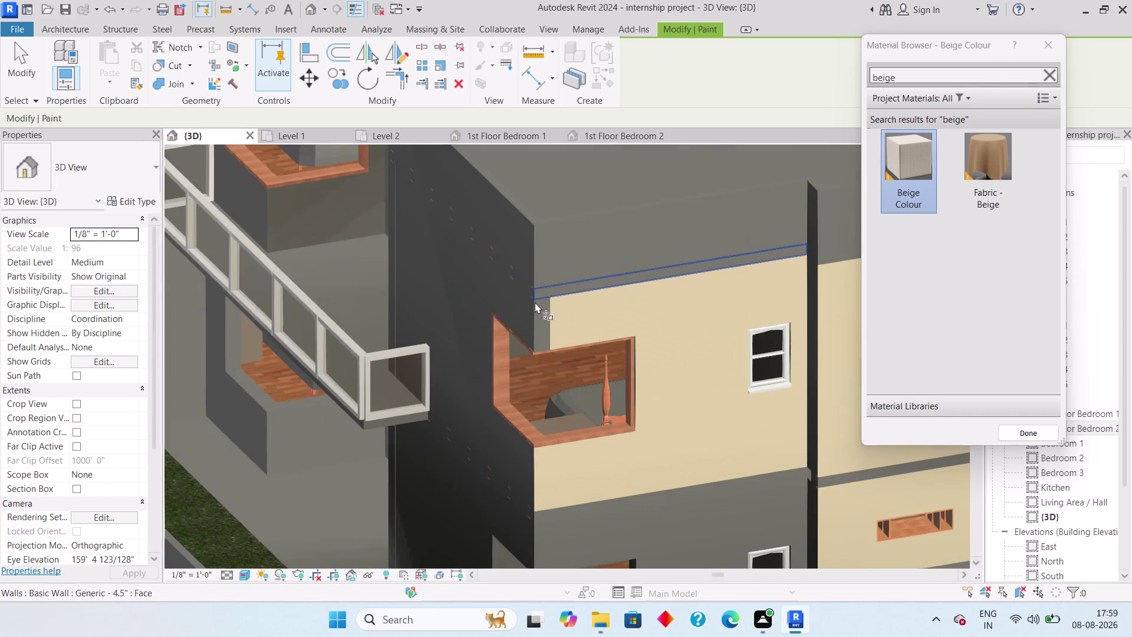
click(515, 311)
click(547, 312)
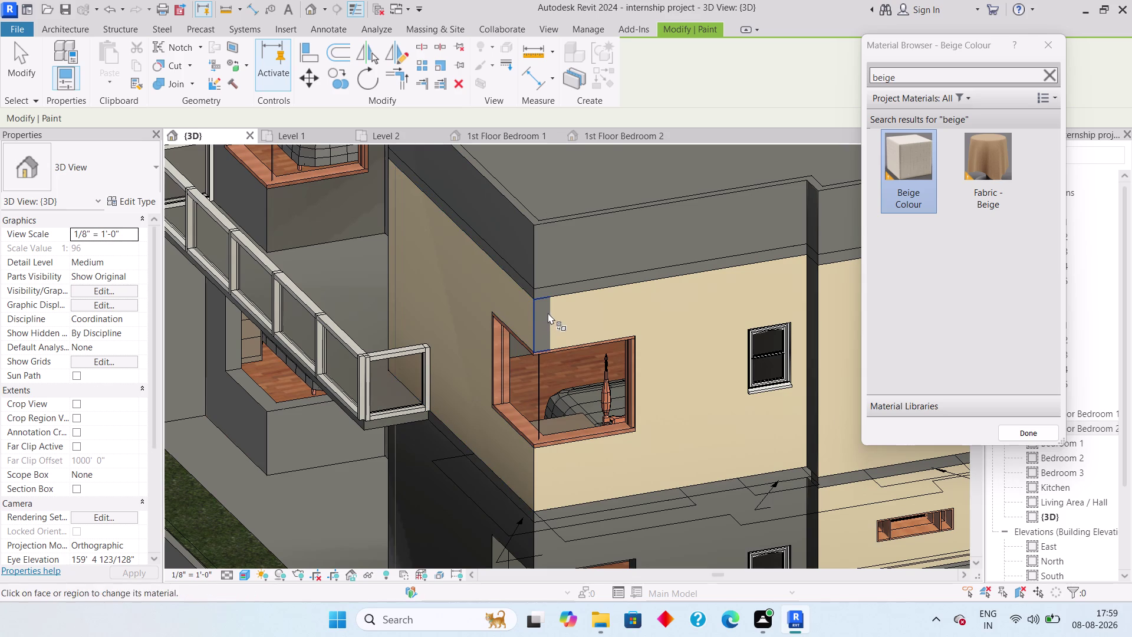
Working around the balcony corner, paint an upper-storey and a lower-storey wall face beige.
middle_drag(574, 358, 473, 284)
scroll(down, 3)
middle_drag(593, 314, 658, 297)
middle_drag(646, 275, 651, 261)
middle_drag(655, 251, 673, 259)
middle_drag(670, 246, 663, 294)
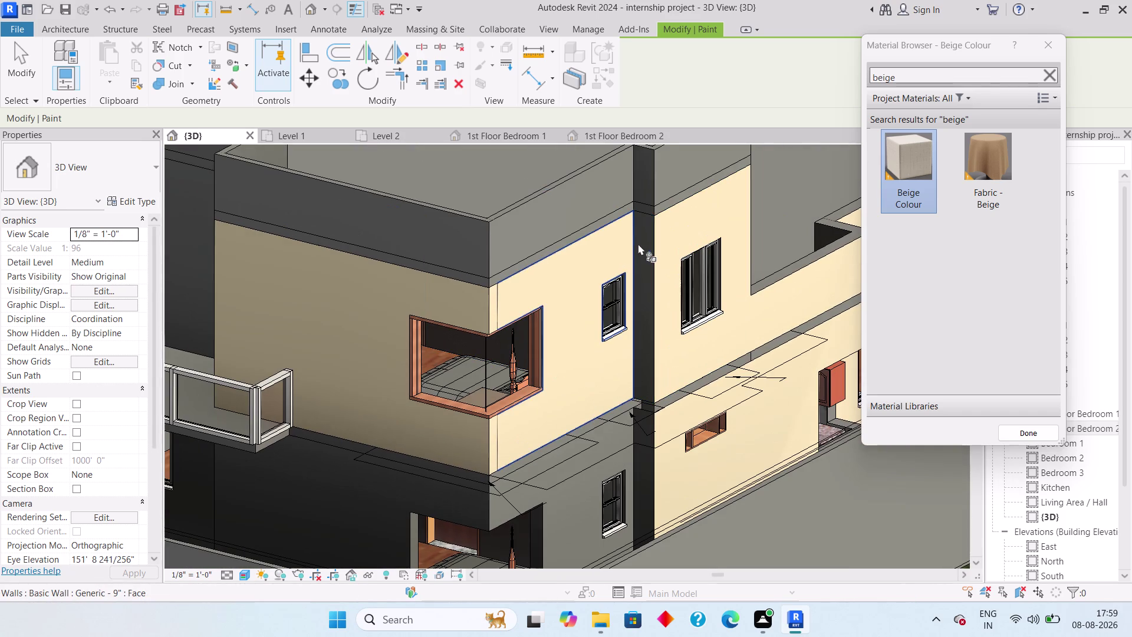
click(644, 241)
middle_drag(644, 323, 632, 256)
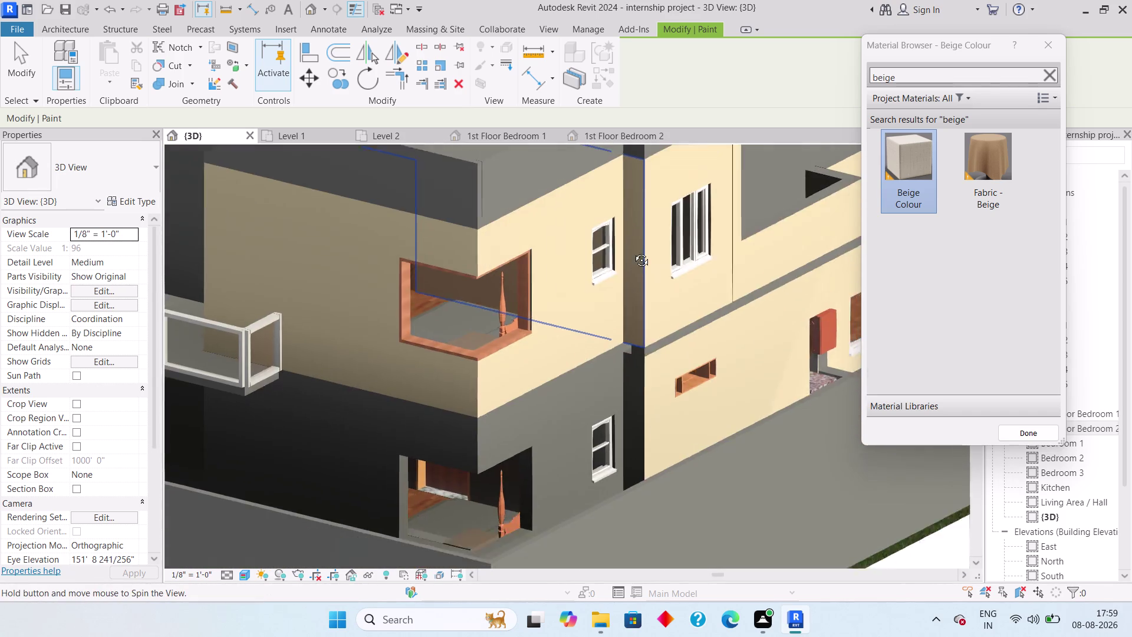
middle_drag(632, 257, 625, 291)
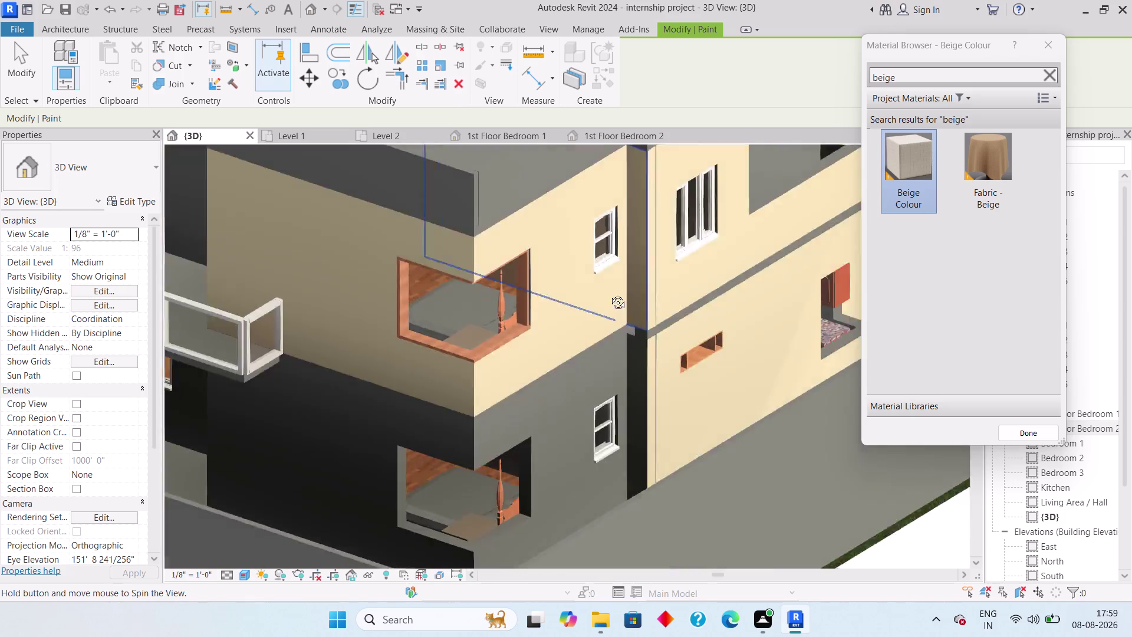
middle_drag(624, 291, 530, 304)
click(514, 436)
Paint the lower wall, the side face and the small faces under the balcony beige.
middle_drag(519, 405, 544, 400)
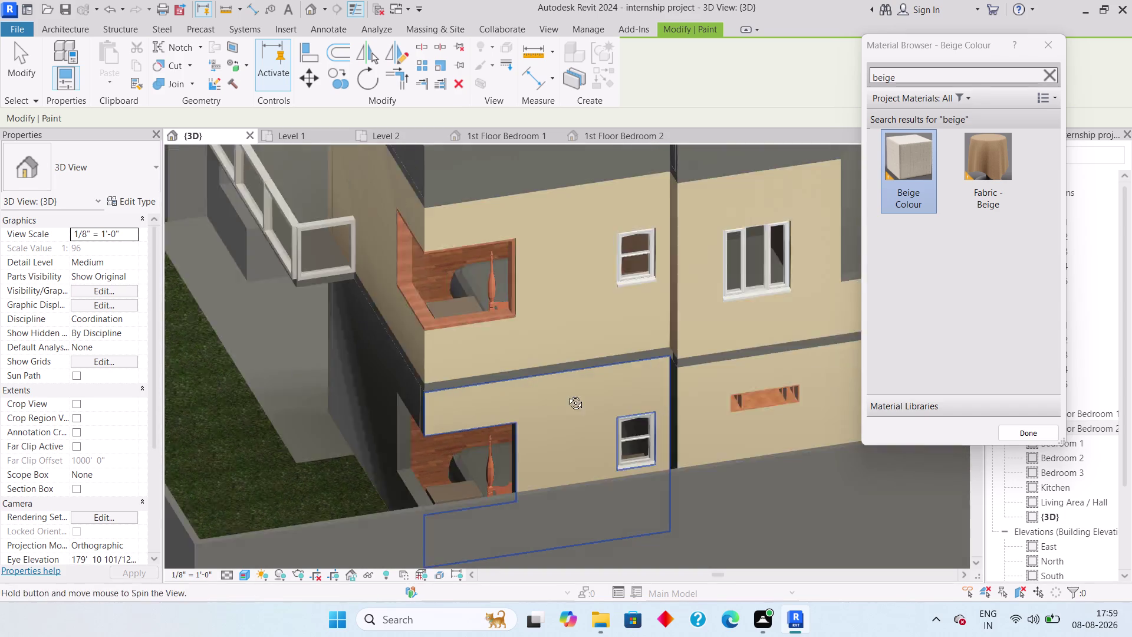
middle_drag(544, 401, 582, 391)
click(346, 412)
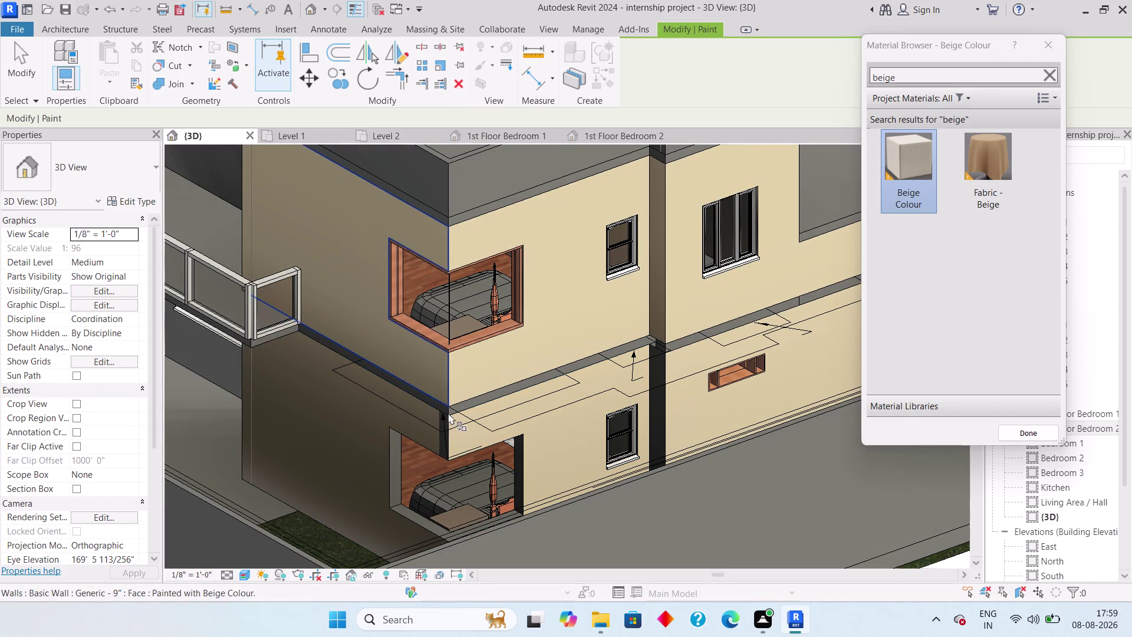
click(444, 418)
scroll(up, 3)
middle_drag(442, 436, 482, 449)
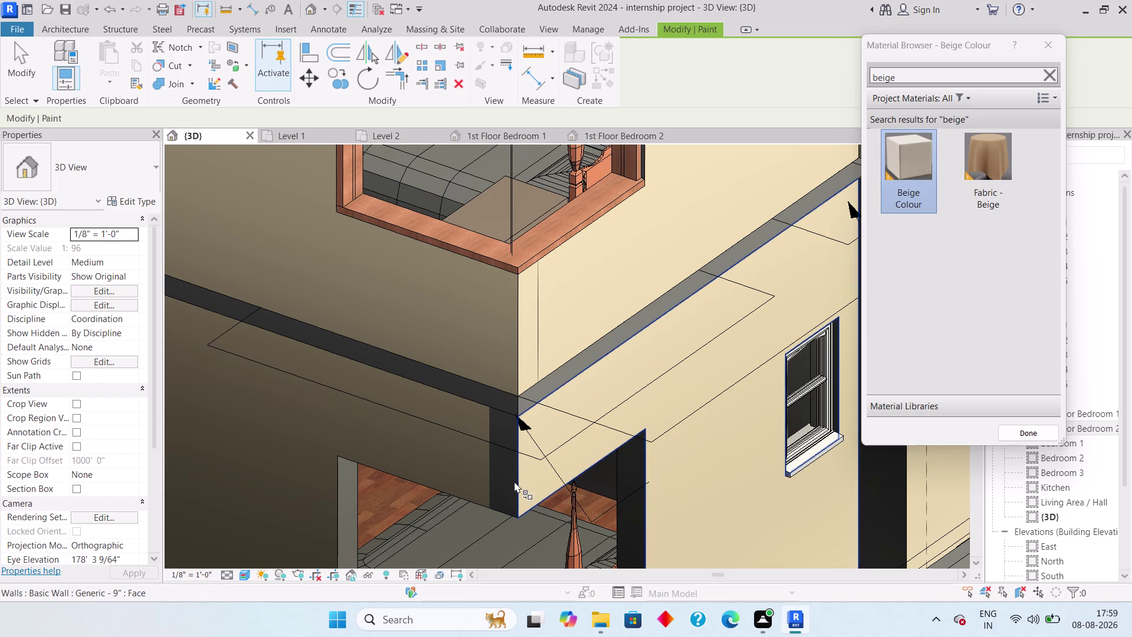
click(513, 481)
click(478, 389)
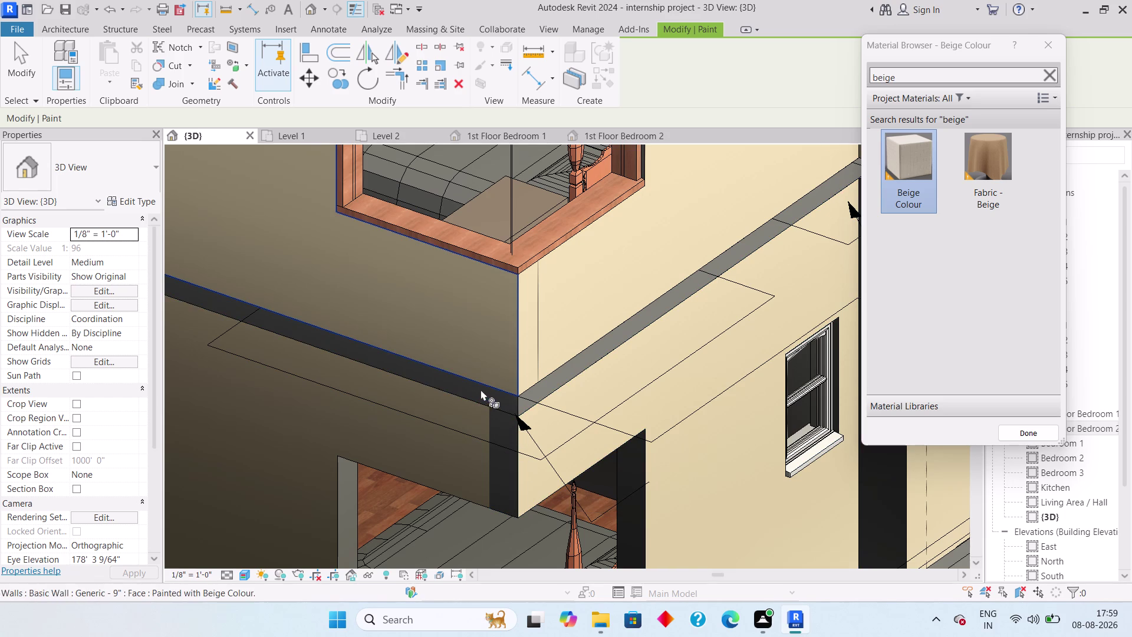
middle_drag(516, 492, 523, 493)
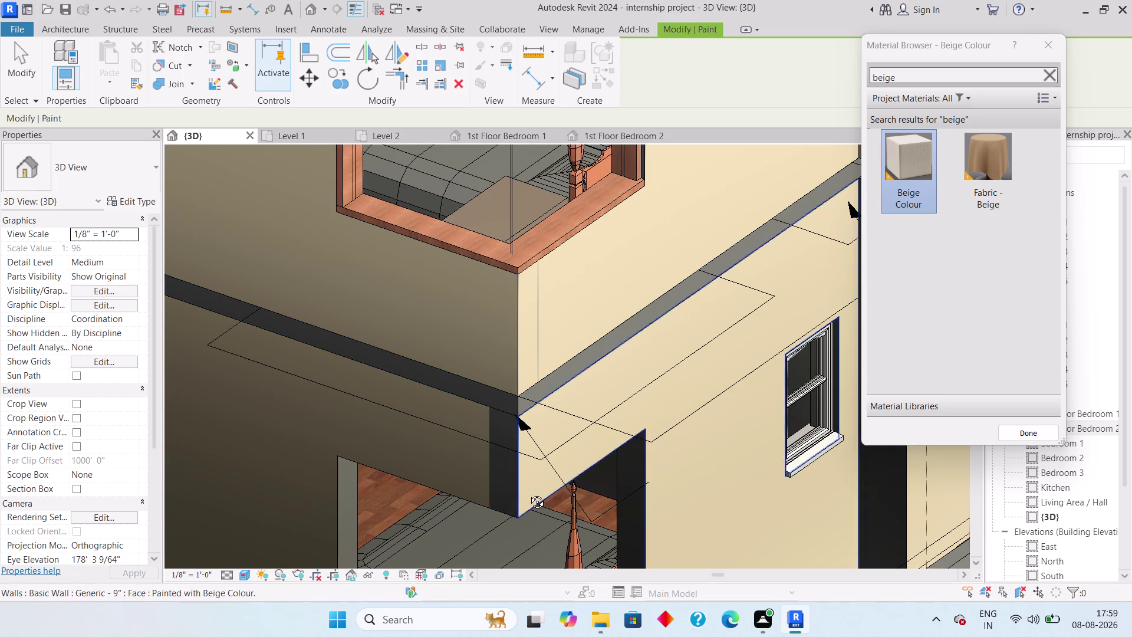
middle_drag(523, 493, 577, 484)
click(632, 506)
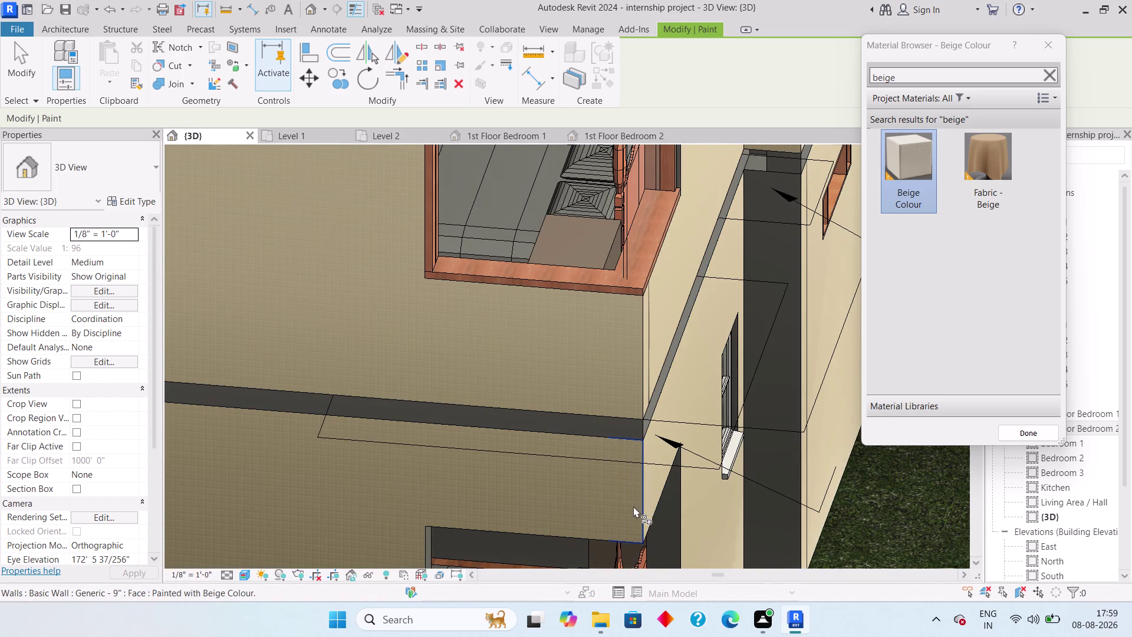
Paint the walls behind the balcony railing and beneath the balcony beige.
scroll(down, 3)
middle_drag(667, 477, 847, 435)
scroll(down, 3)
middle_drag(478, 411, 779, 428)
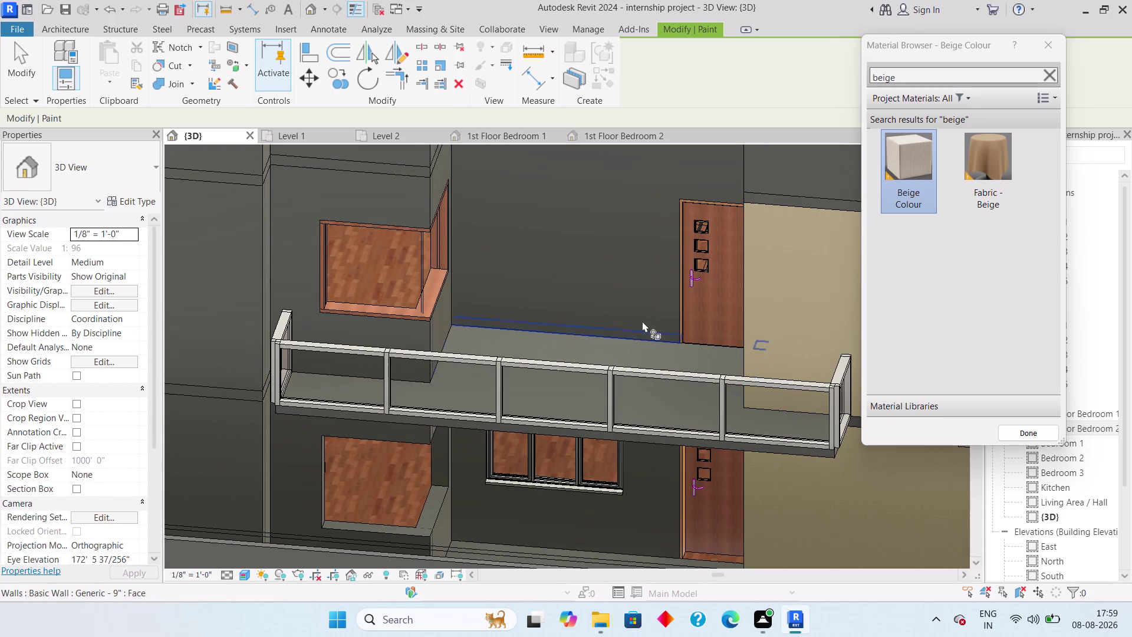
click(599, 260)
click(626, 494)
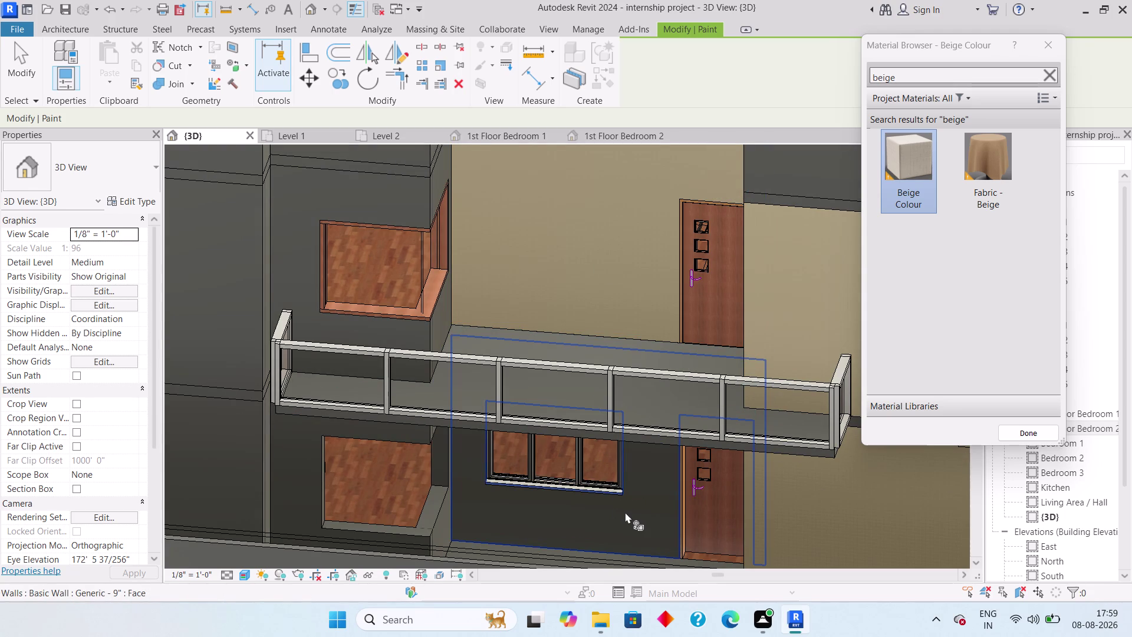
click(634, 507)
click(438, 527)
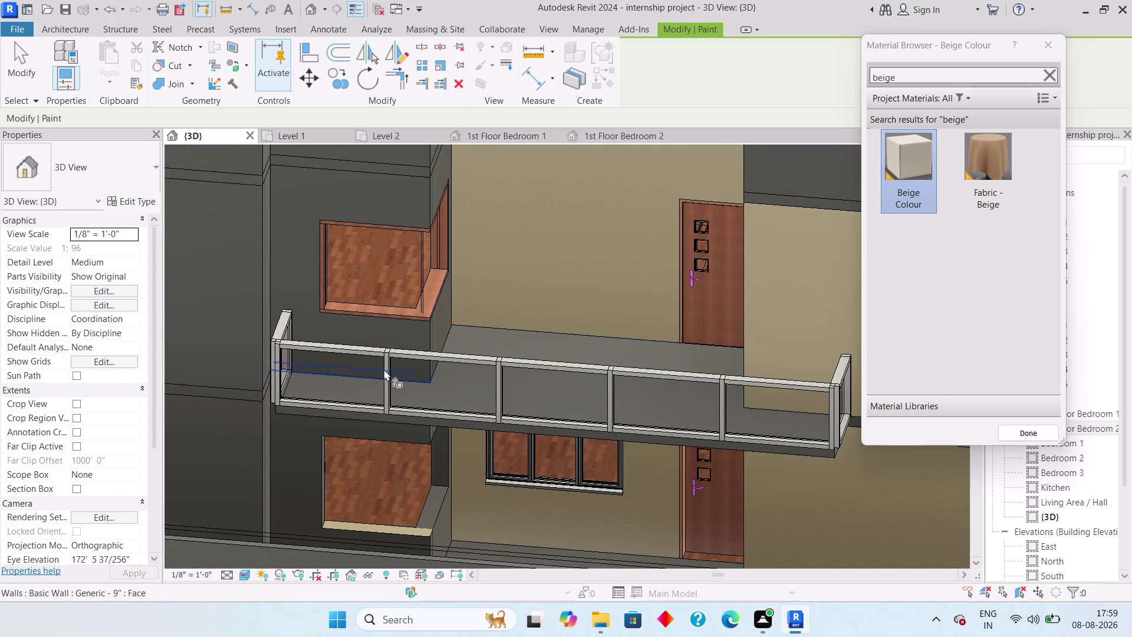
Paint the garden-side low walls and the narrow wall beside the railing beige.
middle_drag(440, 337, 557, 205)
middle_drag(582, 311, 522, 282)
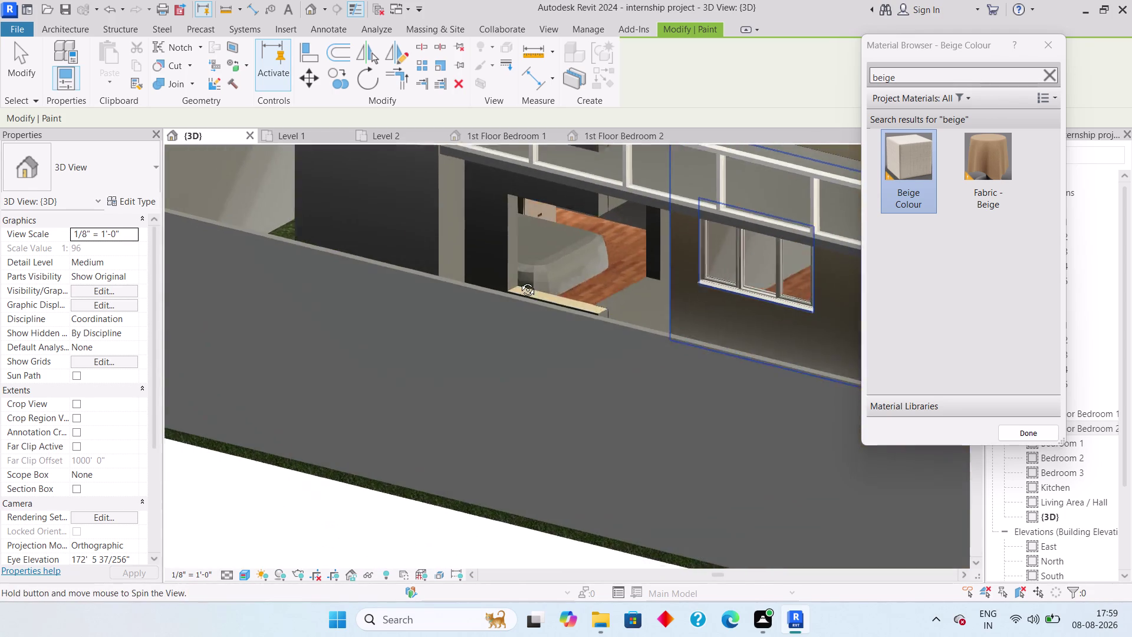
middle_drag(522, 282, 427, 310)
middle_drag(794, 238, 718, 503)
middle_drag(786, 365, 817, 344)
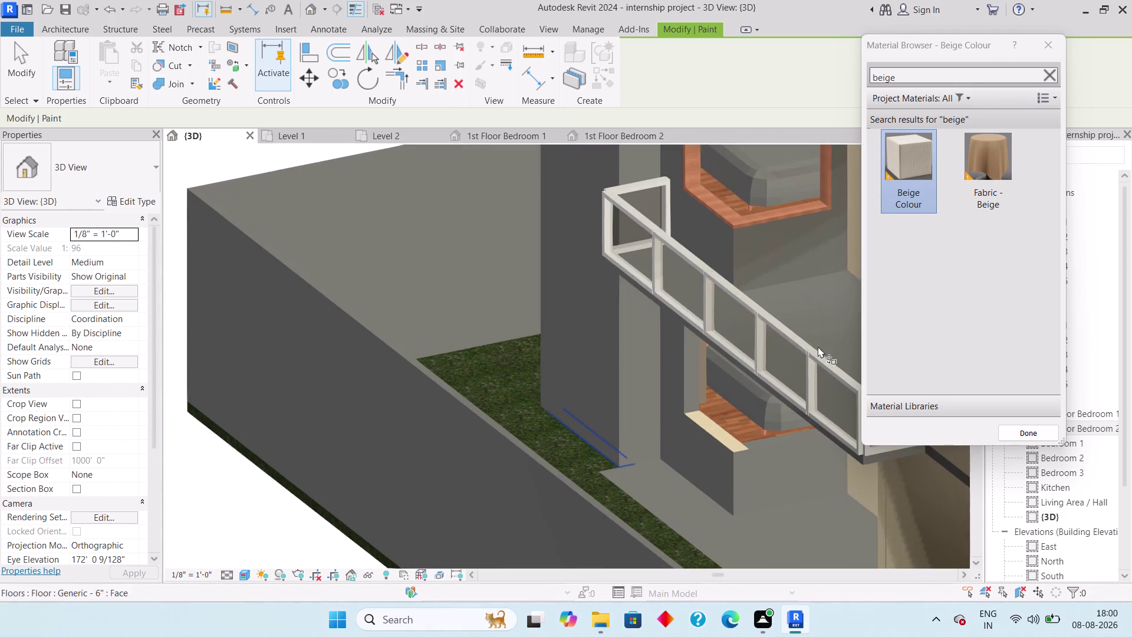
click(768, 476)
click(683, 476)
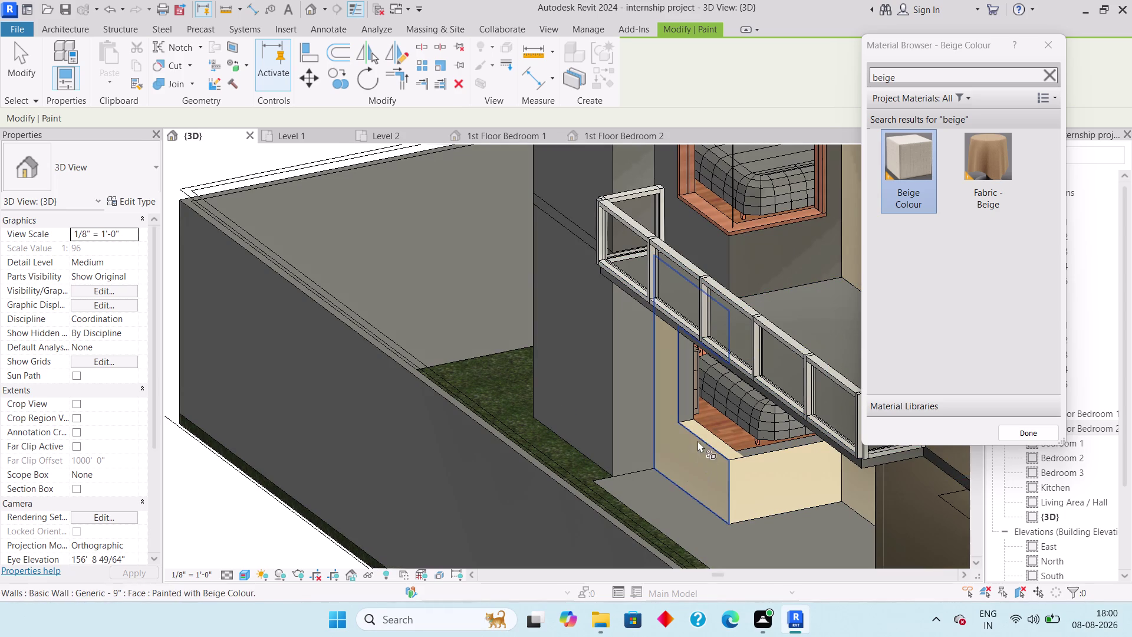
click(567, 353)
click(627, 393)
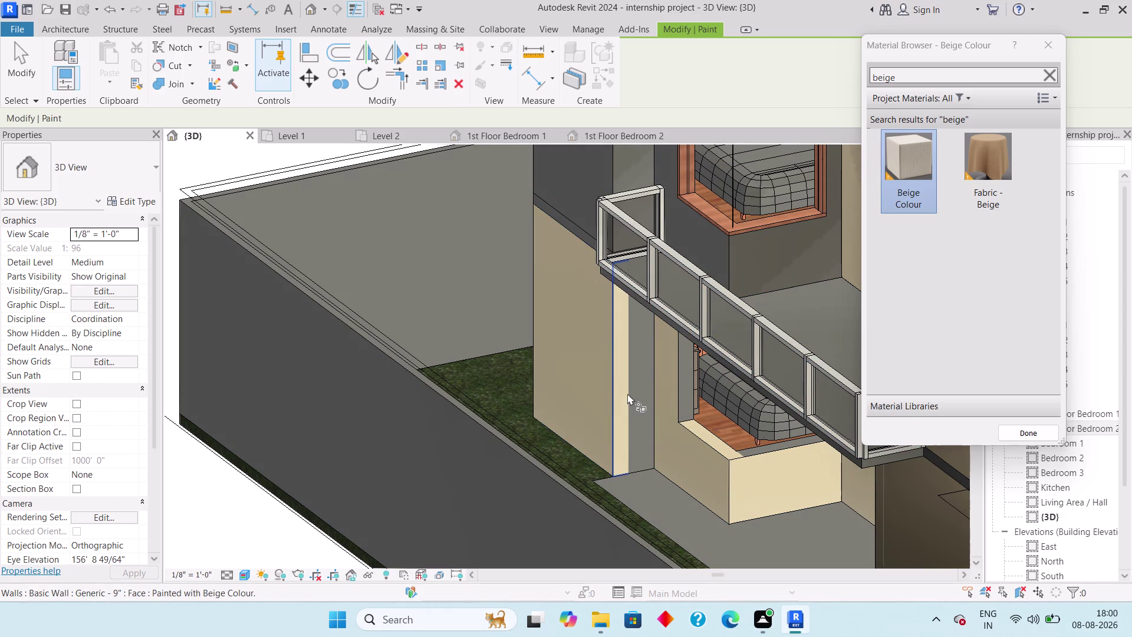
click(643, 382)
Paint the tall narrow wall and the upper walls around the corner window beige.
middle_drag(629, 383, 722, 539)
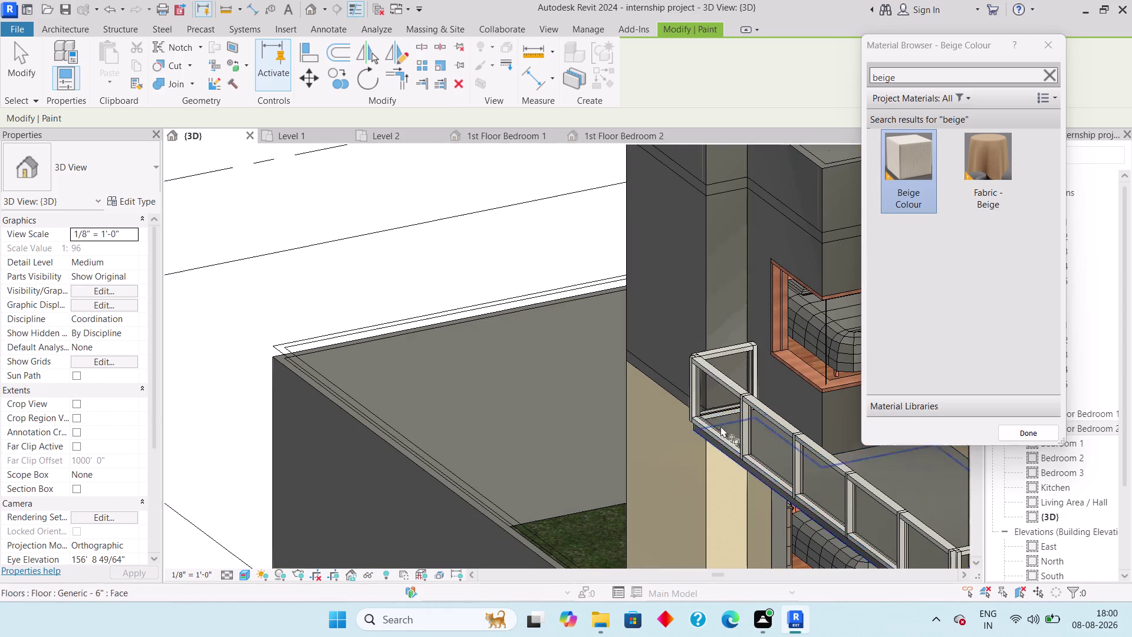
click(728, 304)
click(686, 291)
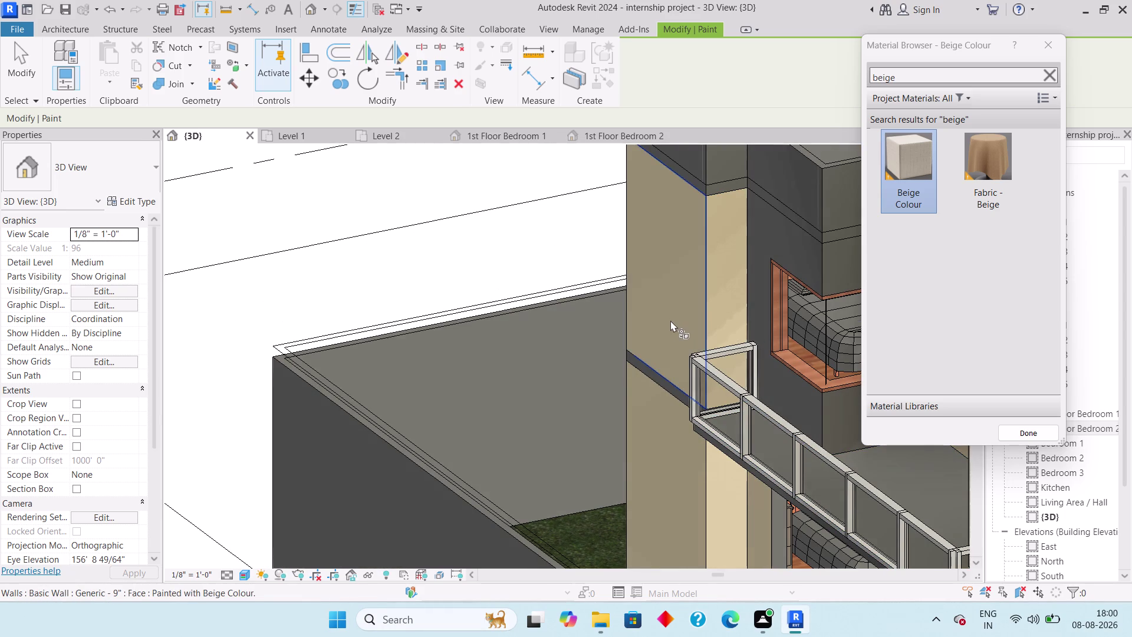
scroll(down, 3)
middle_drag(646, 324, 728, 345)
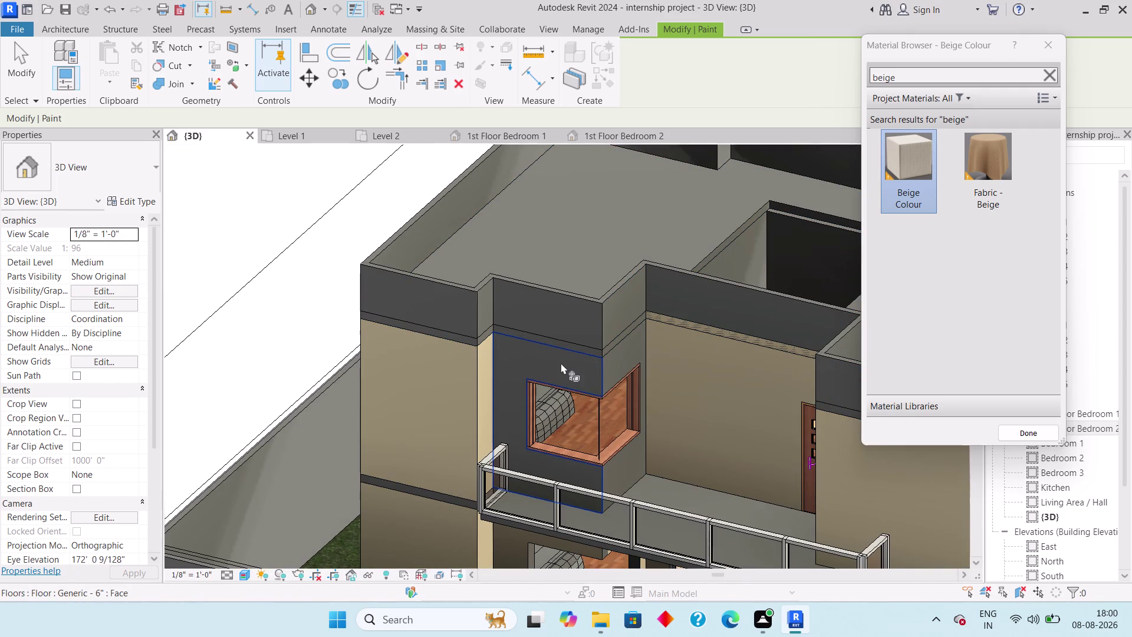
click(559, 360)
click(619, 354)
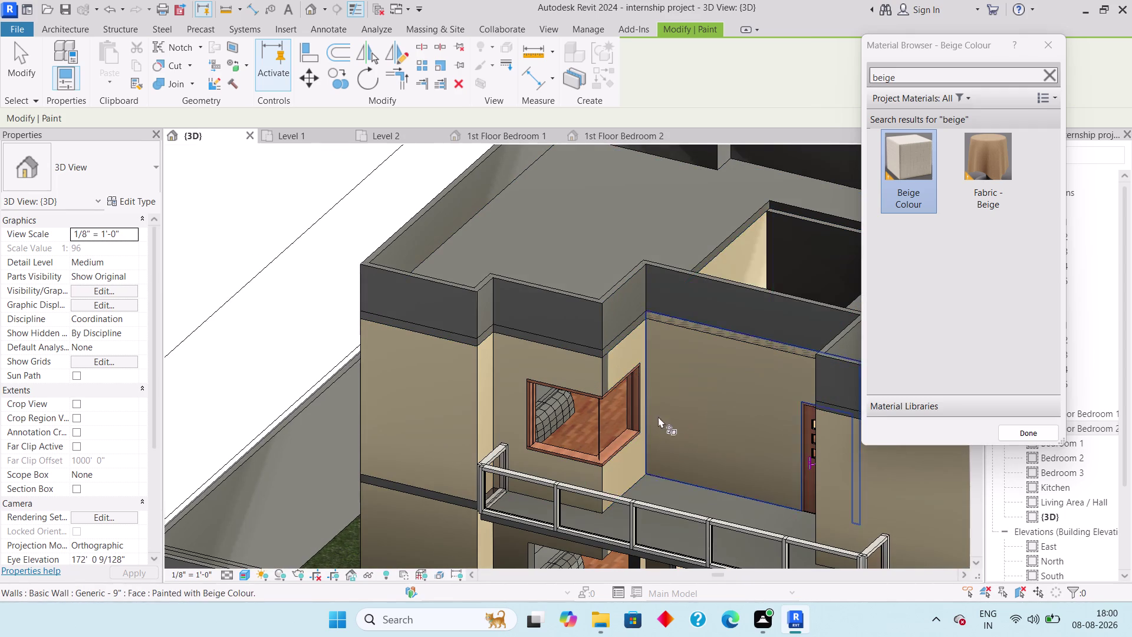
Paint the remaining upper wall, the wall around the door and a side wall beige.
scroll(down, 3)
middle_drag(750, 447, 698, 395)
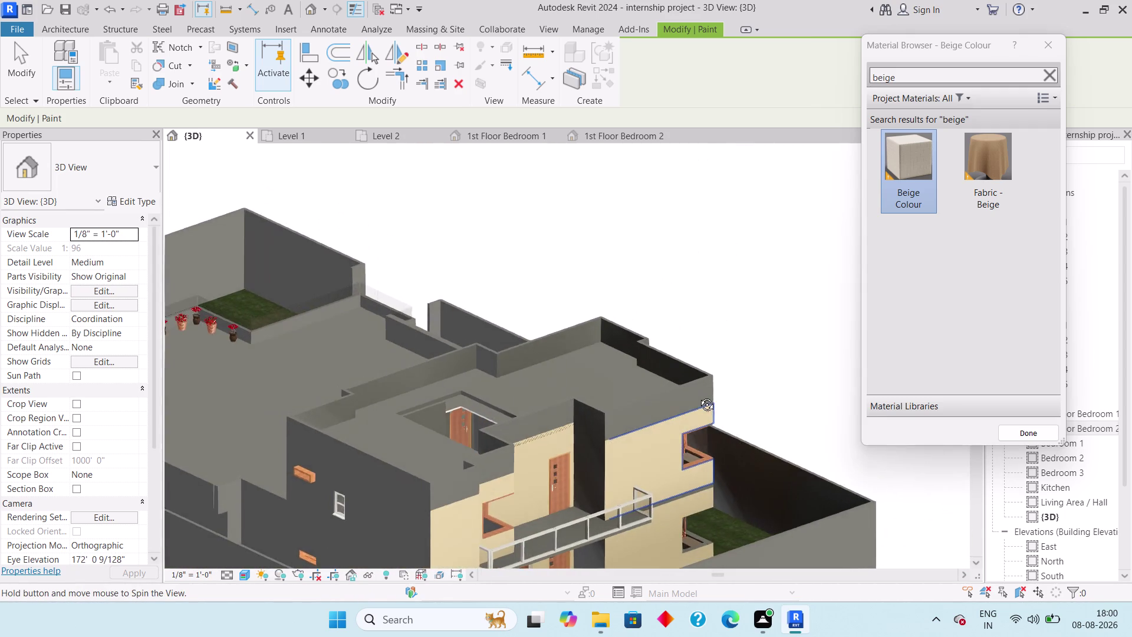
middle_drag(698, 396, 724, 383)
click(614, 477)
middle_drag(621, 476, 620, 457)
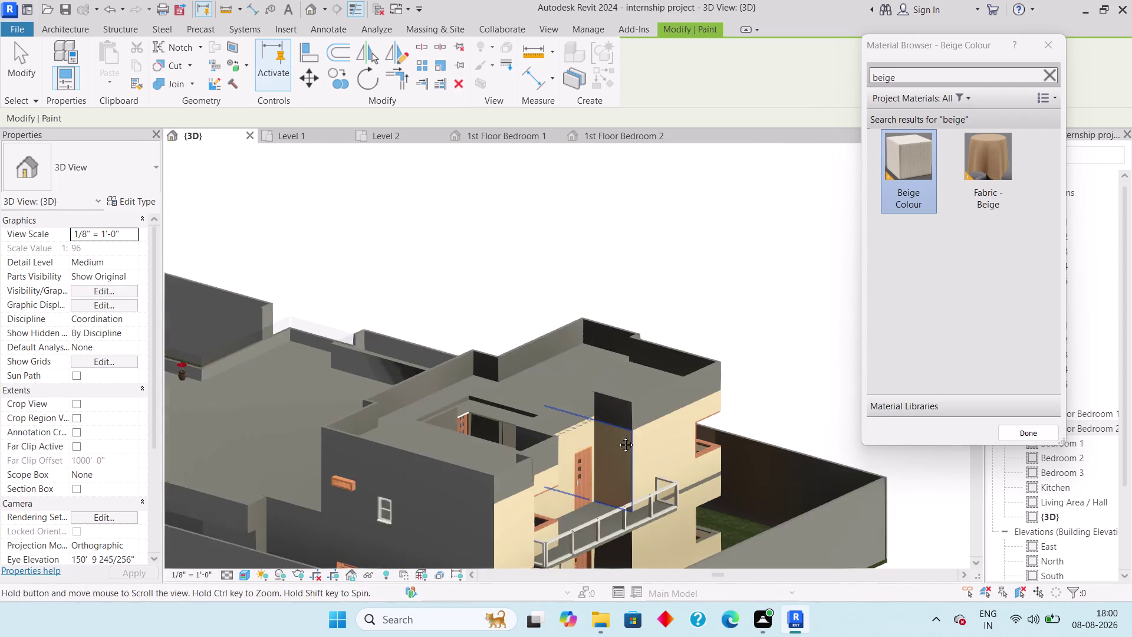
middle_drag(620, 457, 613, 383)
click(606, 474)
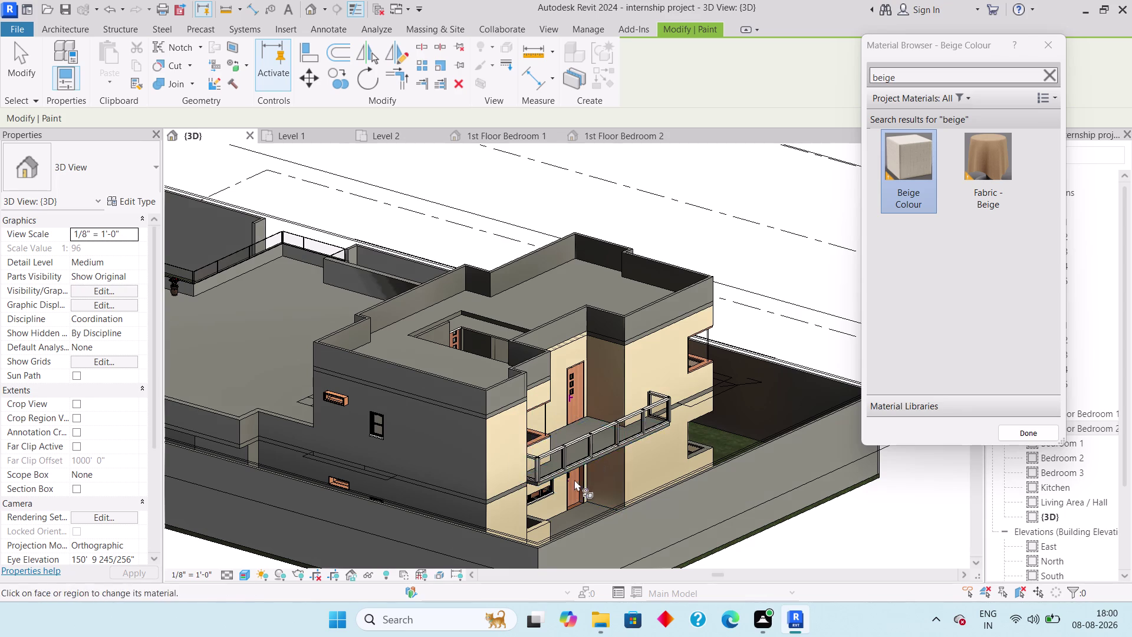
middle_drag(574, 479, 826, 447)
click(705, 420)
middle_drag(718, 453, 724, 443)
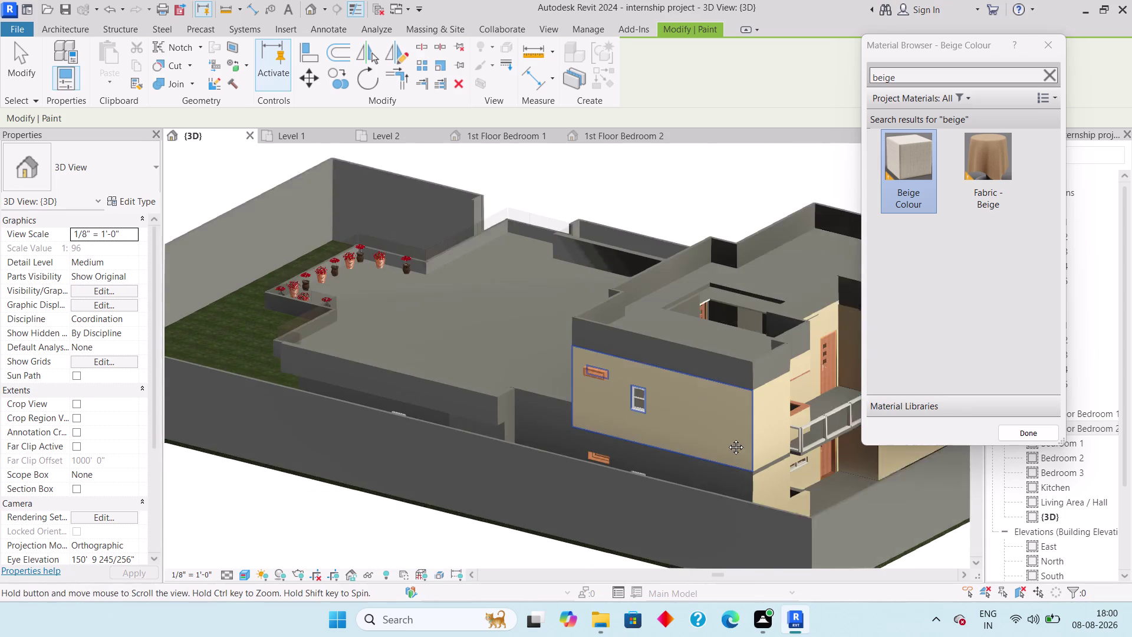
Paint the side wall and lower boundary wall faces with Beige Colour.
middle_drag(724, 443, 759, 432)
click(763, 467)
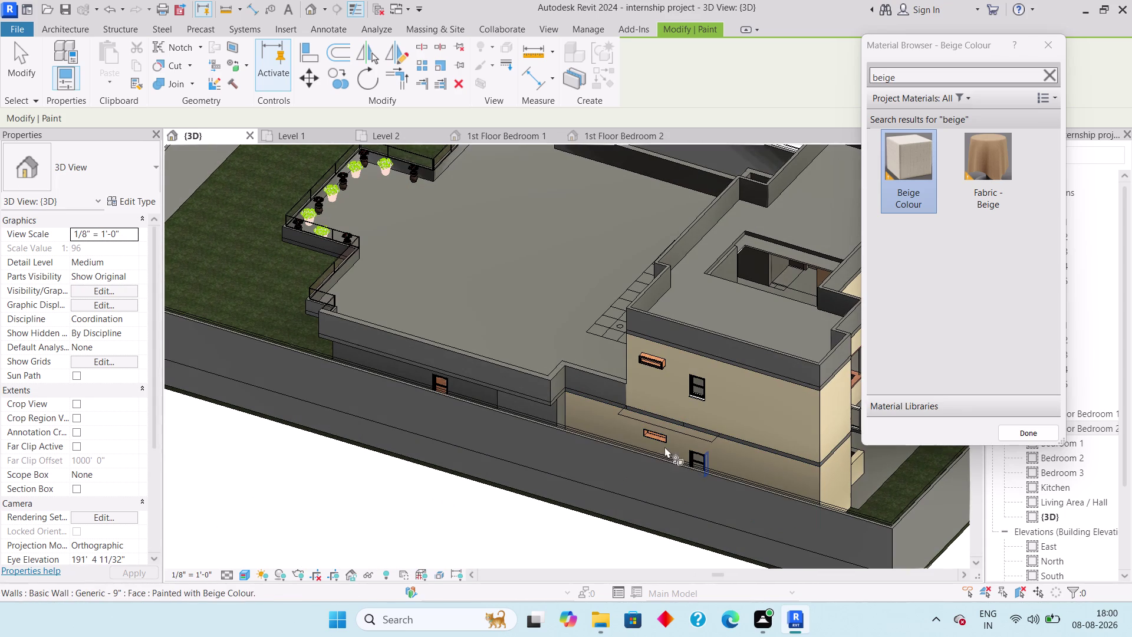
middle_drag(617, 402, 754, 391)
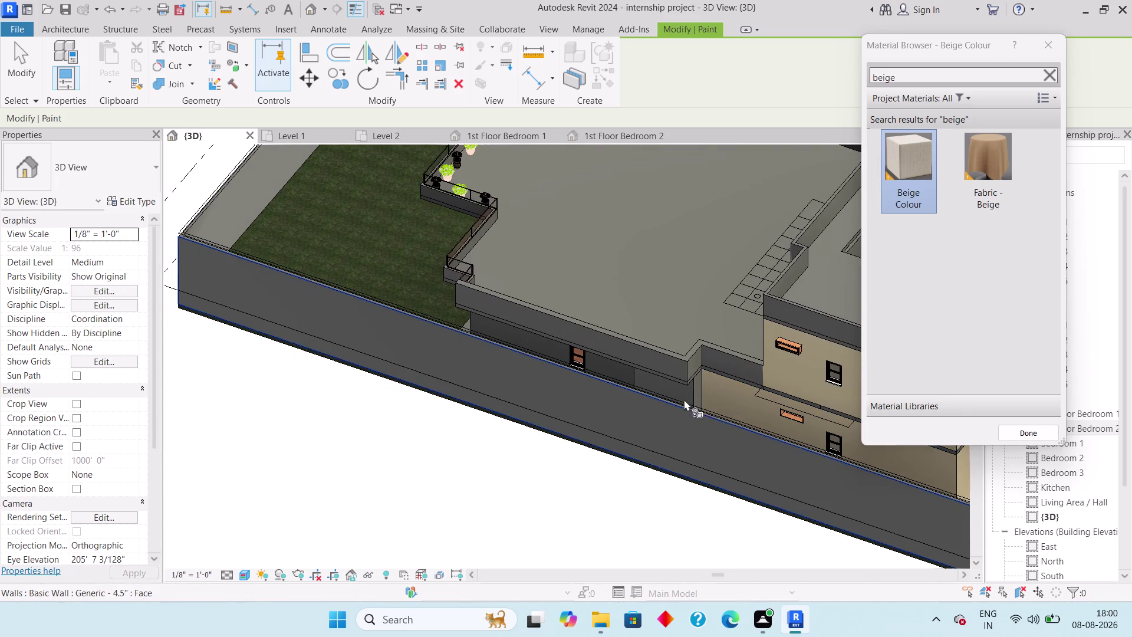
click(680, 388)
click(684, 393)
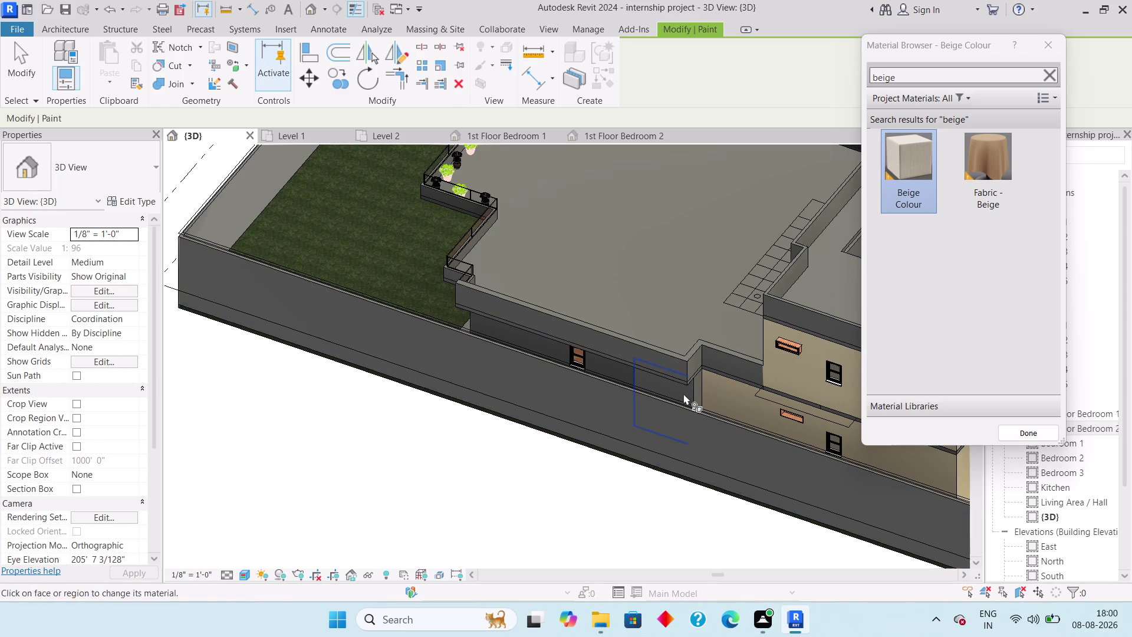
Paint the wall faces below the ground-floor terrace beige.
middle_drag(685, 394, 850, 369)
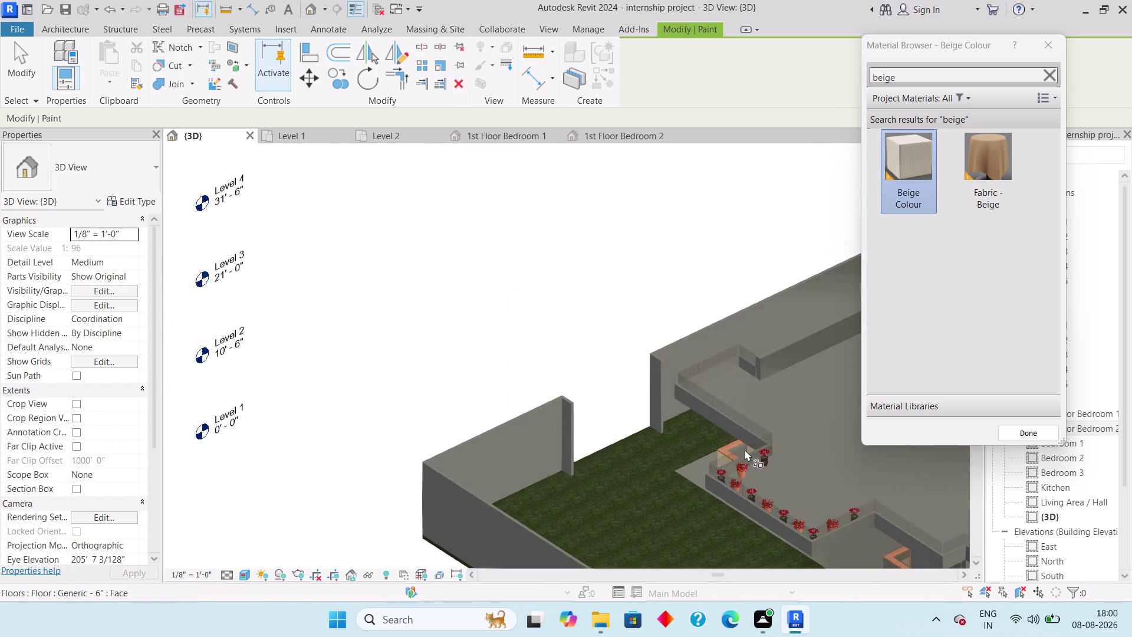
middle_drag(753, 433, 687, 249)
middle_drag(812, 343, 754, 284)
middle_drag(665, 322, 729, 320)
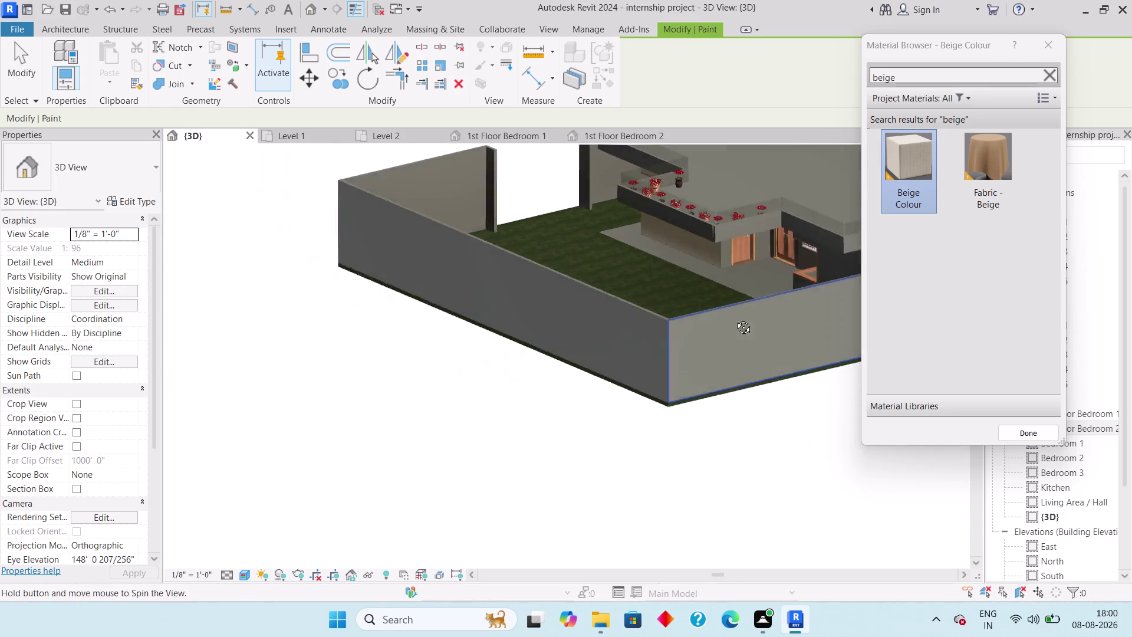
middle_drag(730, 320, 744, 316)
middle_drag(725, 318, 383, 445)
middle_drag(435, 420, 461, 438)
middle_drag(581, 455, 394, 406)
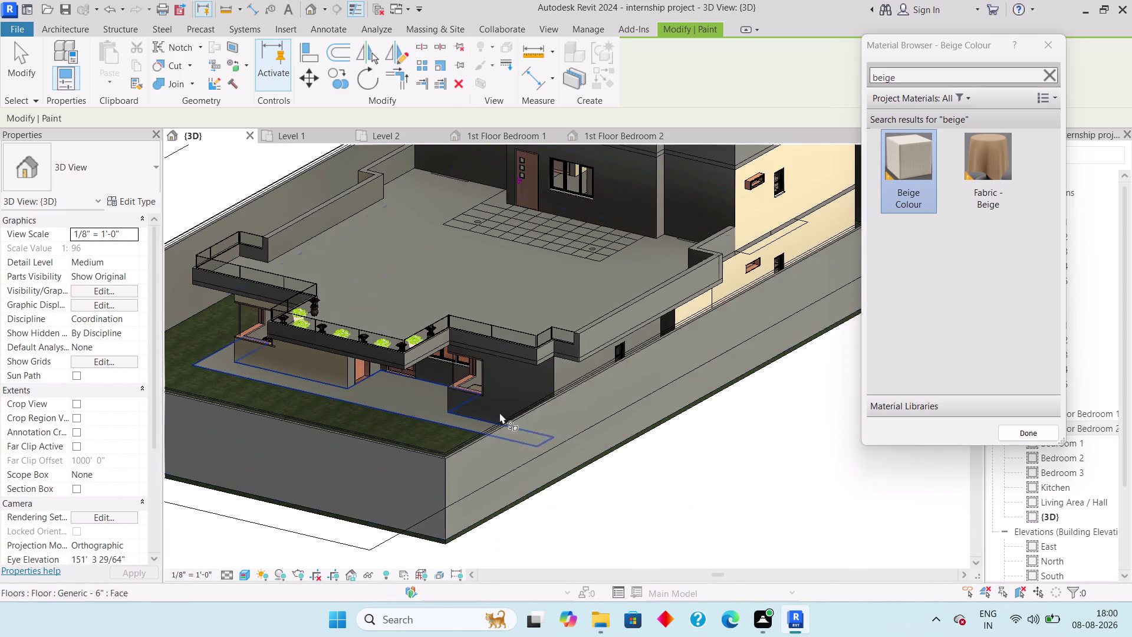
click(556, 375)
click(524, 385)
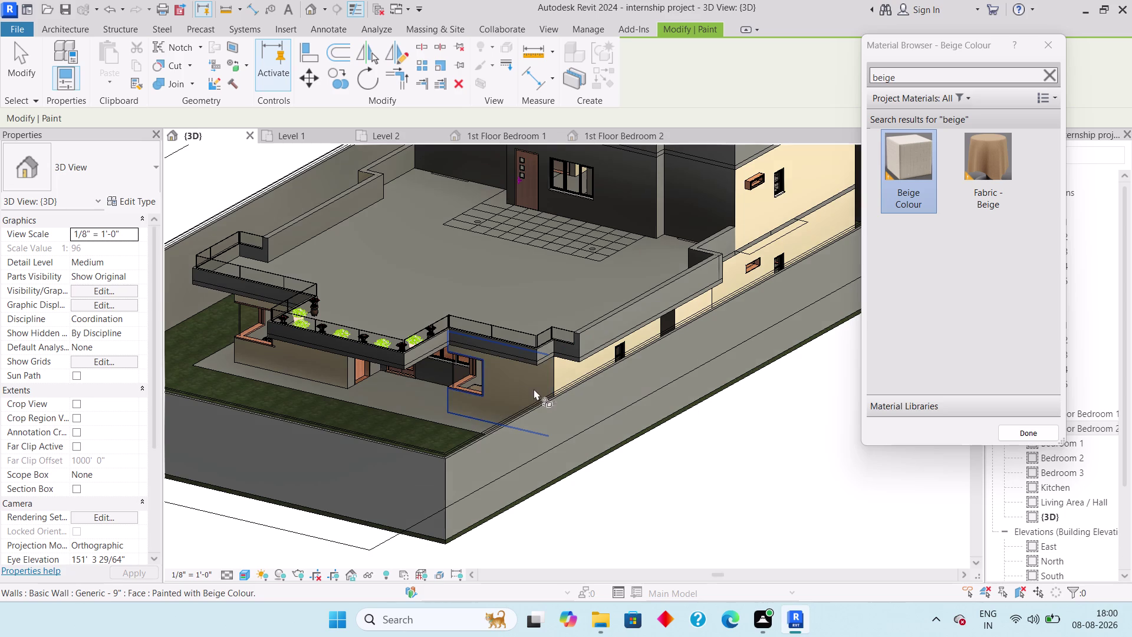
Zoom in and paint the long side wall face beige.
middle_drag(605, 354, 588, 366)
scroll(up, 3)
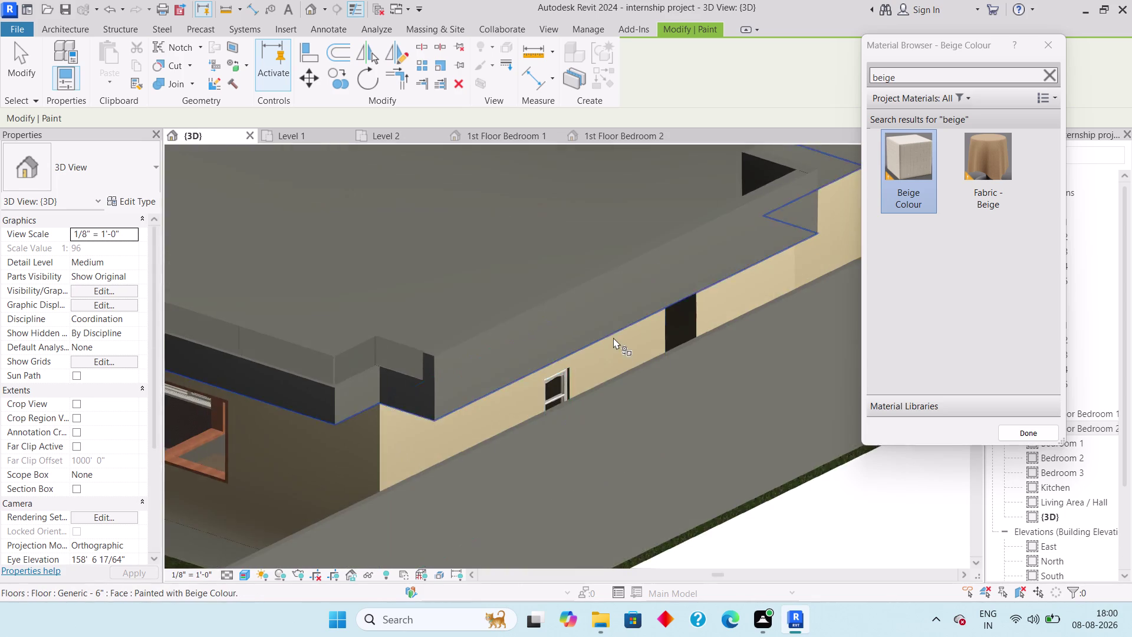
scroll(up, 3)
click(808, 307)
Paint the courtyard wall face and the band under the terrace parapet beige.
middle_drag(806, 313, 725, 358)
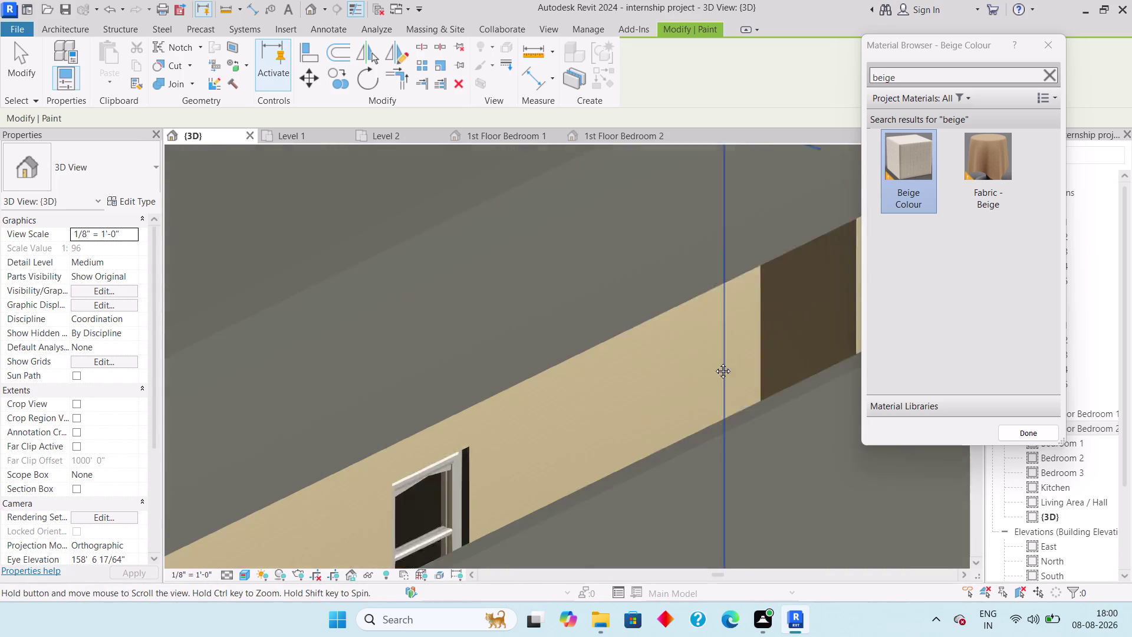
middle_drag(725, 358, 615, 392)
scroll(down, 3)
middle_drag(482, 391, 703, 291)
scroll(down, 3)
middle_drag(451, 289, 576, 263)
scroll(down, 3)
middle_drag(580, 260, 230, 530)
middle_drag(330, 492, 350, 467)
scroll(down, 3)
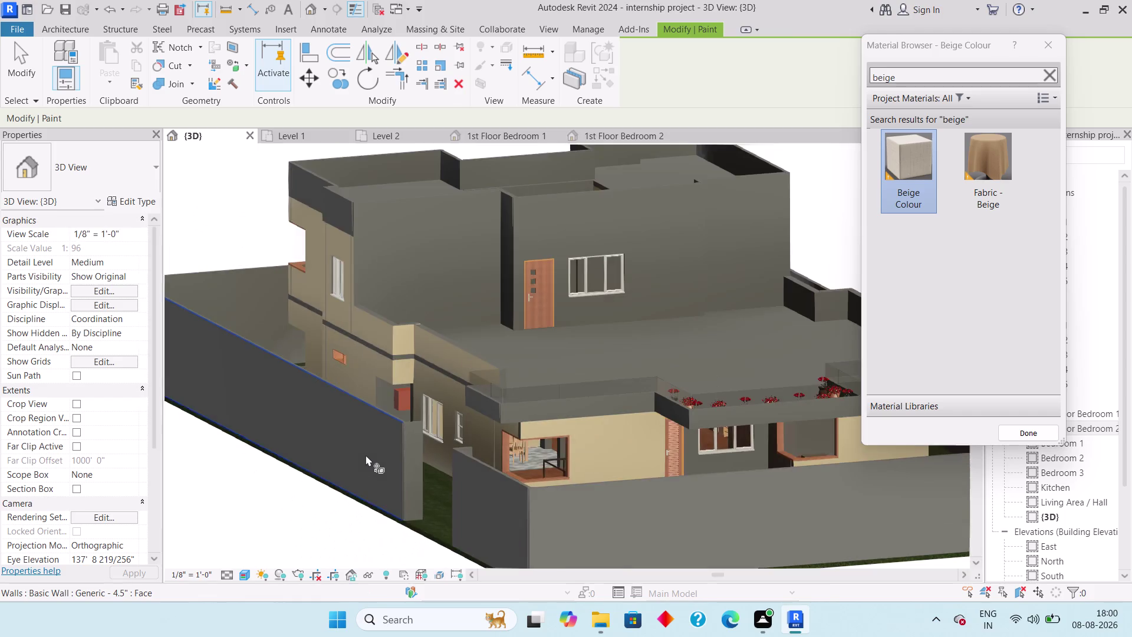
middle_drag(390, 438, 409, 394)
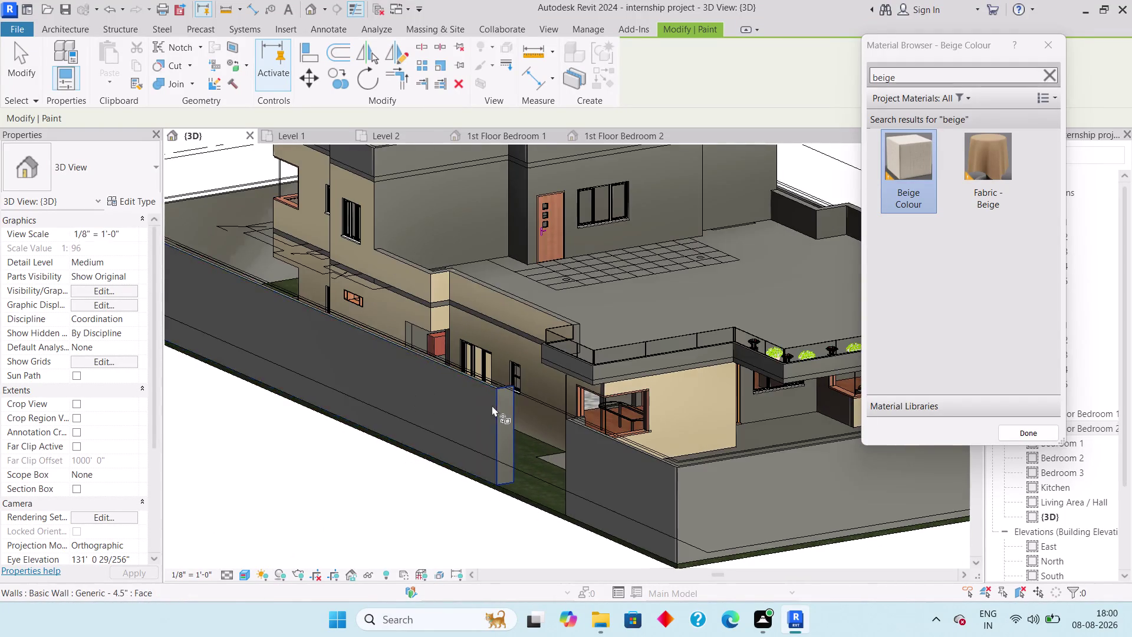
middle_drag(486, 406, 442, 422)
click(570, 380)
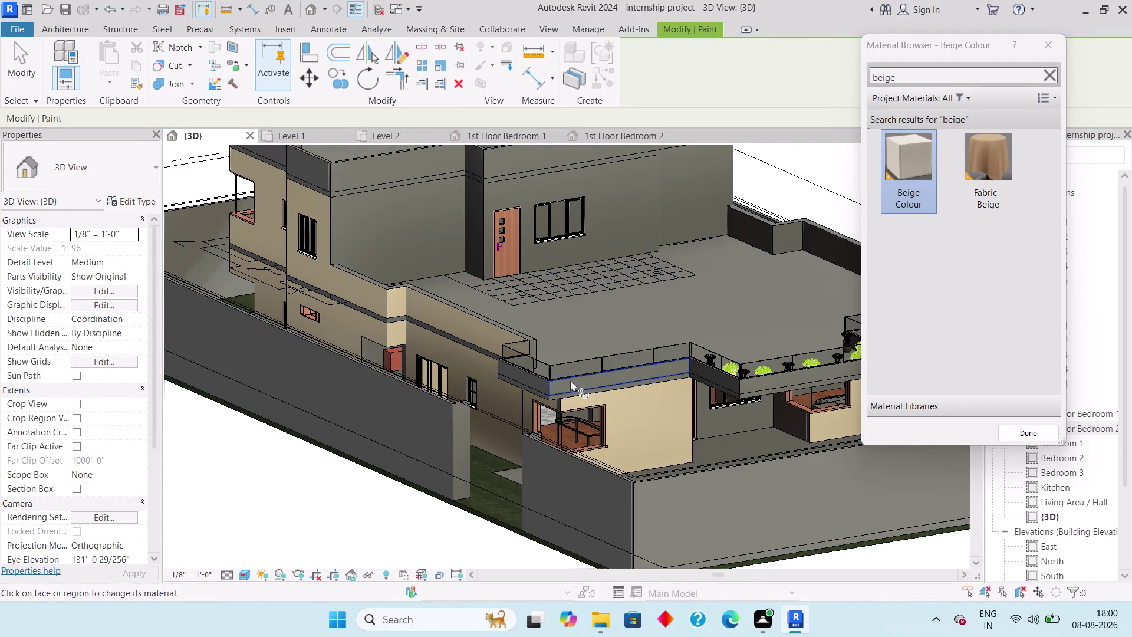
scroll(up, 3)
click(530, 376)
Paint the wall faces under the flower-pot terrace beige.
middle_drag(568, 383, 323, 391)
scroll(down, 3)
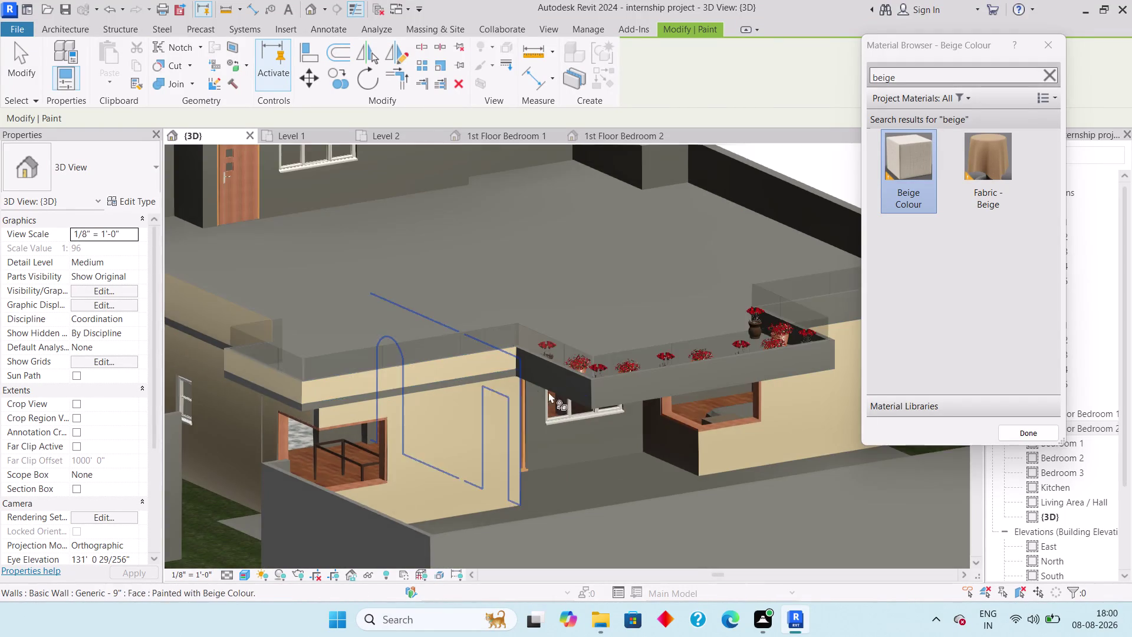
click(568, 378)
click(630, 385)
Paint the planted terrace parapet band beige.
middle_drag(648, 385, 571, 398)
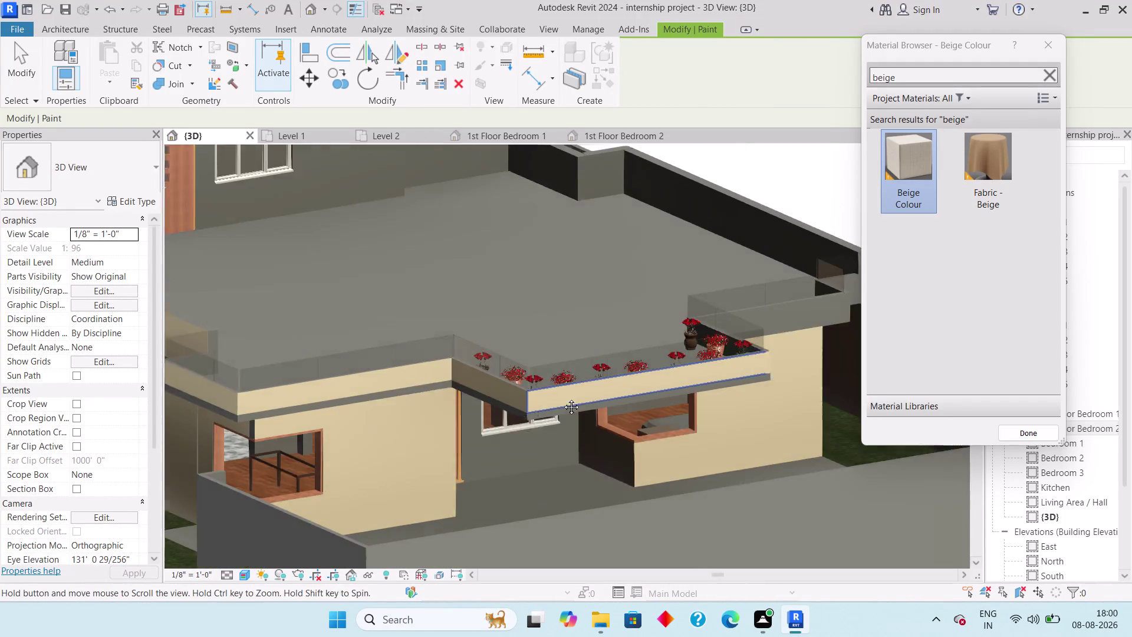
middle_drag(571, 398, 472, 397)
middle_drag(475, 392, 634, 376)
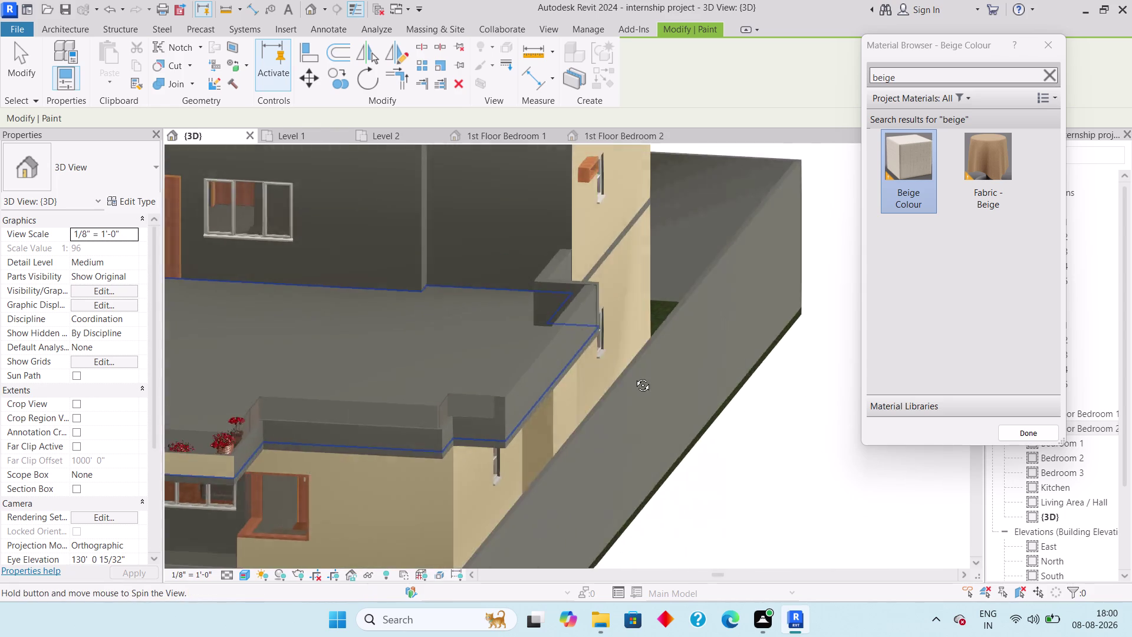
middle_drag(634, 376, 631, 377)
middle_drag(623, 375, 837, 351)
middle_drag(707, 377, 929, 363)
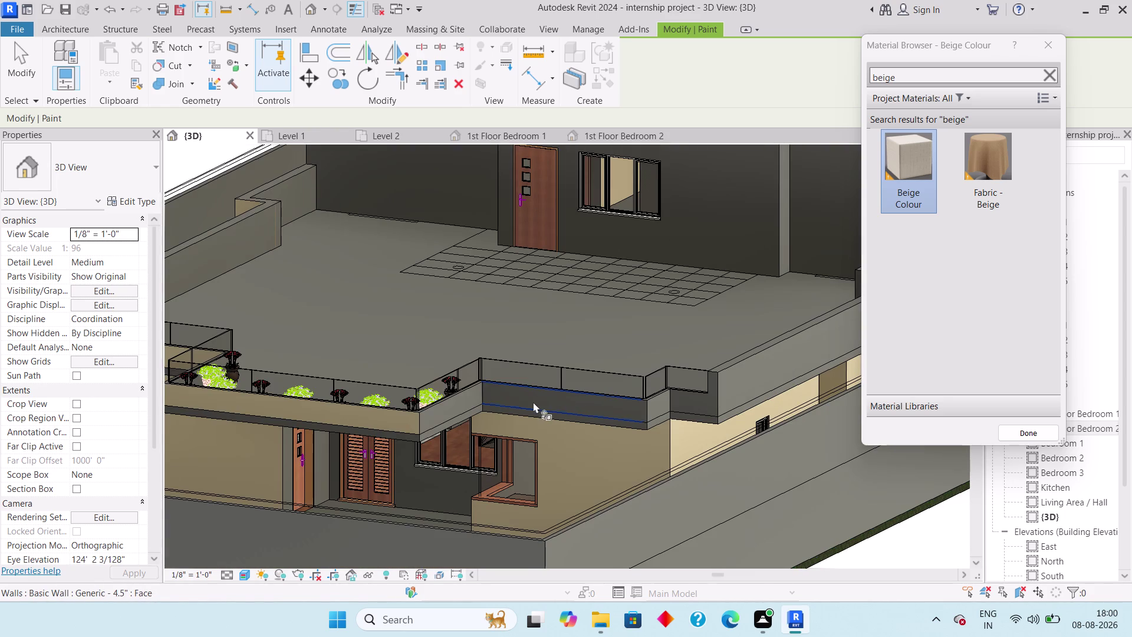
click(461, 395)
click(515, 389)
Paint the small corner face and the roof edge faces beige.
middle_drag(604, 402, 517, 409)
scroll(up, 3)
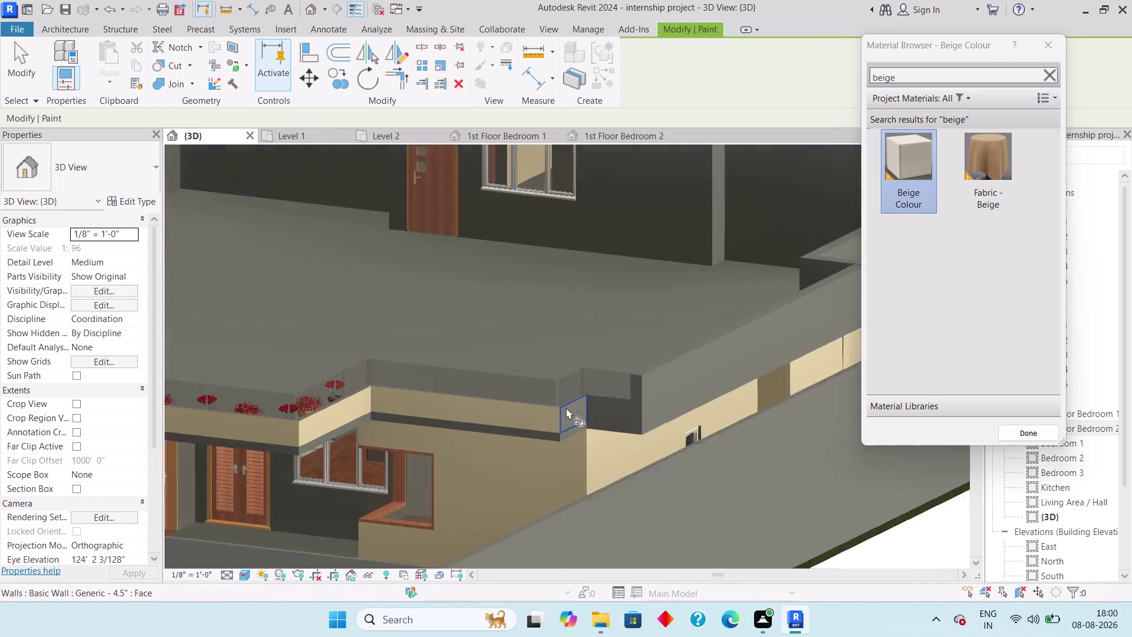
scroll(up, 3)
click(575, 415)
click(635, 404)
click(682, 392)
Orbit around the whole house to check which faces are still grey.
middle_drag(690, 382, 492, 444)
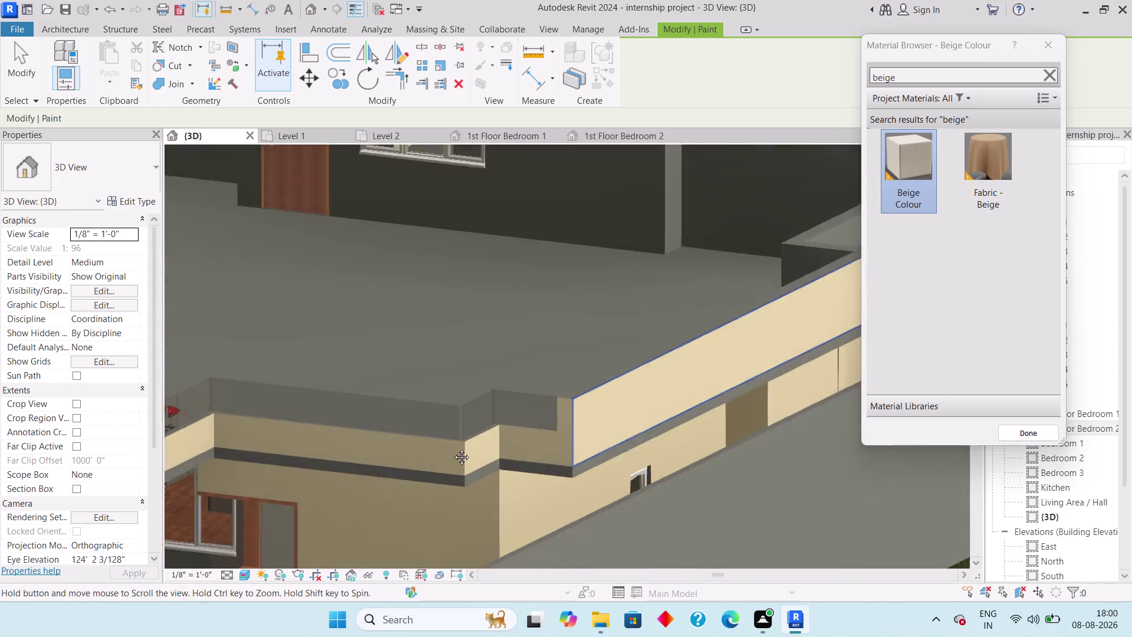
middle_drag(492, 444, 382, 453)
scroll(down, 3)
middle_drag(502, 371, 586, 401)
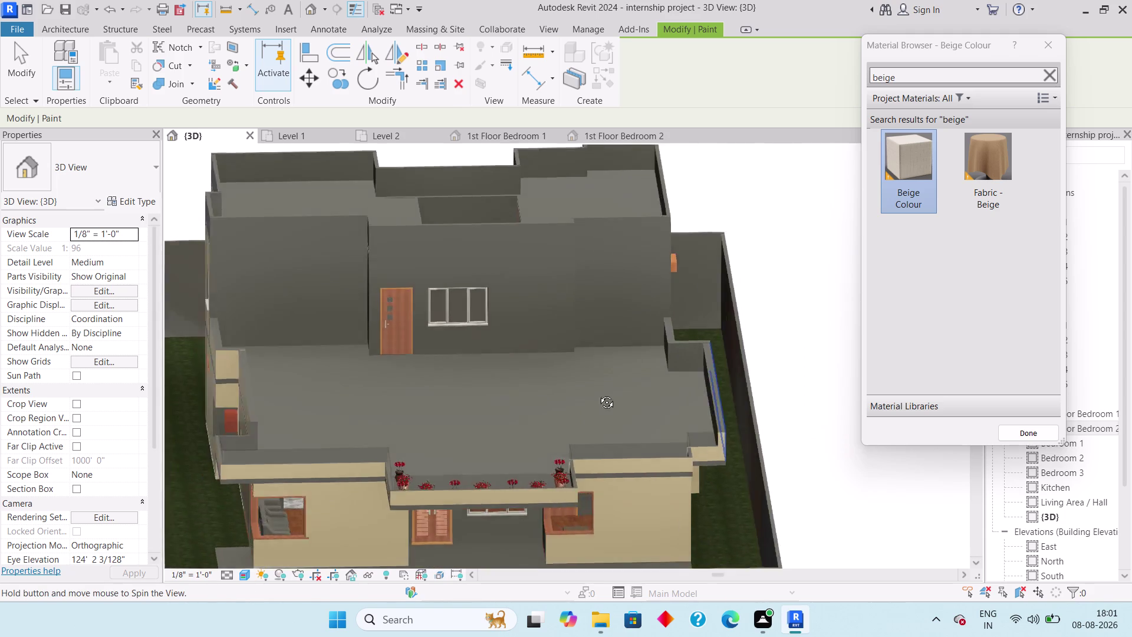
middle_drag(586, 401, 601, 390)
scroll(down, 3)
middle_drag(383, 399, 456, 399)
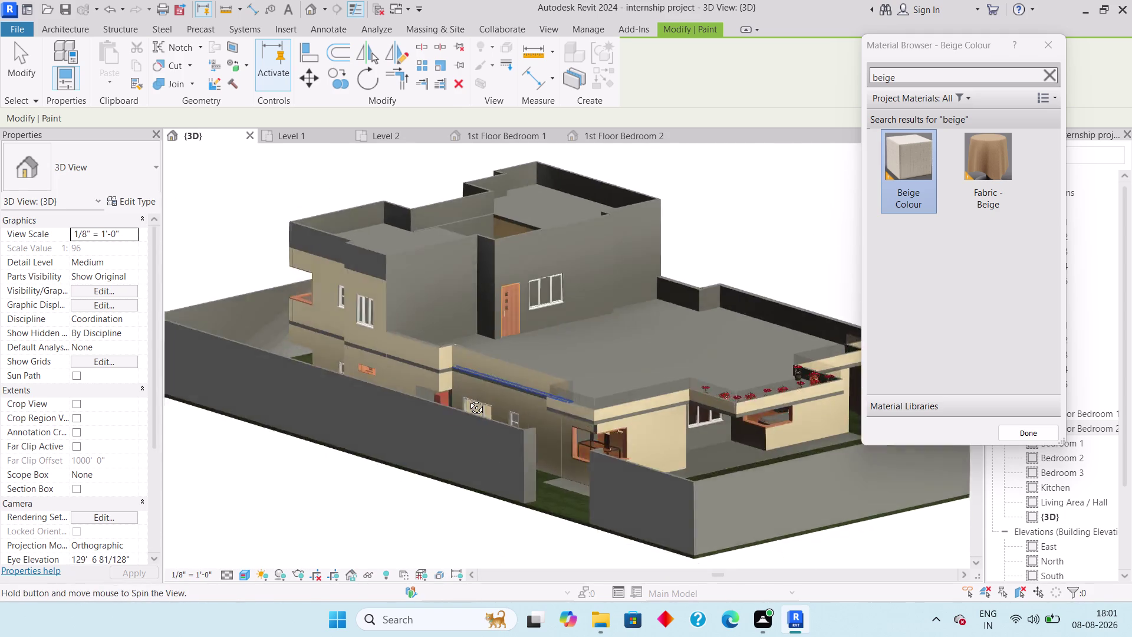
middle_drag(456, 399, 763, 358)
middle_drag(74, 388, 420, 440)
middle_drag(413, 427, 588, 416)
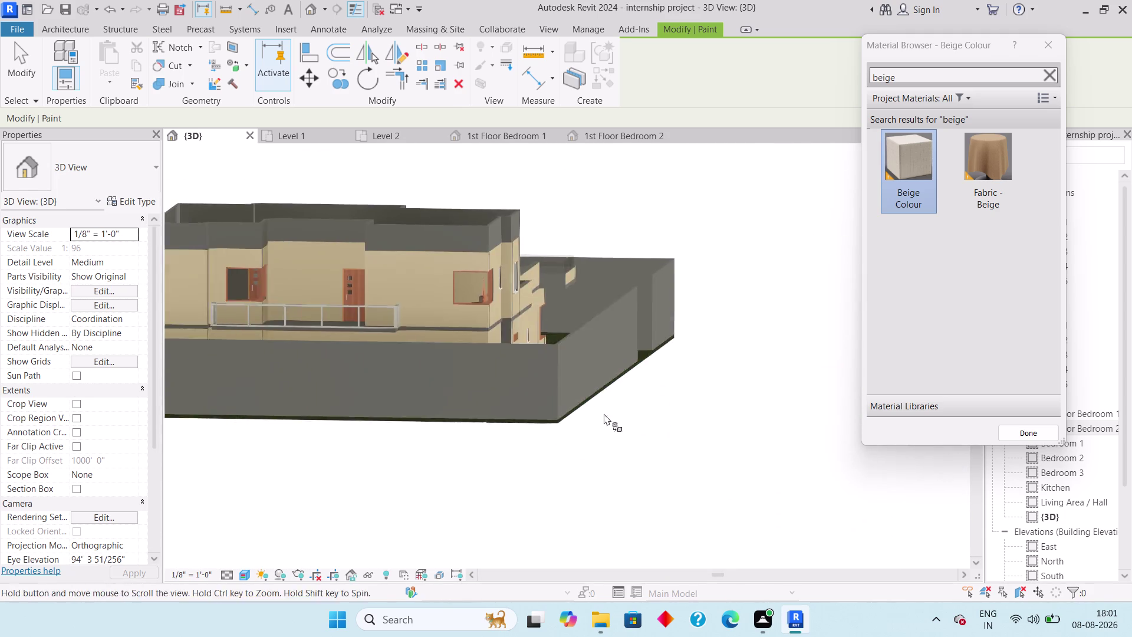
scroll(down, 3)
middle_drag(514, 398, 561, 444)
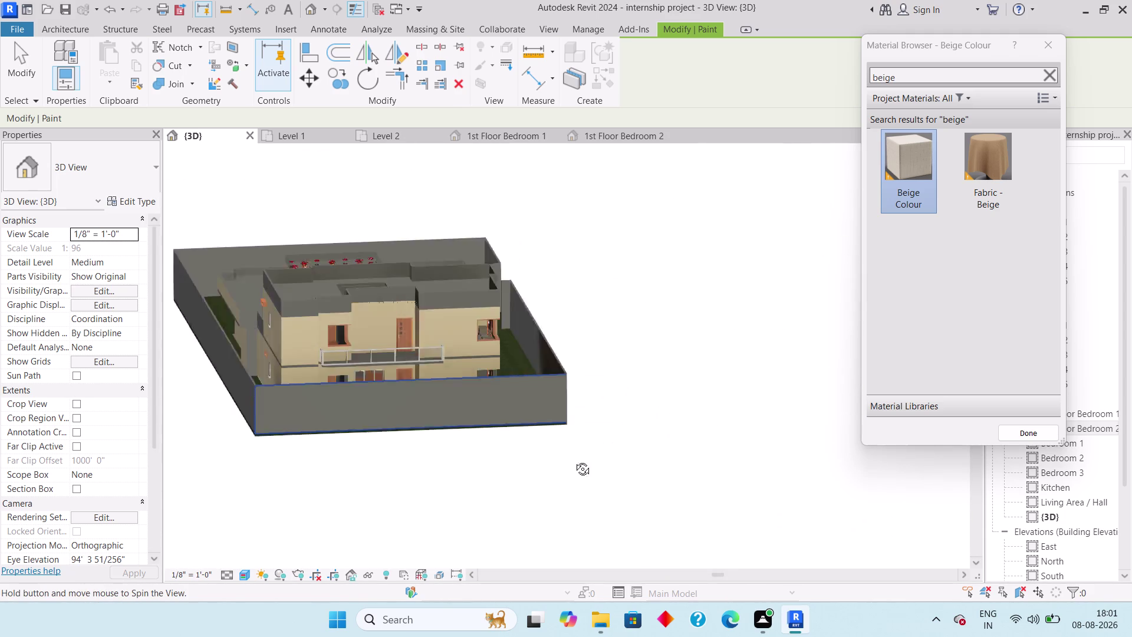
middle_drag(561, 445, 381, 493)
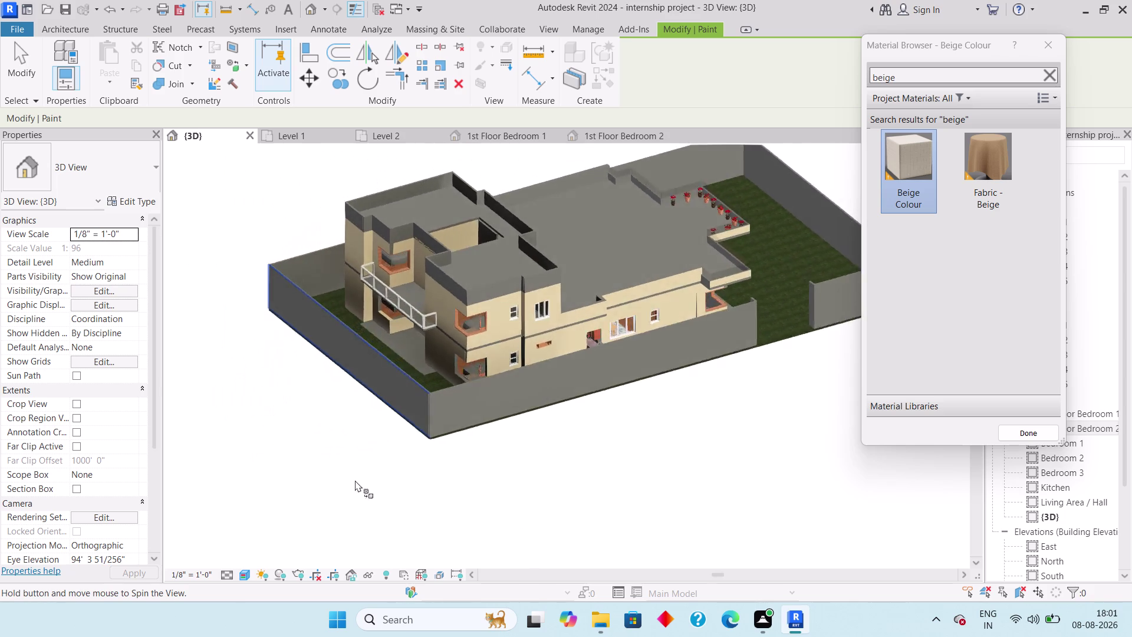
middle_drag(625, 389, 725, 356)
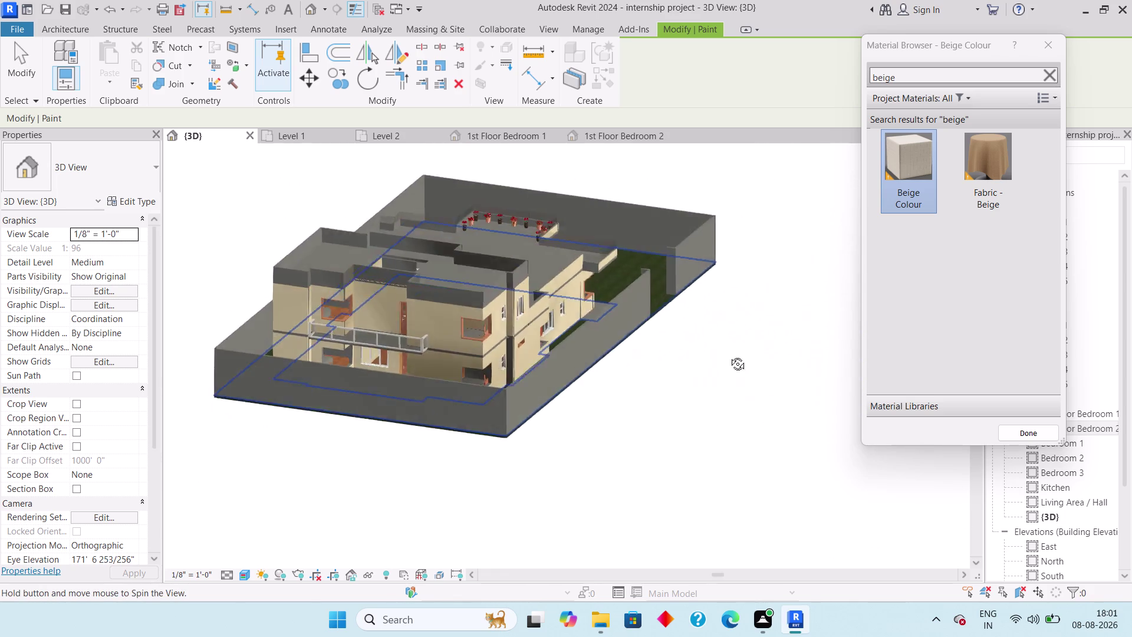
middle_drag(725, 355, 645, 371)
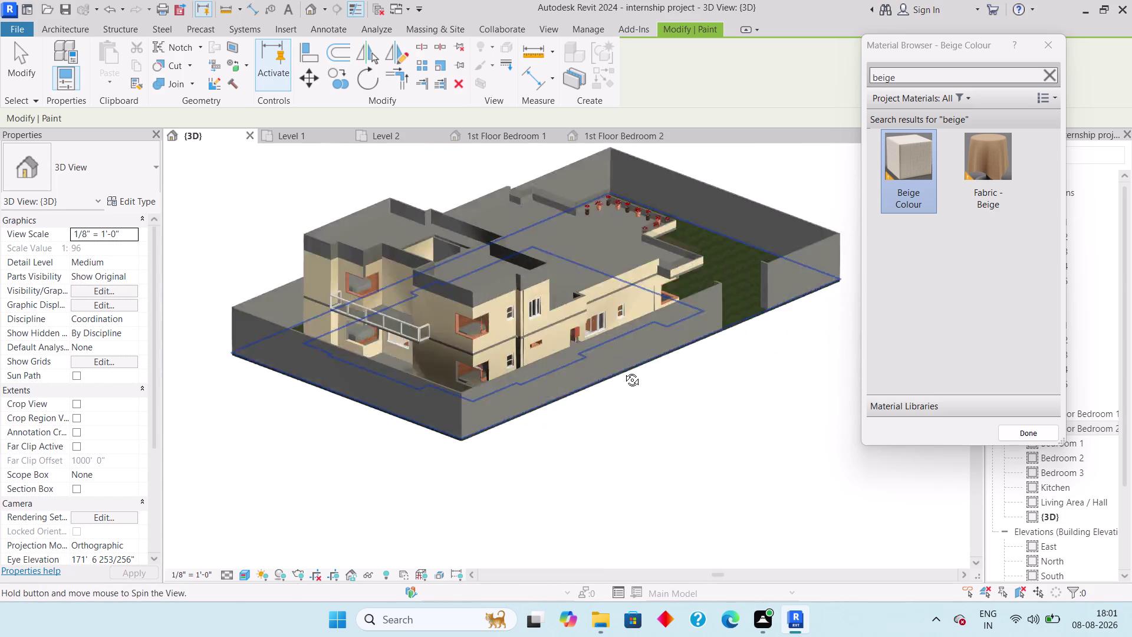
Paint the upper-floor wall band beige.
middle_drag(644, 372, 554, 353)
scroll(up, 3)
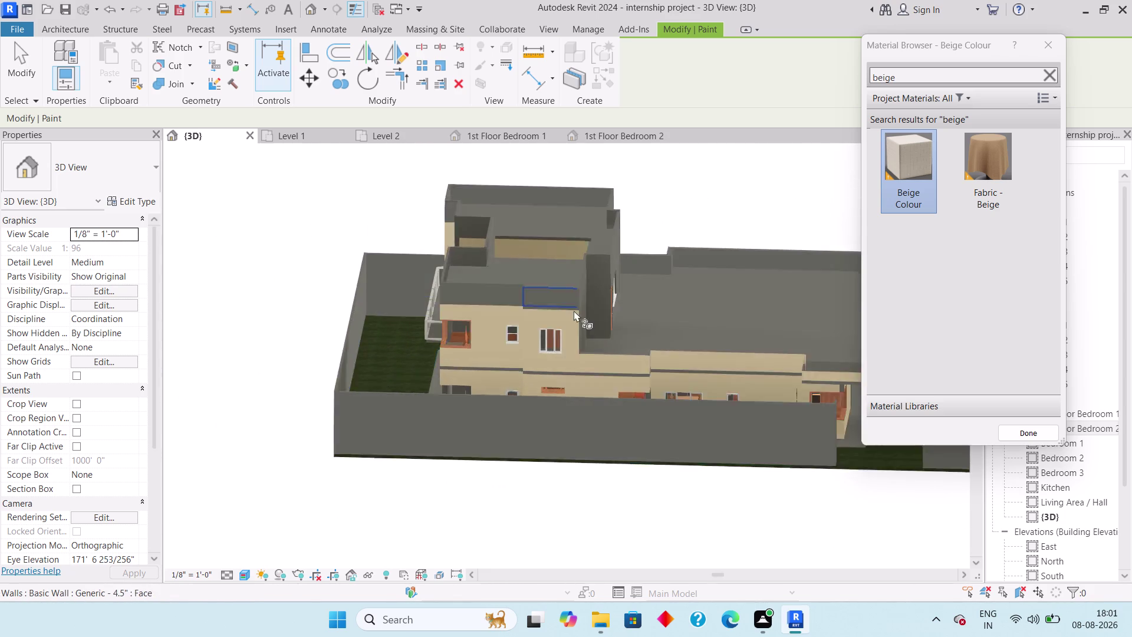
scroll(up, 3)
click(533, 283)
click(483, 284)
Paint another upper-floor wall face beige.
middle_drag(485, 281, 527, 279)
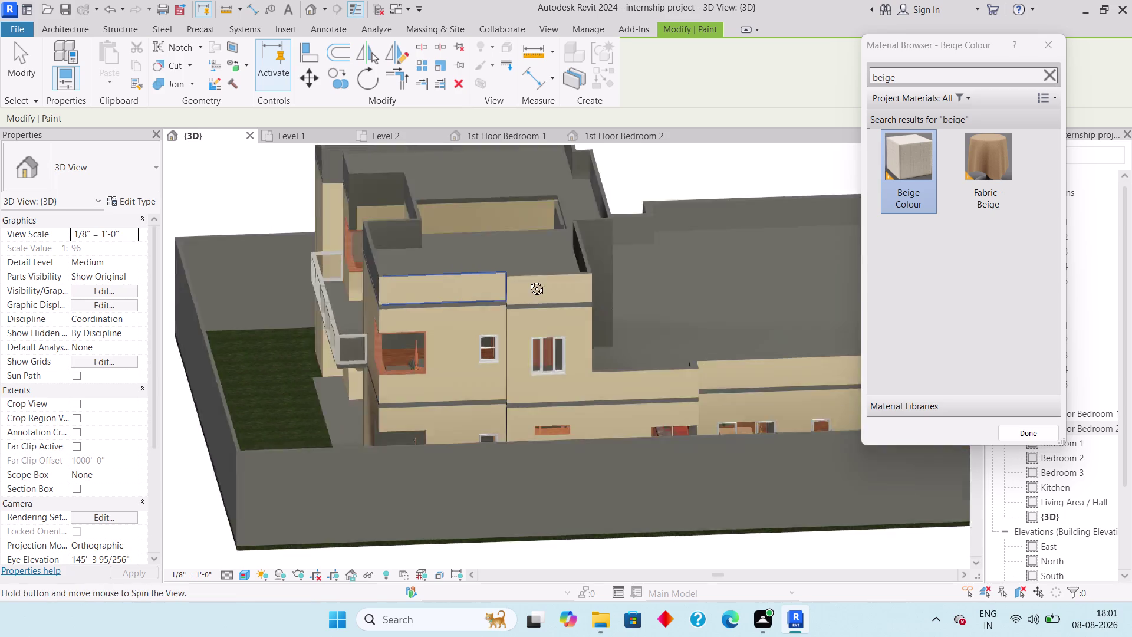
middle_drag(527, 280, 619, 250)
scroll(up, 3)
middle_drag(509, 268, 545, 265)
click(424, 274)
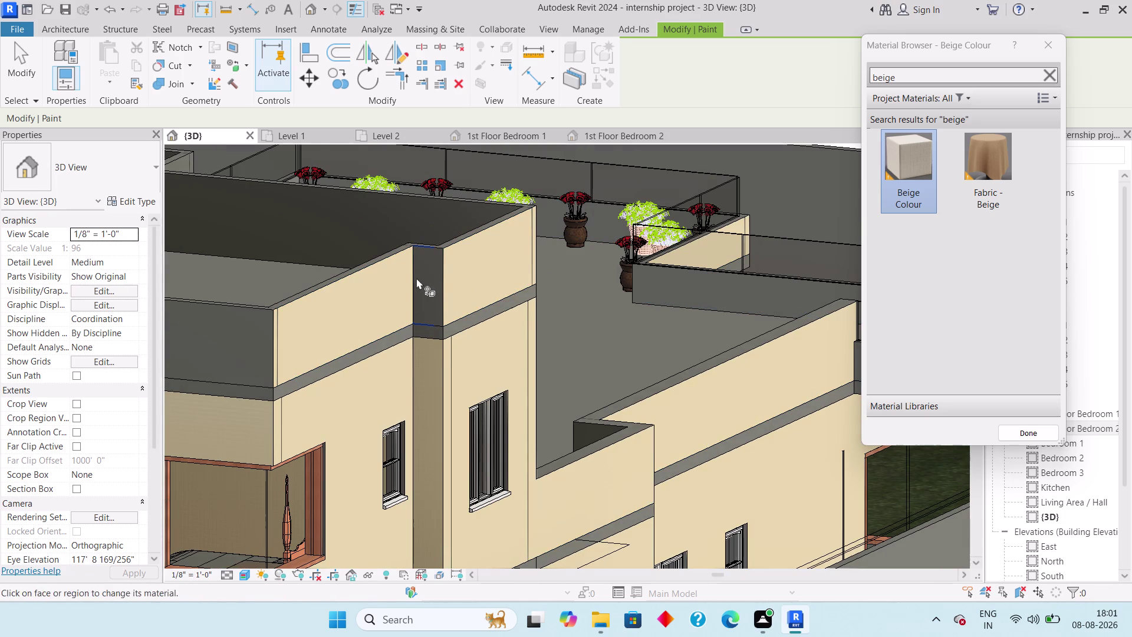
Paint the grey rooftop parapet faces beige.
middle_drag(361, 352, 781, 387)
click(601, 351)
scroll(down, 3)
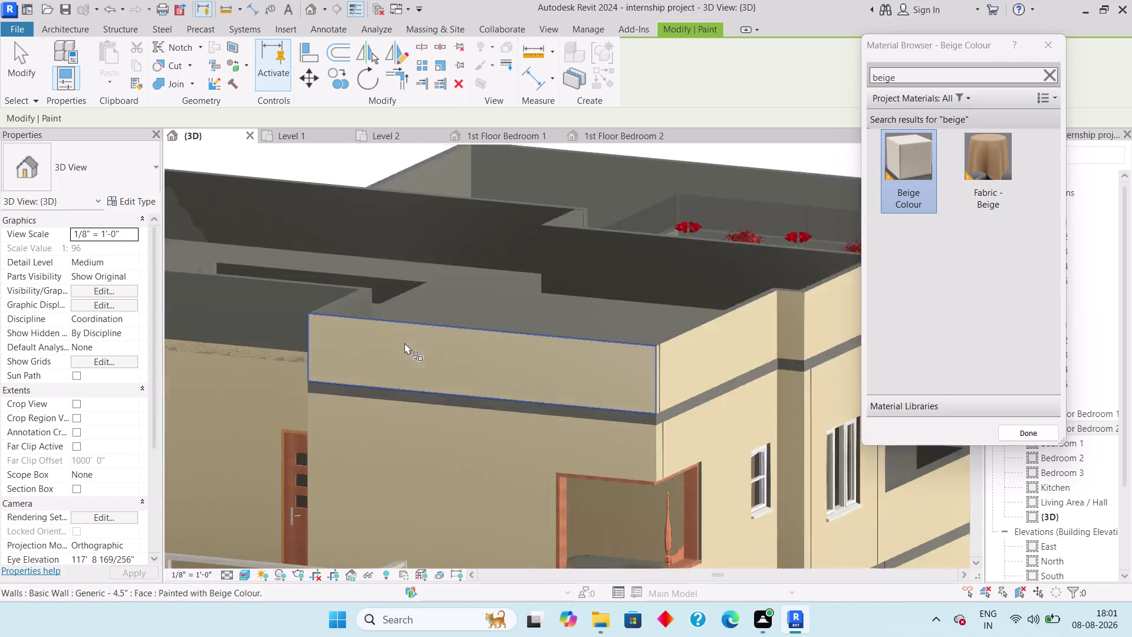
scroll(down, 3)
middle_drag(328, 337, 499, 339)
click(497, 392)
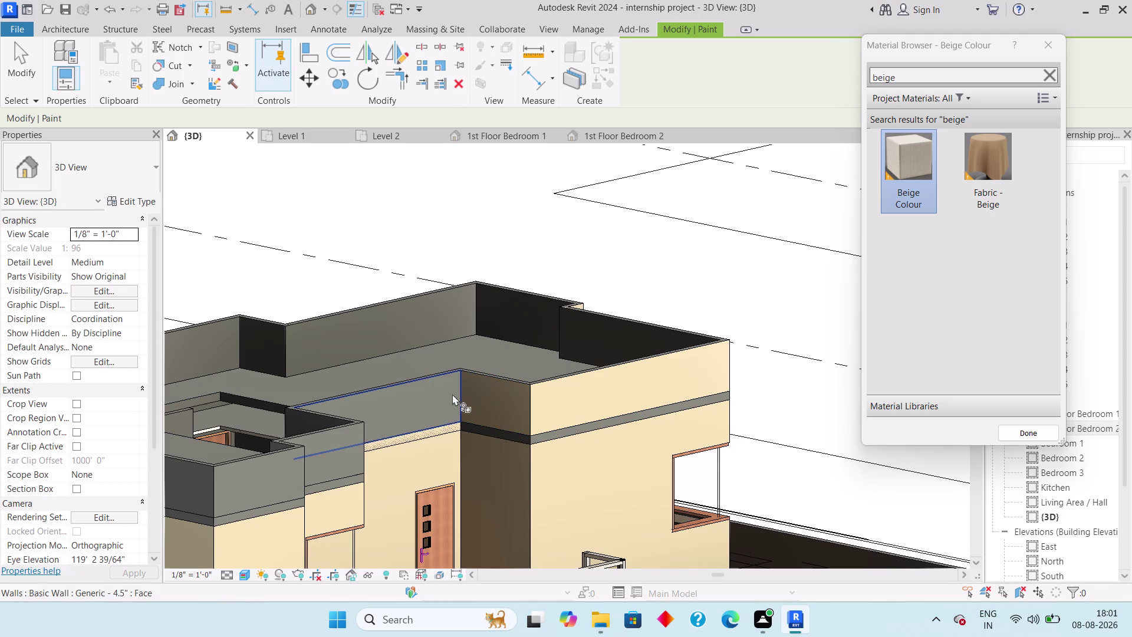
click(406, 388)
Paint the remaining parapet faces, including the dark corner parapet above the balcony.
middle_drag(428, 387, 295, 390)
middle_drag(299, 381, 791, 419)
click(658, 351)
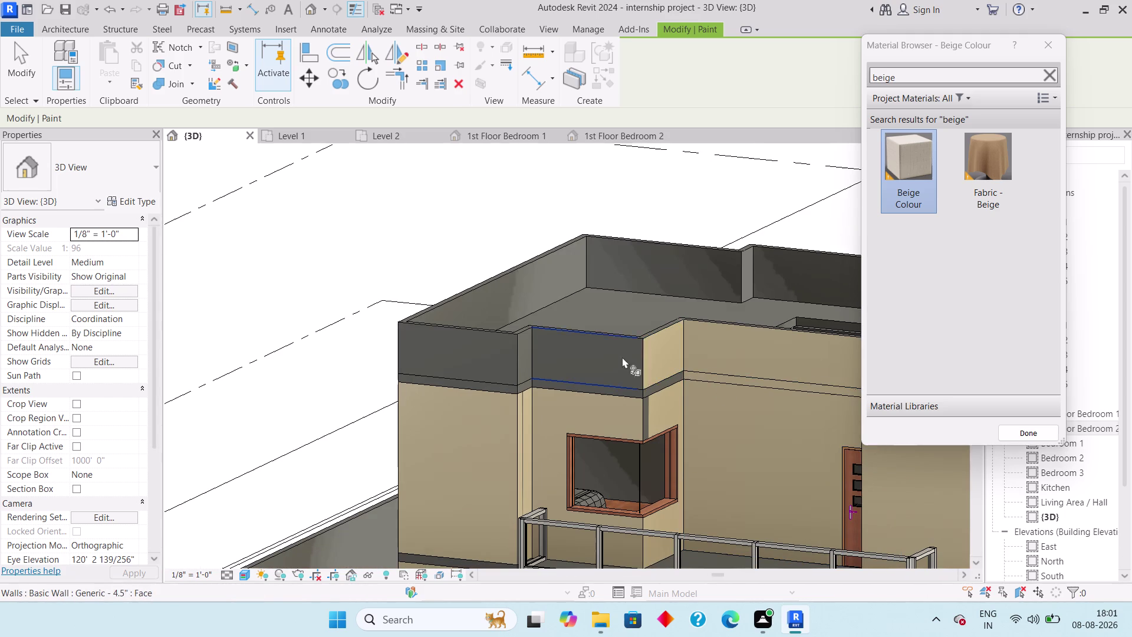
click(612, 357)
middle_drag(601, 354, 563, 350)
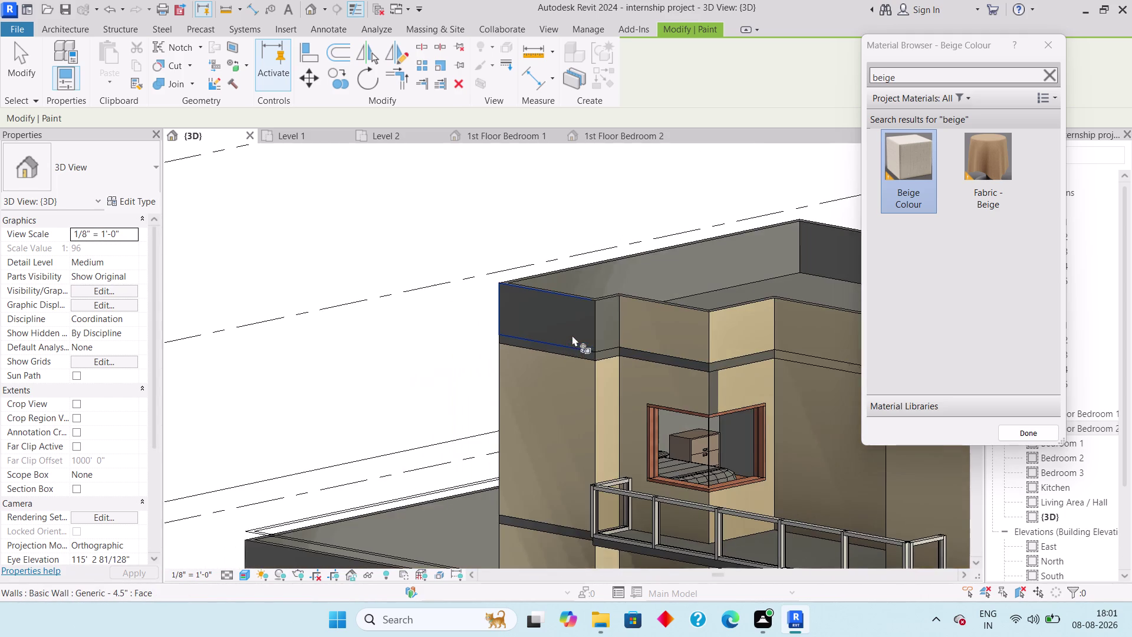
scroll(up, 3)
click(631, 303)
click(516, 326)
Paint the grey rooftop wall face beside the plants.
middle_drag(518, 326, 576, 340)
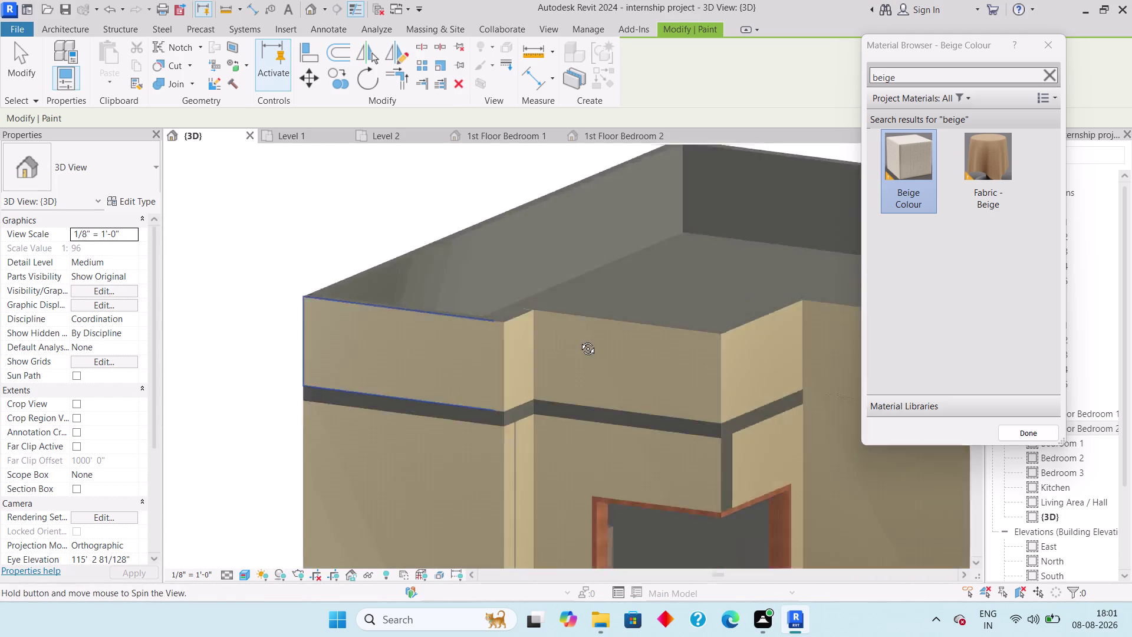
middle_drag(575, 340, 643, 348)
scroll(down, 3)
middle_drag(582, 369, 794, 302)
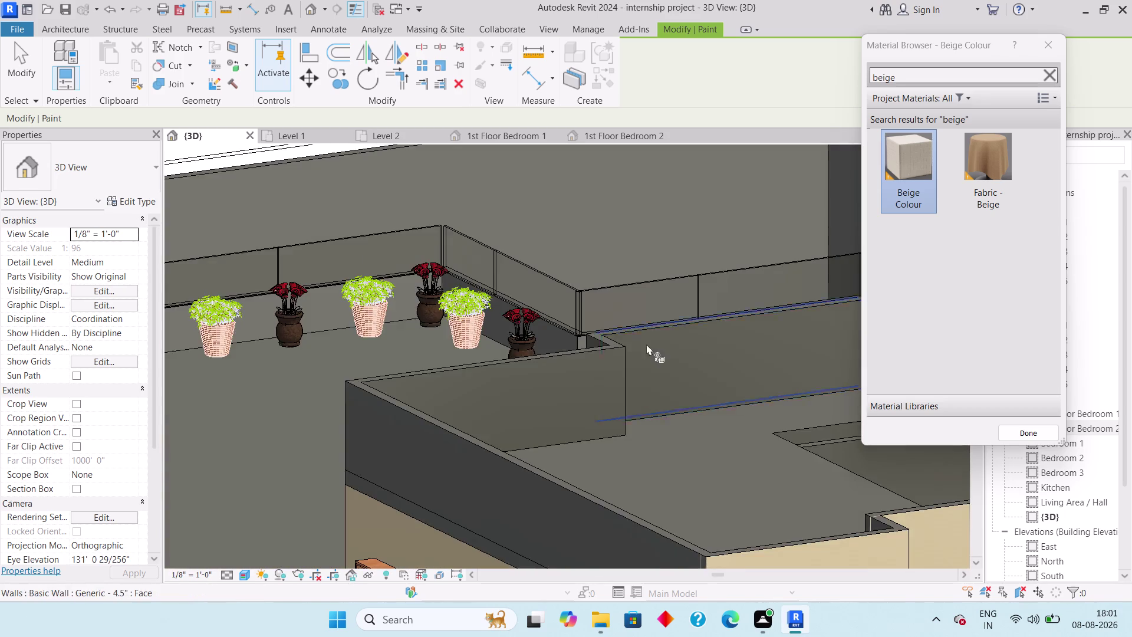
middle_drag(610, 371, 661, 214)
click(611, 373)
scroll(down, 3)
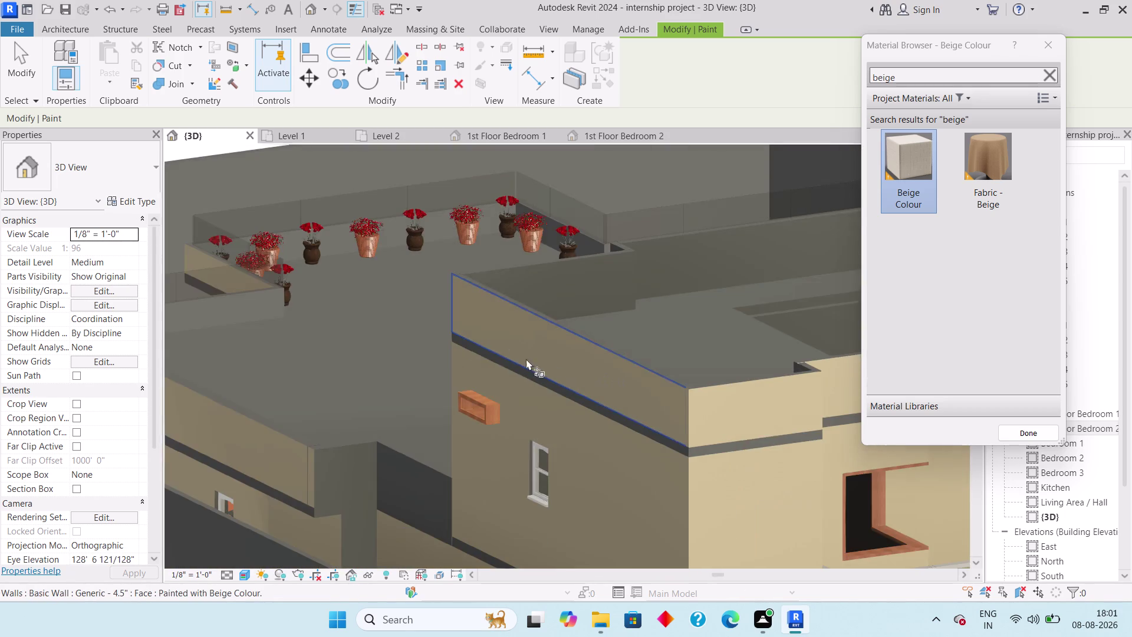
middle_drag(497, 352, 655, 368)
scroll(down, 3)
middle_drag(634, 358, 176, 267)
middle_drag(338, 293, 369, 298)
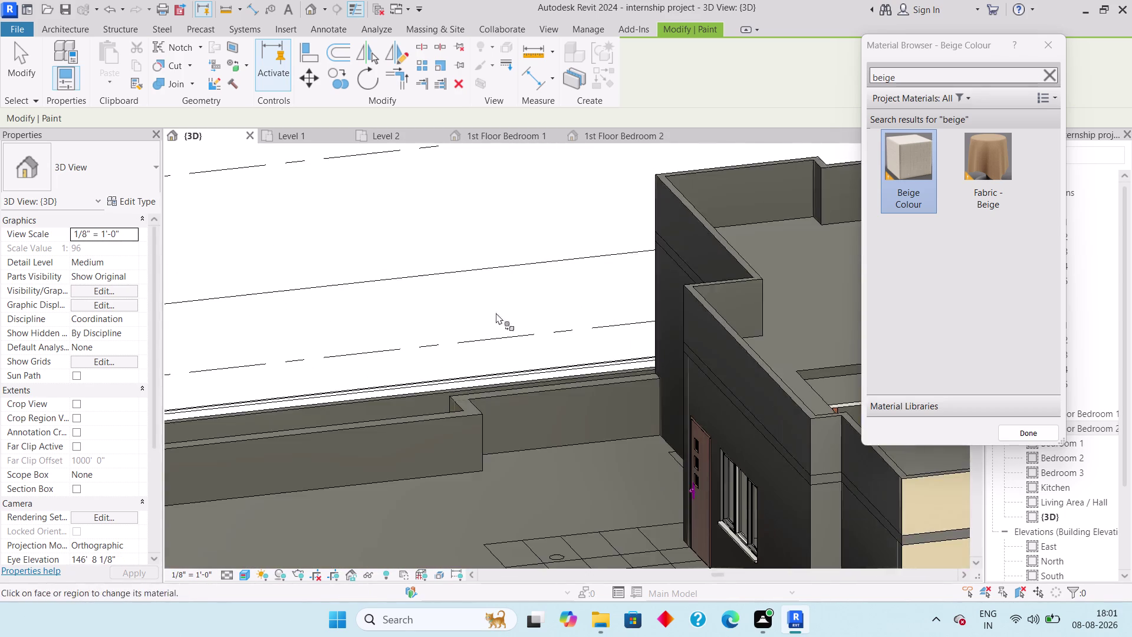
Paint the dark wall with the door, its adjoining face and narrow end beige.
middle_drag(598, 311, 334, 217)
middle_drag(460, 270, 547, 264)
middle_drag(576, 272, 186, 249)
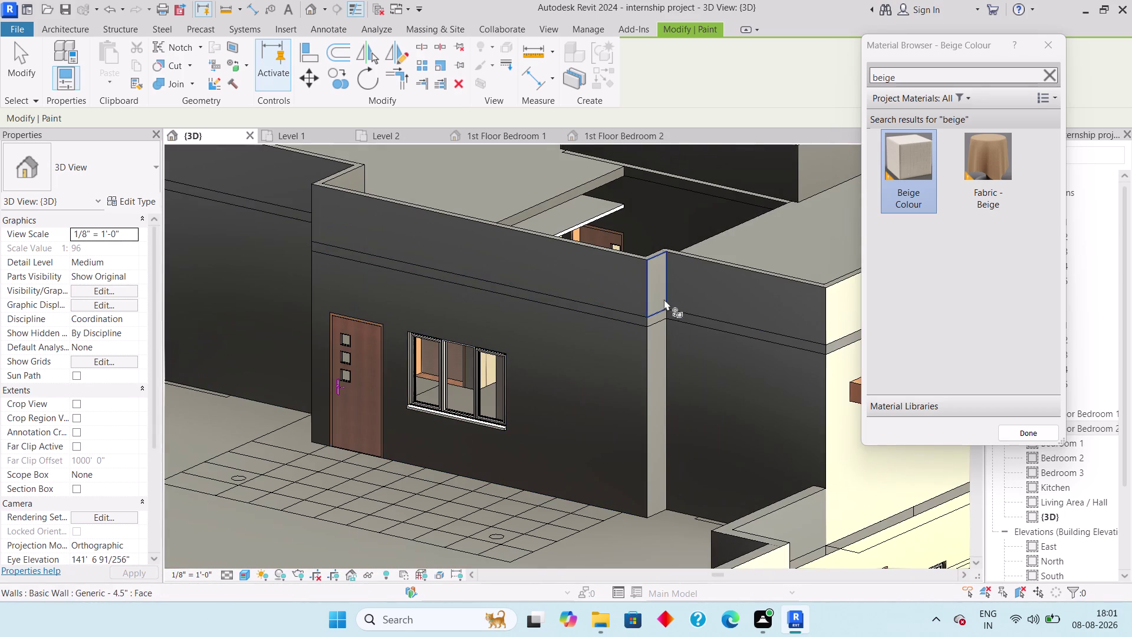
click(733, 288)
click(699, 382)
click(583, 380)
click(578, 271)
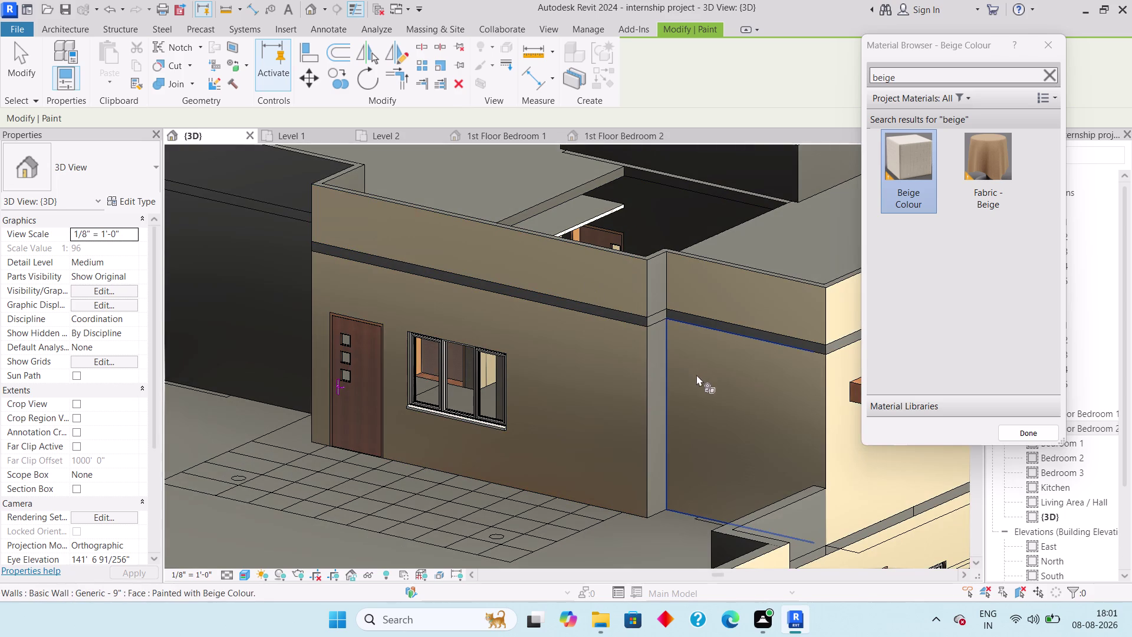
click(656, 360)
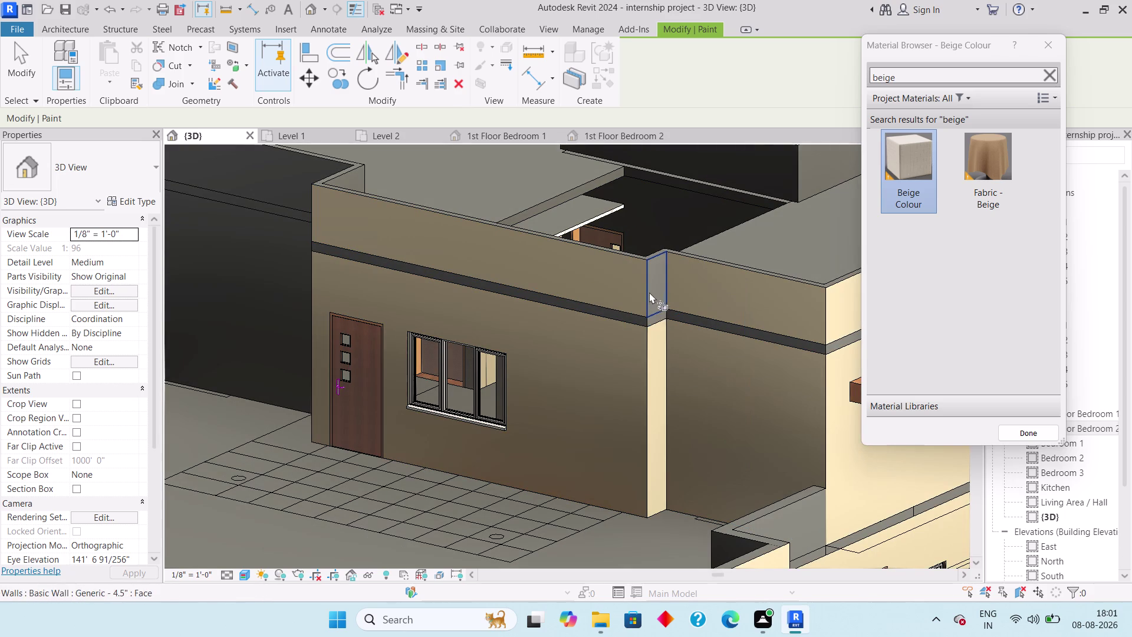
click(651, 283)
Paint the remaining grey wall faces, including the small face near the roof, beige.
scroll(down, 3)
middle_drag(463, 362, 586, 354)
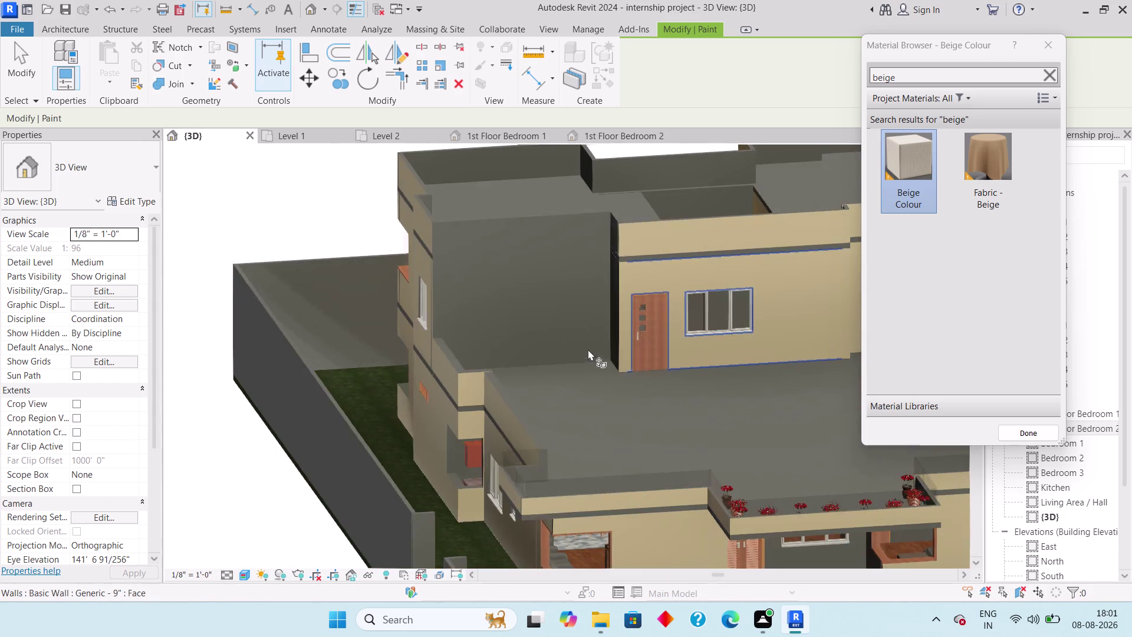
click(530, 311)
click(520, 224)
middle_drag(510, 281, 575, 290)
middle_drag(521, 303, 425, 330)
middle_drag(489, 316, 528, 305)
click(565, 292)
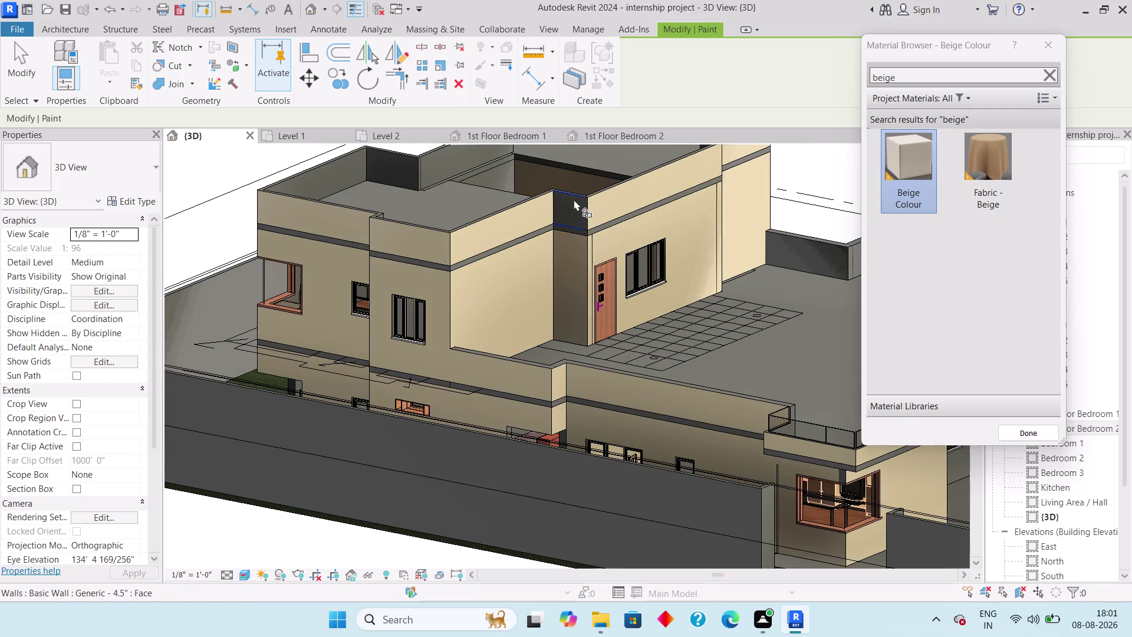
click(574, 199)
scroll(down, 3)
middle_drag(731, 281, 512, 305)
click(571, 453)
click(651, 459)
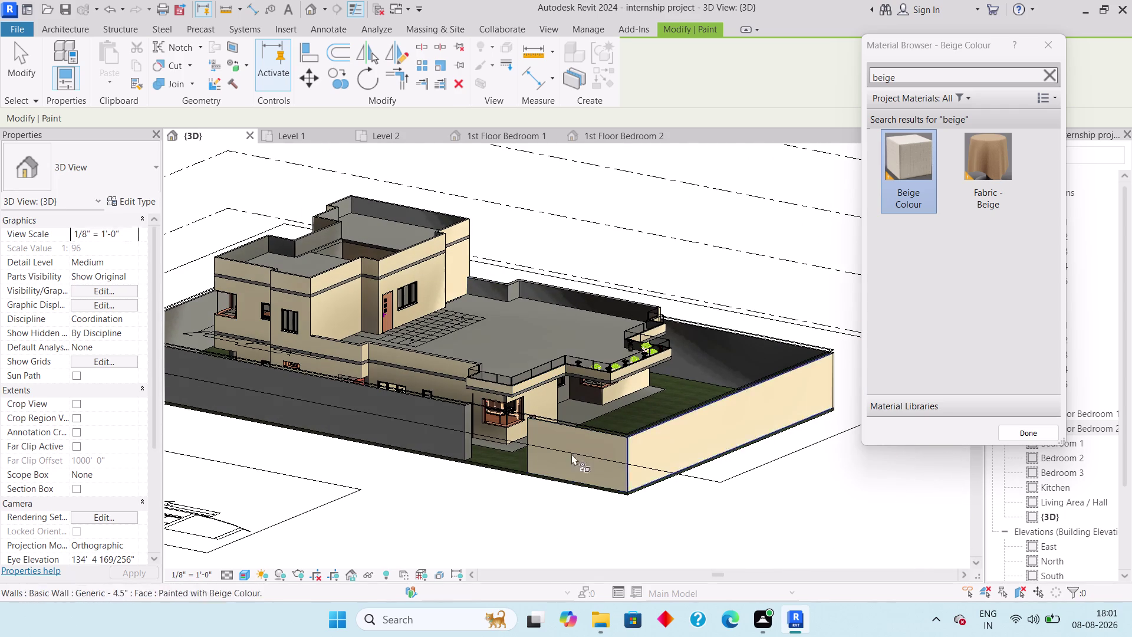
Paint the boundary wall and two more exterior wall faces beige, spinning the model between them.
click(386, 416)
scroll(down, 3)
middle_drag(633, 411, 337, 416)
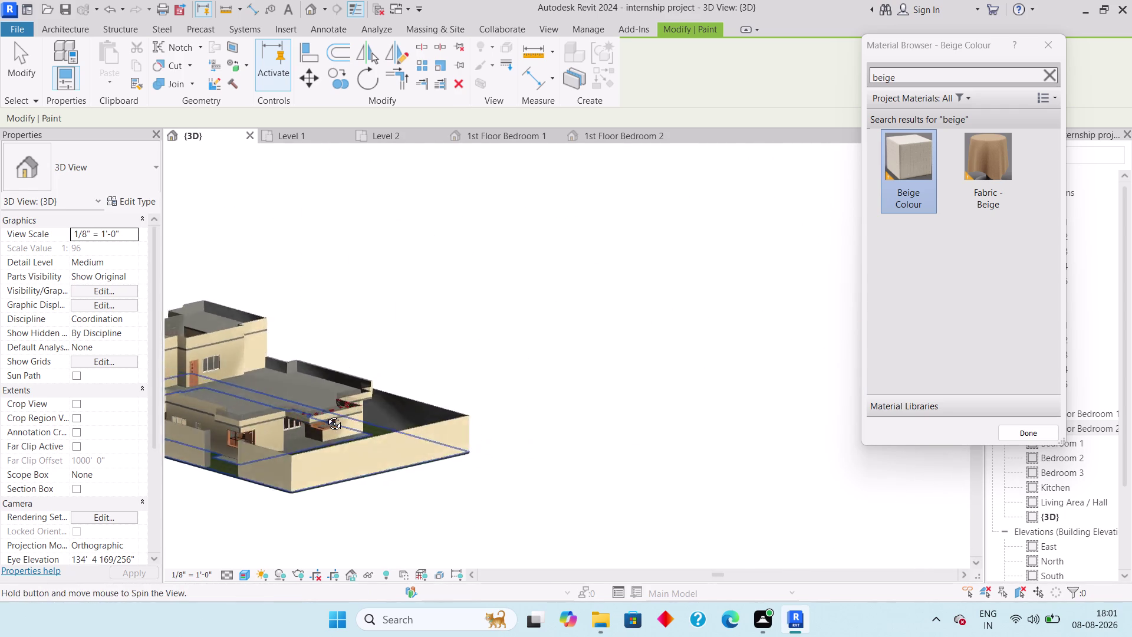
middle_drag(336, 416, 160, 405)
middle_drag(205, 400, 523, 407)
click(445, 454)
middle_drag(583, 441, 334, 456)
click(346, 451)
middle_drag(440, 427, 191, 468)
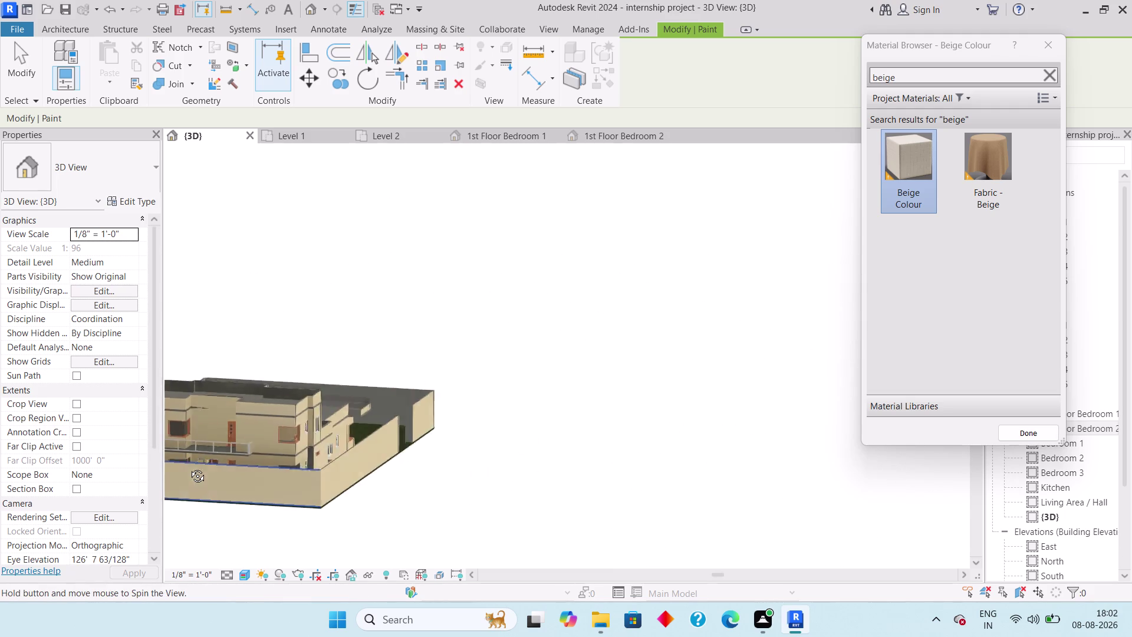
Orbit and zoom over the upper storey roof and parapet walls to inspect them.
middle_drag(191, 468, 187, 465)
middle_drag(441, 446, 188, 447)
middle_drag(434, 452, 320, 536)
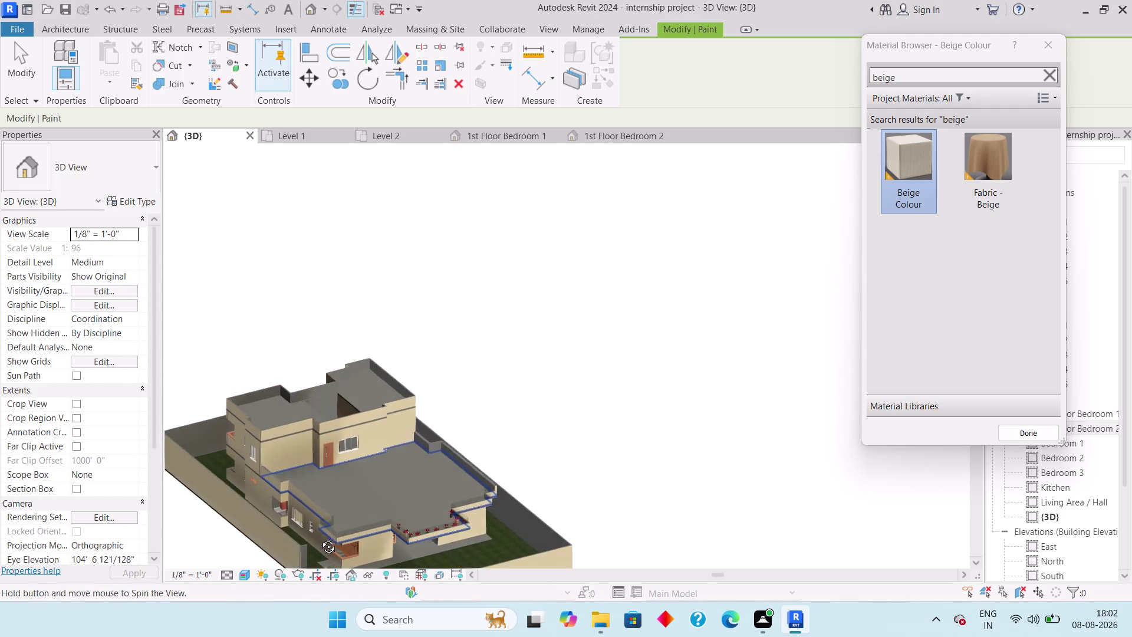
middle_drag(320, 537, 319, 538)
middle_drag(364, 449, 570, 525)
scroll(up, 3)
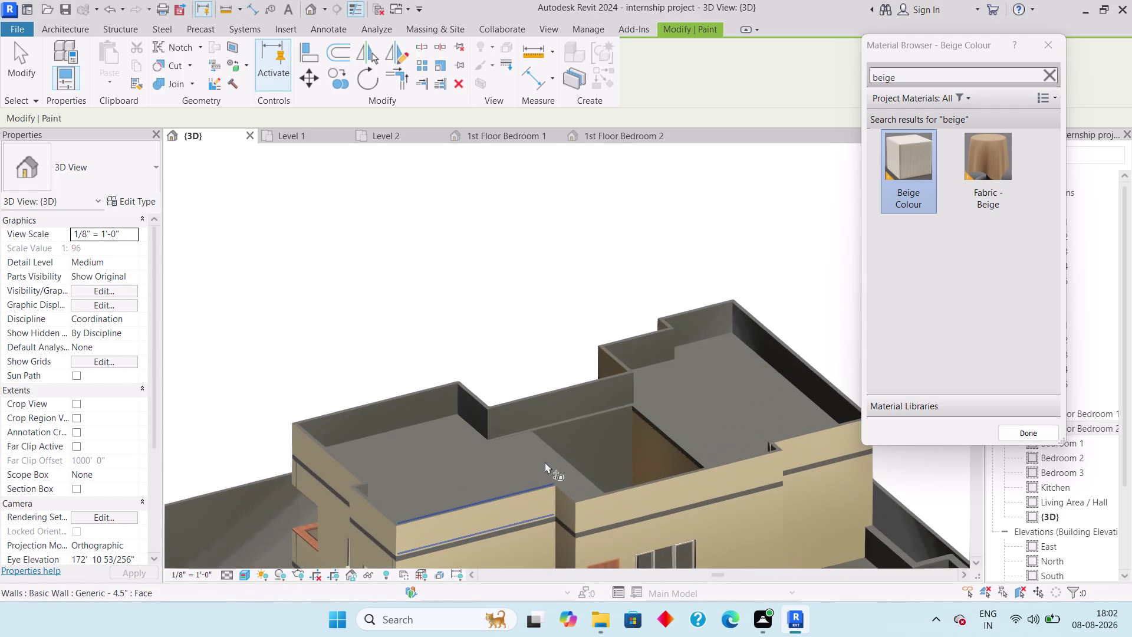
scroll(up, 3)
scroll(up, 3)
scroll(up, 3)
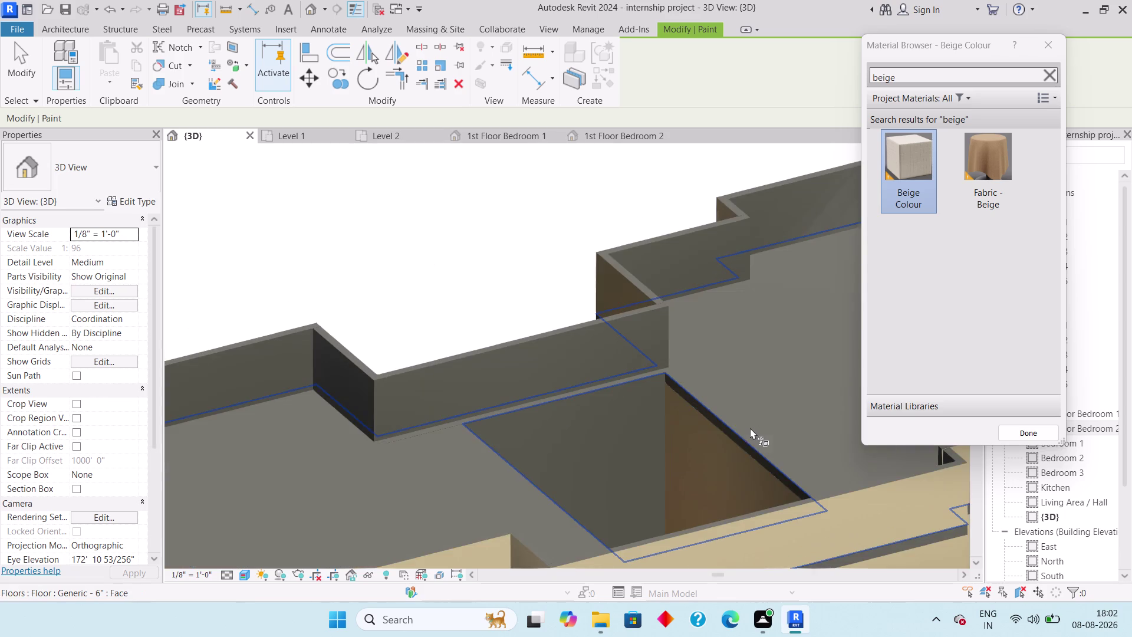
scroll(down, 3)
middle_drag(647, 443, 561, 199)
scroll(down, 3)
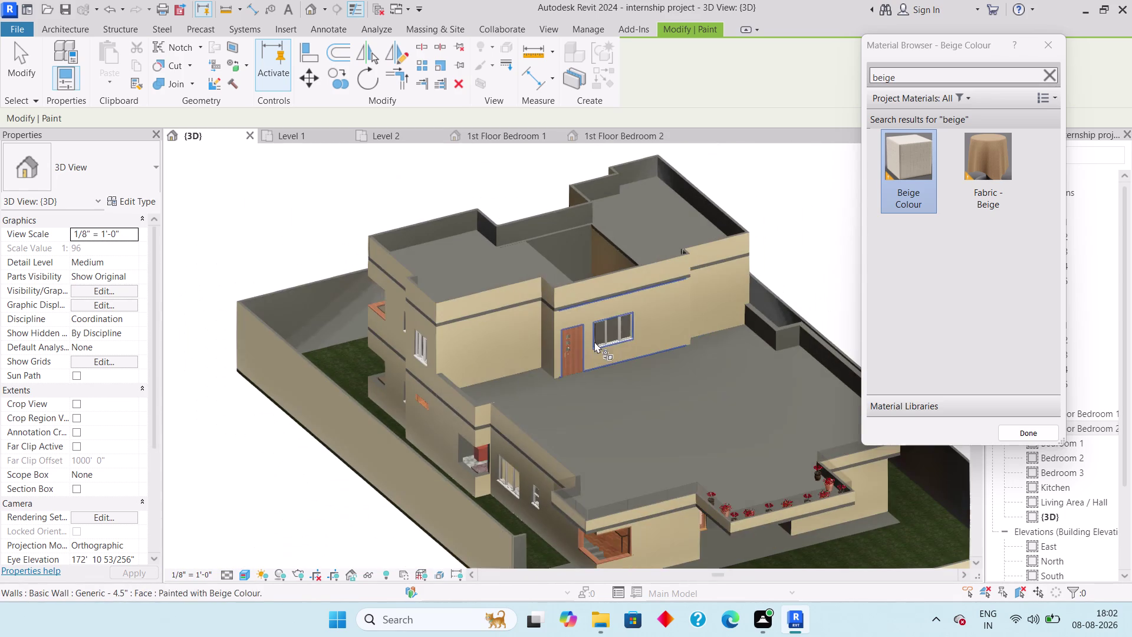
middle_drag(553, 425, 541, 318)
middle_drag(549, 376, 593, 419)
scroll(down, 3)
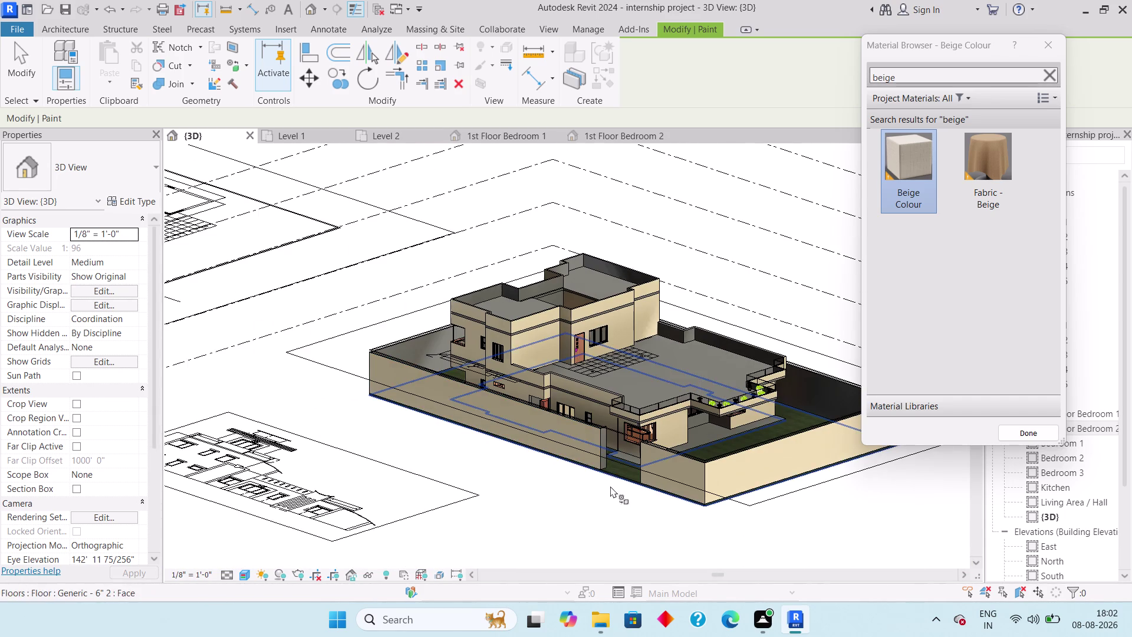
Spin the house to check every side, ending on an overview.
middle_drag(579, 462, 809, 430)
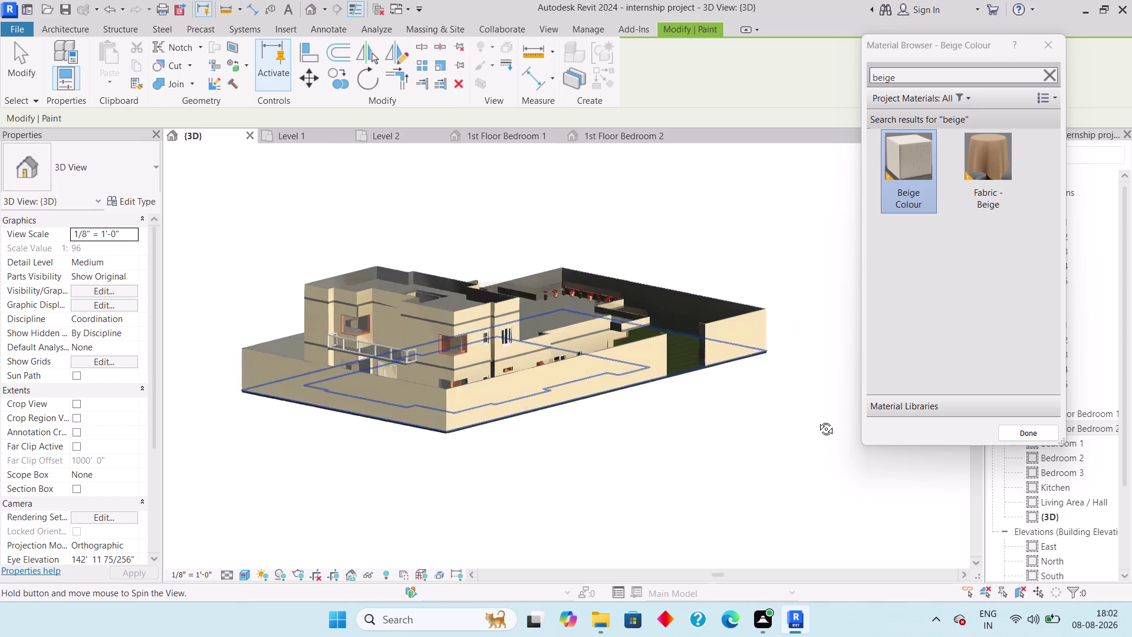
middle_drag(808, 430, 255, 399)
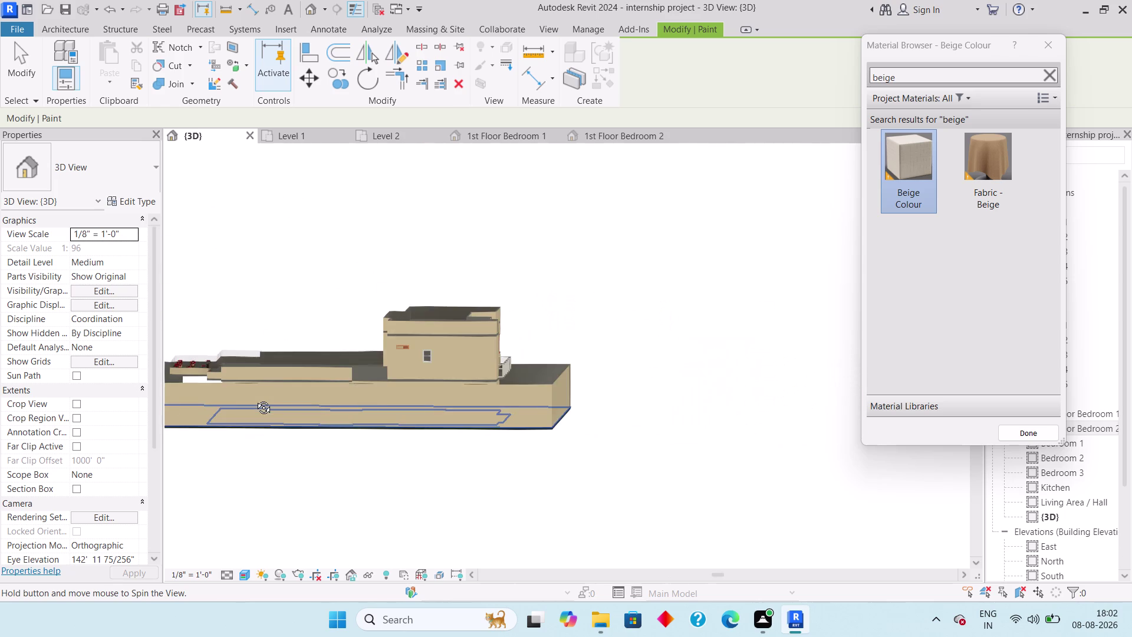
middle_drag(255, 399, 837, 451)
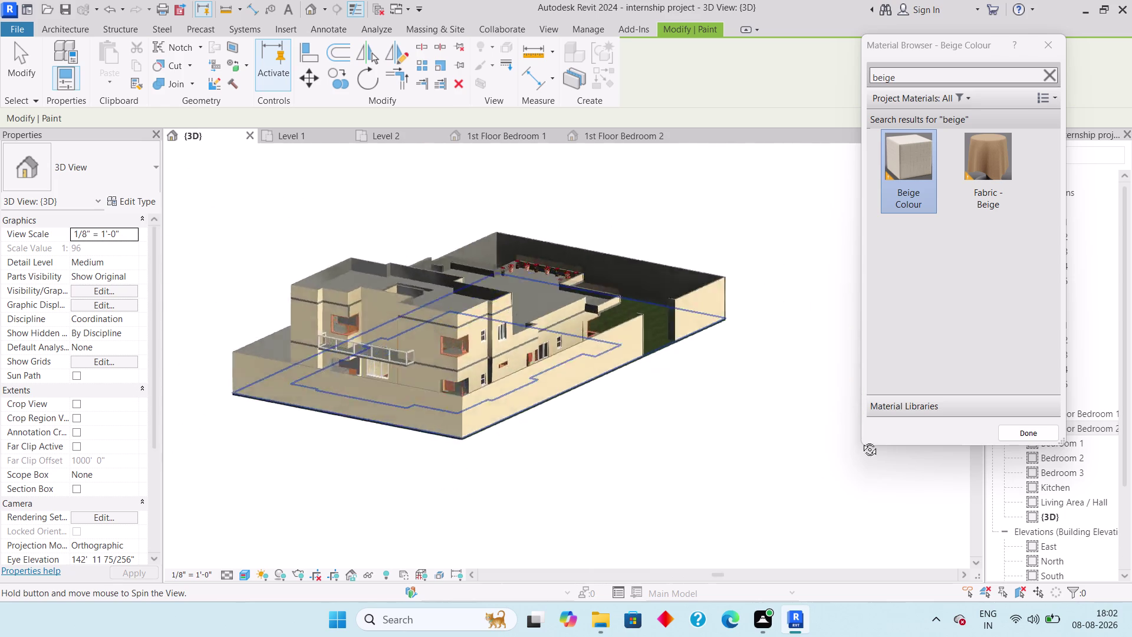
middle_drag(837, 451, 761, 413)
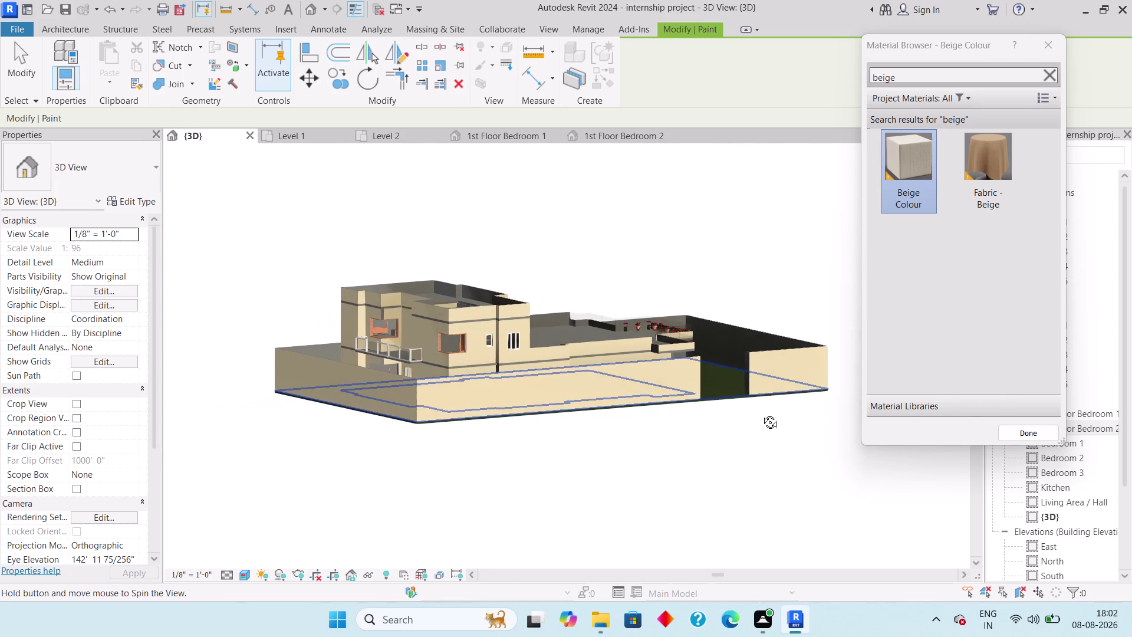
middle_drag(761, 413, 761, 413)
scroll(down, 3)
scroll(down, 3)
middle_drag(718, 429, 502, 493)
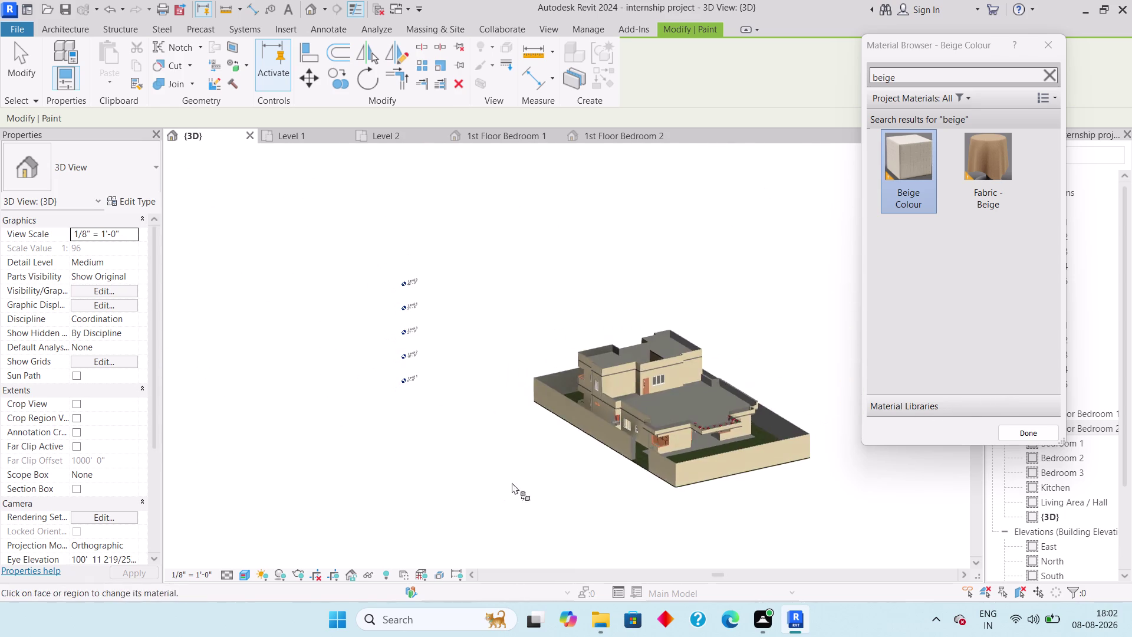
Orbit around the ground-floor, boundary, rear and side walls to inspect the beige finish.
scroll(up, 3)
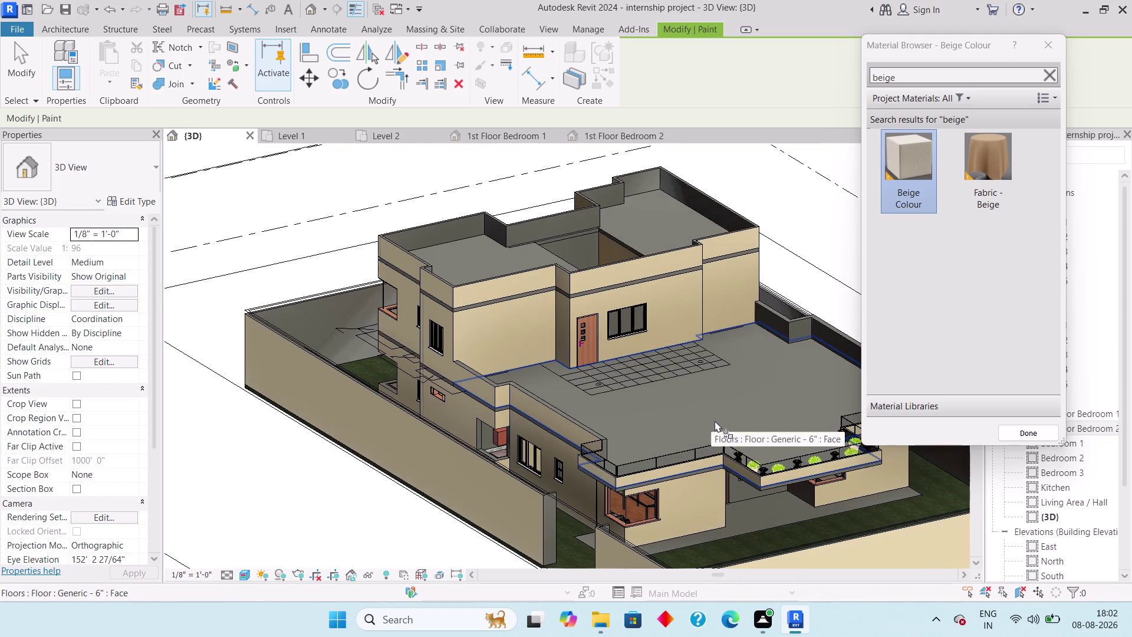
scroll(up, 3)
middle_drag(751, 508, 660, 370)
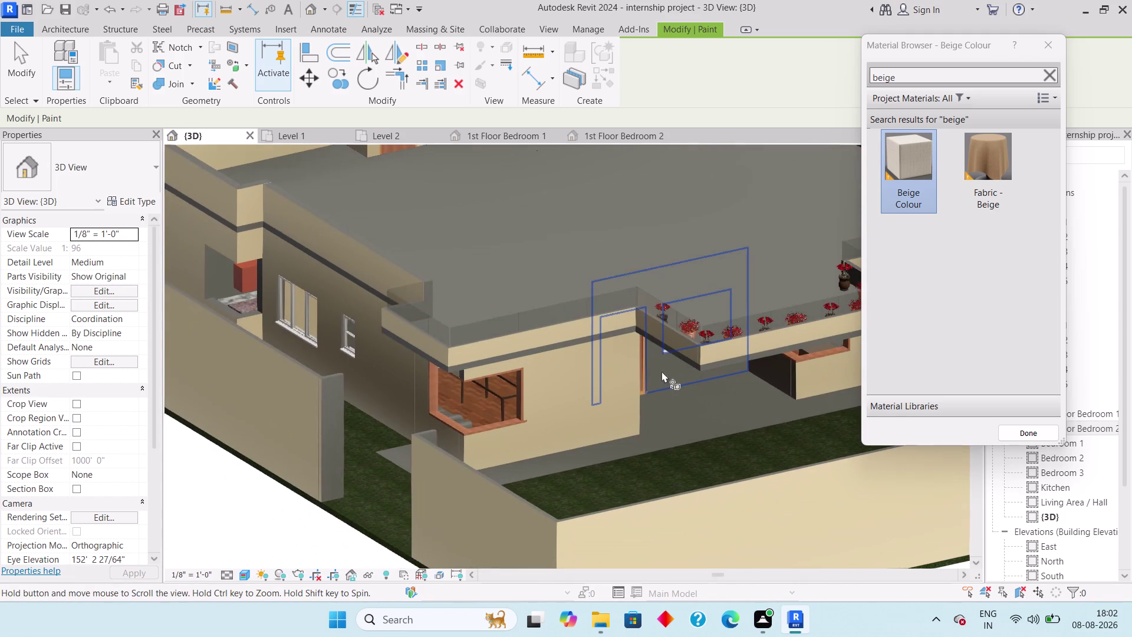
middle_drag(399, 389, 428, 467)
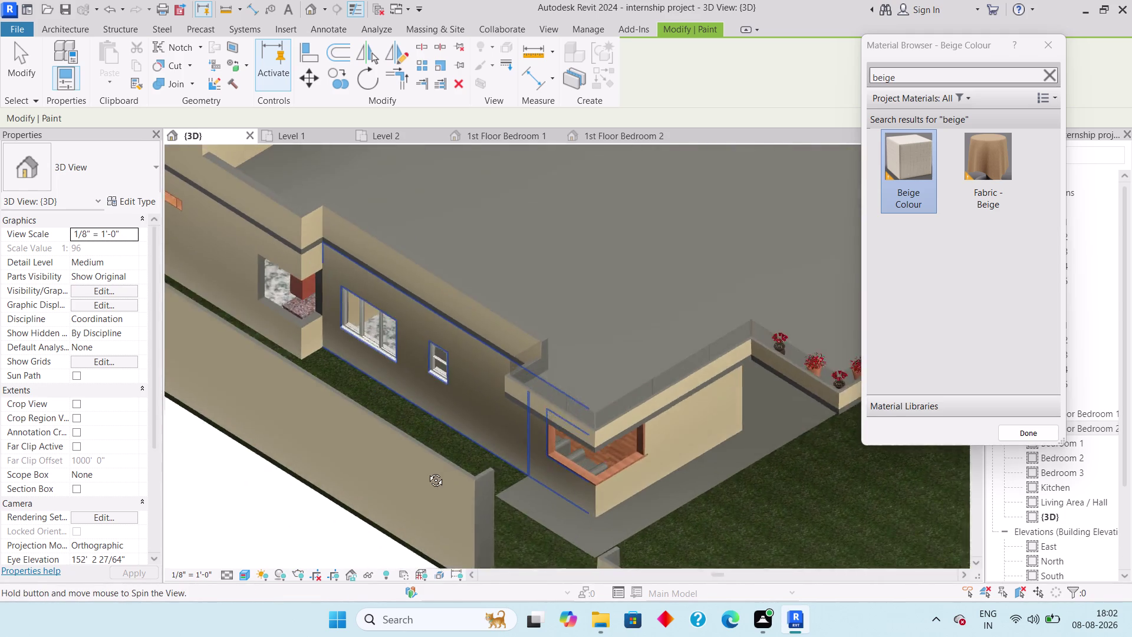
middle_drag(428, 467, 422, 484)
scroll(down, 3)
middle_drag(392, 415, 523, 364)
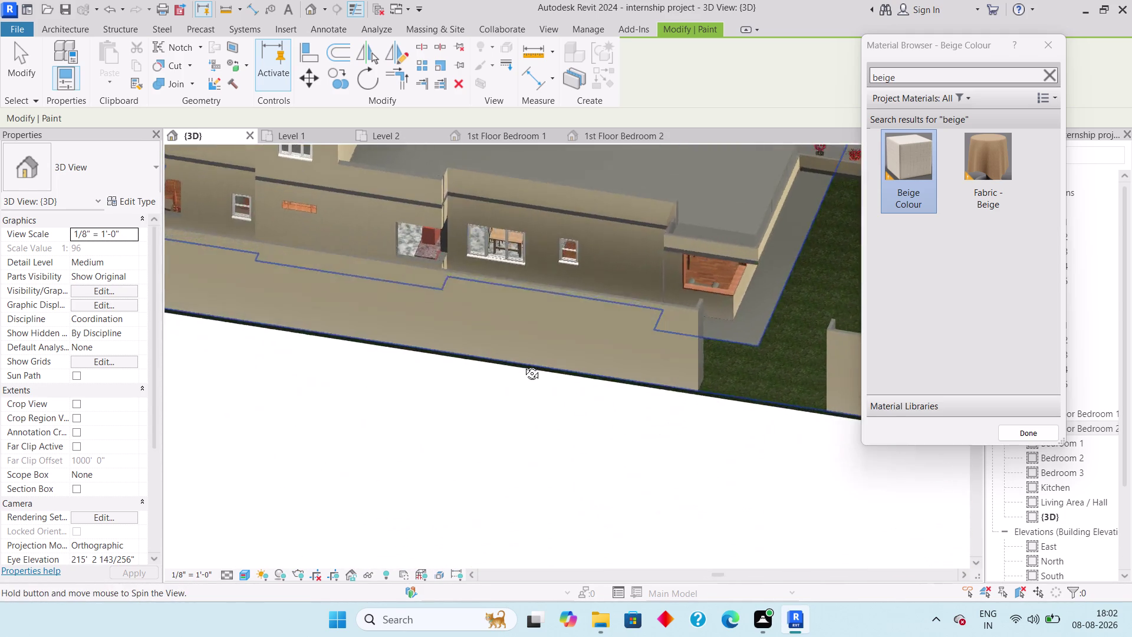
middle_drag(523, 365, 524, 364)
middle_drag(513, 353, 658, 395)
scroll(down, 3)
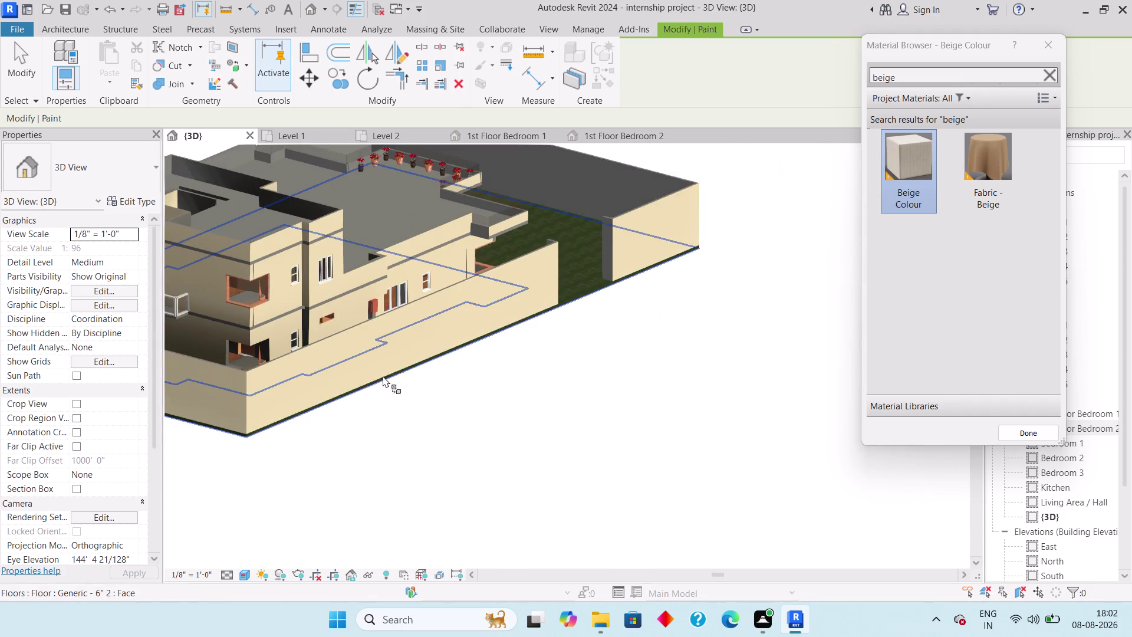
middle_drag(384, 378, 858, 358)
middle_drag(857, 358, 814, 379)
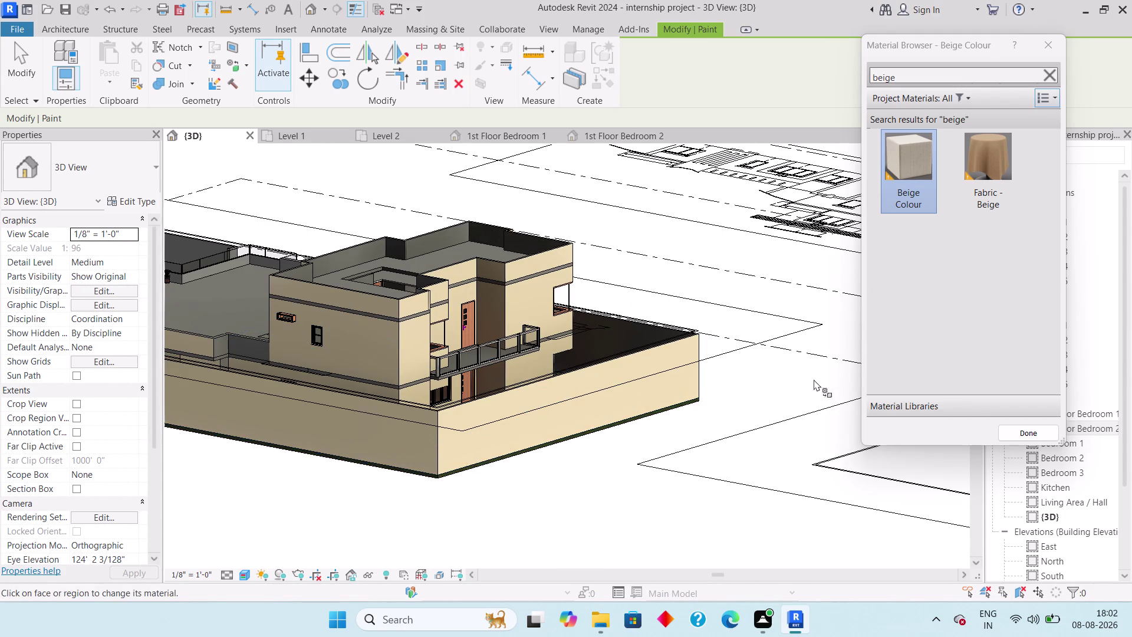
middle_drag(814, 379, 834, 375)
middle_drag(767, 376, 497, 411)
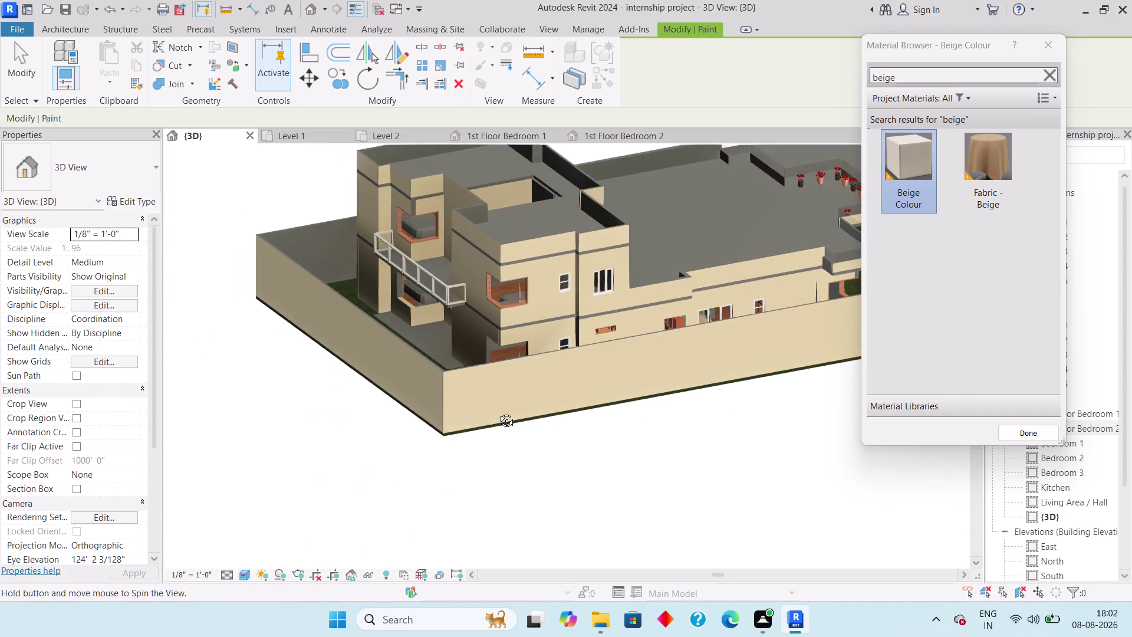
middle_drag(497, 411, 450, 382)
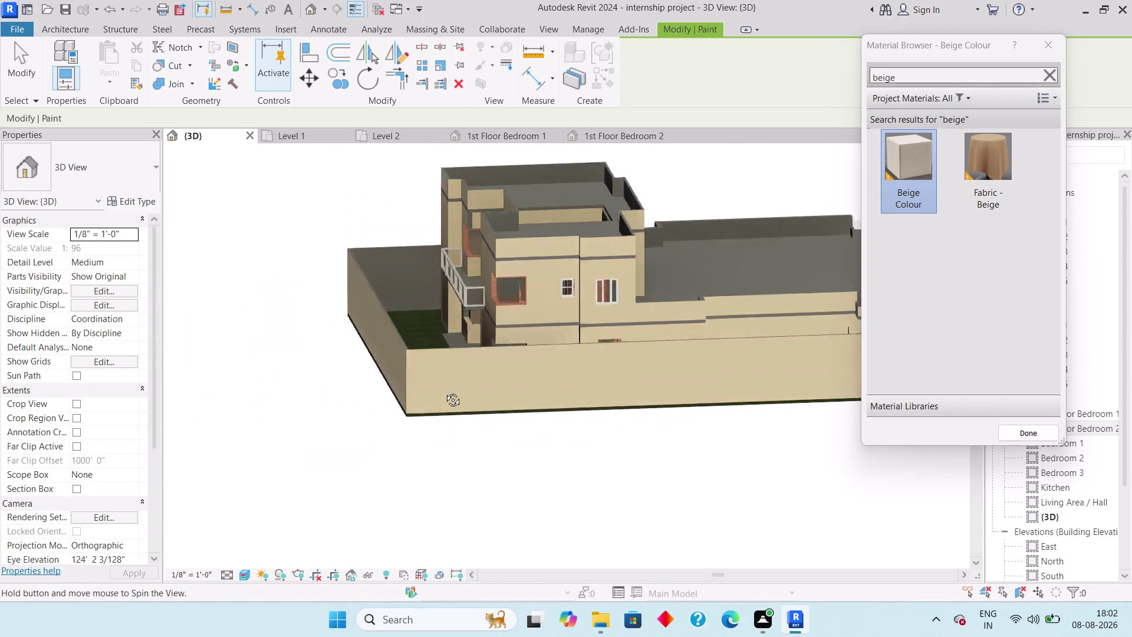
middle_drag(451, 382, 517, 420)
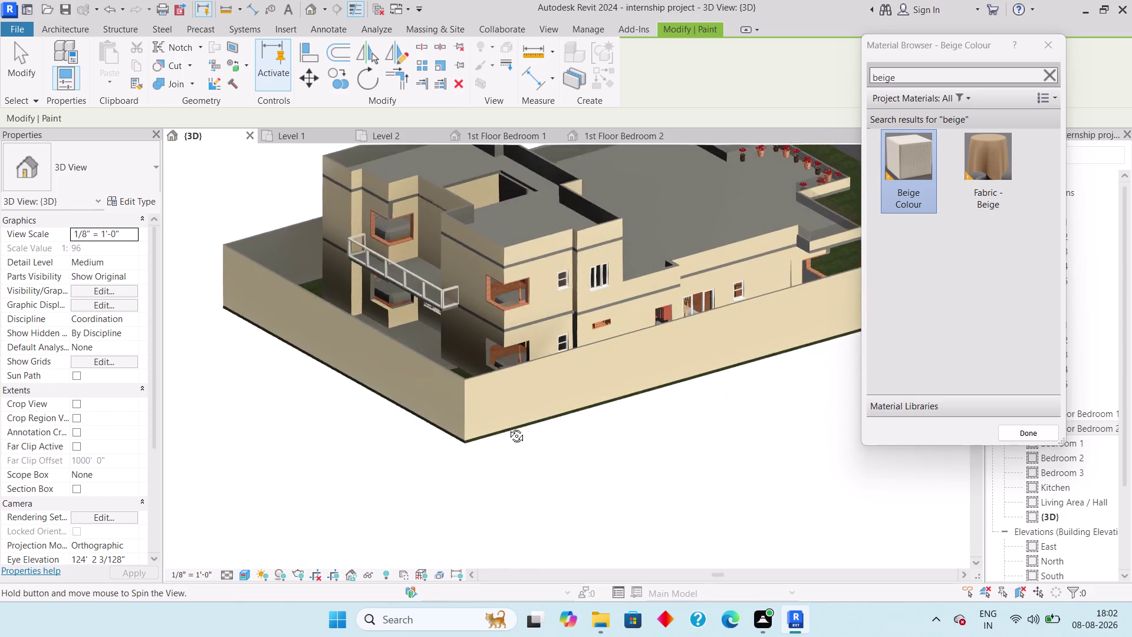
middle_drag(518, 421, 382, 414)
middle_drag(712, 324, 653, 344)
middle_drag(694, 328, 551, 355)
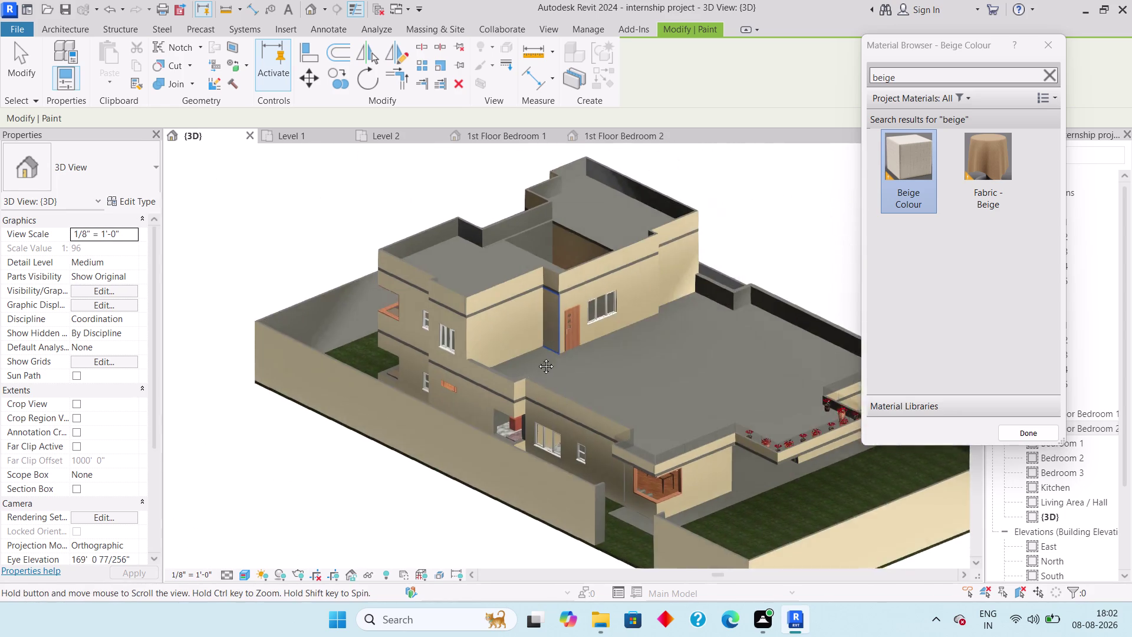
Orbit from a top-down overview to the garden-side, boundary and ground-floor walls.
middle_drag(550, 356, 495, 432)
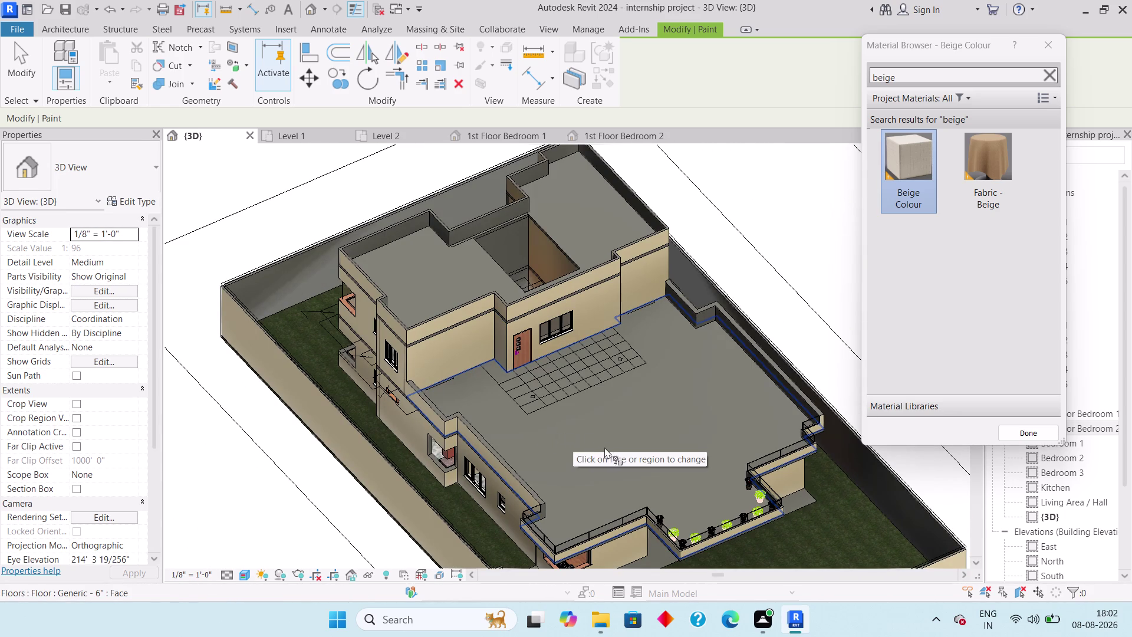
scroll(down, 3)
scroll(down, 3)
middle_drag(602, 468, 608, 463)
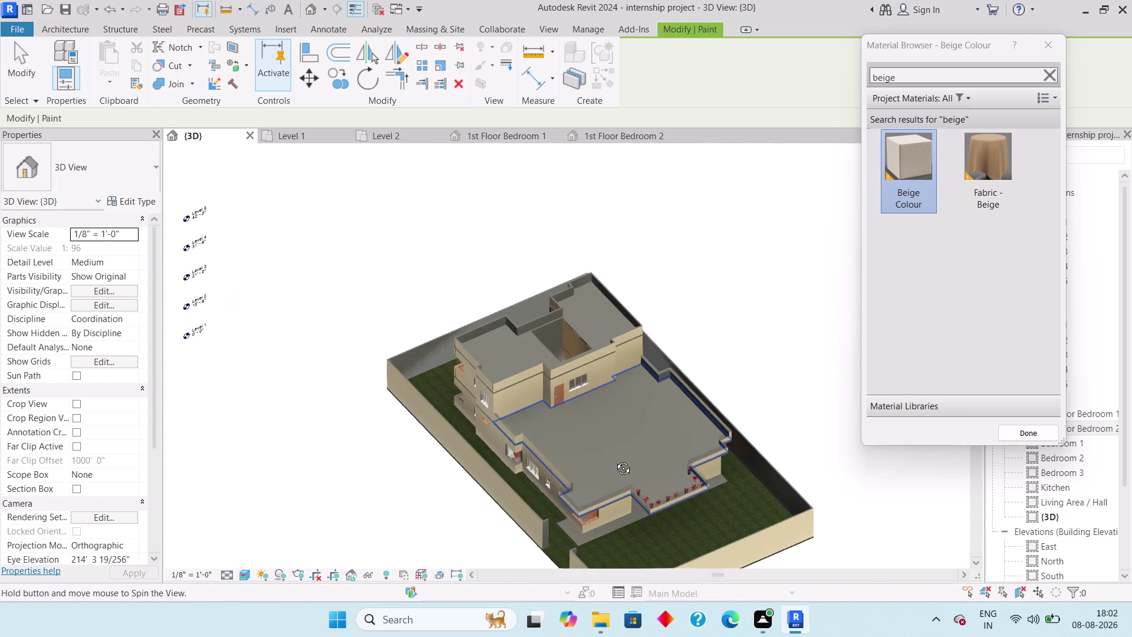
middle_drag(609, 463, 627, 427)
scroll(up, 3)
scroll(up, 3)
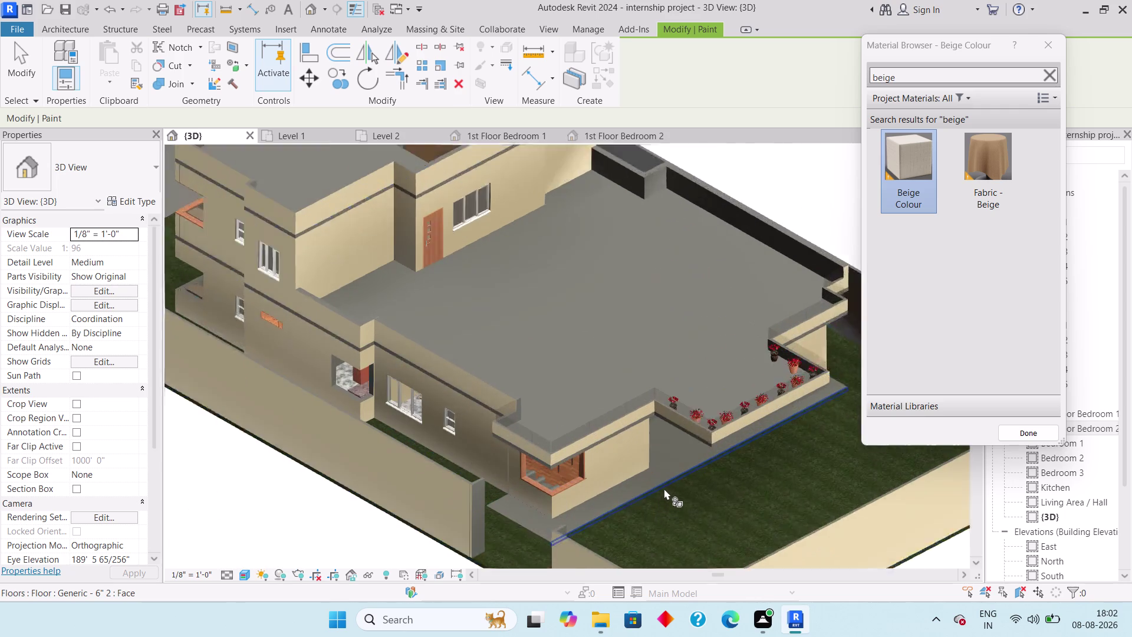
scroll(up, 3)
middle_drag(683, 469, 707, 412)
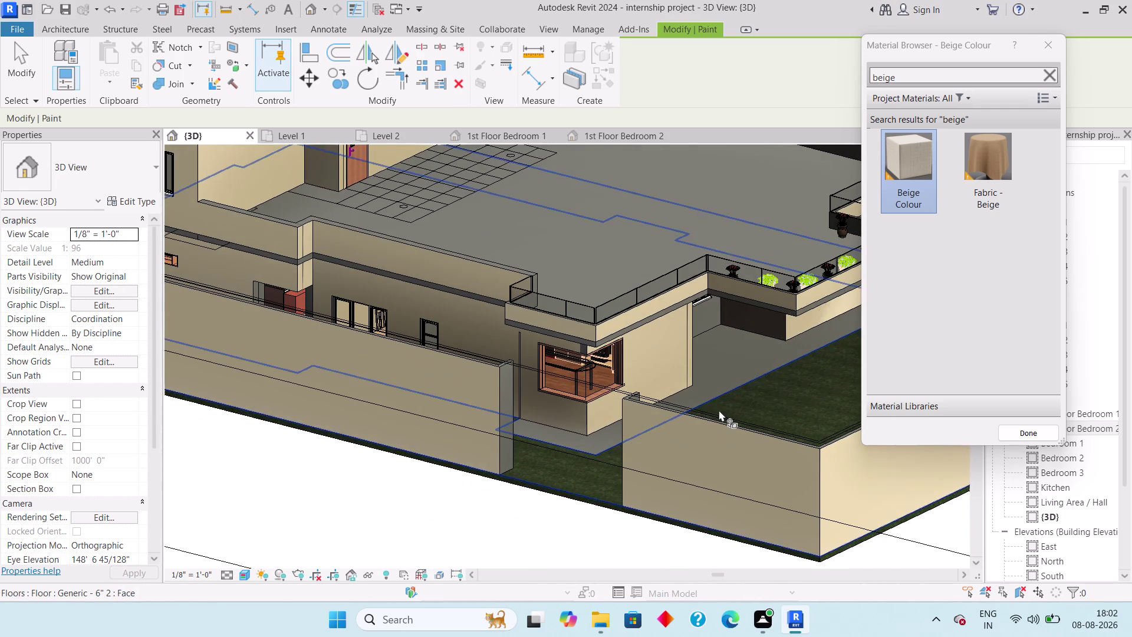
scroll(down, 3)
scroll(down, 3)
middle_drag(662, 416, 272, 359)
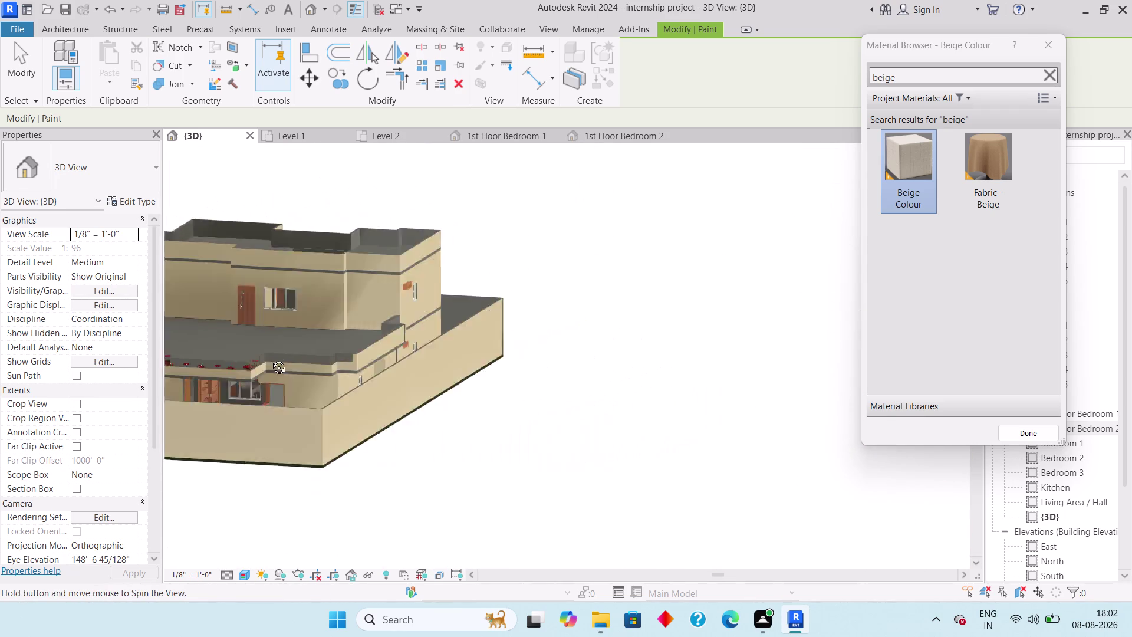
middle_drag(272, 359, 543, 384)
middle_drag(547, 379, 512, 438)
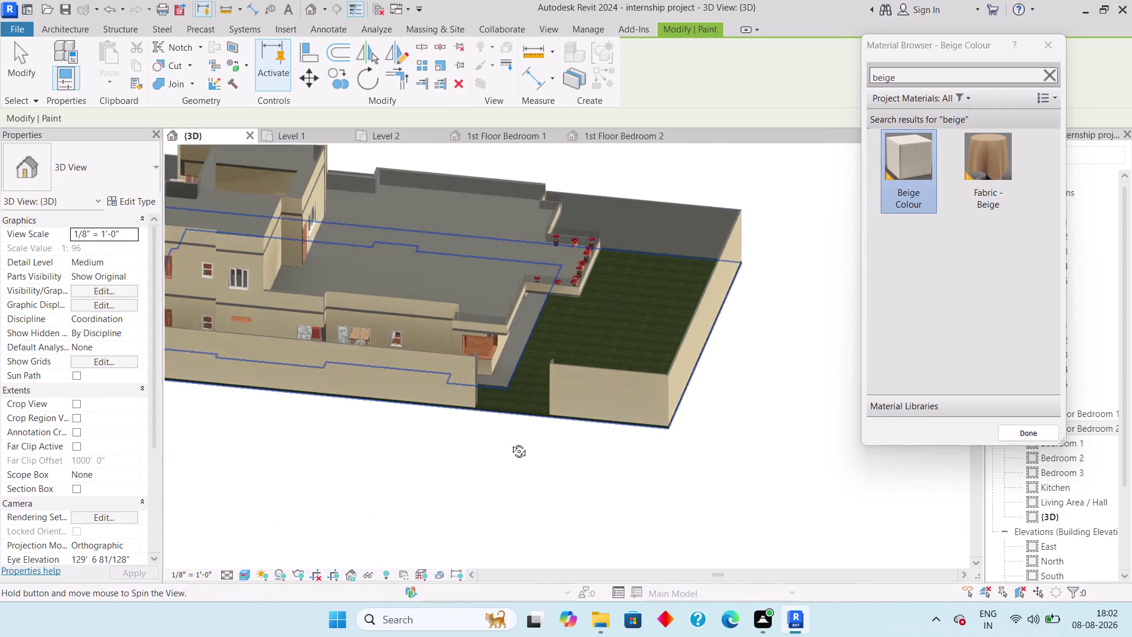
middle_drag(511, 438, 464, 454)
scroll(up, 3)
middle_drag(437, 416, 719, 491)
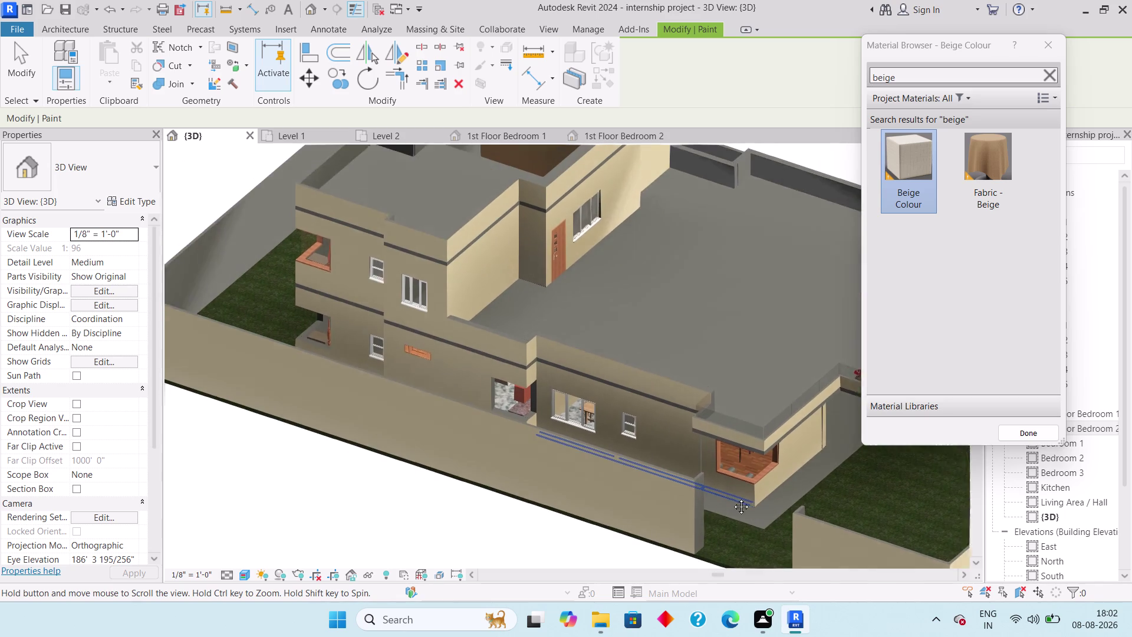
middle_drag(720, 491, 743, 502)
scroll(up, 3)
middle_drag(468, 411, 454, 491)
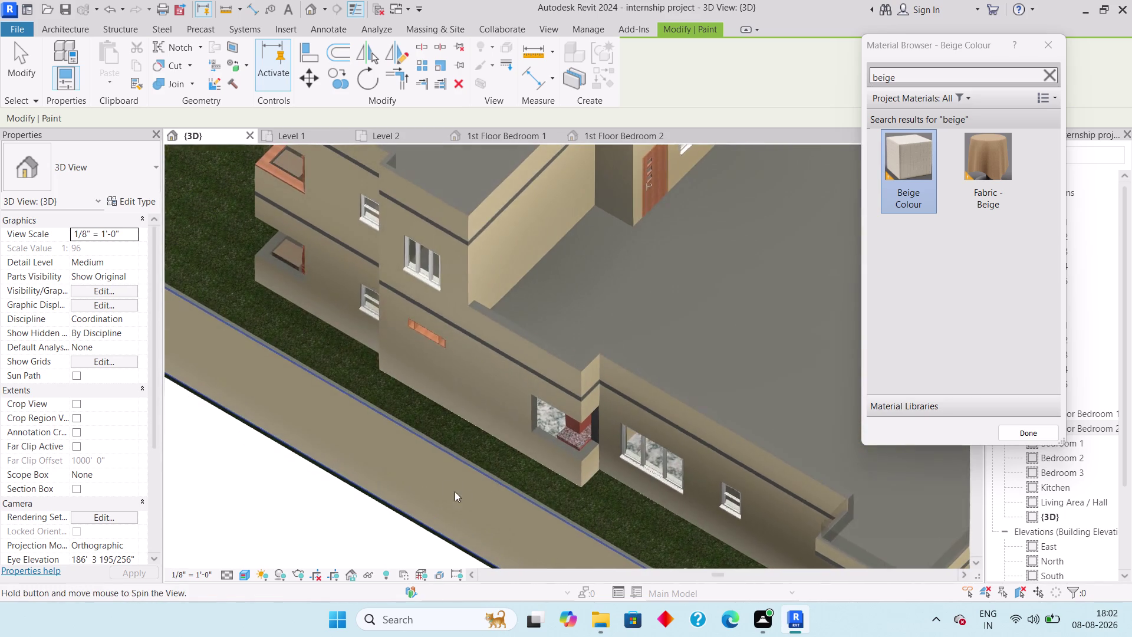
Inspect the upper storey and roof opening, then clear the beige material search.
scroll(down, 3)
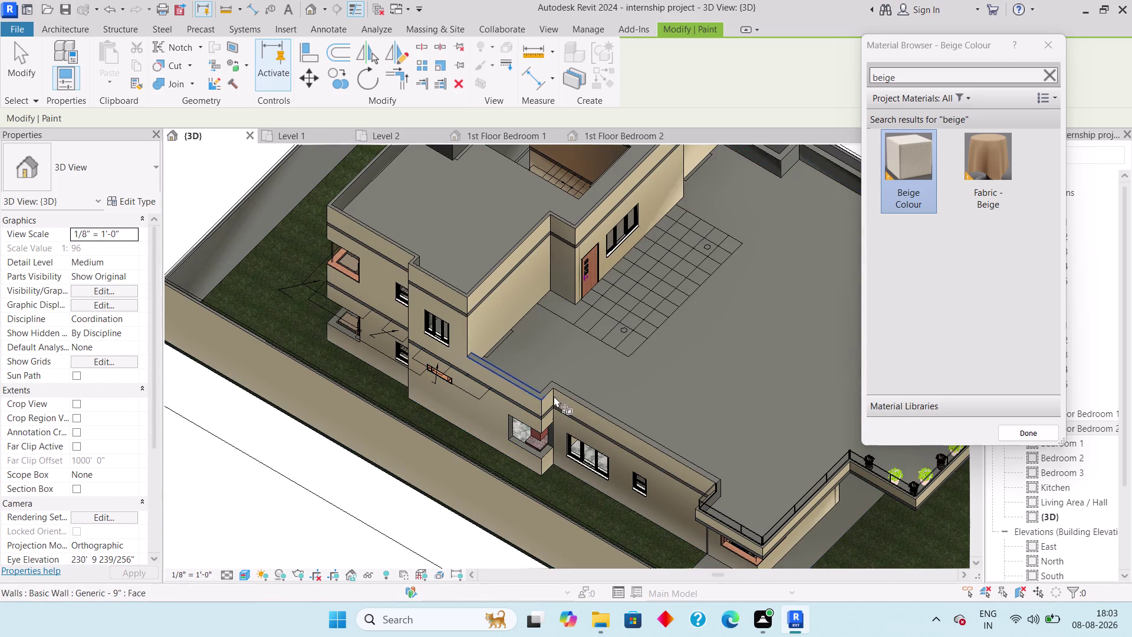
scroll(down, 3)
middle_drag(622, 445, 565, 330)
middle_drag(604, 381, 604, 377)
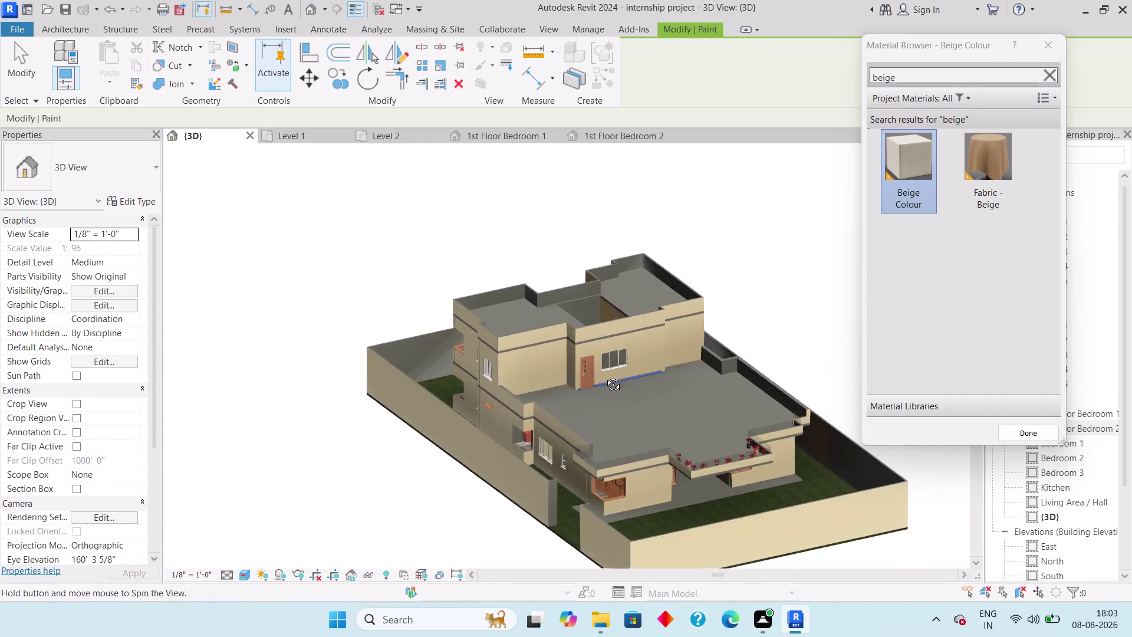
middle_drag(604, 377, 630, 344)
scroll(down, 3)
middle_drag(660, 360, 675, 358)
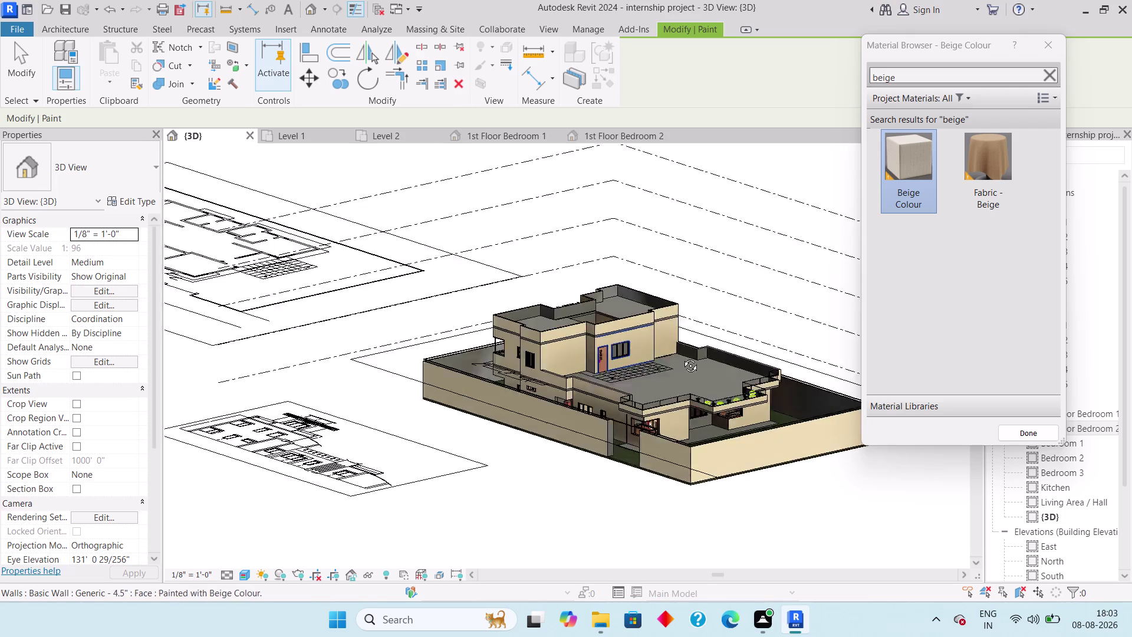
middle_drag(675, 358, 696, 565)
middle_drag(629, 346, 629, 435)
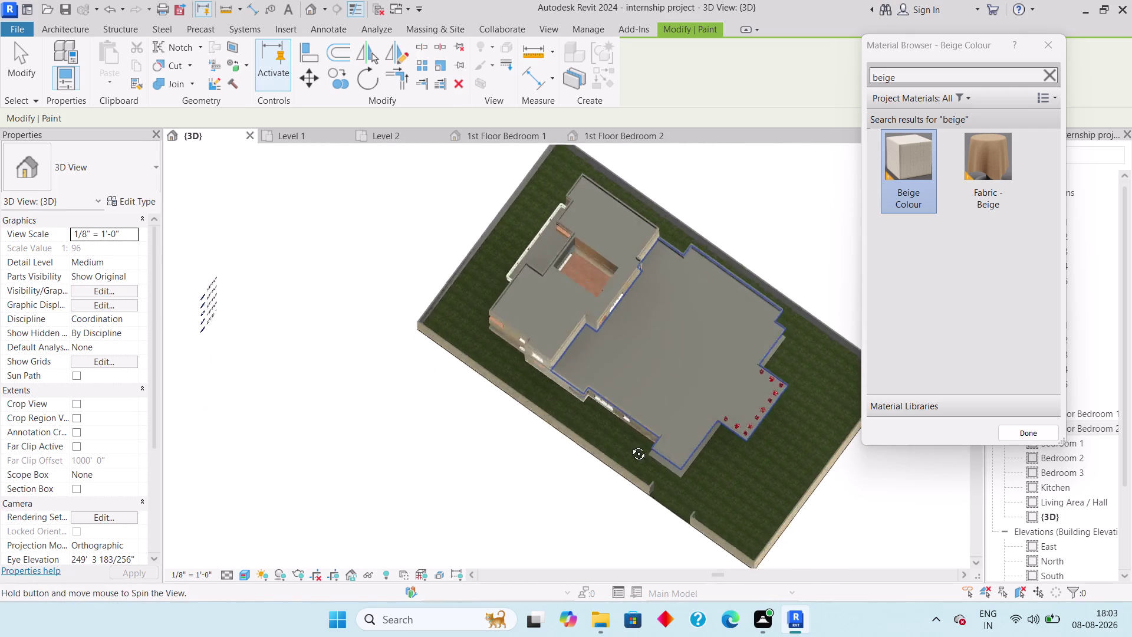
middle_drag(629, 434, 639, 491)
scroll(up, 3)
middle_drag(605, 294, 597, 208)
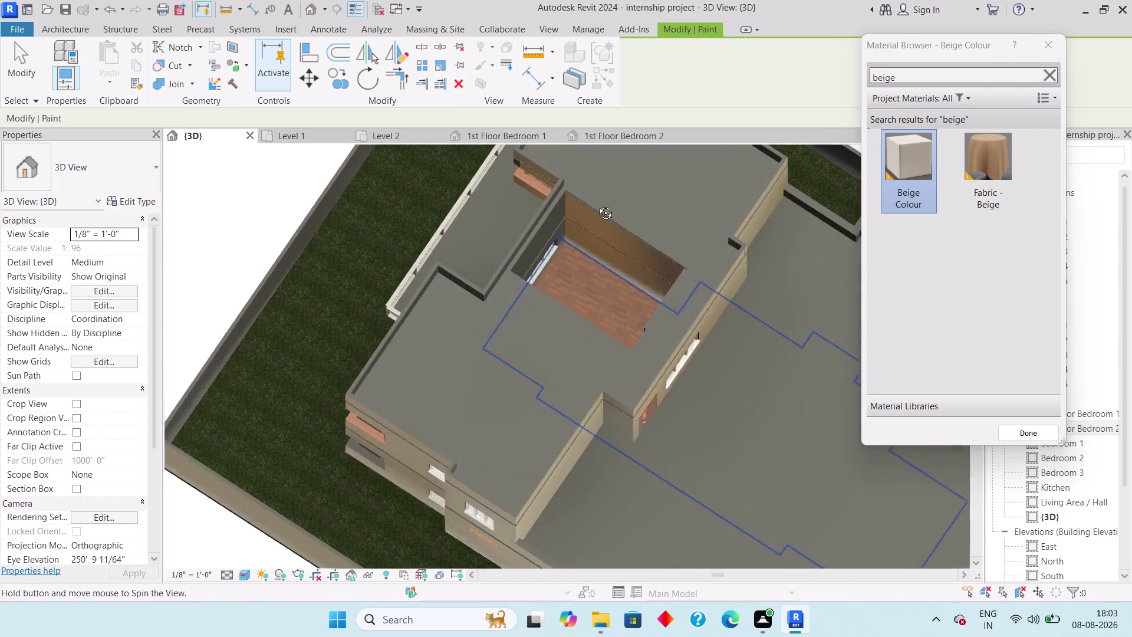
middle_drag(597, 208, 605, 151)
middle_drag(570, 342, 543, 282)
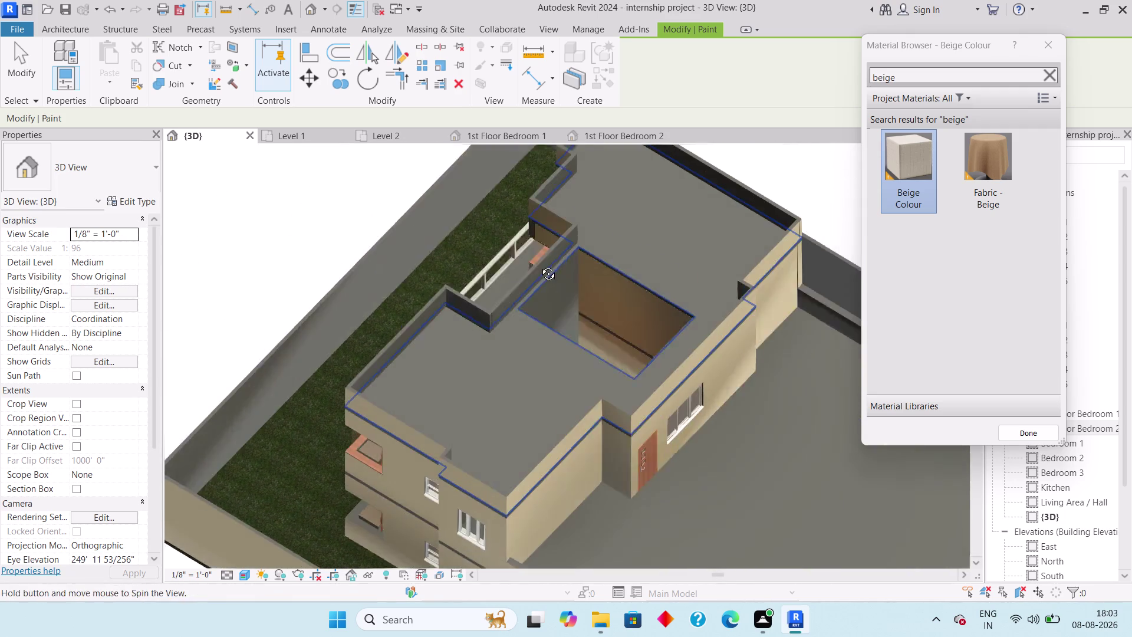
middle_drag(543, 281, 530, 249)
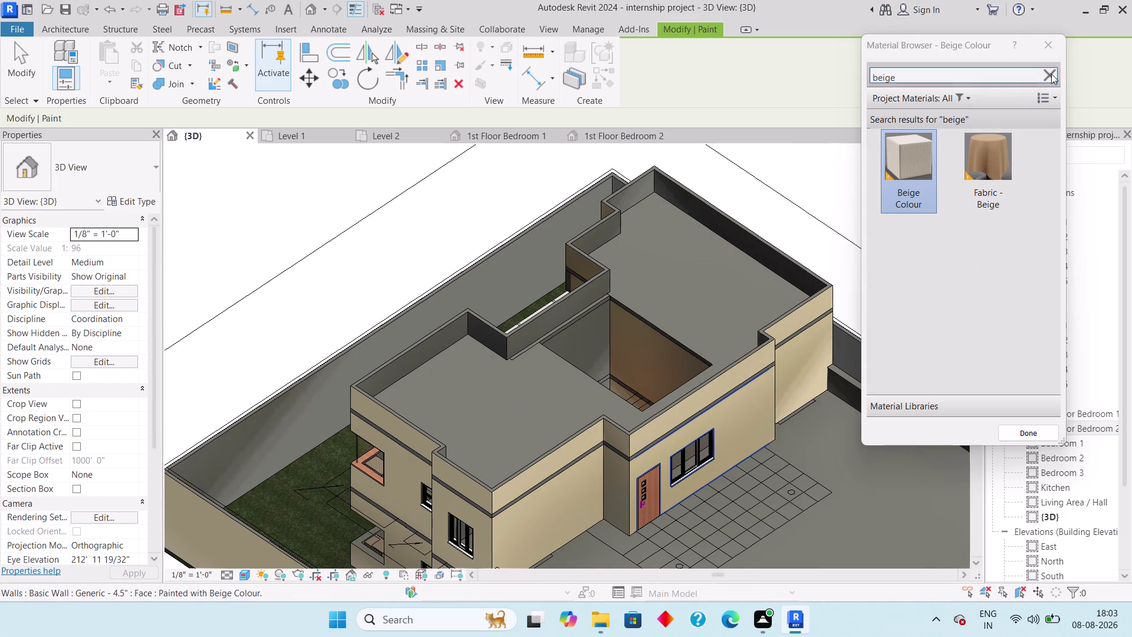
click(1047, 46)
Close the Material Browser and exit the Paint tool, clearing any selection.
click(594, 279)
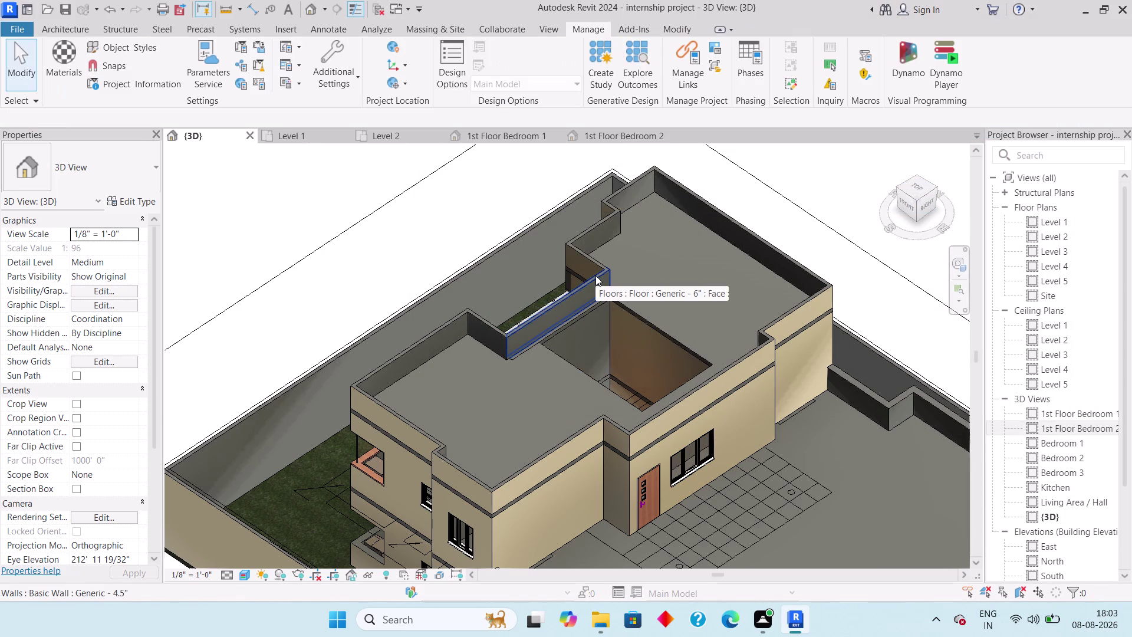
key(Escape)
key(Escape)
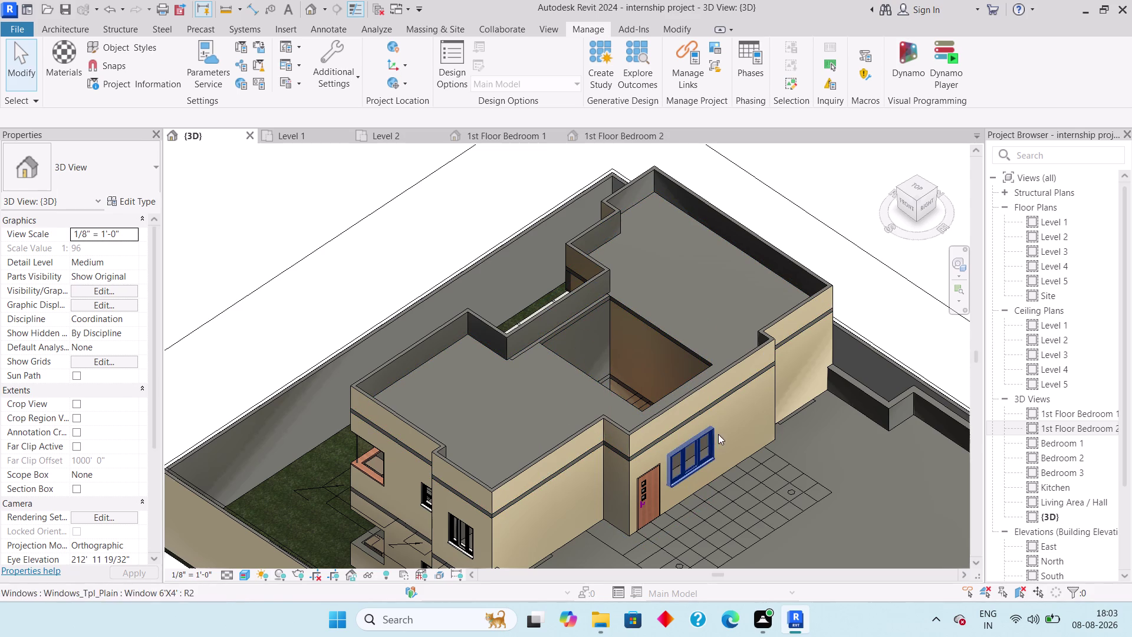
click(65, 25)
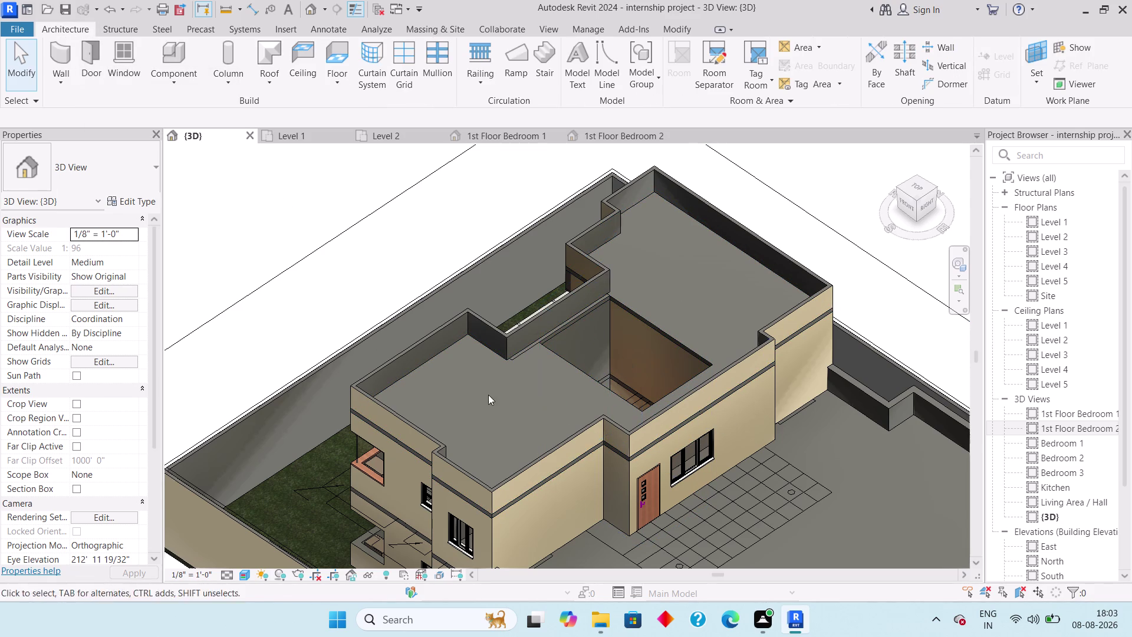
scroll(down, 3)
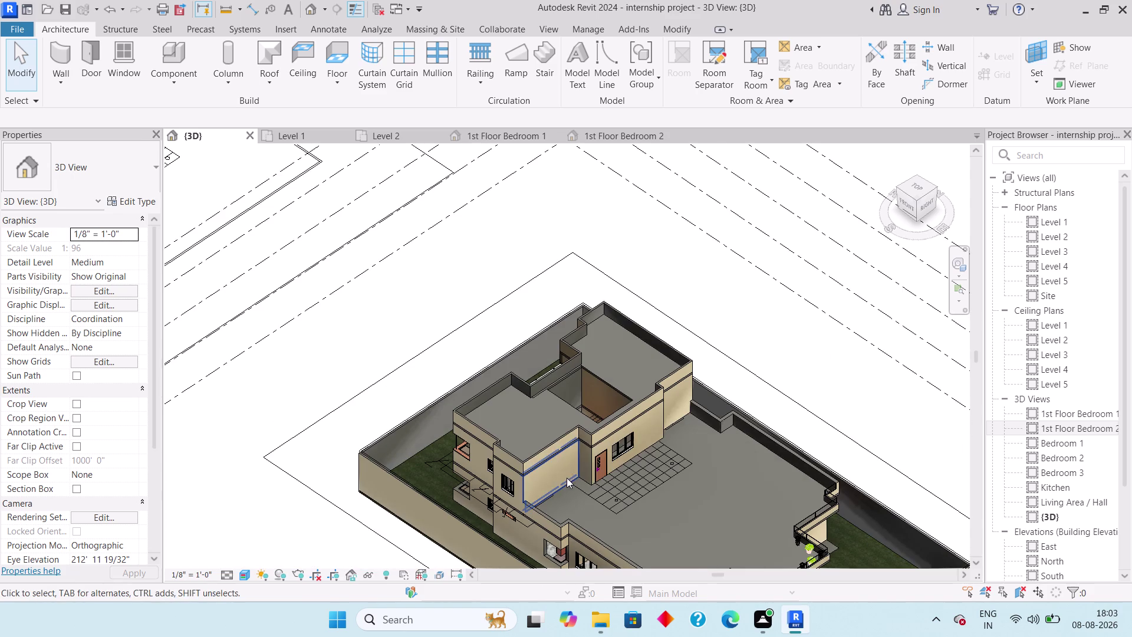
Lower the shaft opening's top to about 10' 8" so it clears the upper roof.
click(596, 407)
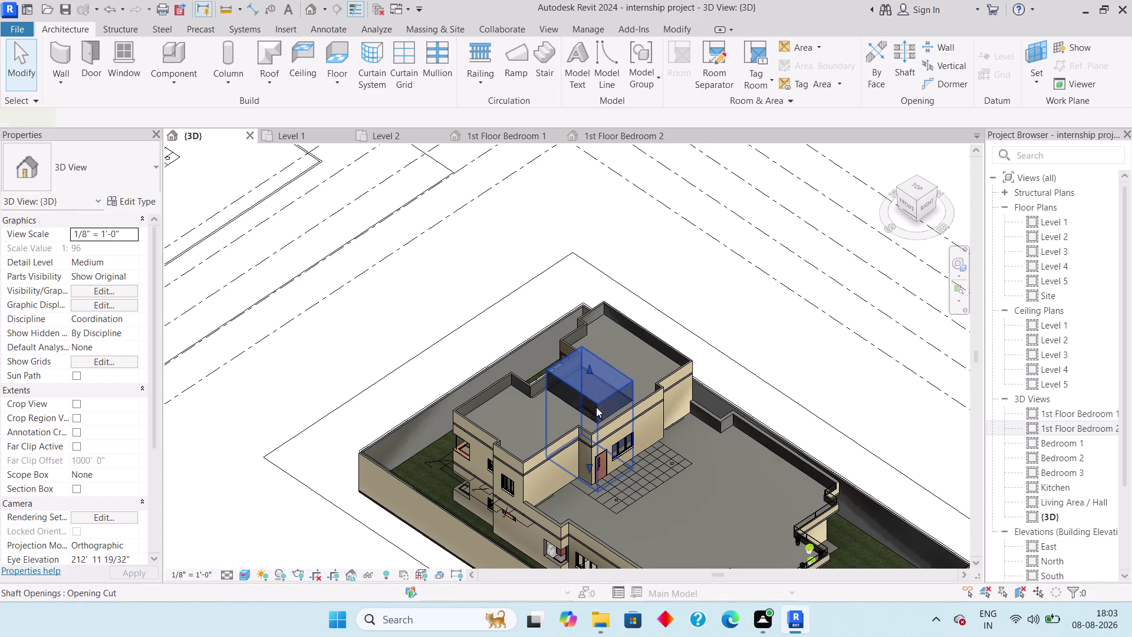
drag(586, 366, 597, 432)
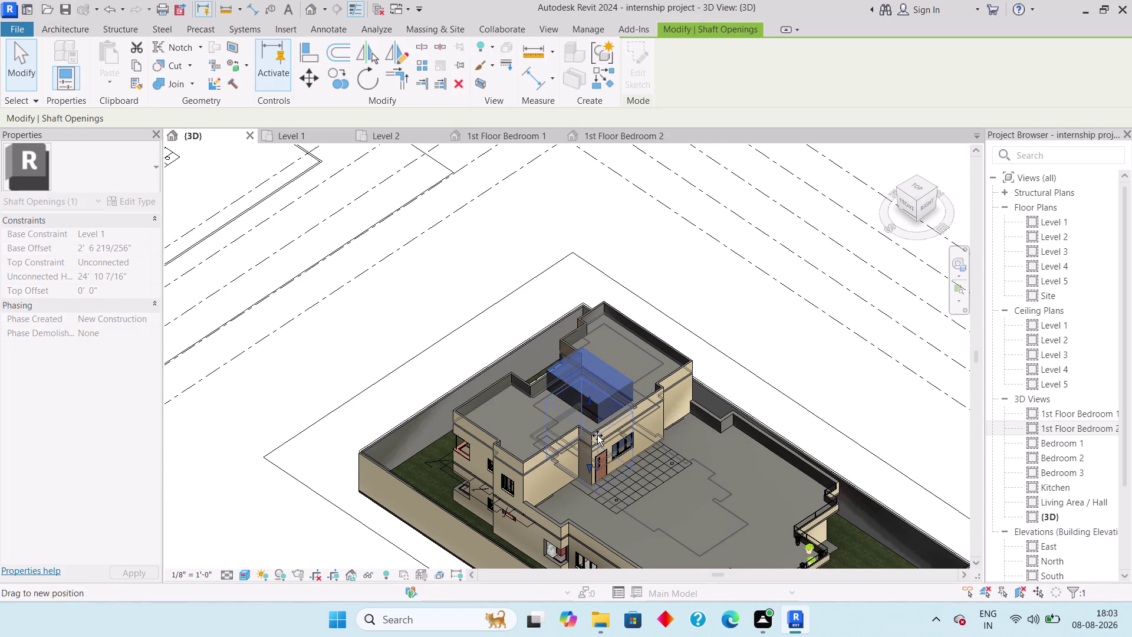
drag(597, 433, 596, 461)
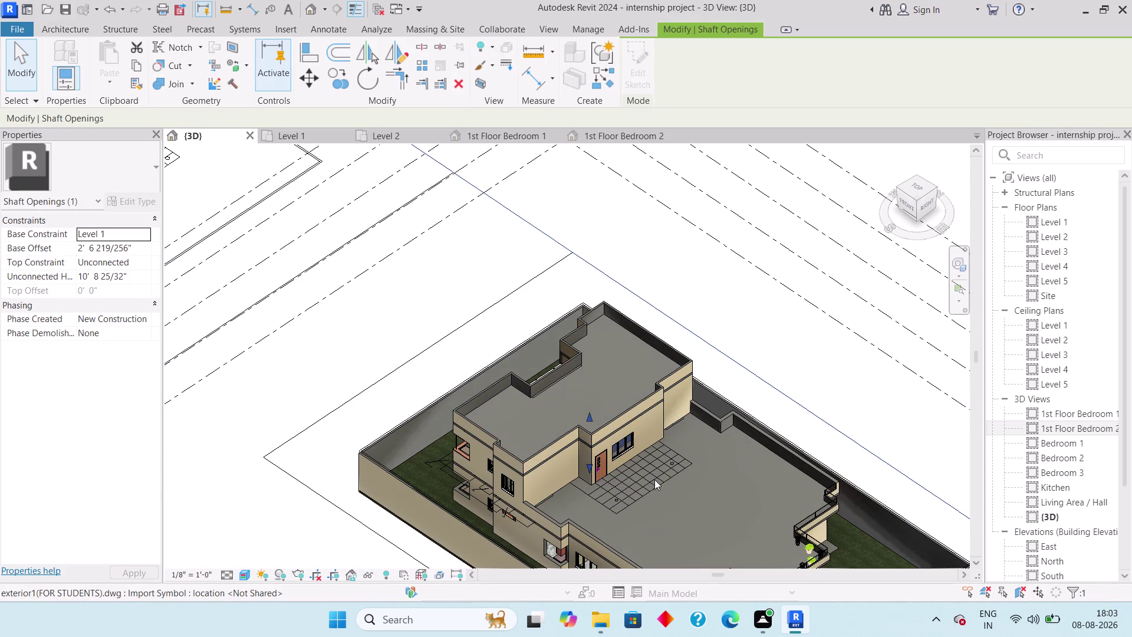
key(Escape)
scroll(down, 3)
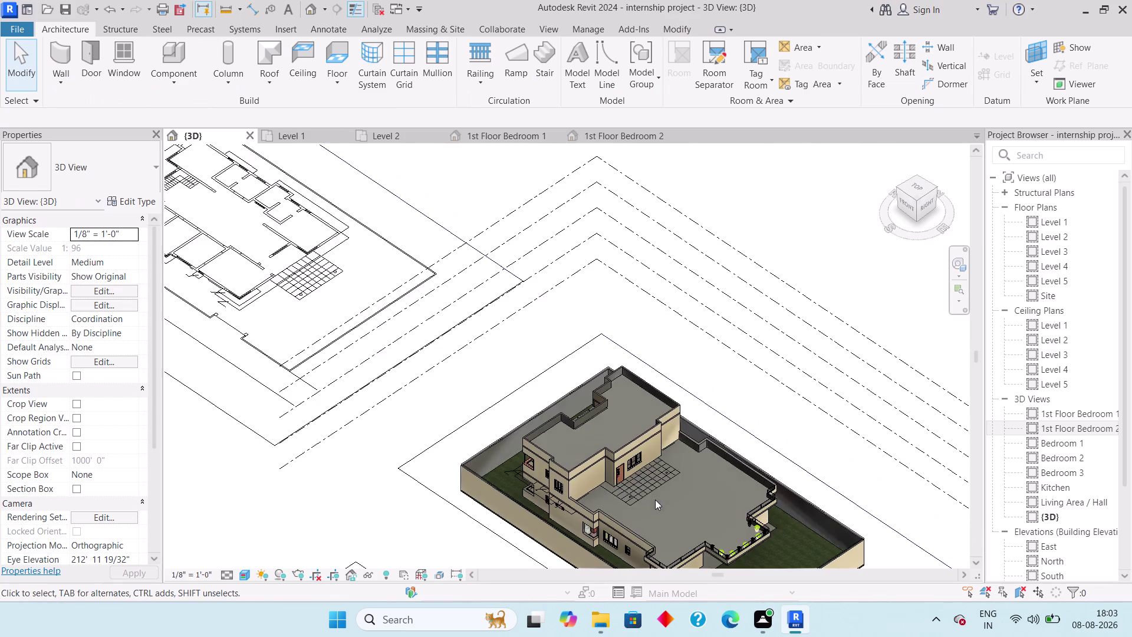
middle_drag(654, 495, 710, 367)
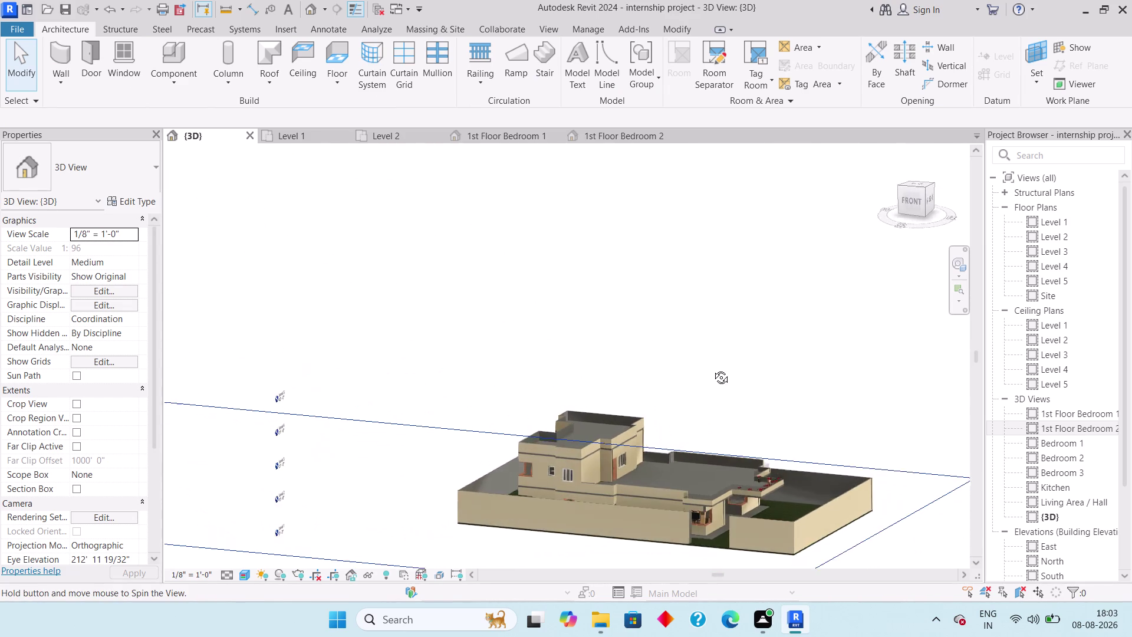
middle_drag(709, 367, 714, 370)
middle_drag(670, 490, 586, 508)
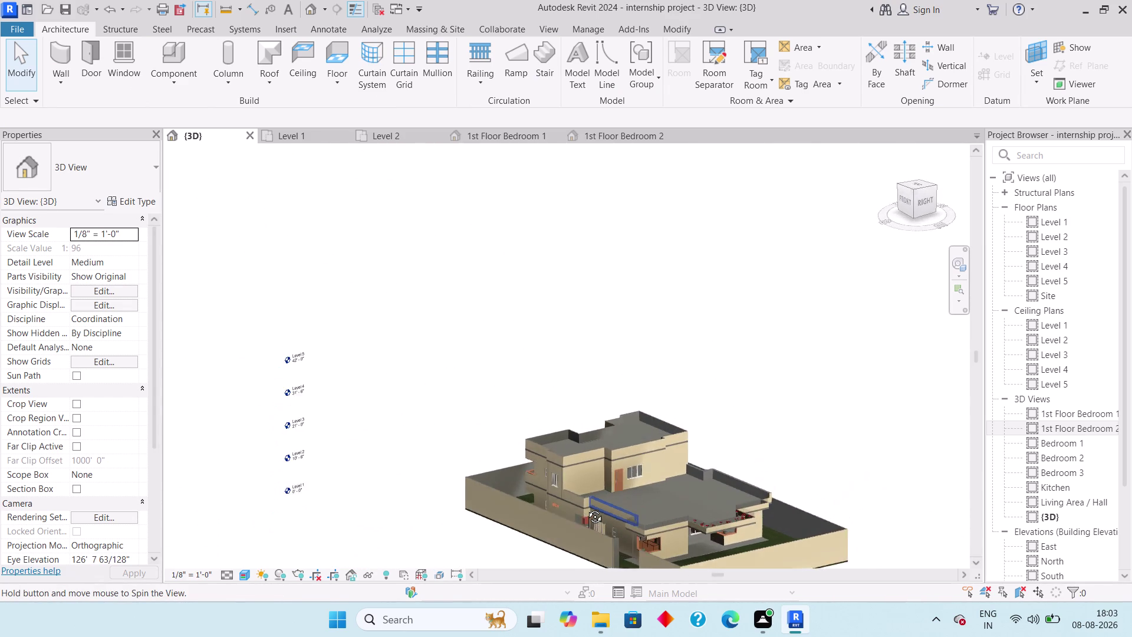
middle_drag(586, 508, 581, 512)
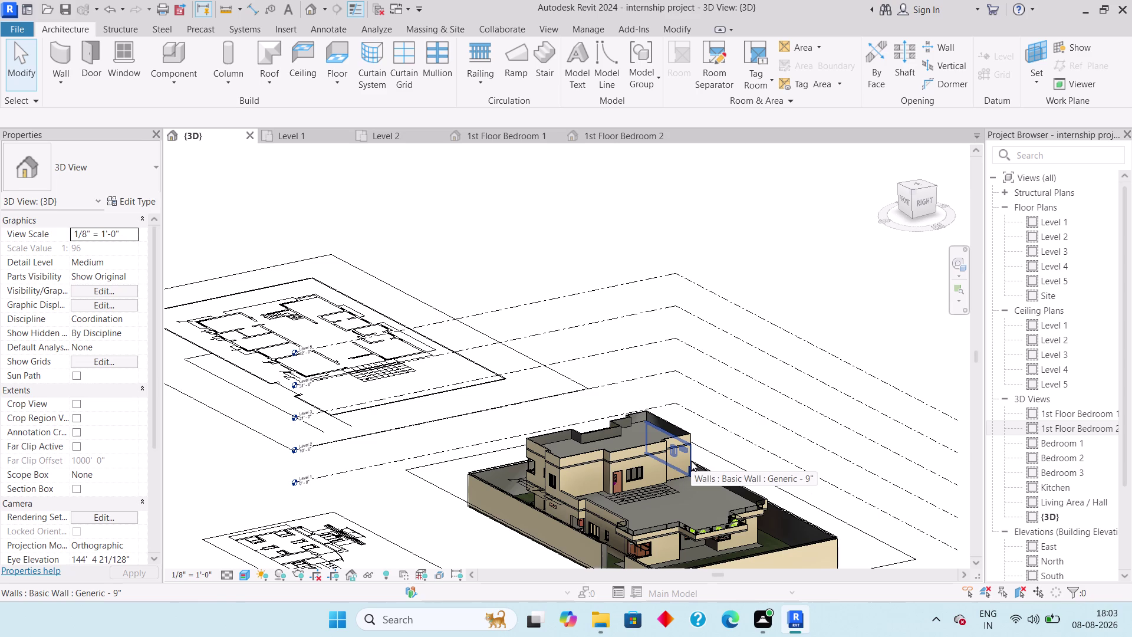
scroll(up, 3)
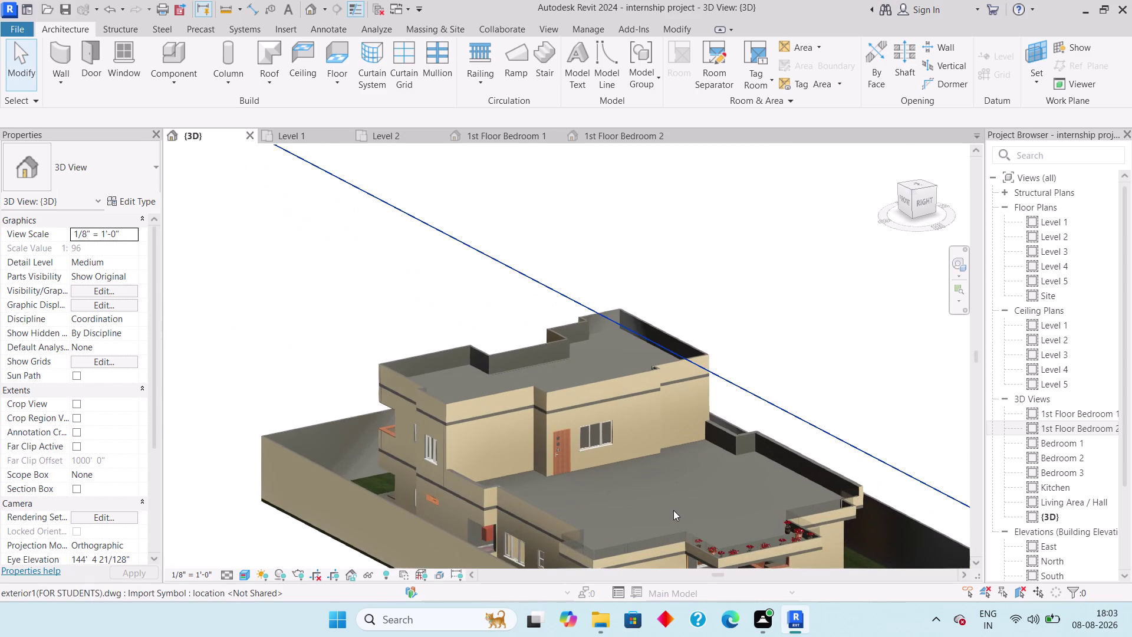
scroll(up, 3)
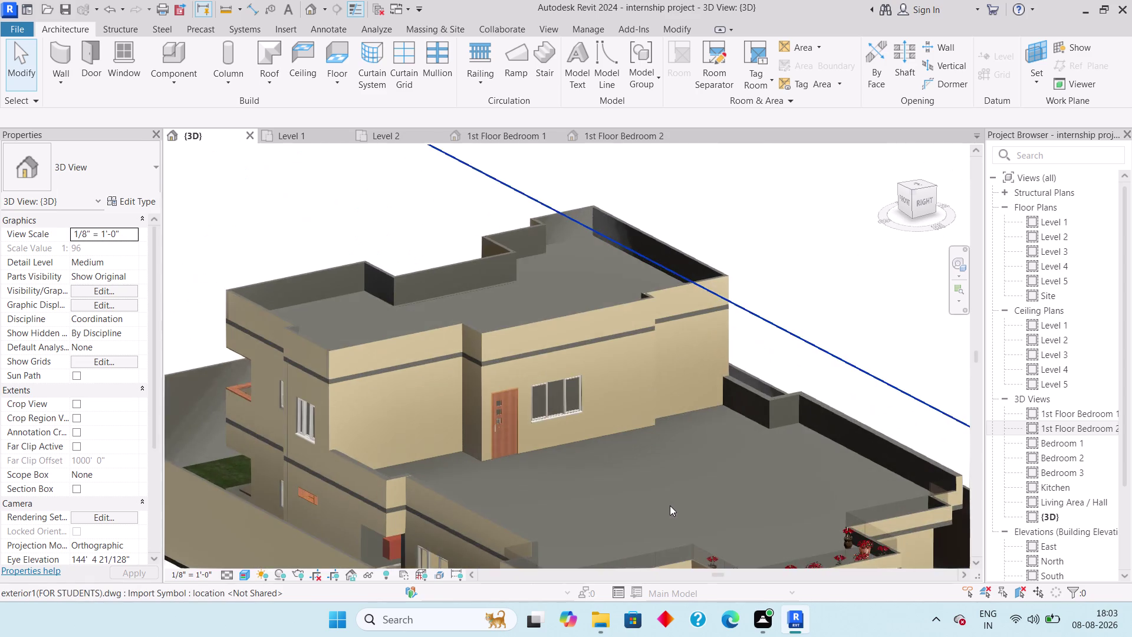
scroll(up, 3)
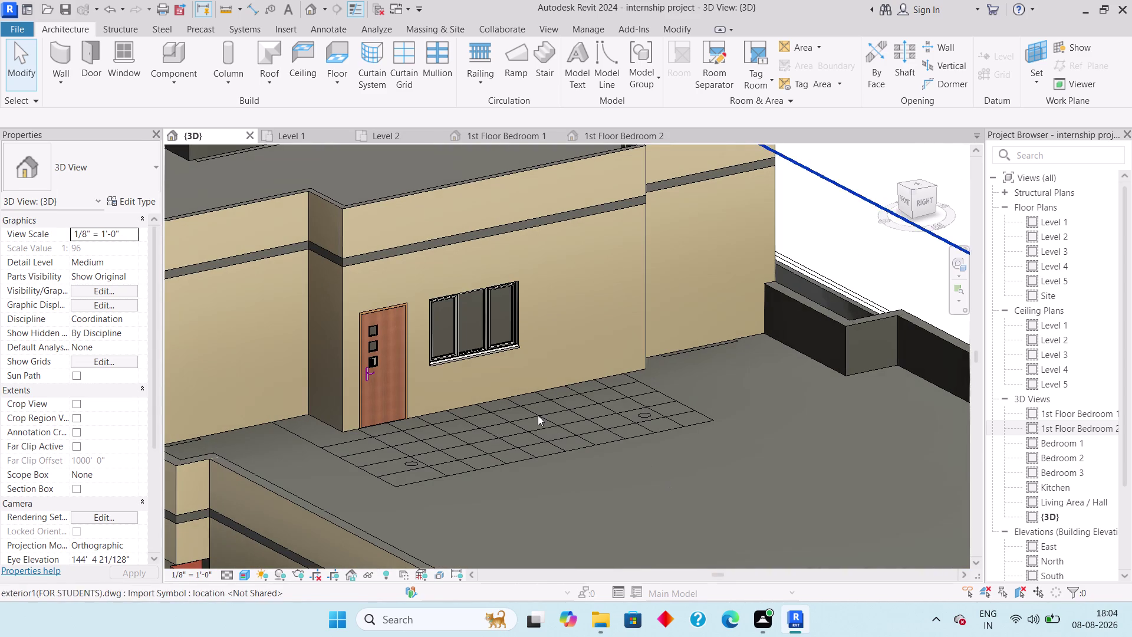
scroll(down, 3)
scroll(down, 3)
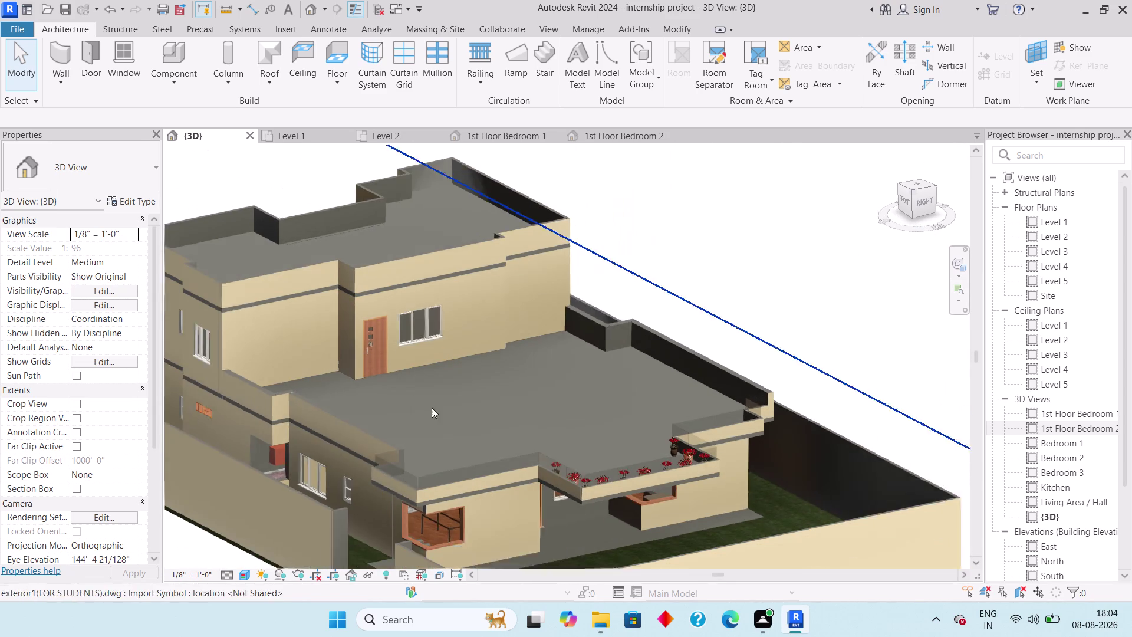
scroll(down, 3)
scroll(down, 3)
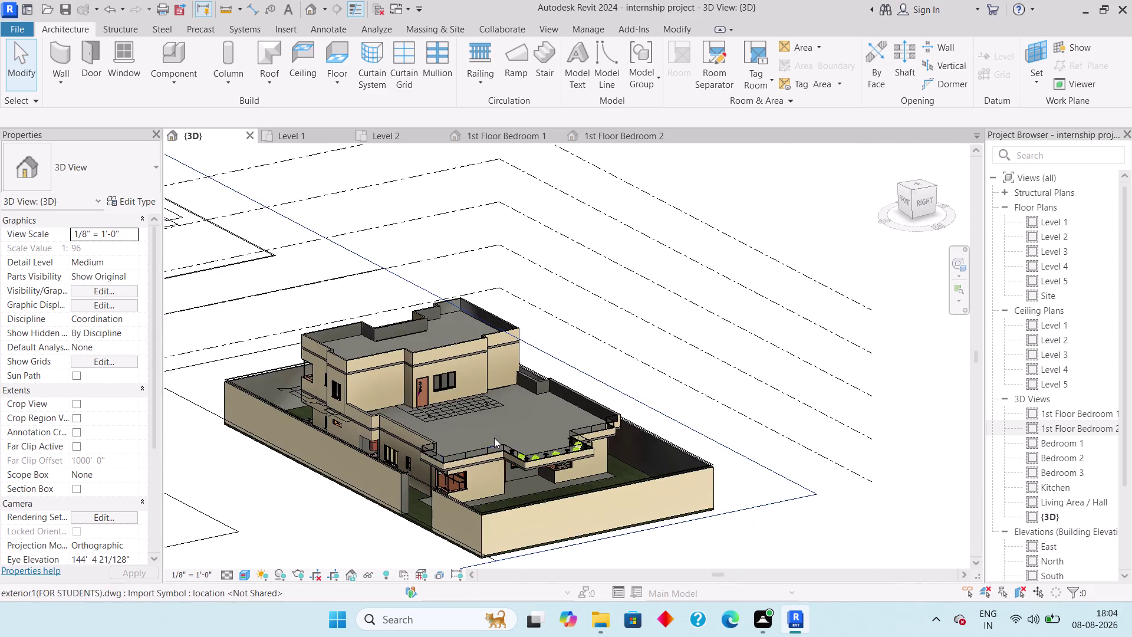
middle_drag(497, 437, 545, 442)
scroll(up, 3)
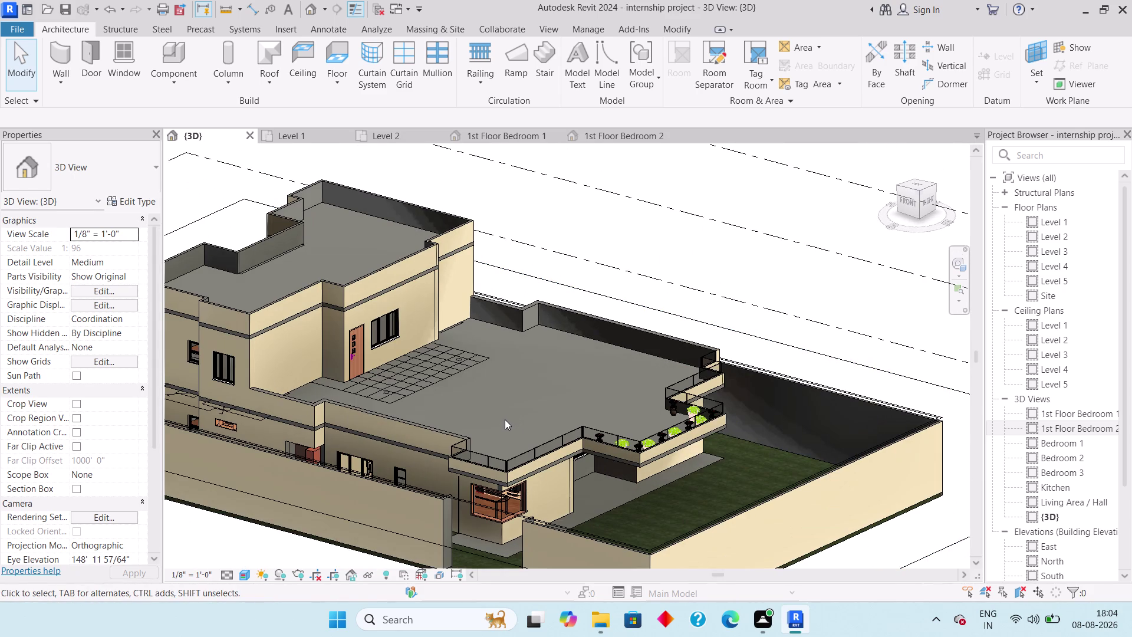
scroll(down, 3)
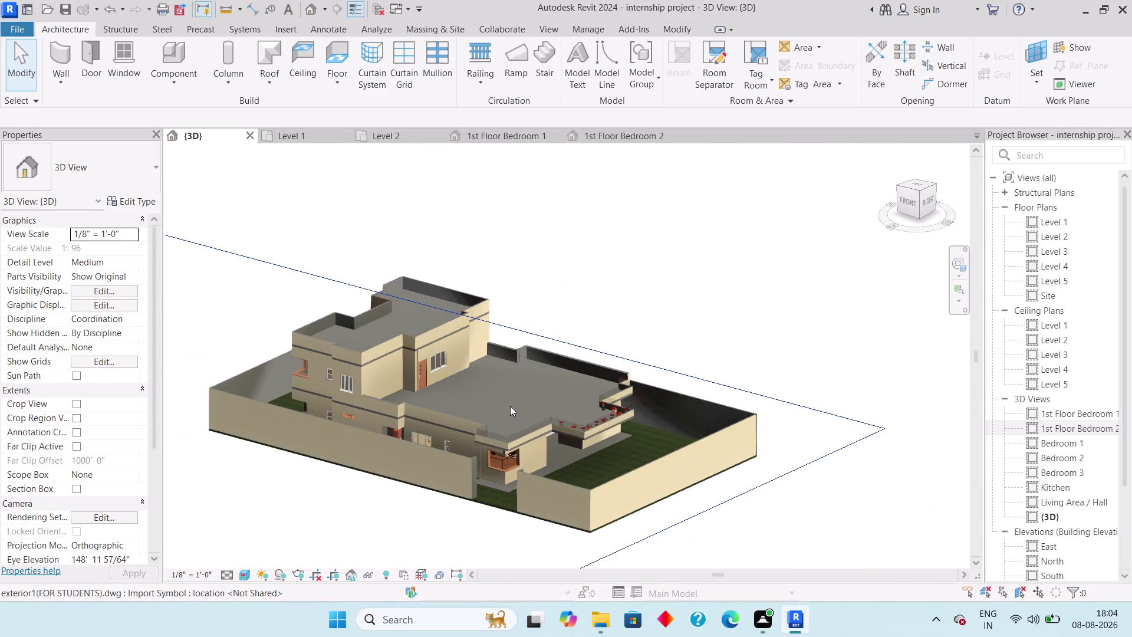
middle_drag(527, 409, 583, 395)
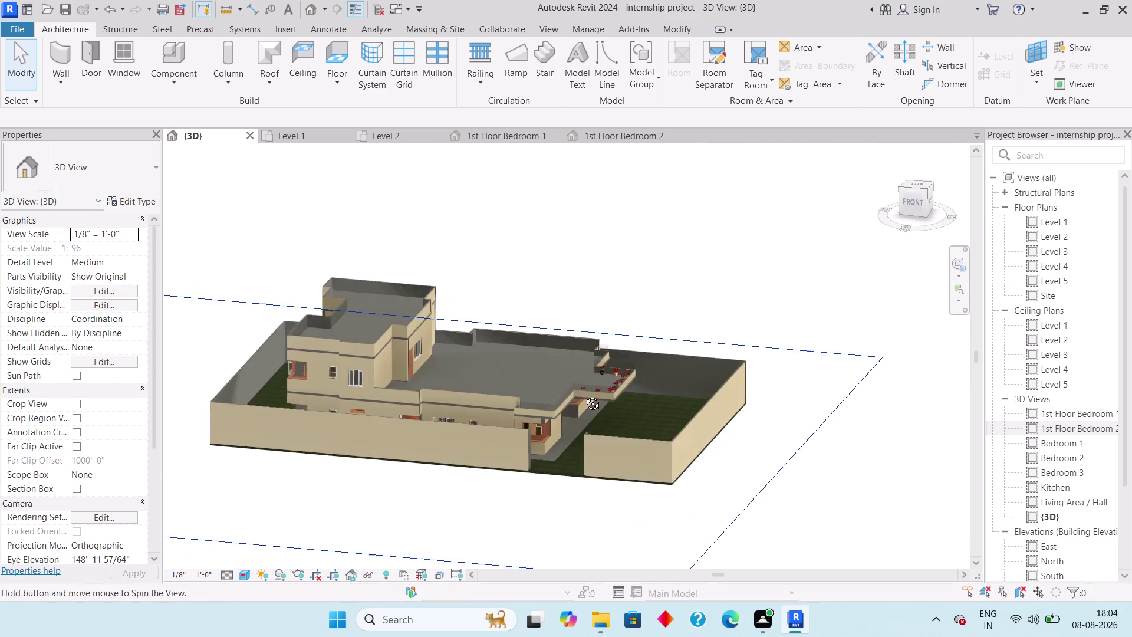
middle_drag(583, 395, 592, 388)
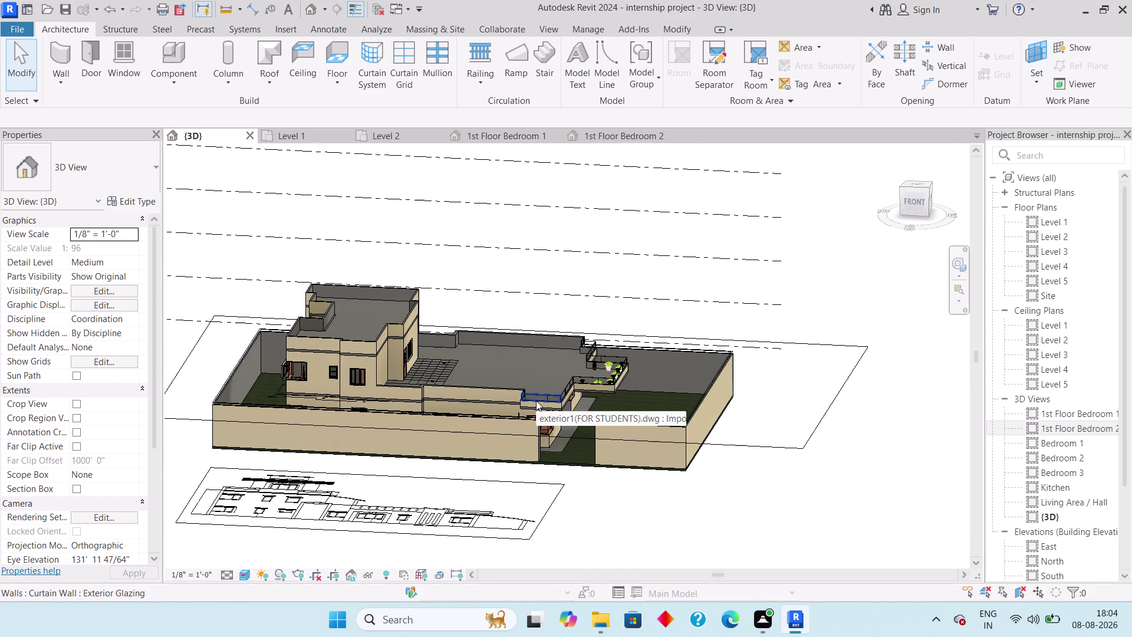
middle_drag(555, 370, 744, 349)
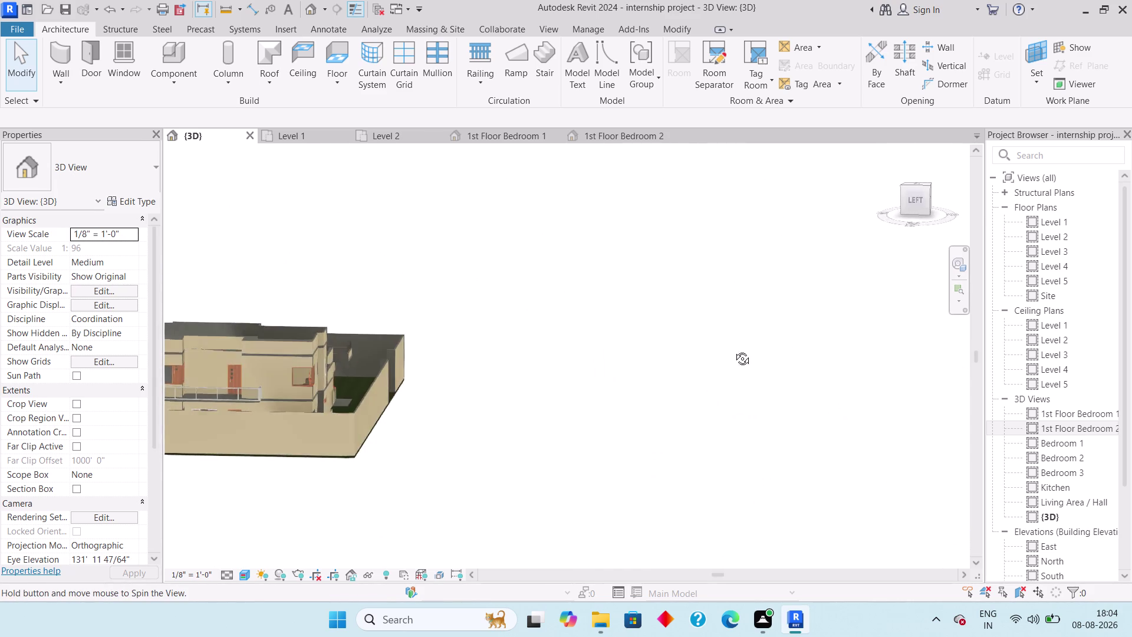
middle_drag(745, 349, 448, 399)
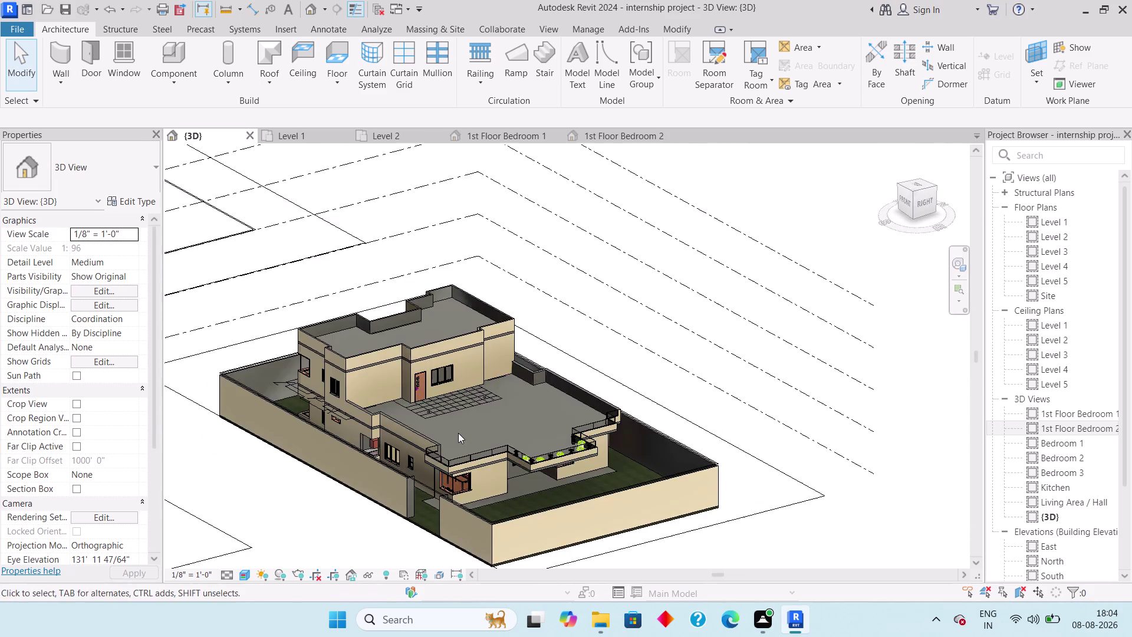
scroll(up, 3)
middle_drag(523, 480, 501, 428)
scroll(up, 3)
middle_drag(482, 408, 484, 445)
middle_drag(487, 447, 468, 375)
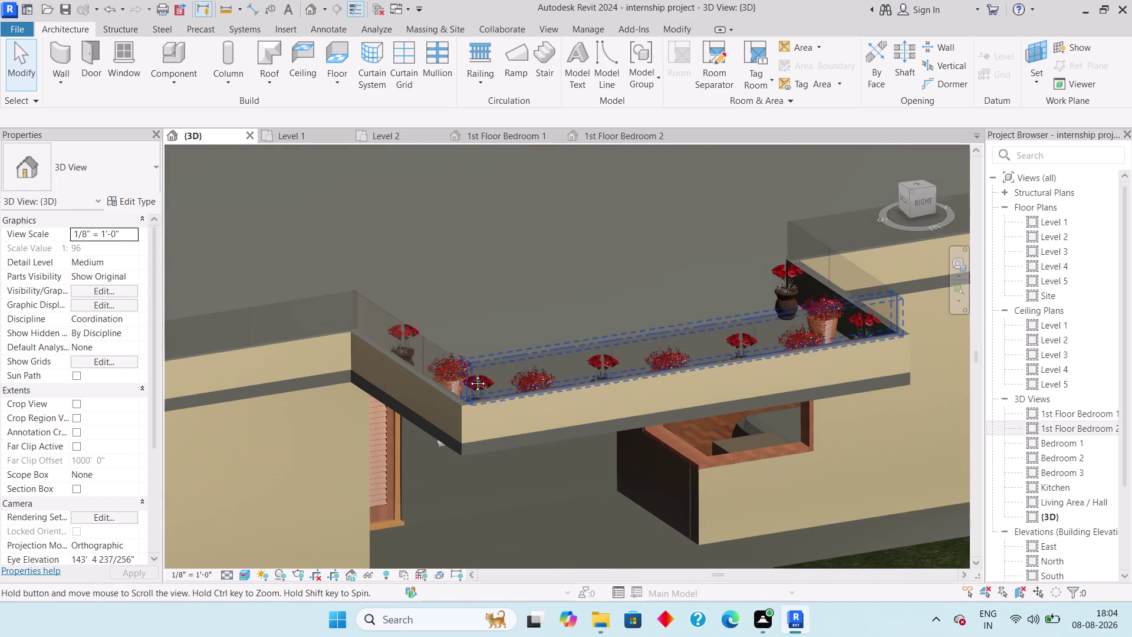
middle_drag(468, 375, 468, 374)
Start Paint with PT and paint the terrace parapet and lower wall faces beige.
text(pt)
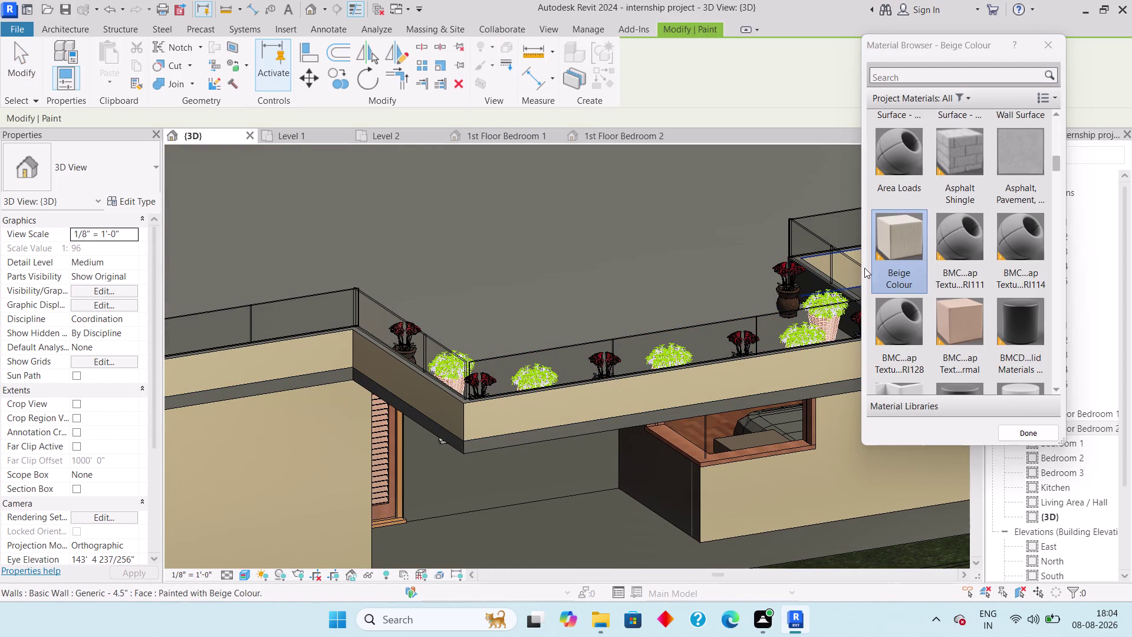
click(871, 261)
click(893, 254)
click(587, 462)
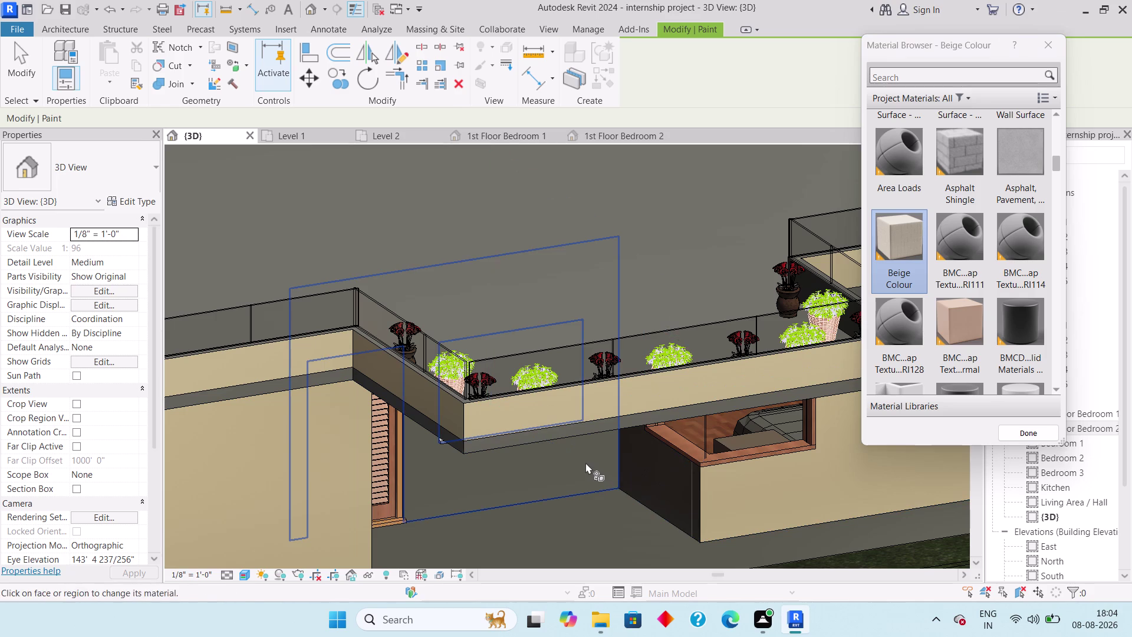
scroll(down, 3)
click(638, 464)
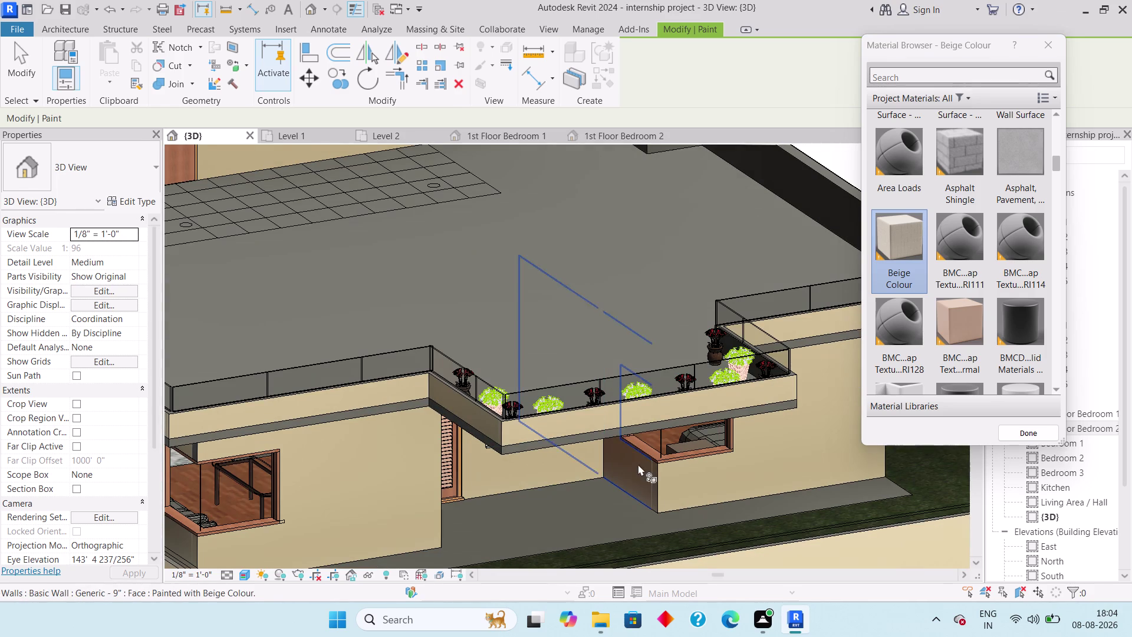
Paint the remaining grey wall faces beside the doors beige, then end the Paint tool.
middle_drag(651, 471, 534, 461)
middle_drag(529, 461, 756, 478)
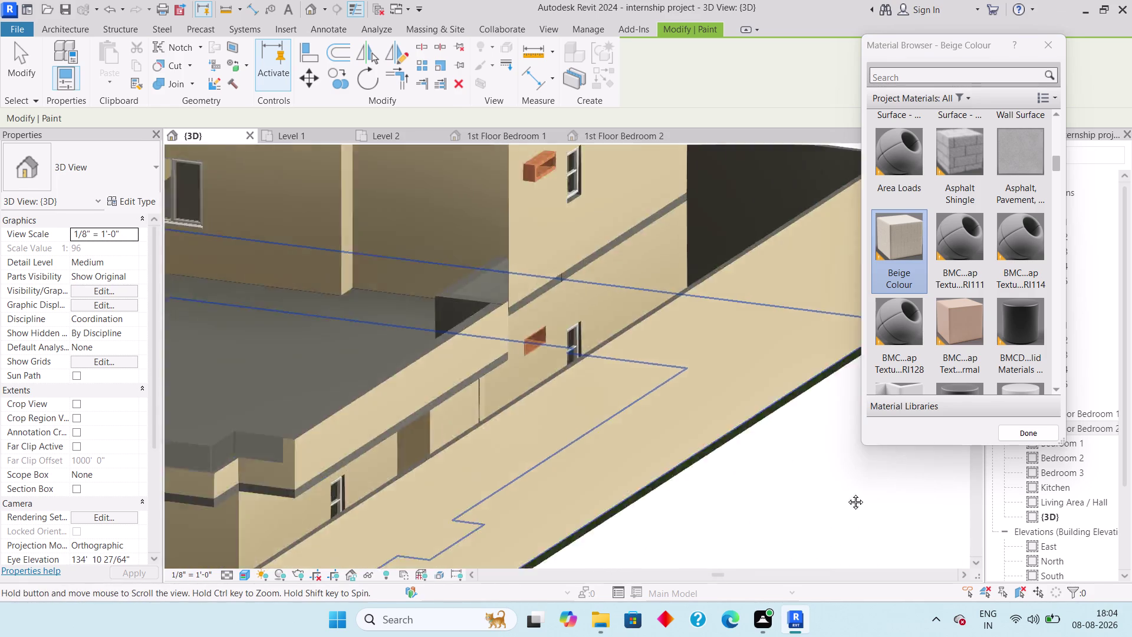
middle_drag(757, 478, 1131, 510)
middle_drag(707, 467, 645, 436)
middle_drag(609, 440, 950, 582)
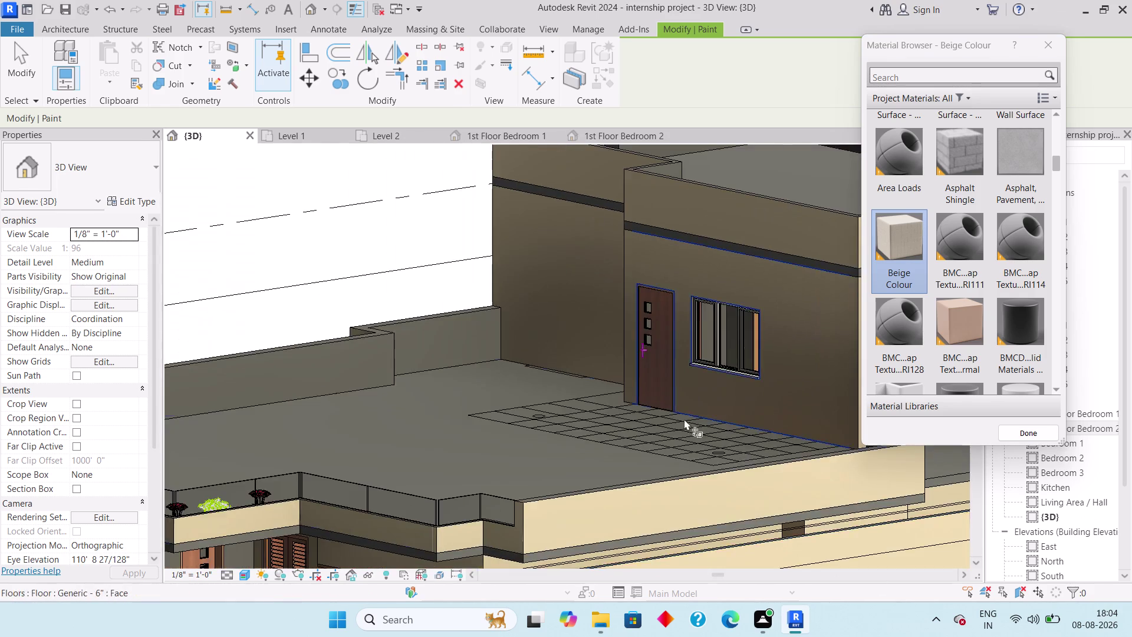
middle_drag(679, 428, 683, 472)
middle_drag(620, 476, 700, 236)
scroll(up, 3)
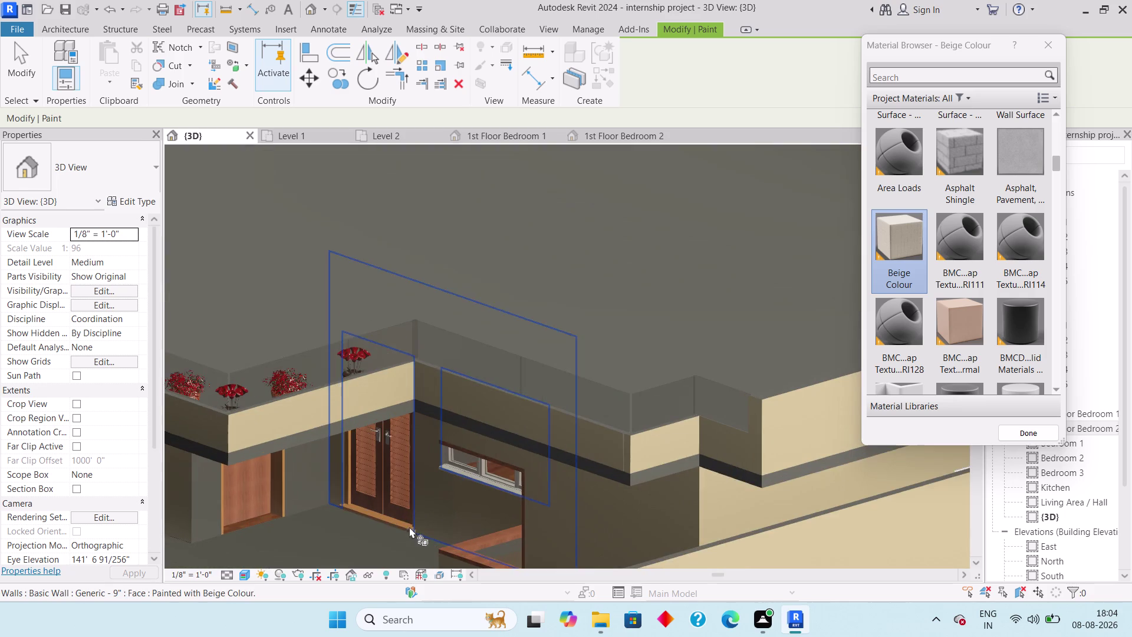
middle_drag(408, 500, 534, 497)
click(416, 476)
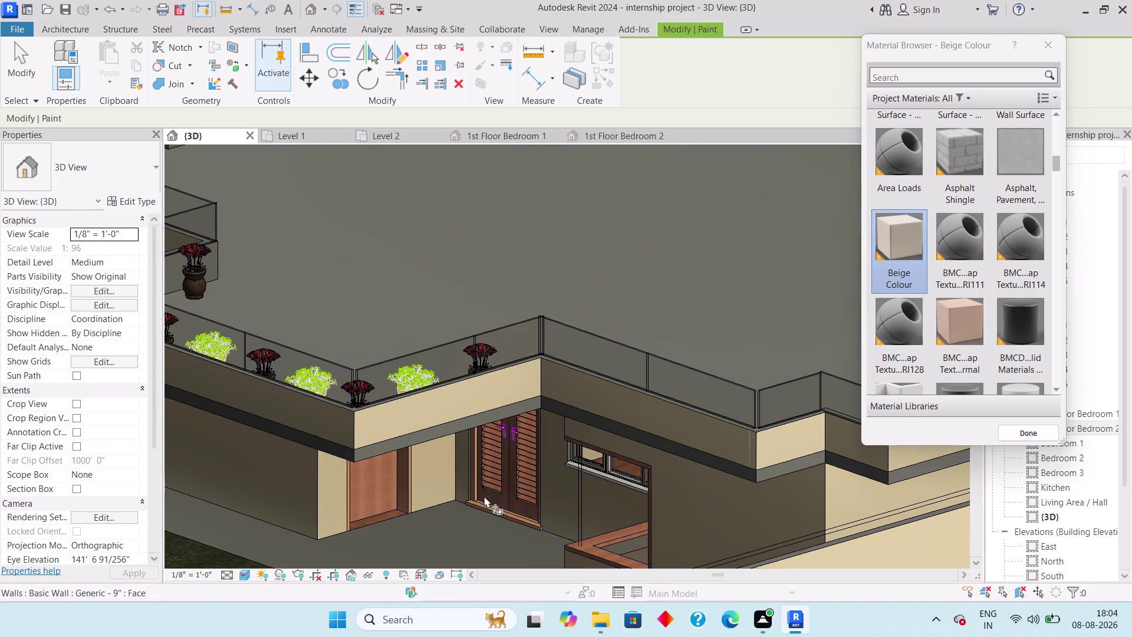
scroll(down, 3)
click(527, 489)
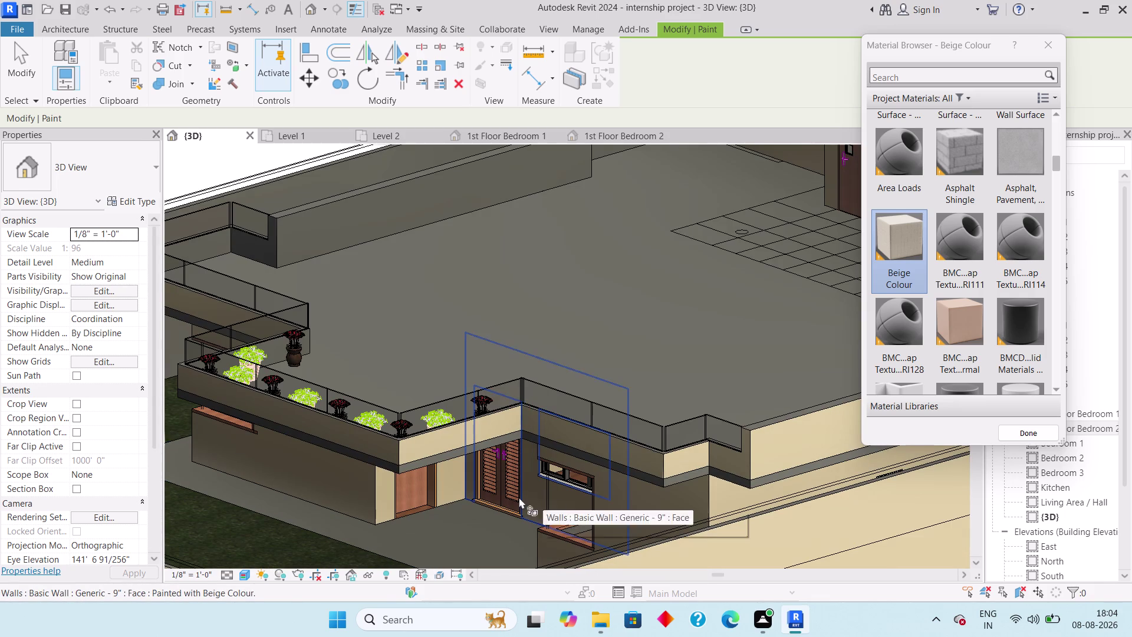
key(Escape)
key(Escape)
scroll(down, 3)
scroll(down, 3)
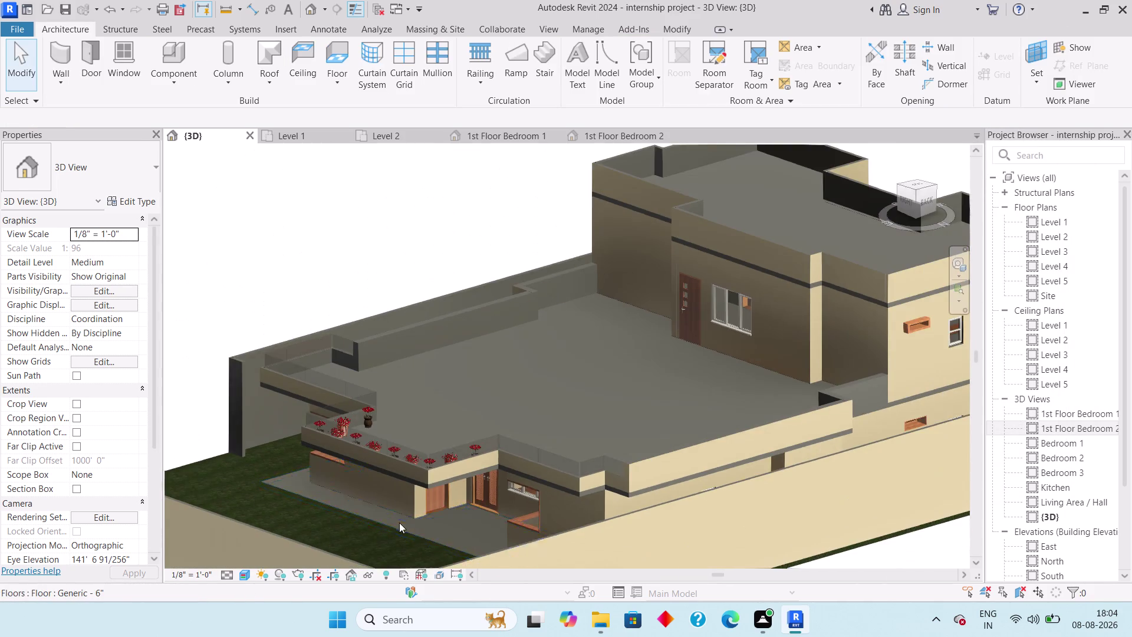
middle_drag(374, 501, 572, 479)
middle_drag(554, 455, 321, 486)
middle_drag(668, 453, 645, 458)
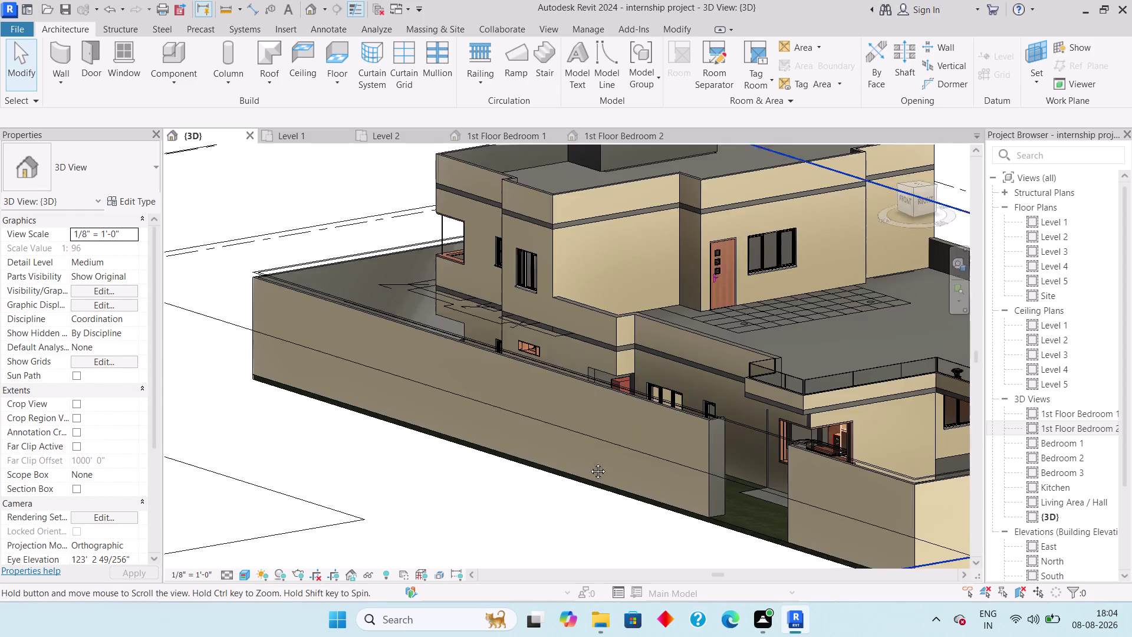
middle_drag(645, 458, 420, 476)
middle_drag(565, 413, 405, 486)
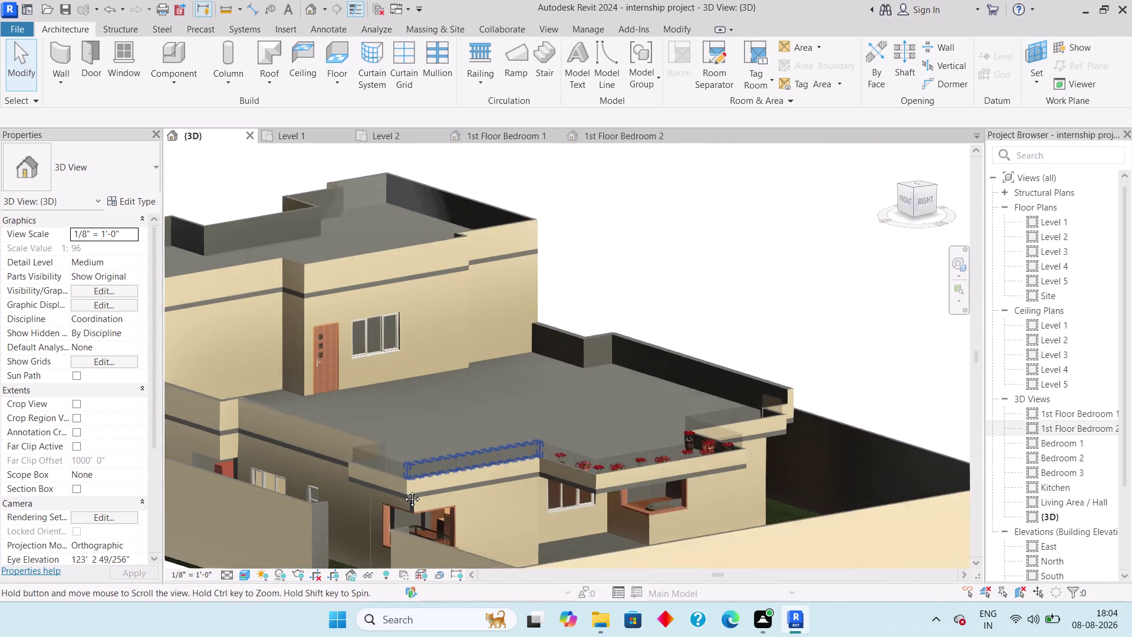
middle_drag(405, 485, 408, 502)
scroll(down, 3)
scroll(down, 3)
middle_drag(457, 447, 510, 491)
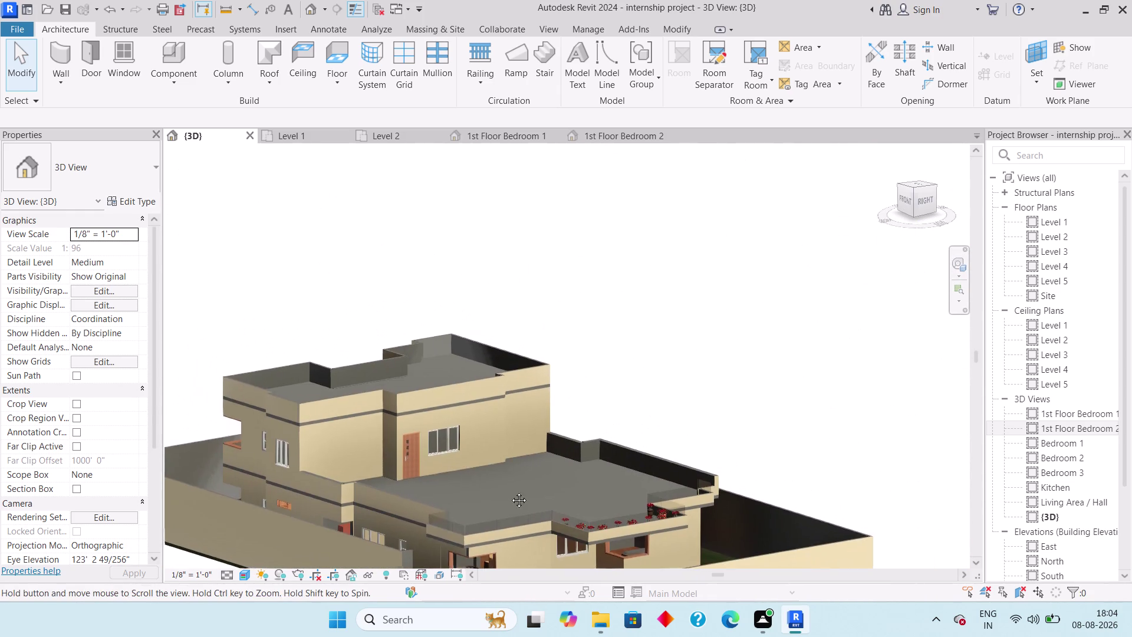
middle_drag(509, 491, 510, 491)
middle_drag(527, 474, 538, 491)
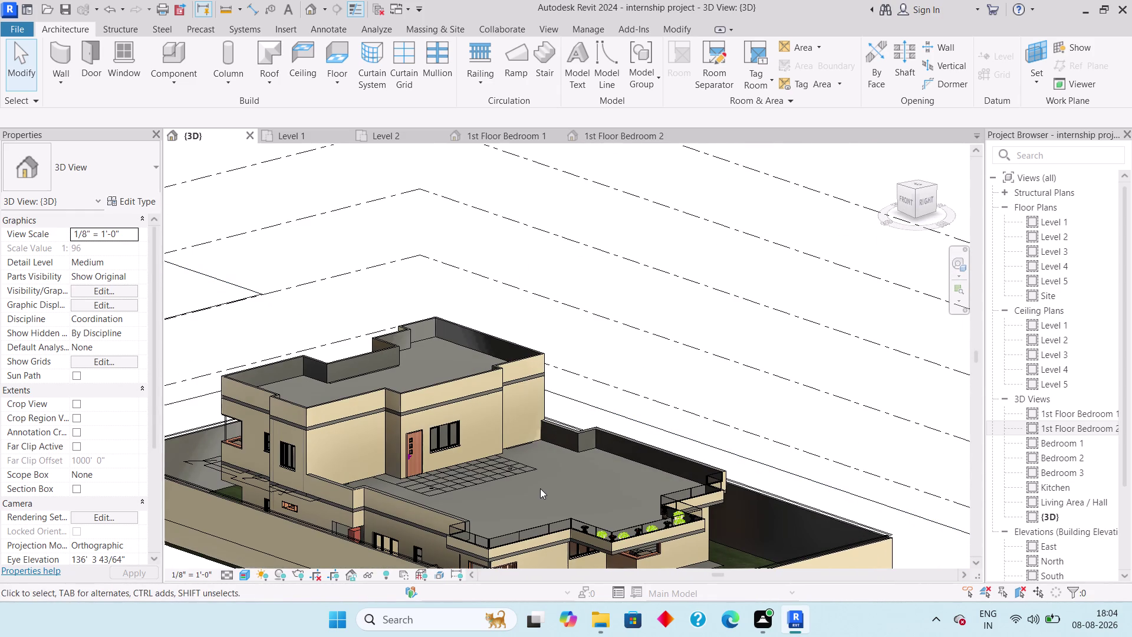
key(Escape)
key(Escape)
scroll(down, 3)
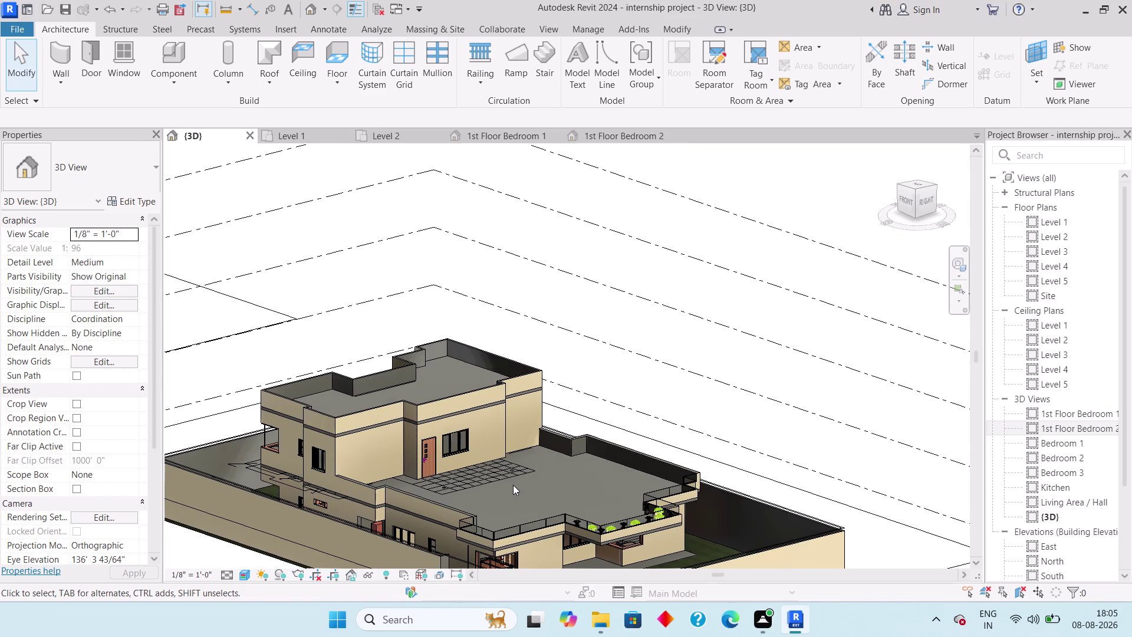
middle_drag(537, 512, 542, 564)
middle_drag(527, 516, 539, 471)
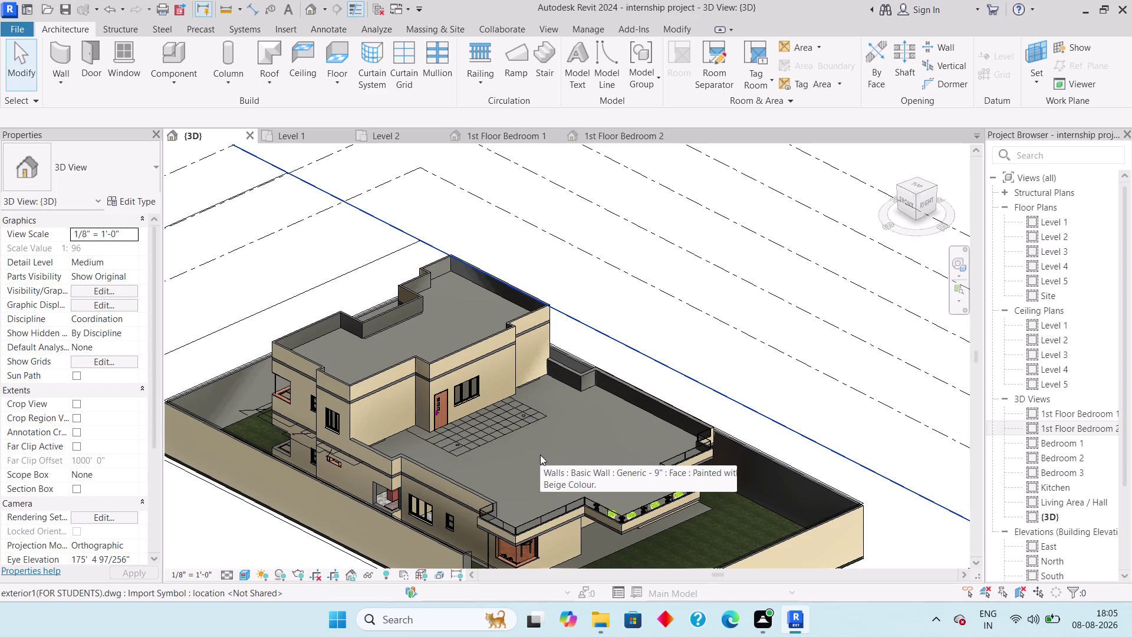
key(Escape)
key(Escape)
key(Escape)
scroll(up, 3)
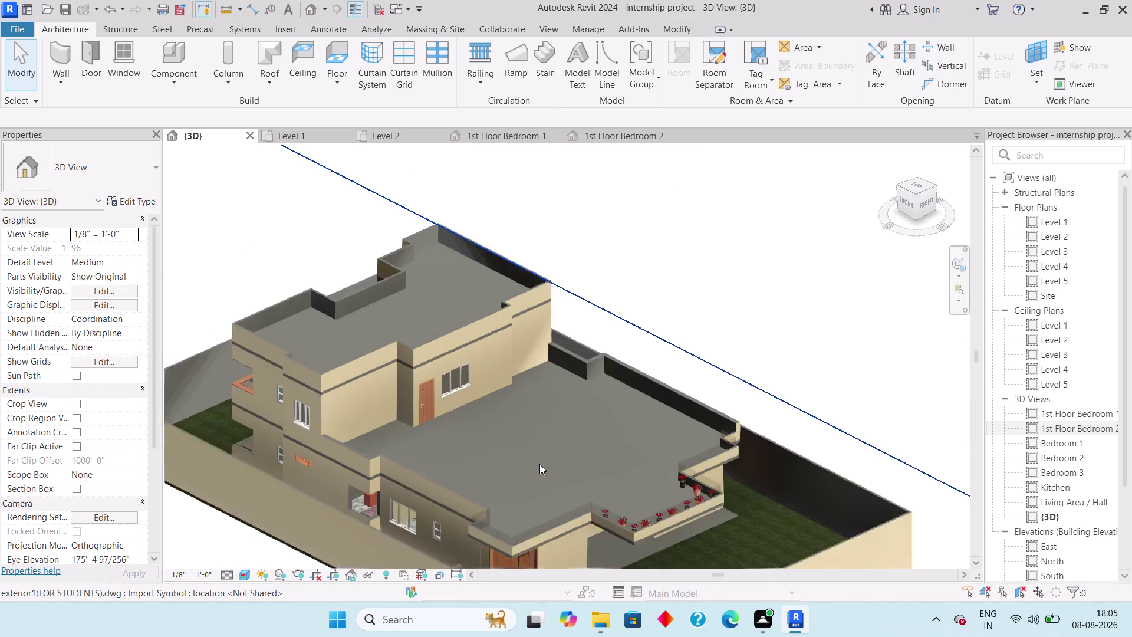
scroll(up, 3)
scroll(down, 3)
scroll(up, 3)
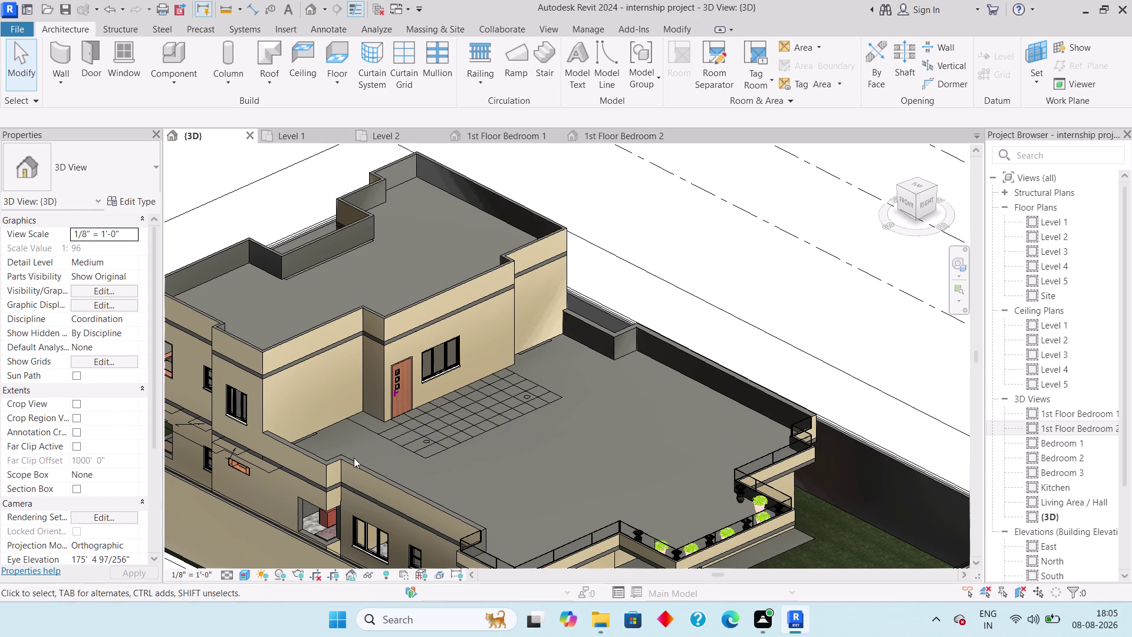
Select and inspect the rectangular openings in the lower wall, clearing each selection.
scroll(up, 3)
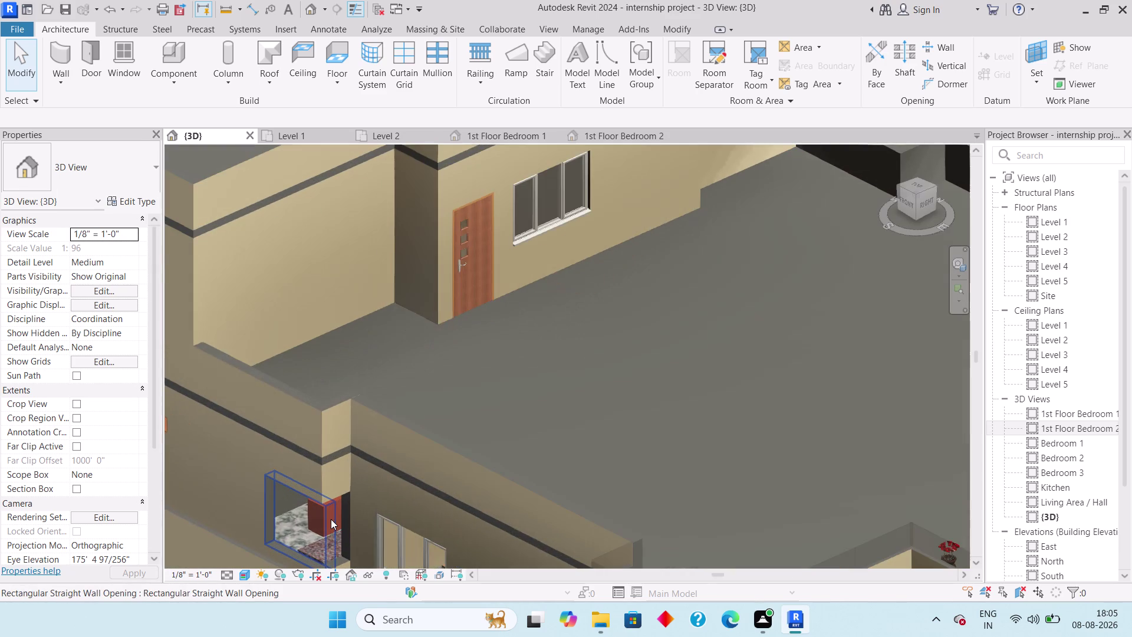
scroll(up, 3)
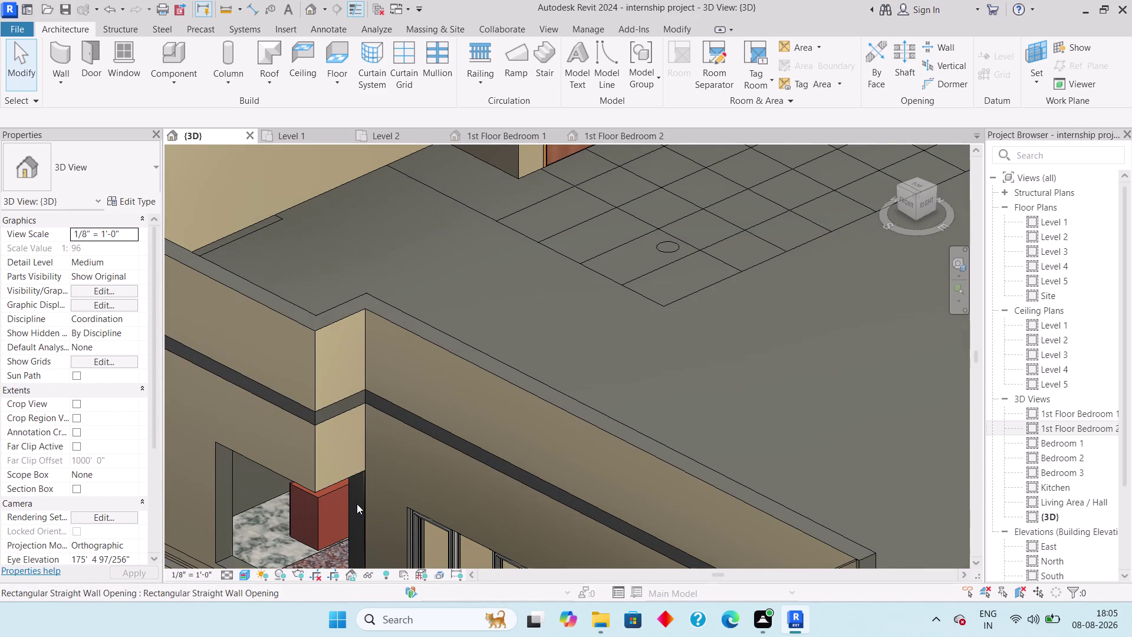
click(353, 496)
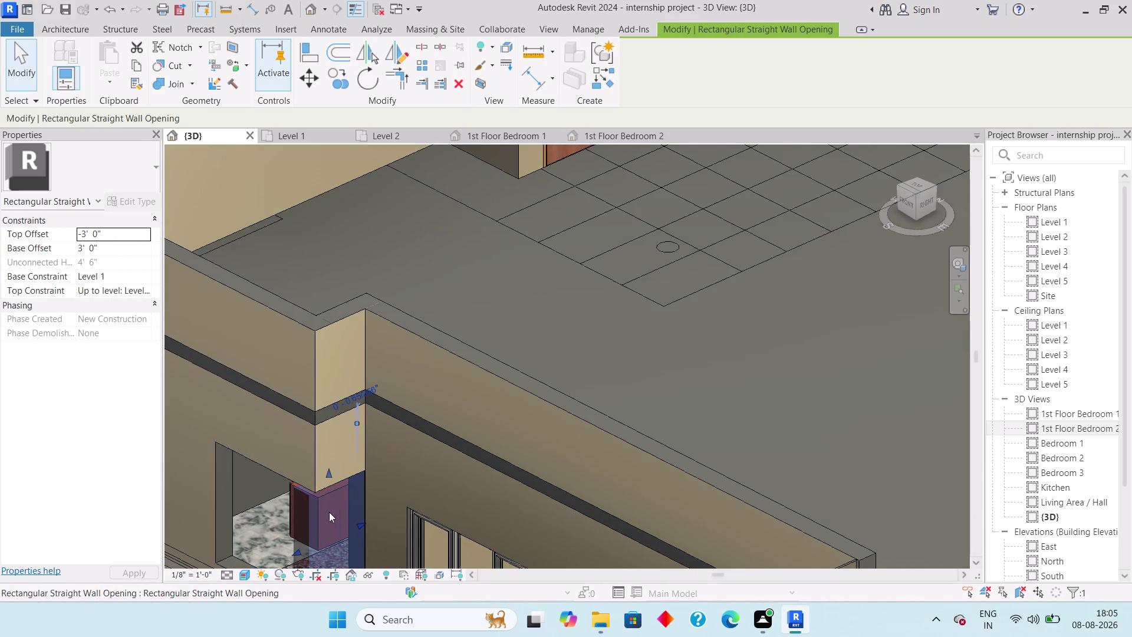
key(Escape)
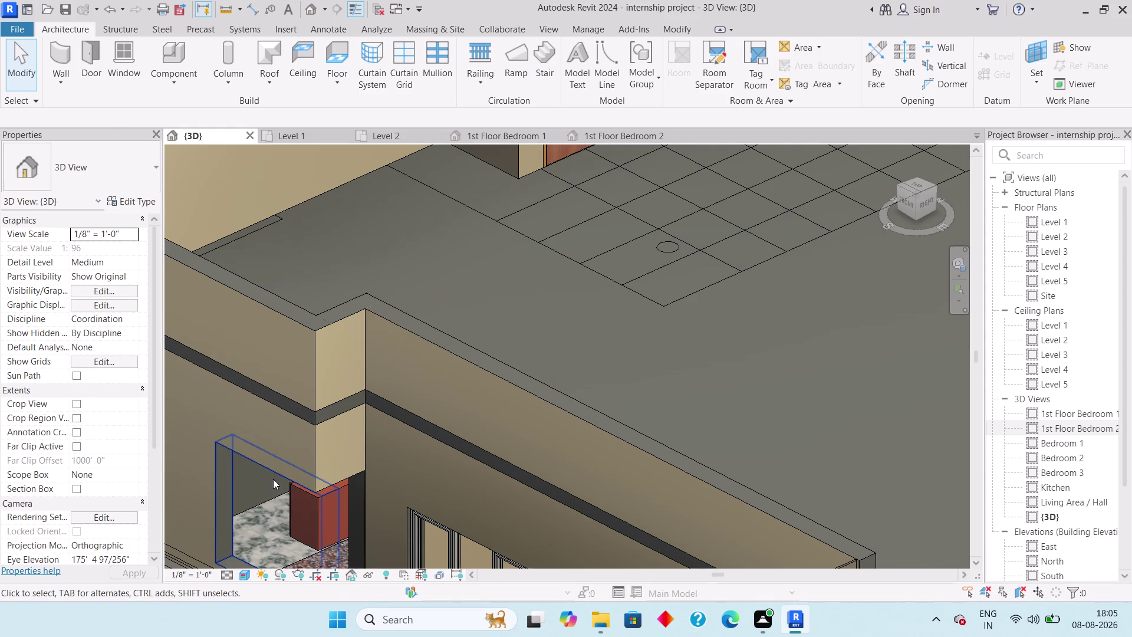
click(273, 478)
key(Escape)
click(316, 493)
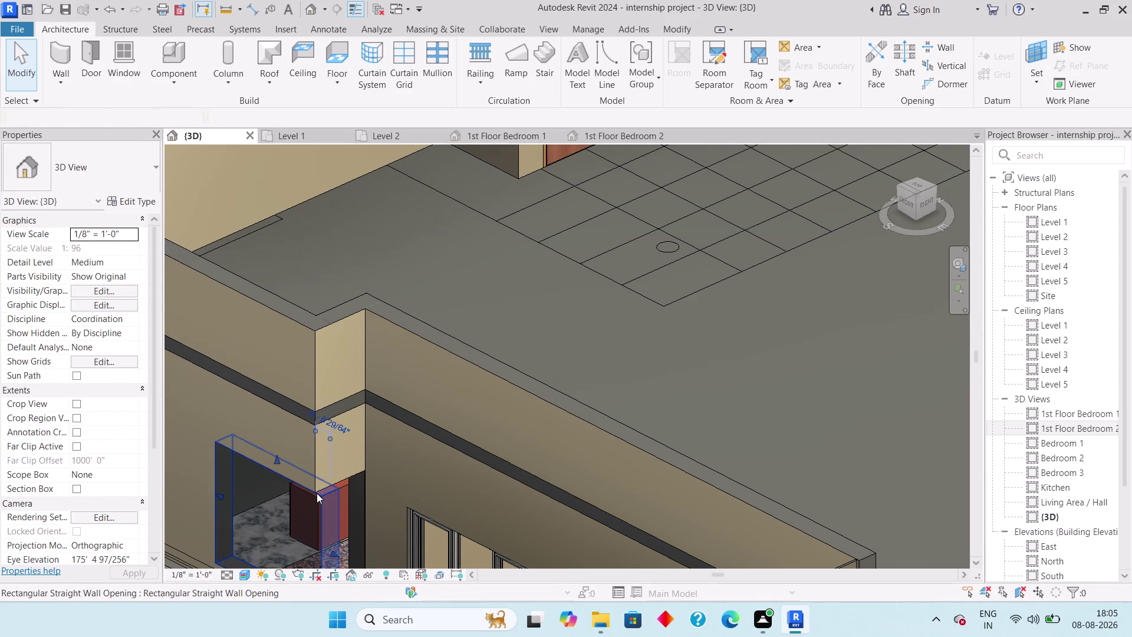
key(Escape)
click(352, 484)
key(Escape)
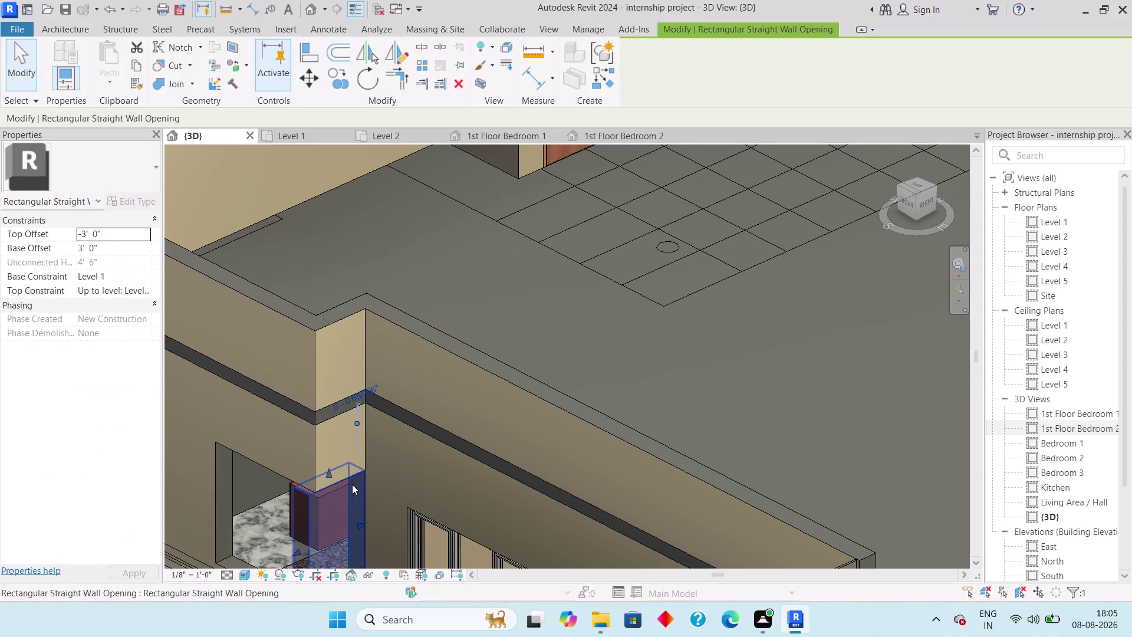
Orbit to a corner view of the lower storey and enter 'bei' to find Beige Colour.
scroll(down, 3)
scroll(down, 3)
scroll(down, 3)
scroll(down, 3)
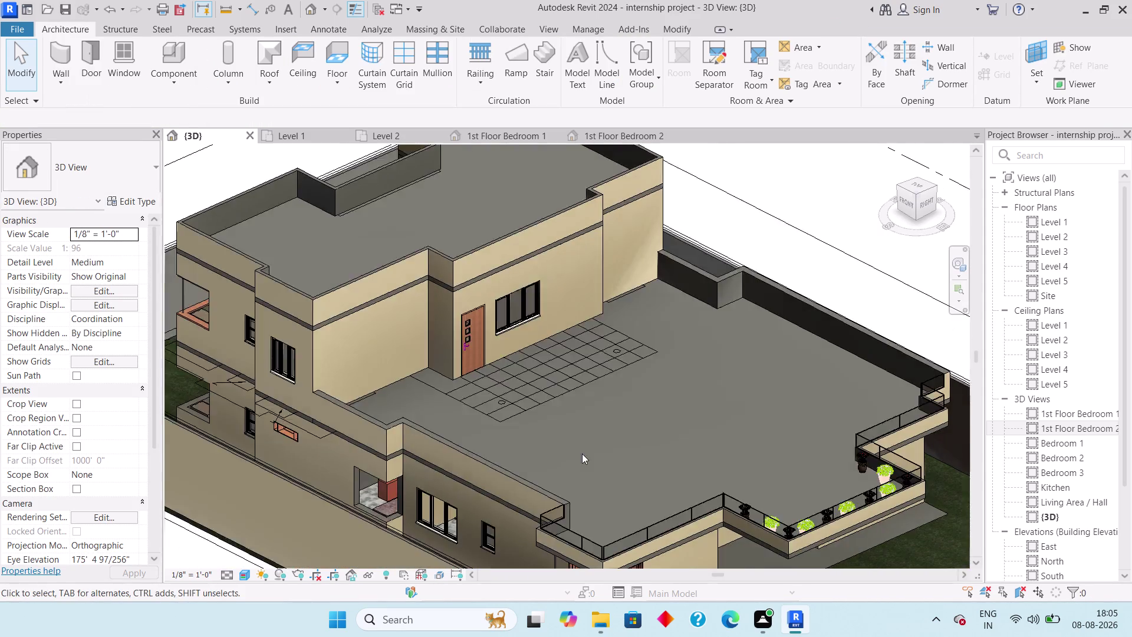
middle_drag(589, 431, 687, 390)
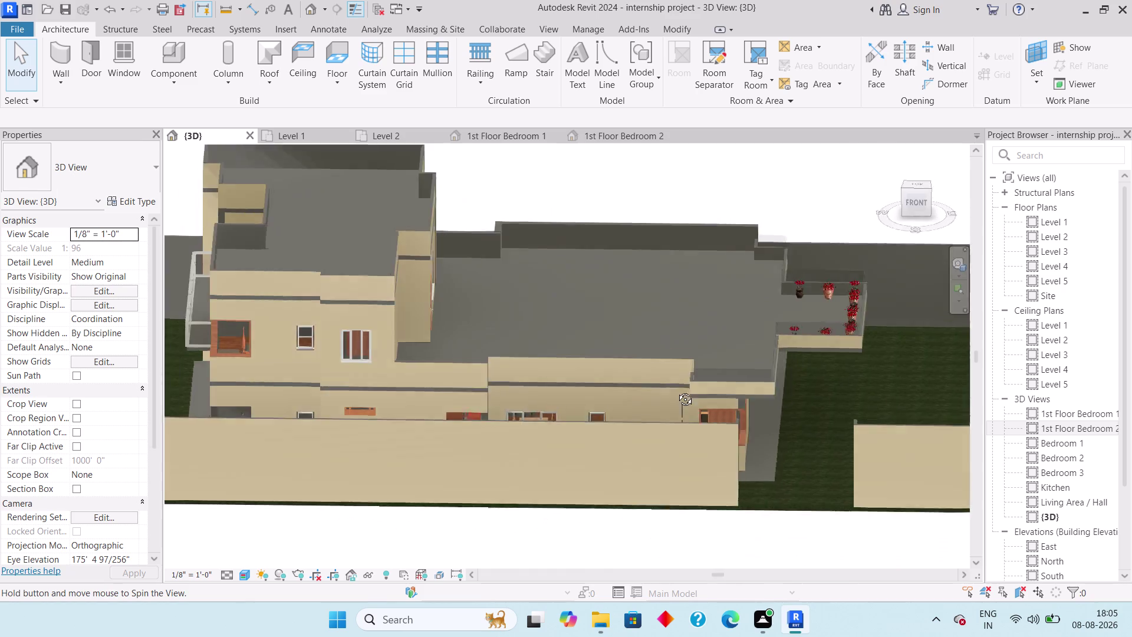
middle_drag(688, 390, 596, 367)
middle_drag(554, 486, 539, 488)
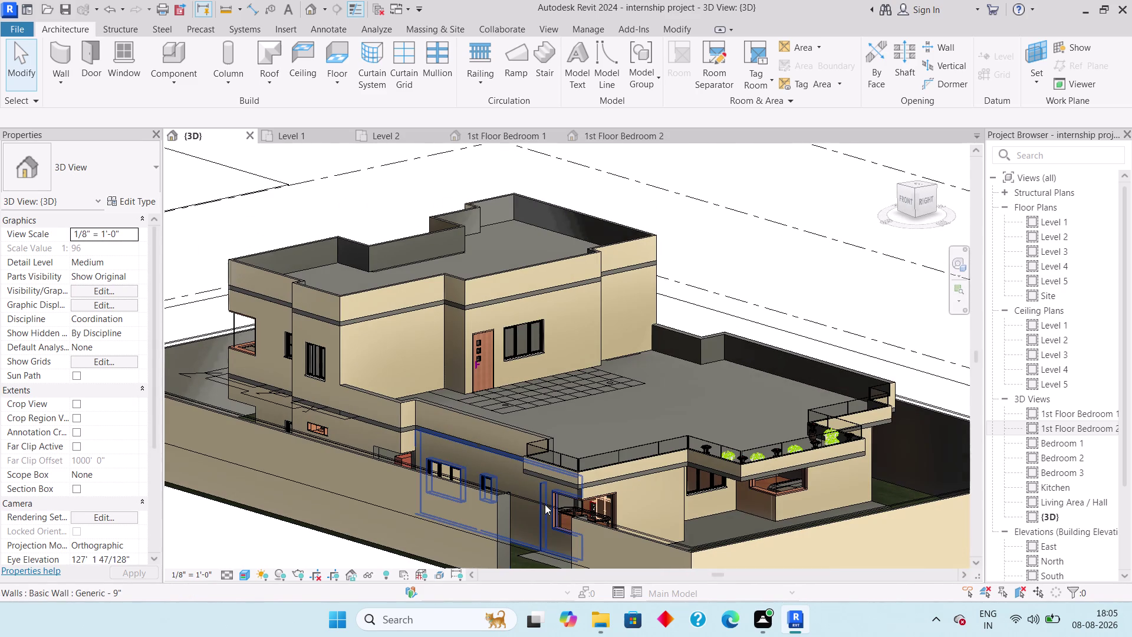
key(b)
key(e)
key(i)
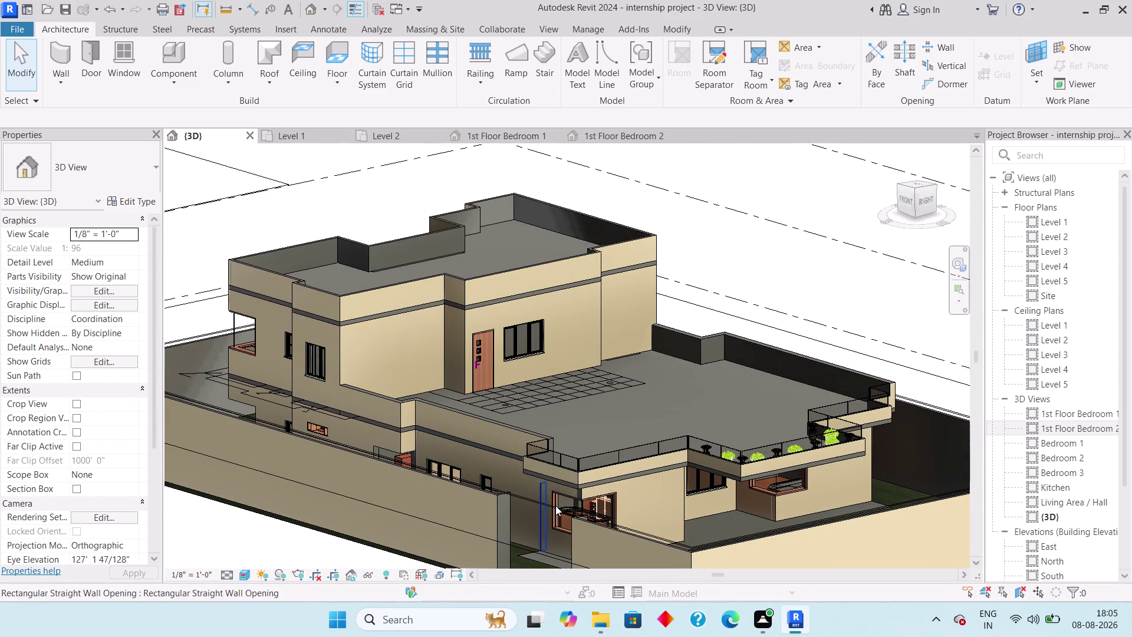
key(Escape)
key(Escape)
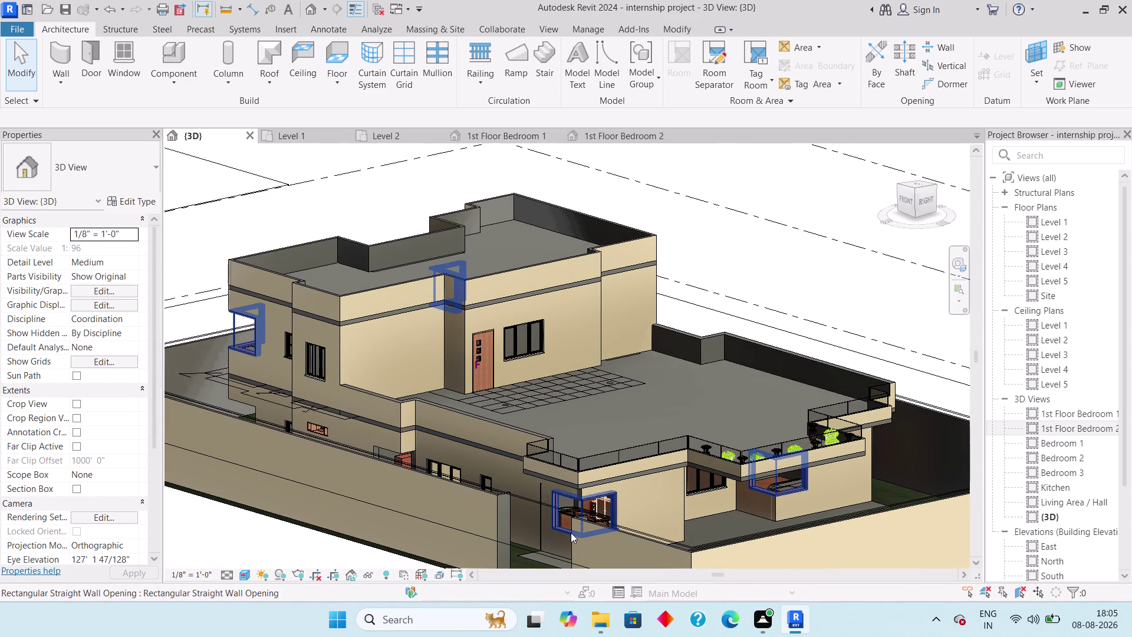
With the PT Paint tool, paint two boundary wall faces and the far wall's end face beige.
key(p)
key(t)
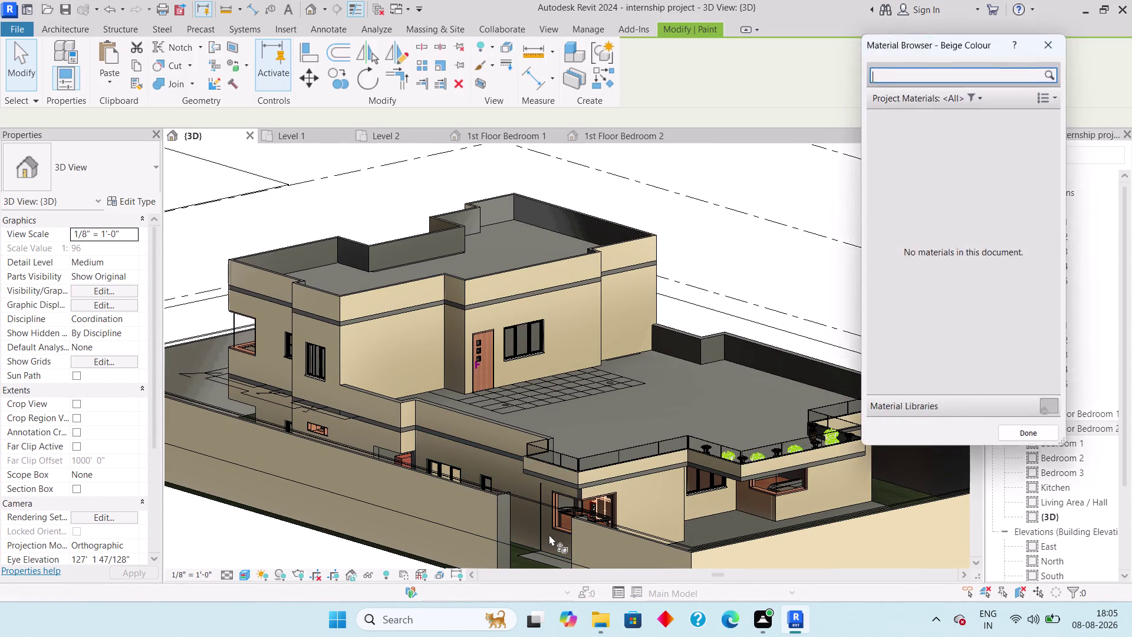
click(895, 239)
scroll(up, 3)
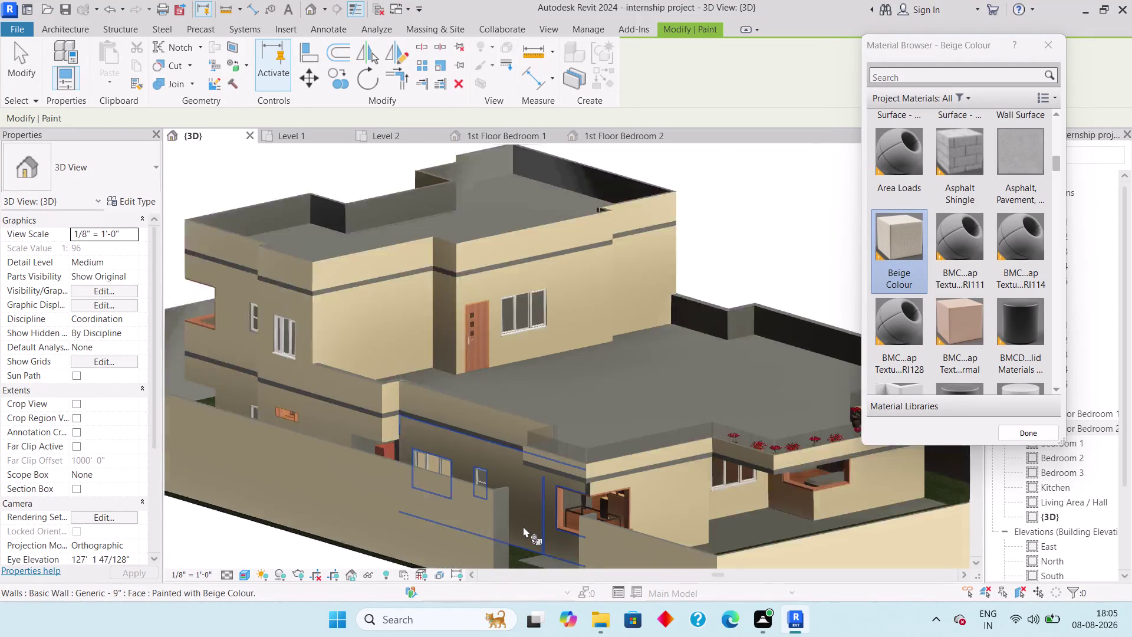
scroll(up, 3)
click(491, 524)
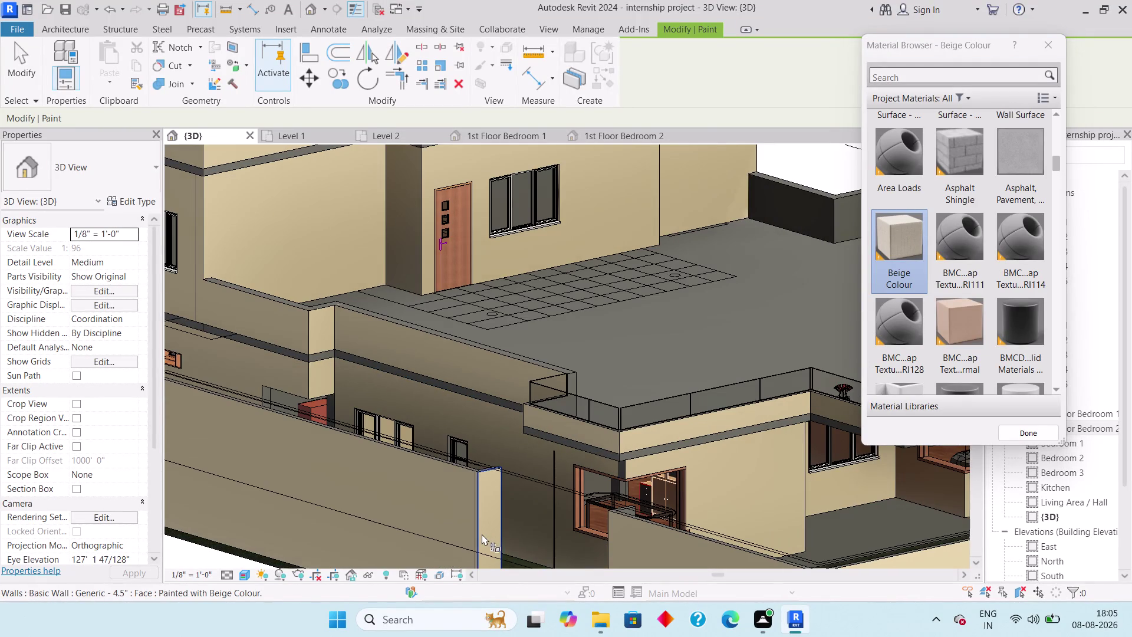
scroll(down, 3)
middle_drag(429, 530, 680, 505)
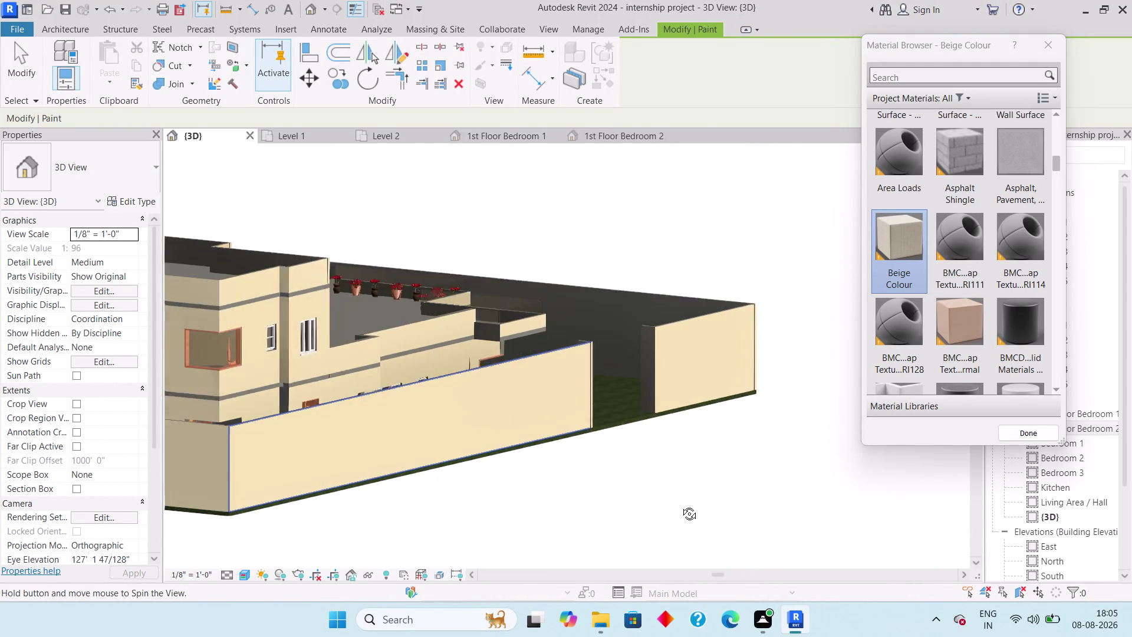
middle_drag(680, 505, 680, 504)
scroll(up, 3)
click(674, 376)
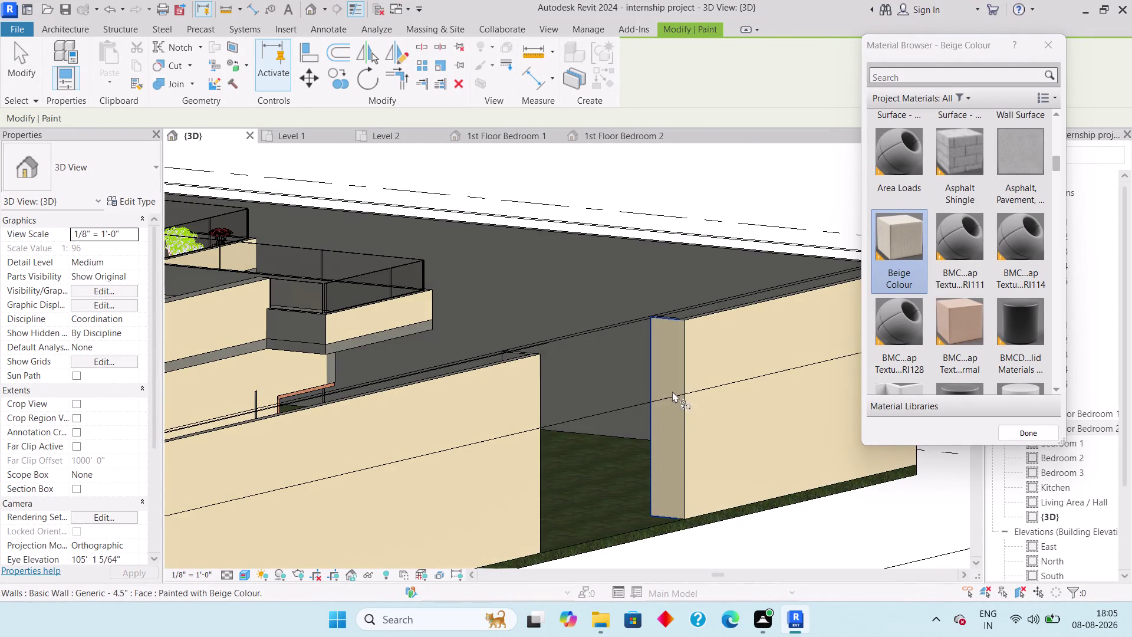
Orbit around the house checking for unpainted faces, then exit Paint to view the whole house.
scroll(down, 3)
middle_drag(706, 397, 569, 452)
scroll(down, 3)
middle_drag(653, 458, 641, 456)
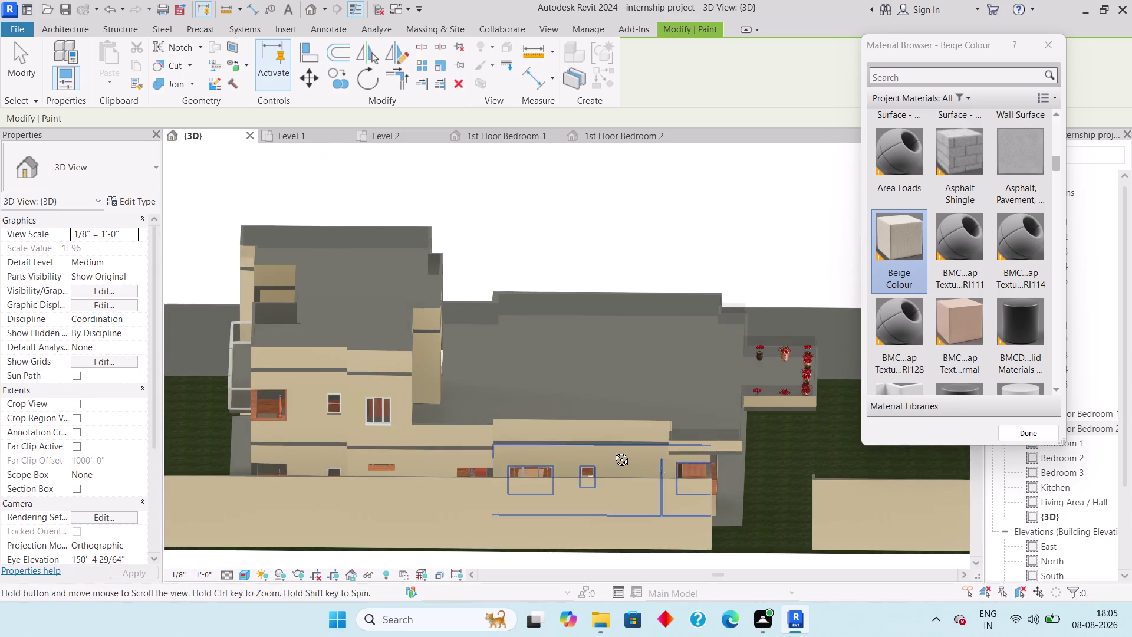
middle_drag(641, 456, 591, 451)
middle_drag(589, 466, 488, 286)
middle_drag(574, 326, 528, 384)
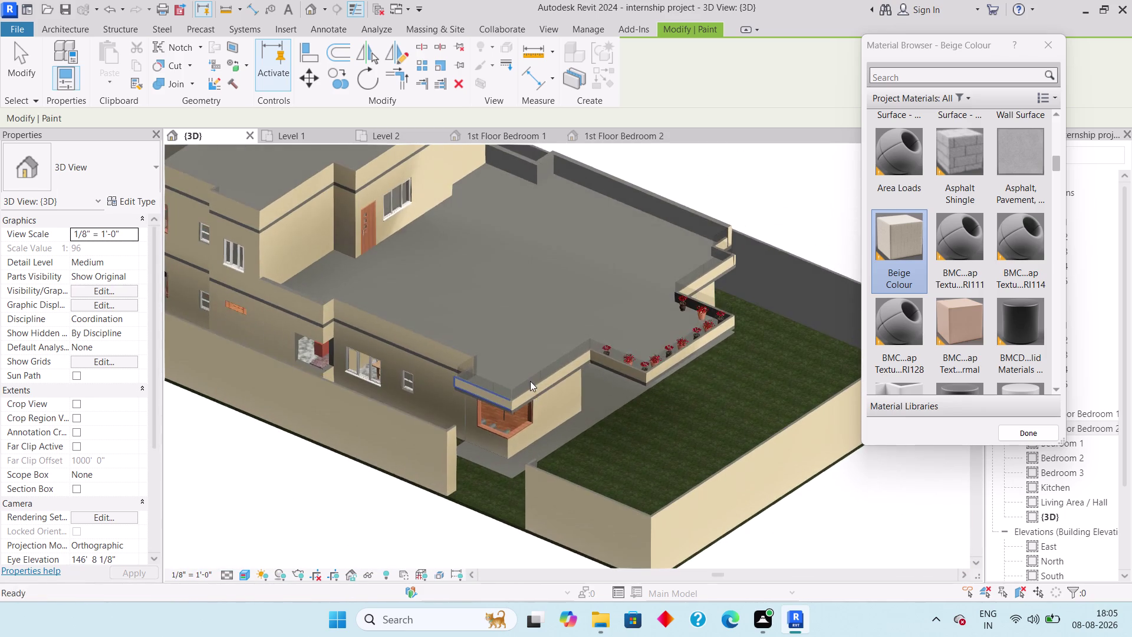
key(Escape)
key(Escape)
scroll(down, 3)
middle_drag(537, 448, 532, 423)
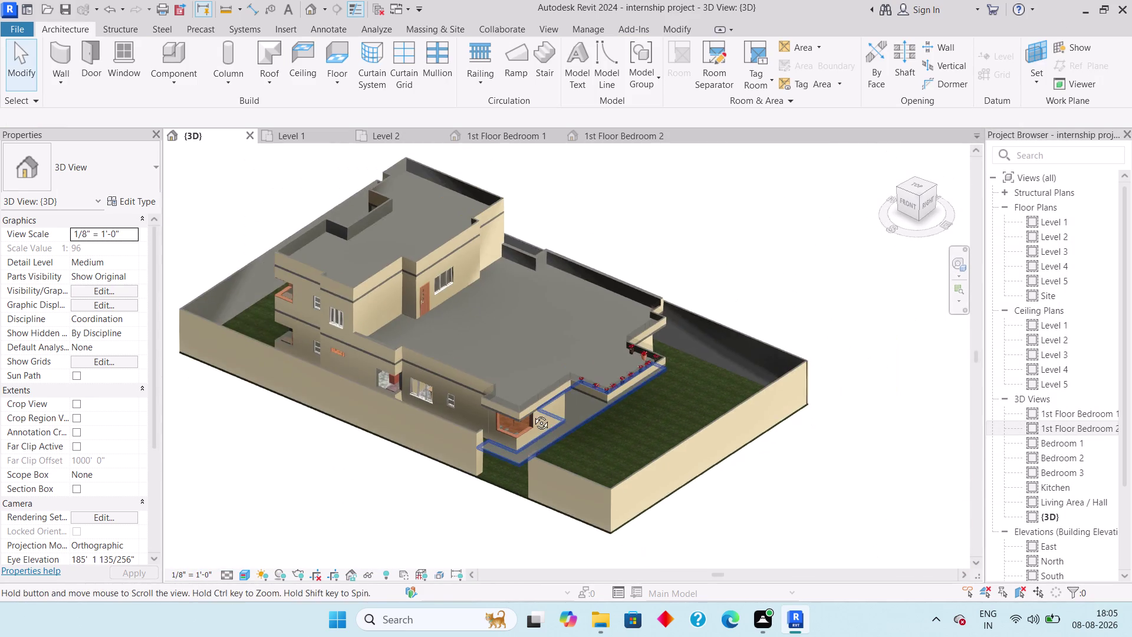
Orbit around the front walls and whole site, then close the 1st Floor Bedroom 1 view.
middle_drag(533, 423, 500, 330)
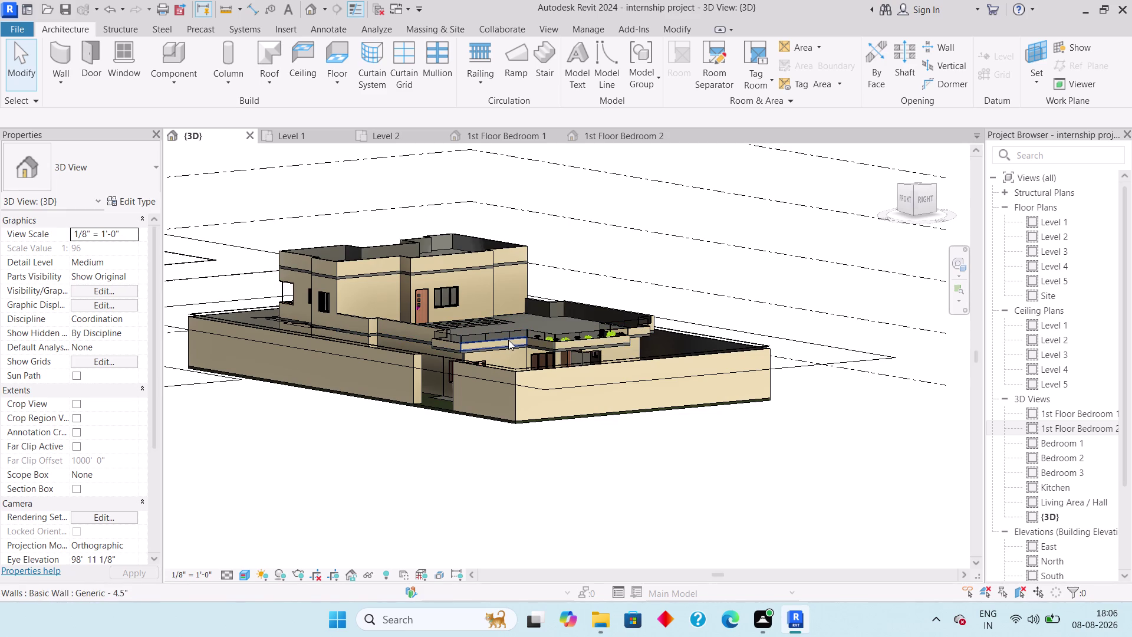
middle_drag(515, 345, 549, 402)
scroll(up, 3)
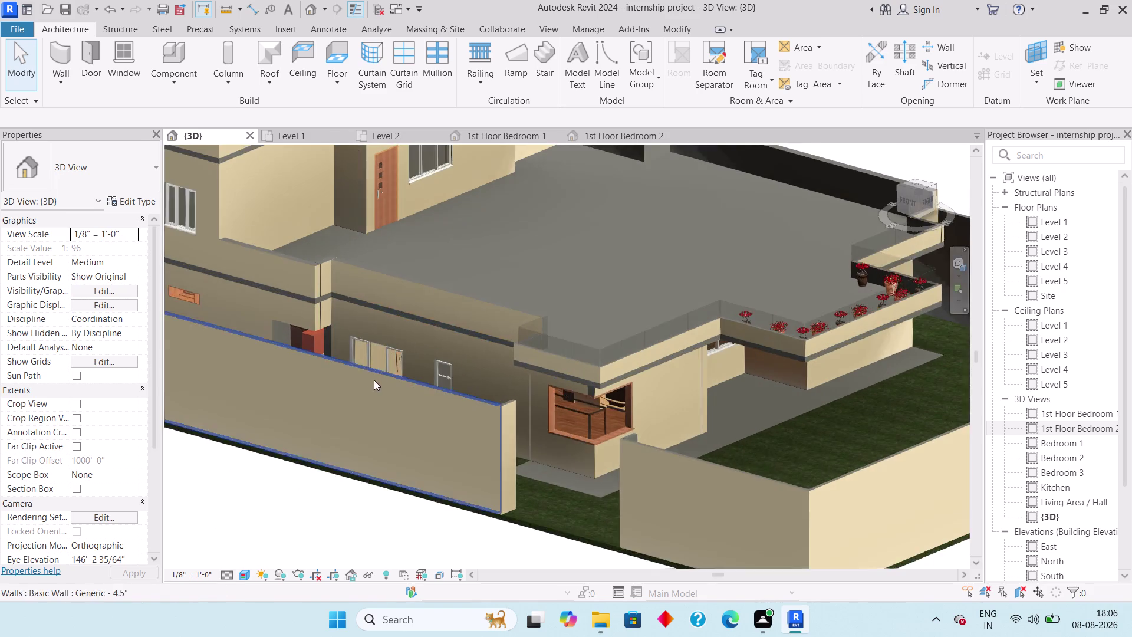
middle_drag(374, 388, 346, 391)
middle_drag(343, 395, 440, 428)
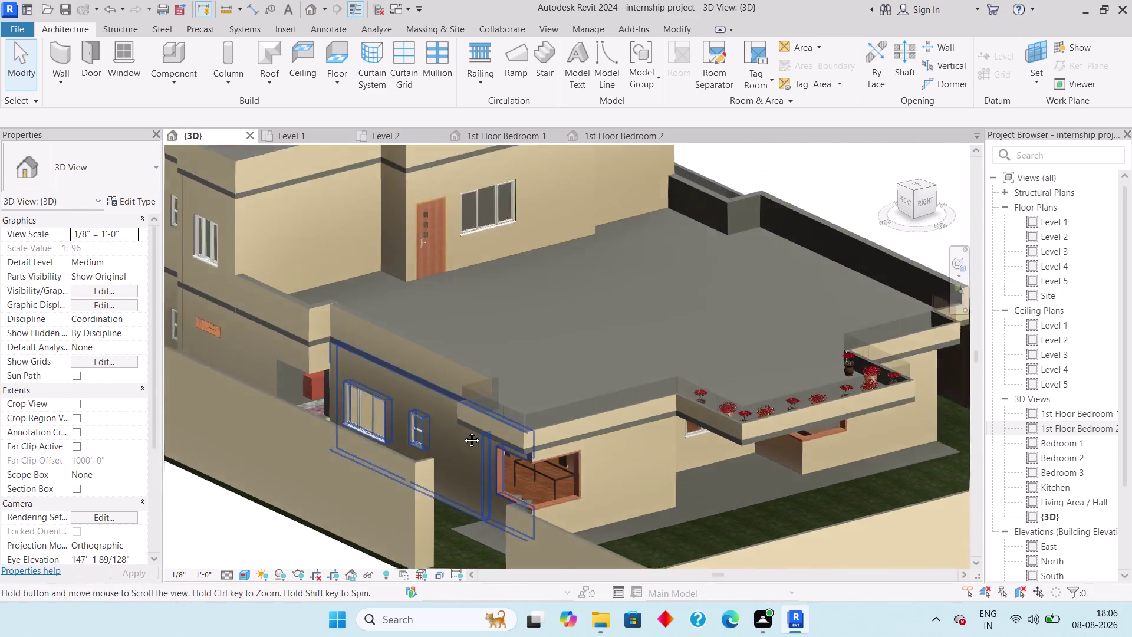
middle_drag(441, 428, 764, 469)
scroll(down, 3)
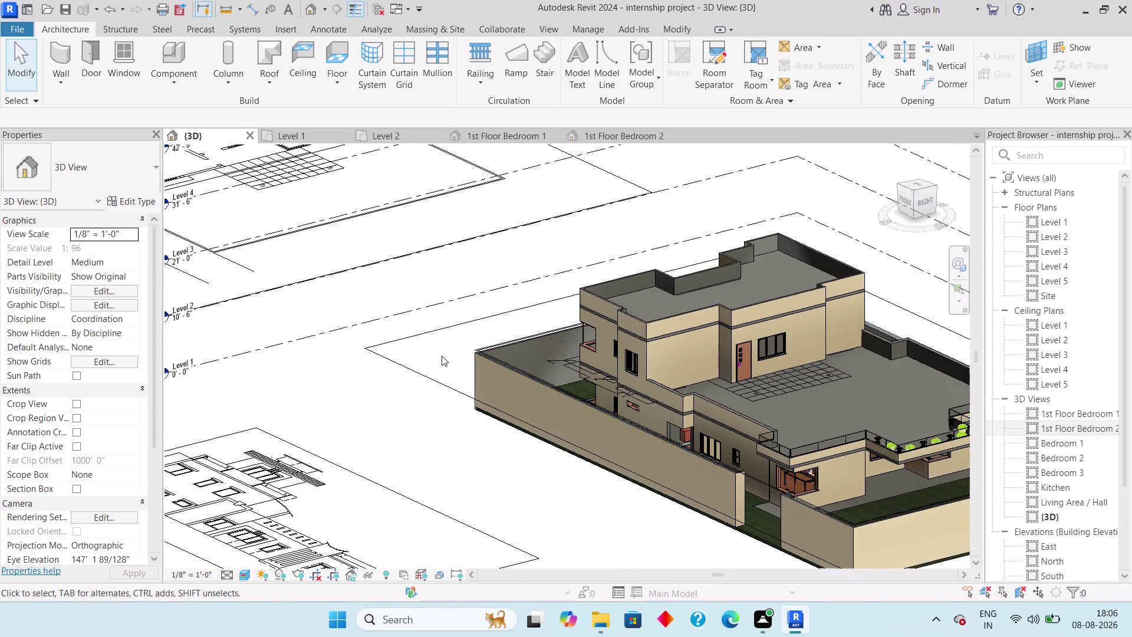
click(555, 132)
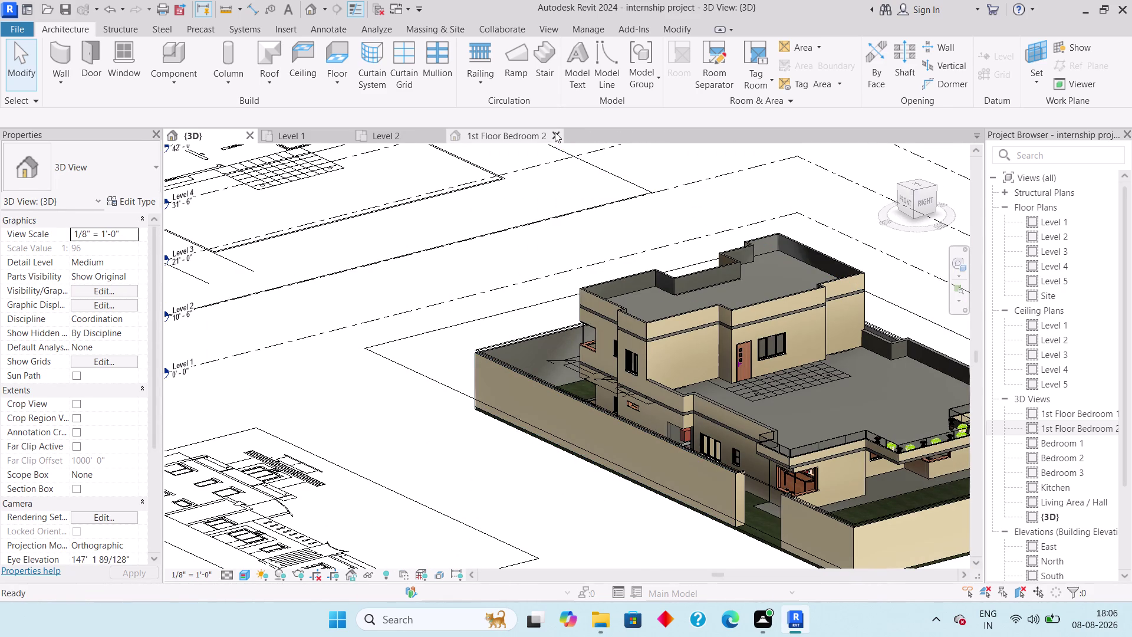
Close the 1st Floor Bedroom 2 view and orbit the house exterior.
click(555, 132)
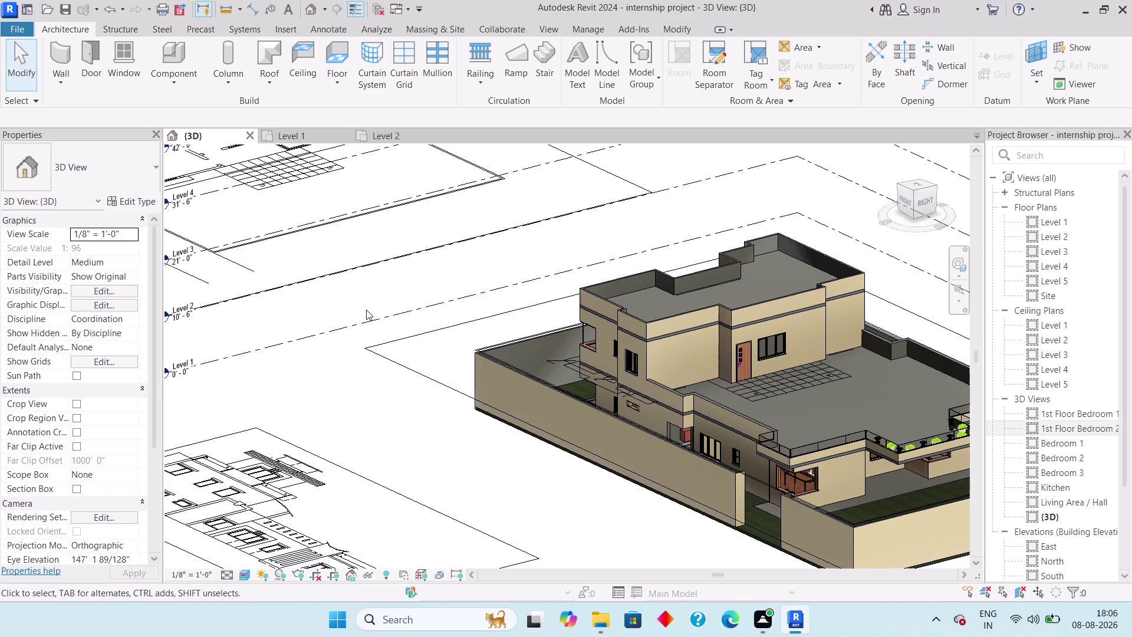
scroll(down, 3)
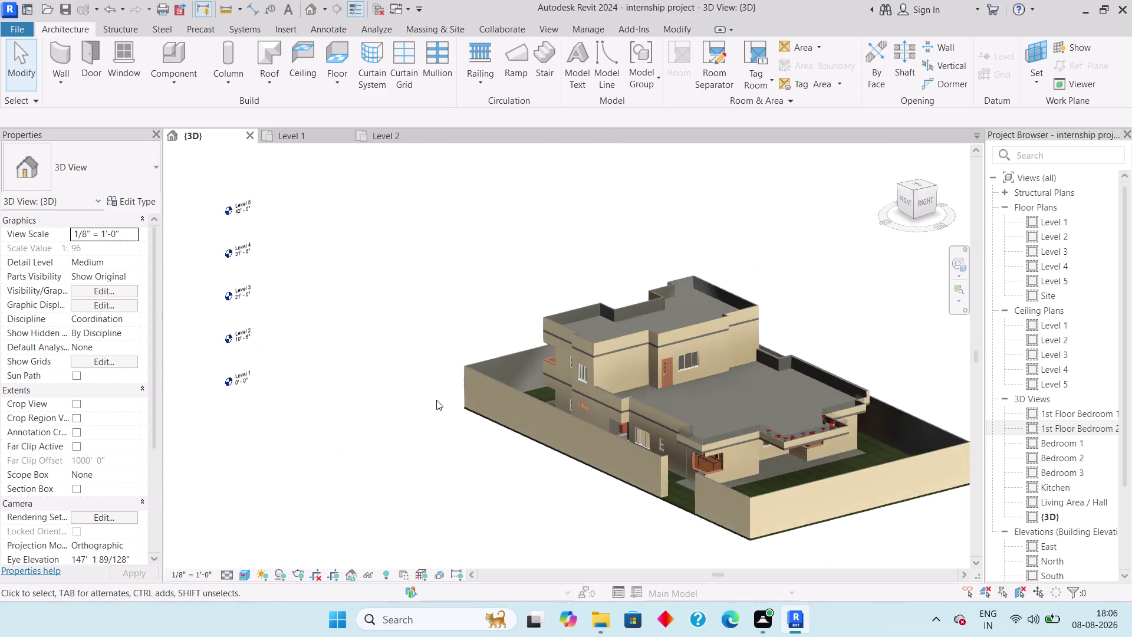
scroll(down, 3)
middle_drag(472, 392, 545, 423)
scroll(up, 3)
scroll(up, 3)
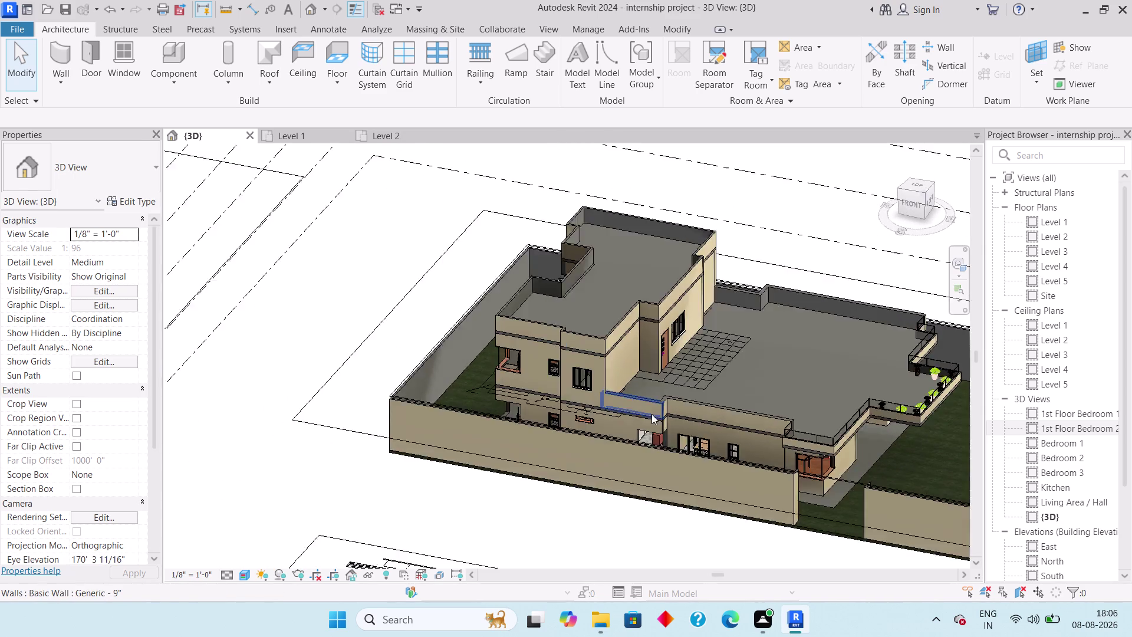
scroll(up, 3)
Look over the upper-storey walls, then open the Bedroom 1 3D view from the Project Browser.
middle_drag(682, 371, 665, 360)
scroll(up, 3)
middle_drag(730, 386, 720, 381)
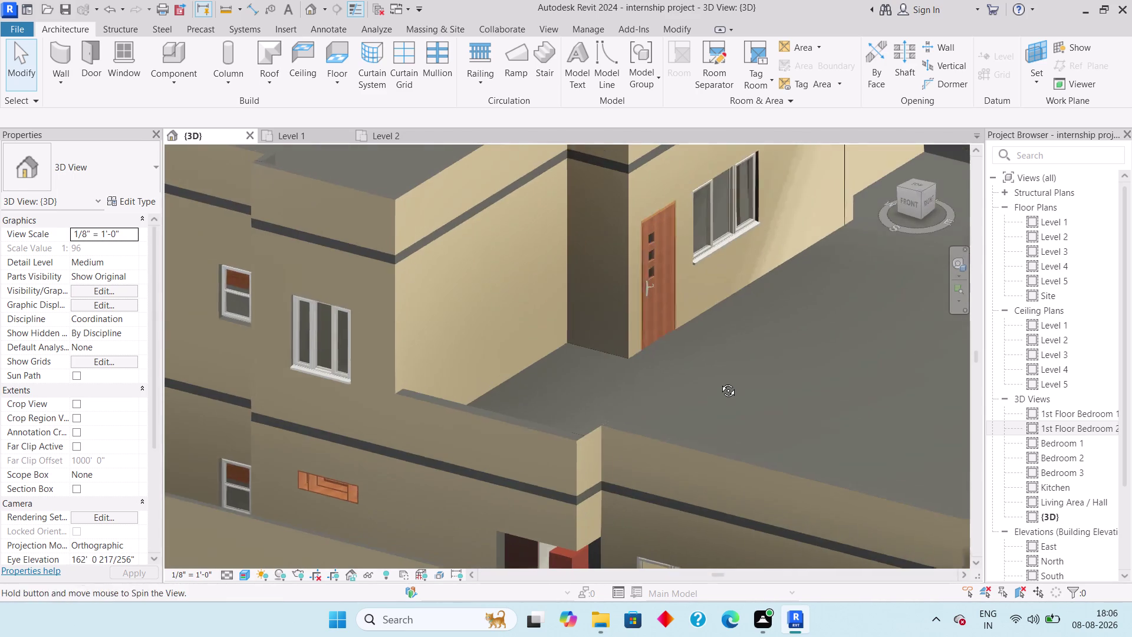
middle_drag(719, 382, 719, 381)
scroll(down, 3)
scroll(down, 3)
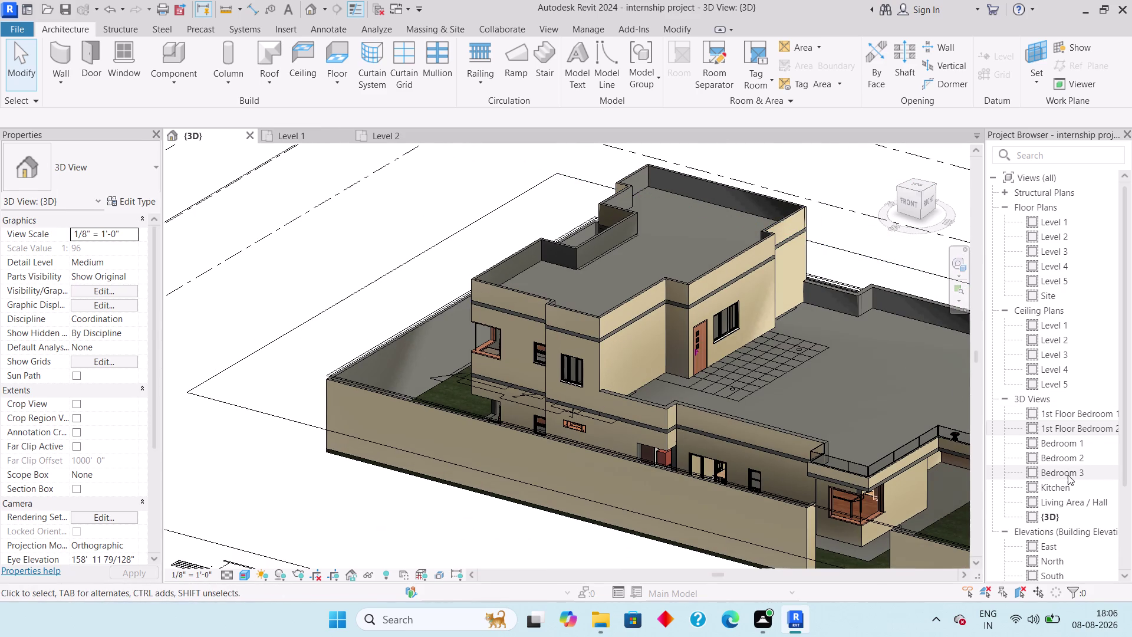
scroll(down, 3)
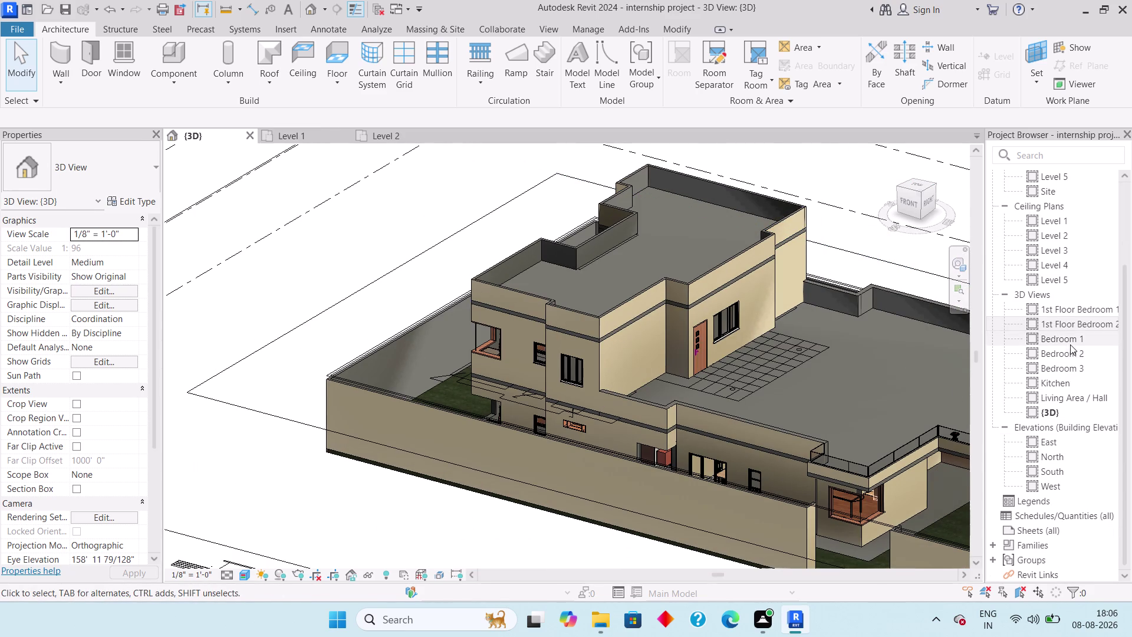
double_click(1062, 344)
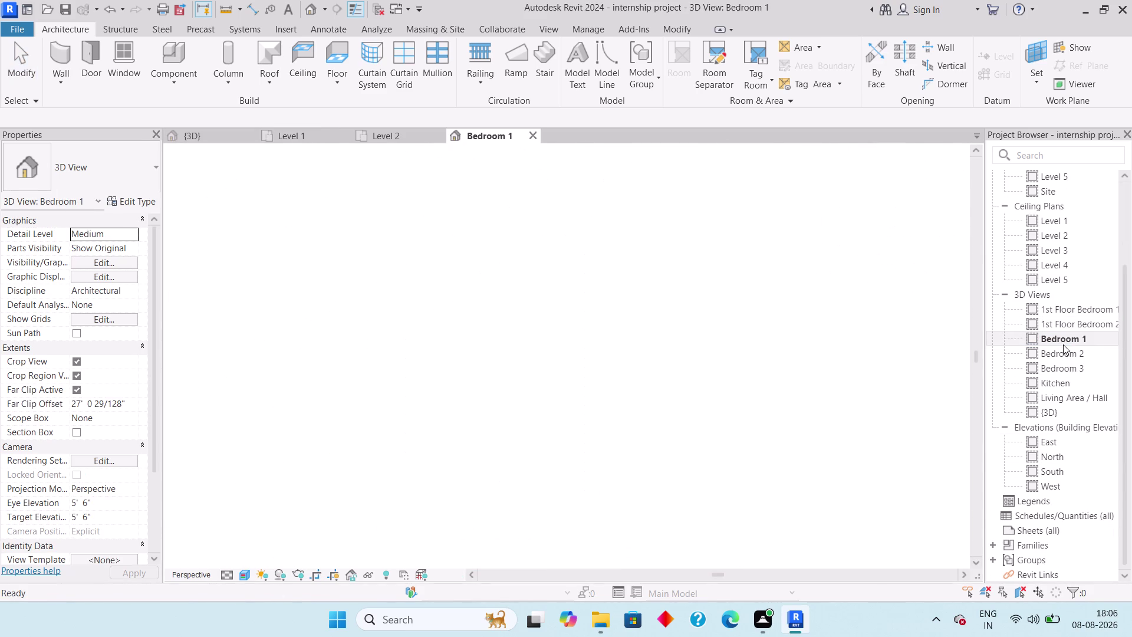
Pan the Bedroom 1 perspective to frame the bed, dressers and door.
middle_drag(740, 381, 742, 390)
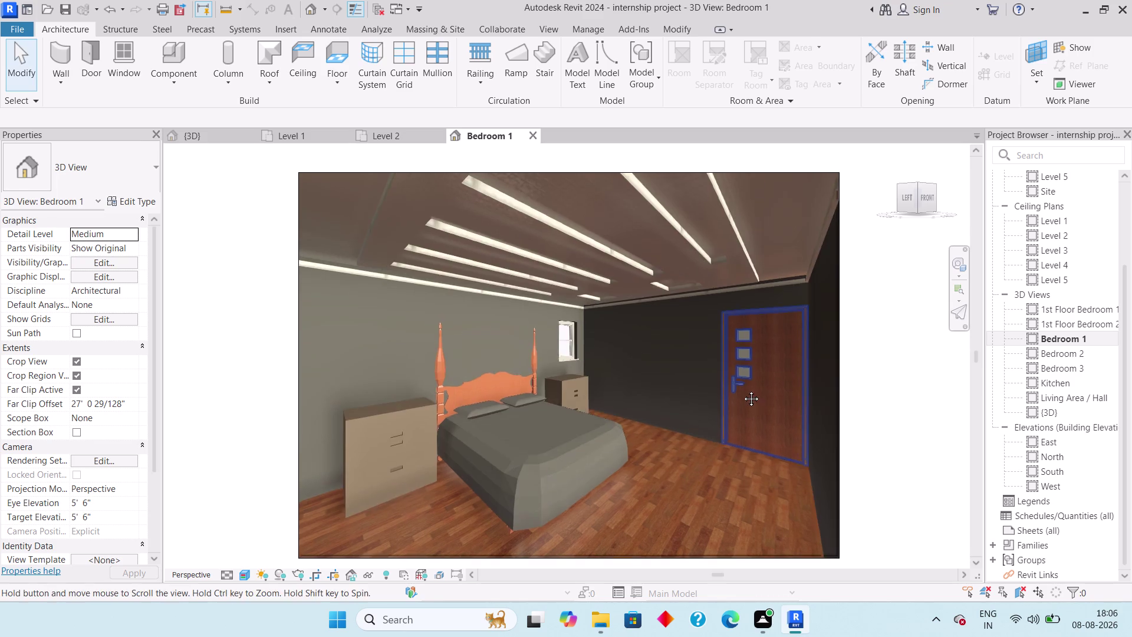
middle_drag(742, 390, 742, 393)
scroll(down, 3)
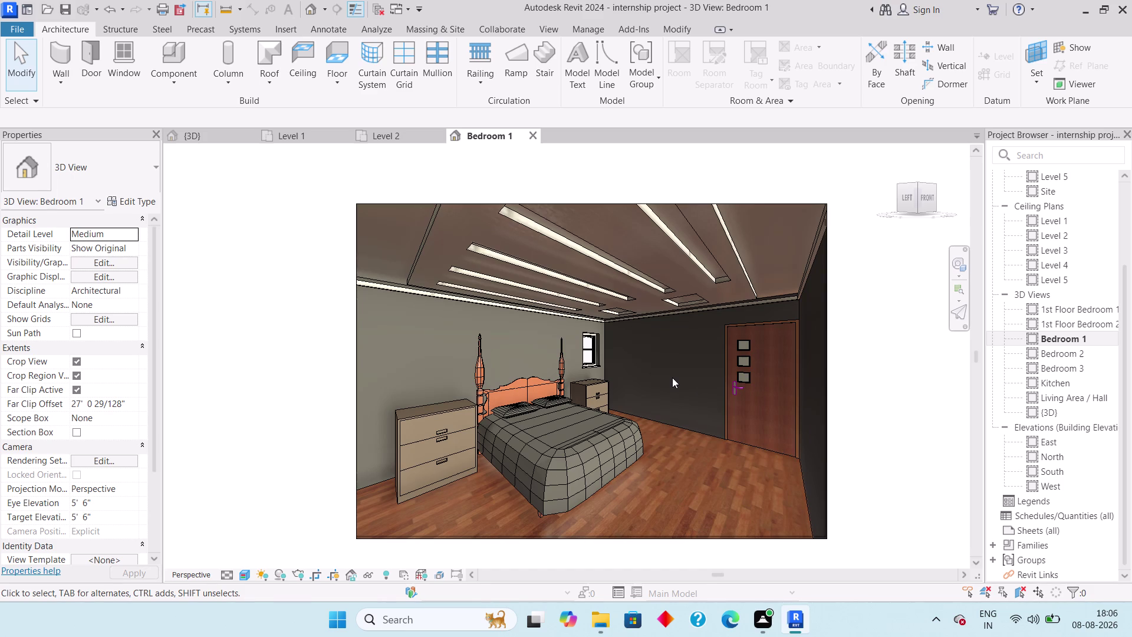
Via RR, set render Quality to Medium, keep Exterior: Sun only lighting, and render.
text(rr)
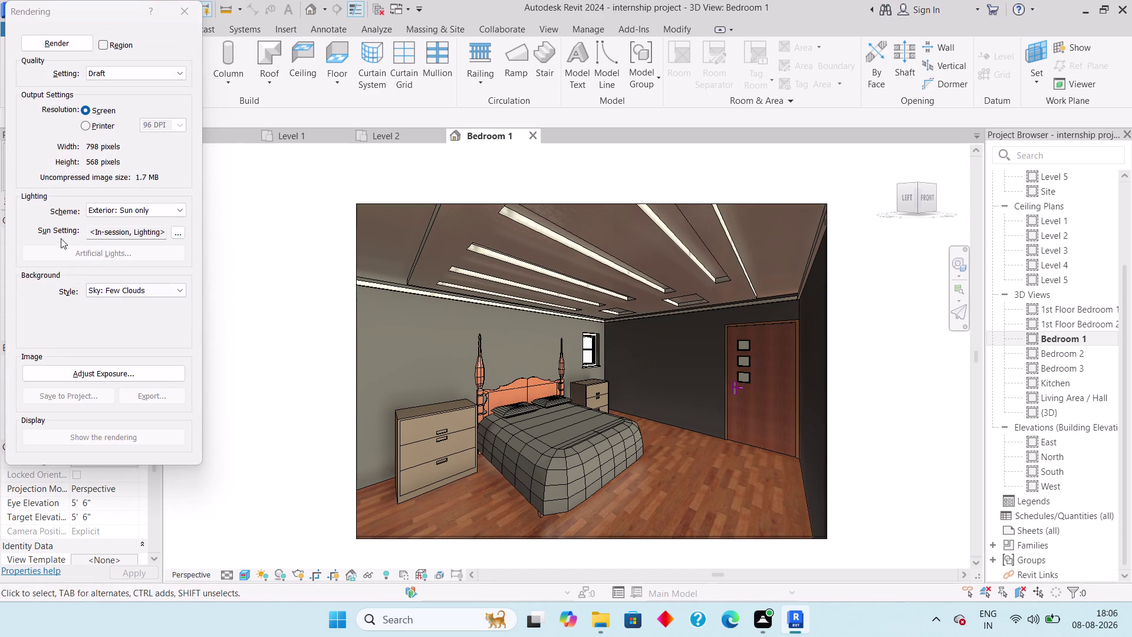
click(180, 72)
click(161, 92)
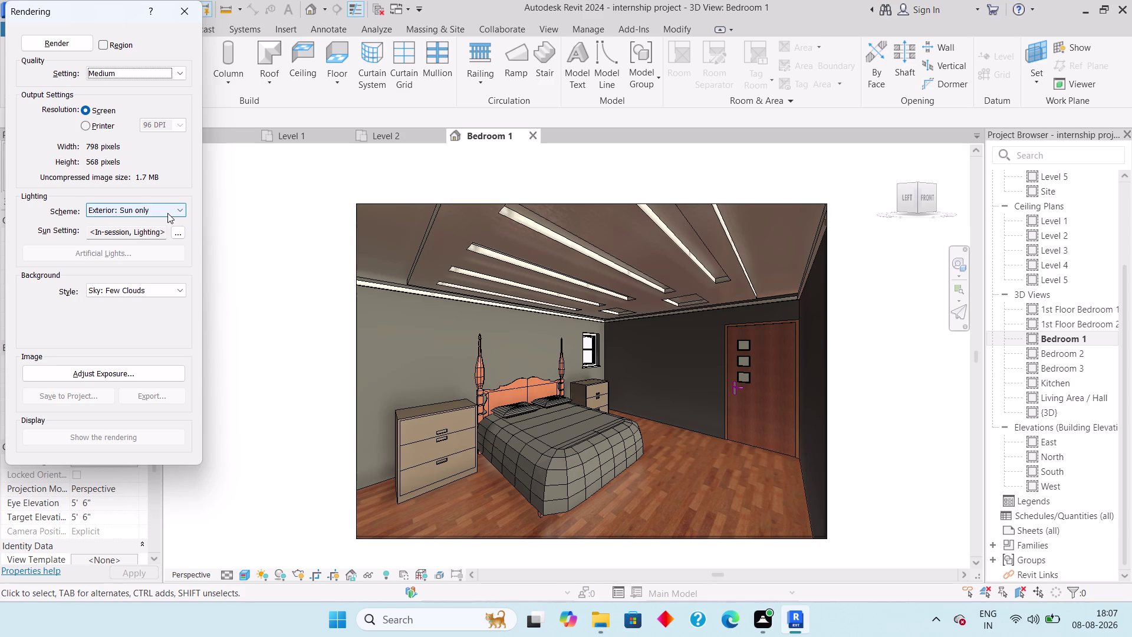
click(167, 212)
click(170, 205)
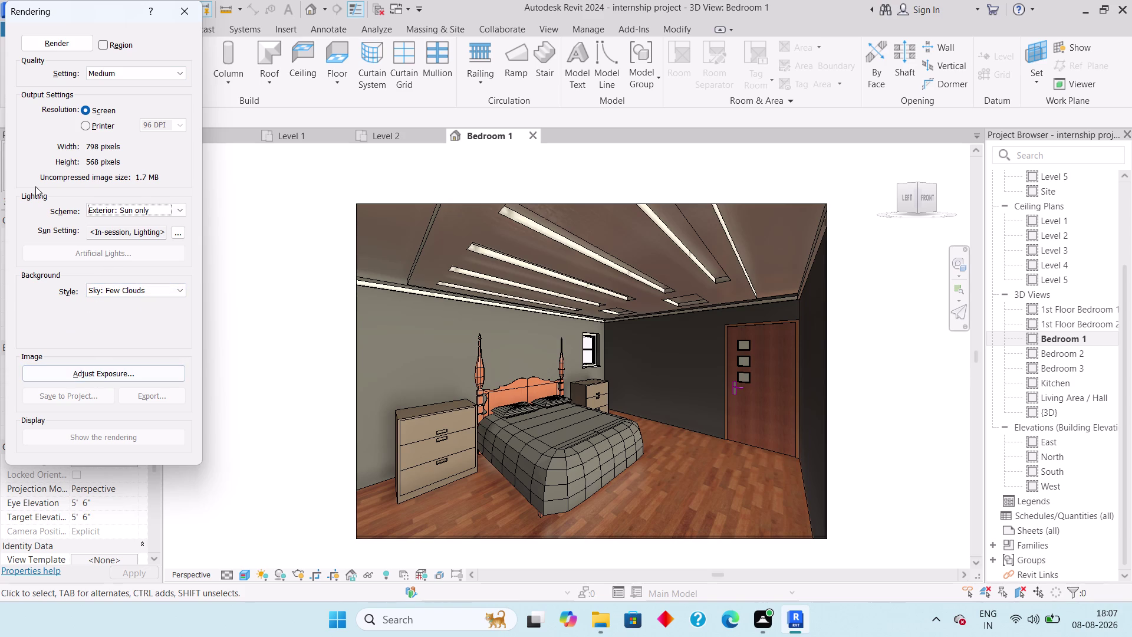
click(47, 41)
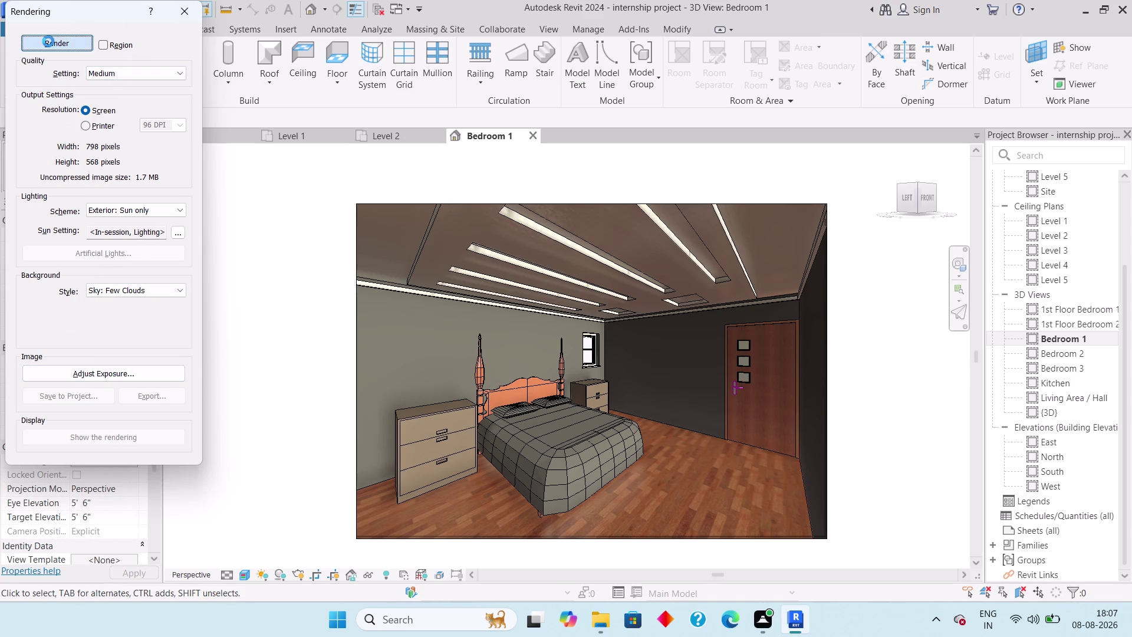